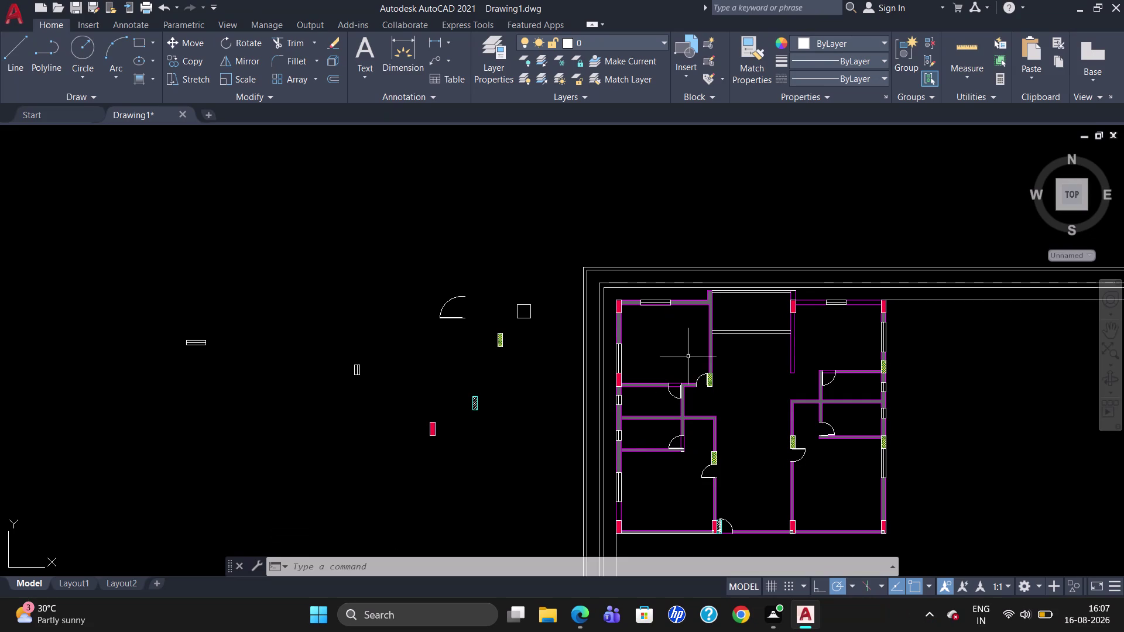
Draw a 56" by 5.5" rectangle to the left of the plan.
scroll(up, 3)
scroll(down, 3)
scroll(up, 3)
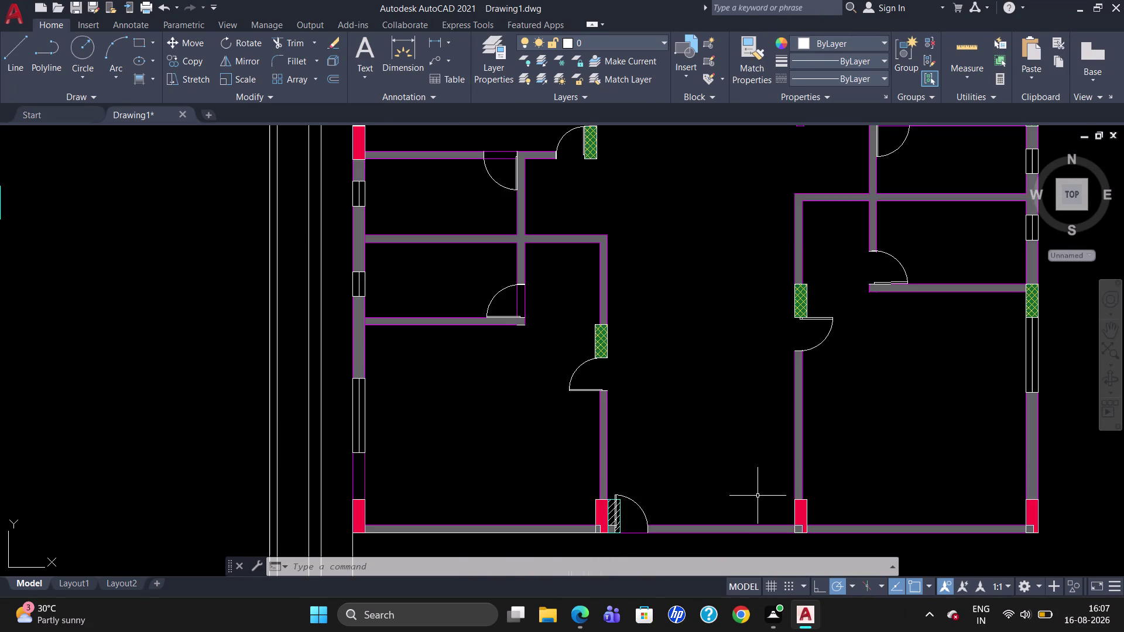
scroll(down, 3)
scroll(up, 3)
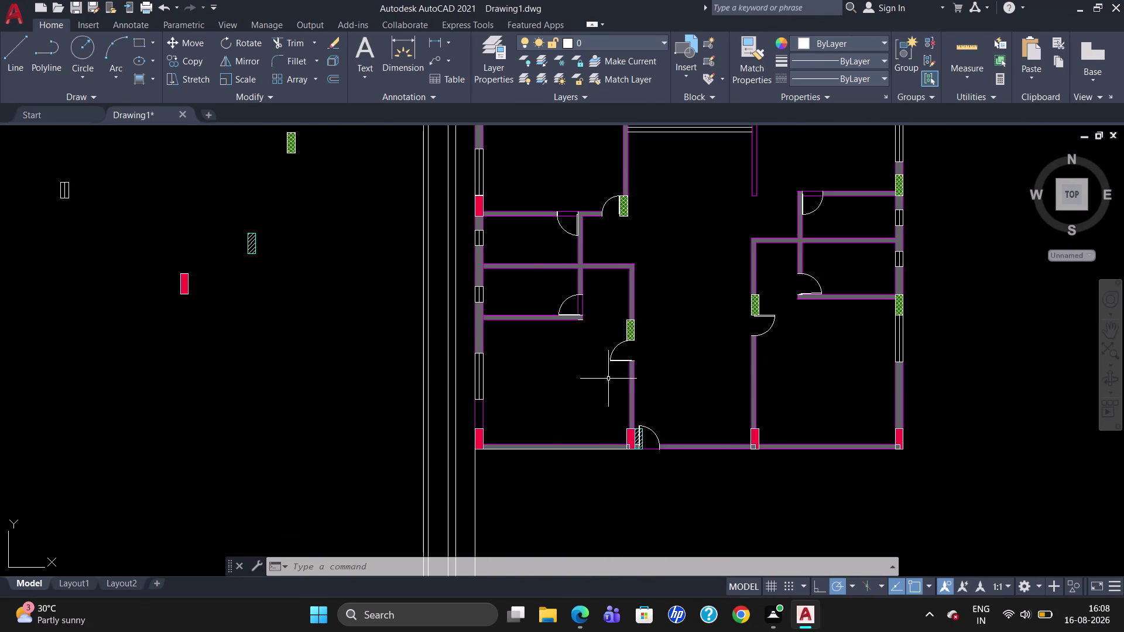
scroll(down, 3)
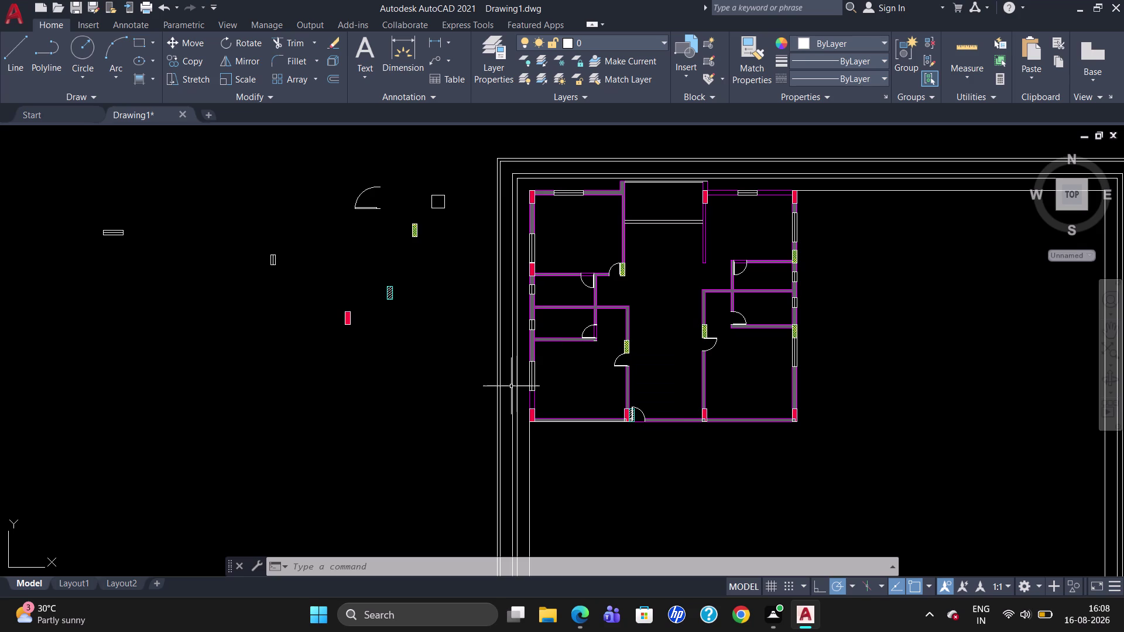
text(RE)
text(C)
key(Return)
click(173, 348)
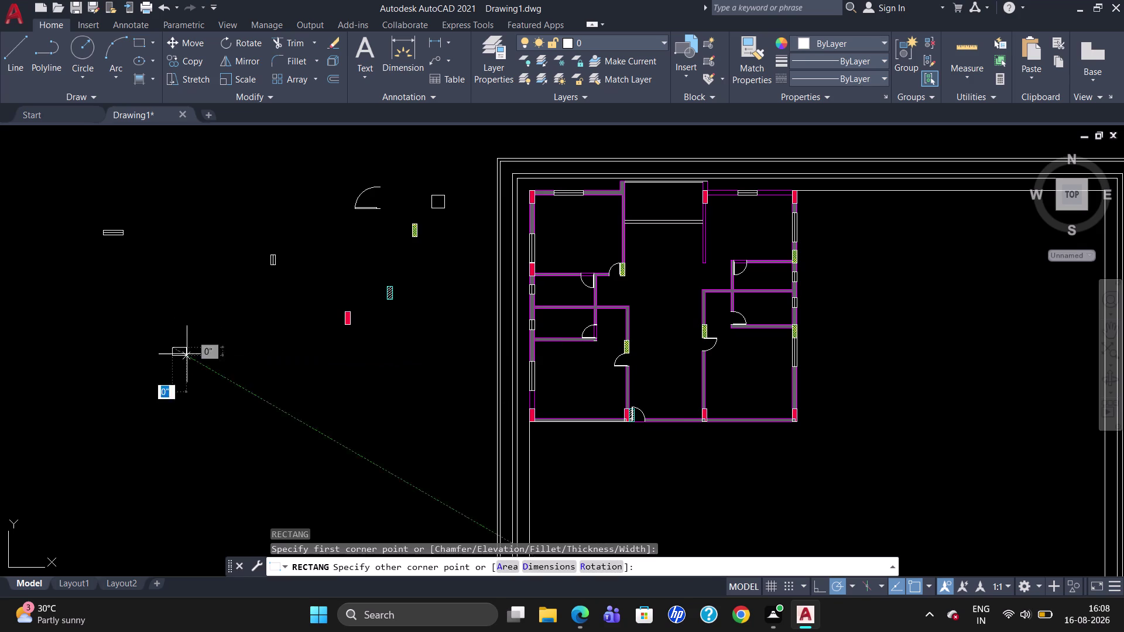
text(5)
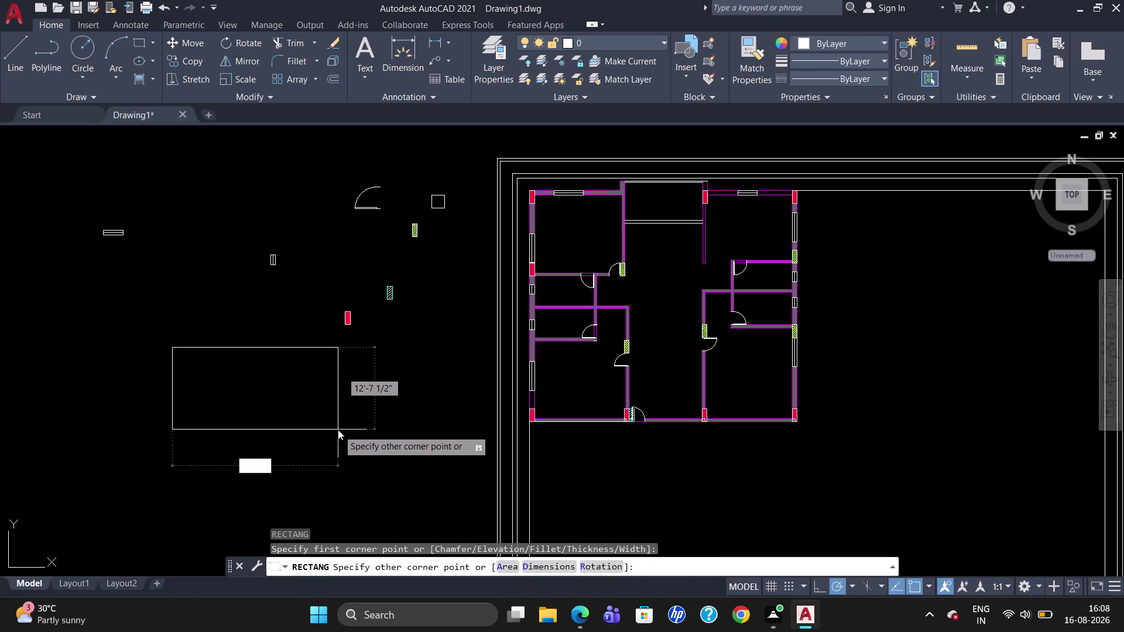
text(6")
key(Tab)
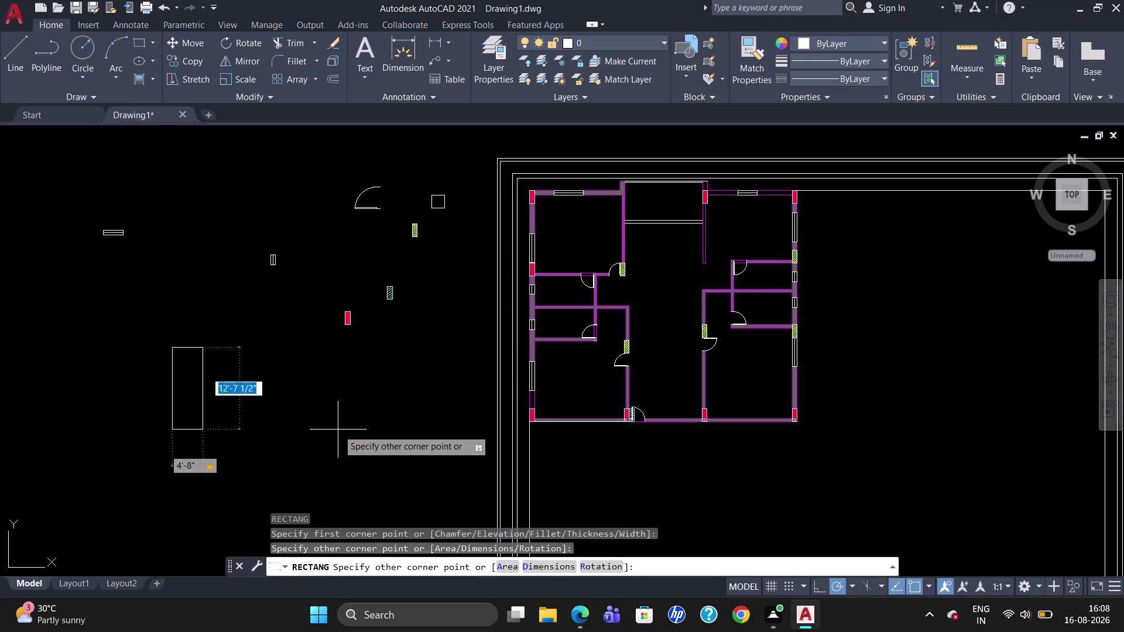
text(5.5)
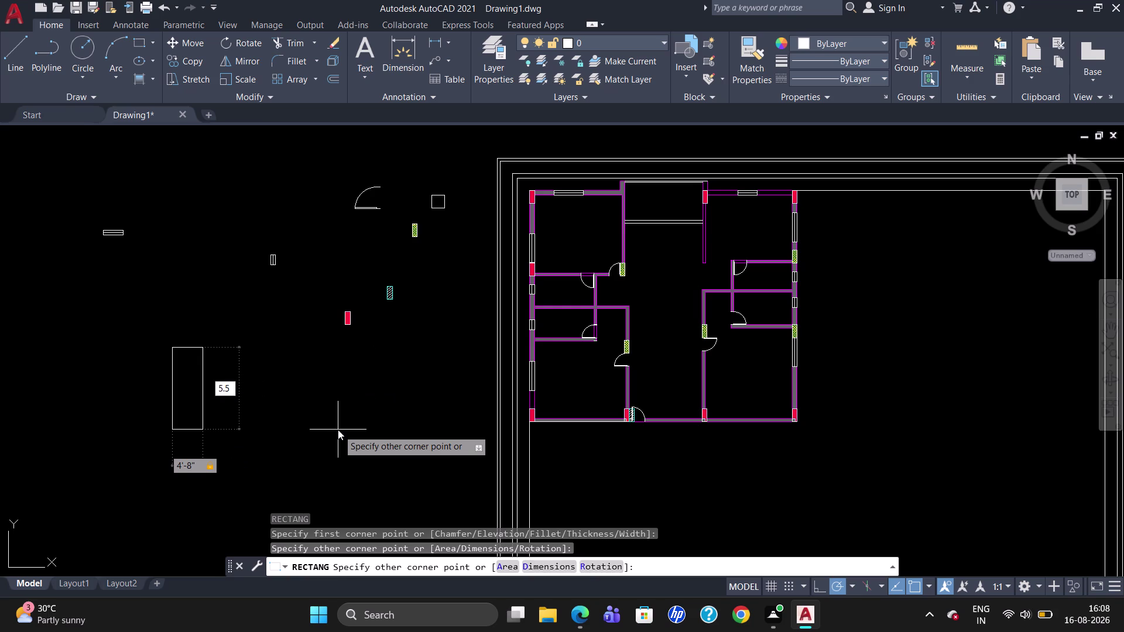
text(")
key(Return)
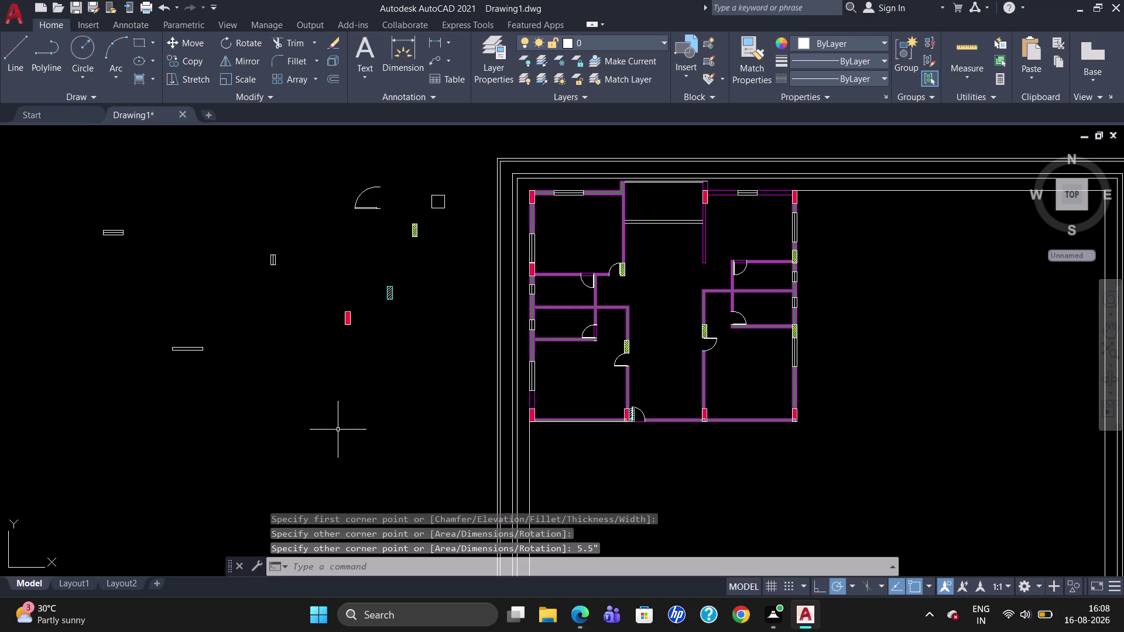
Draw a line along the rectangle's length, starting at the midpoint of one end (M2P).
scroll(up, 3)
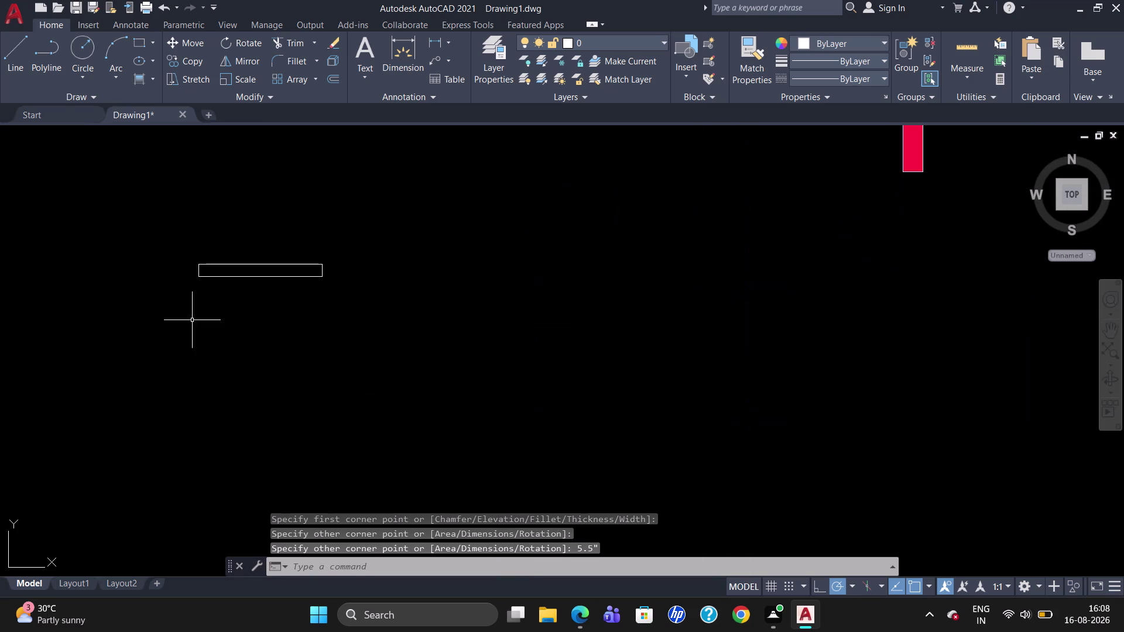
key(l)
key(Return)
key(m)
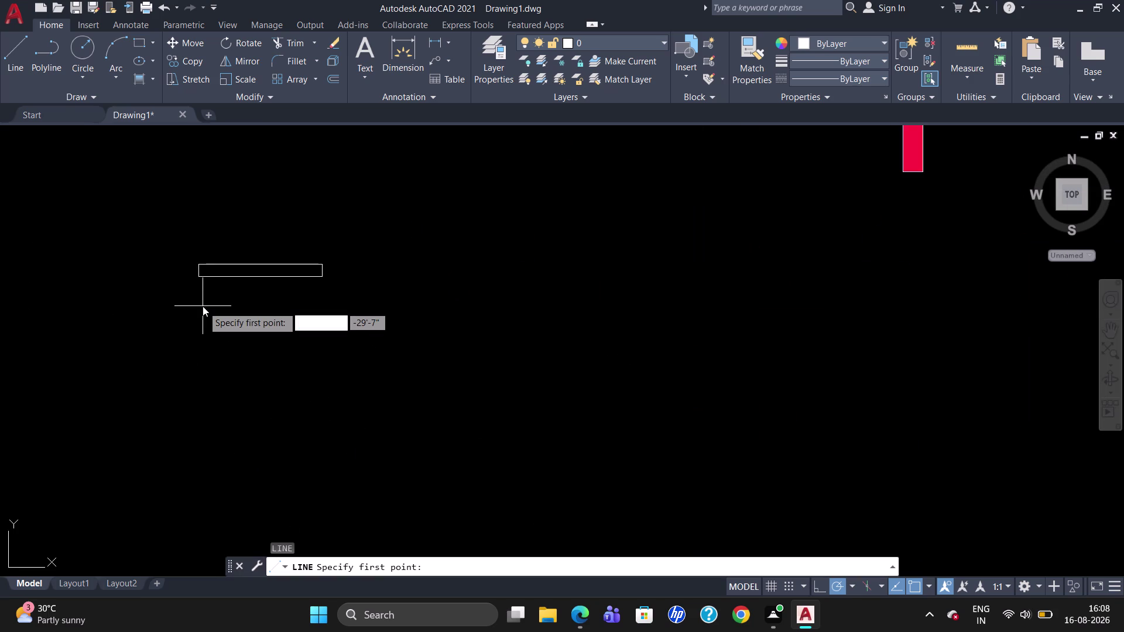
text(2P)
key(Return)
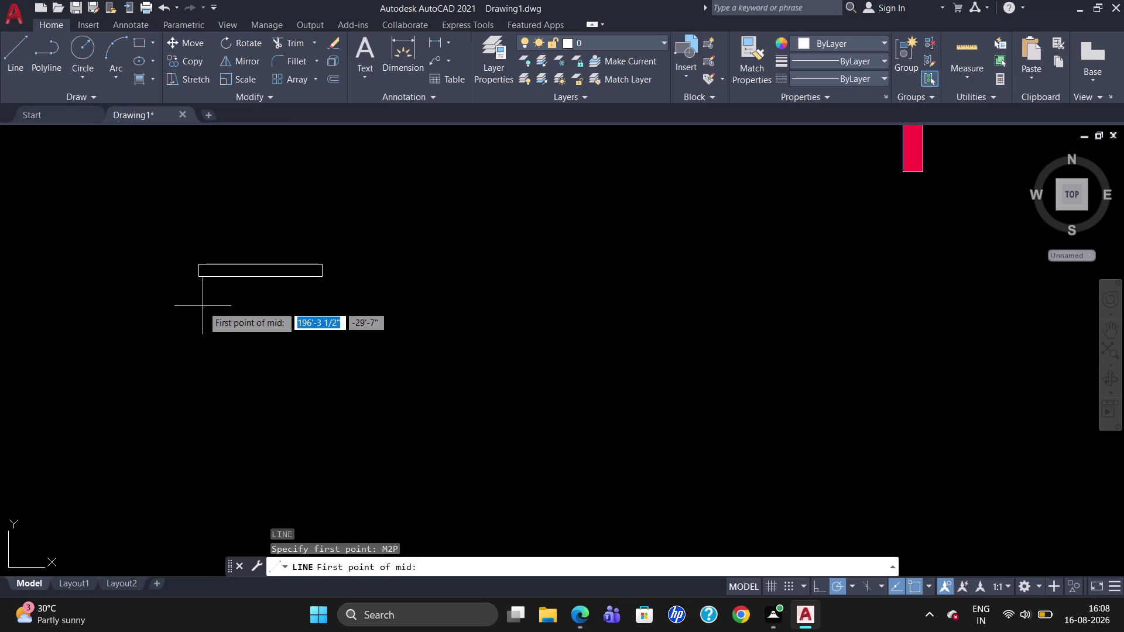
scroll(up, 3)
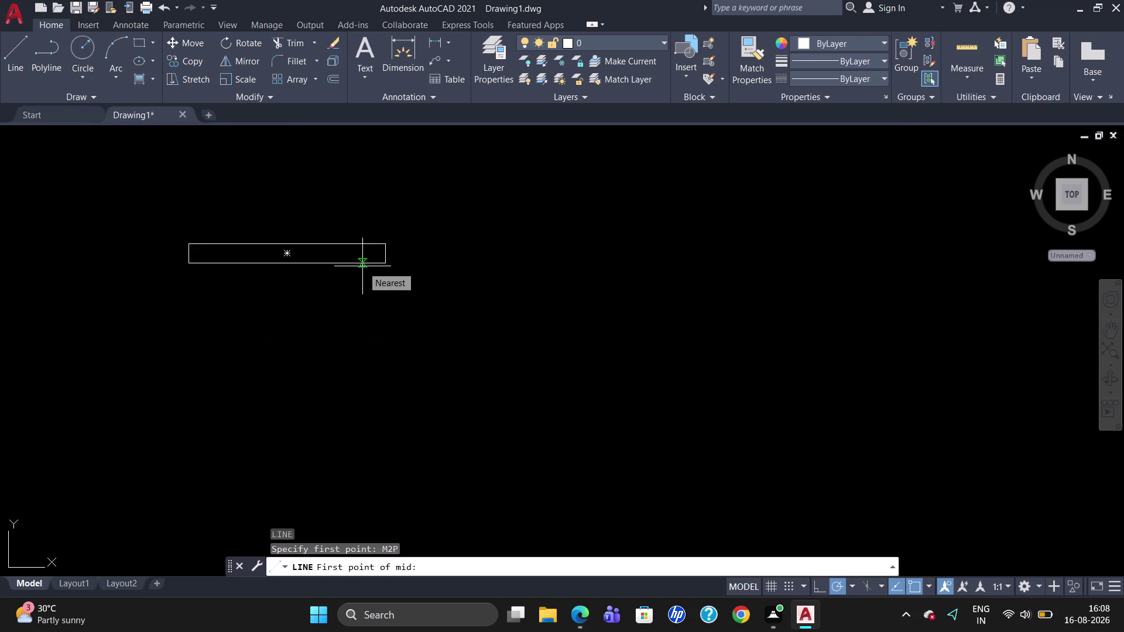
click(387, 246)
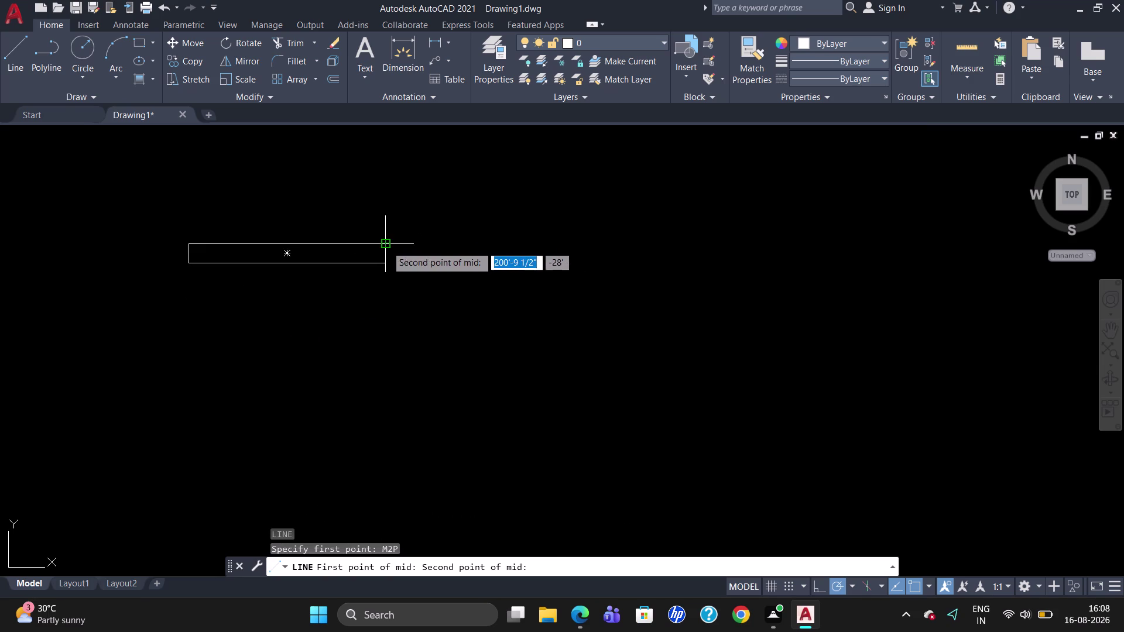
click(387, 265)
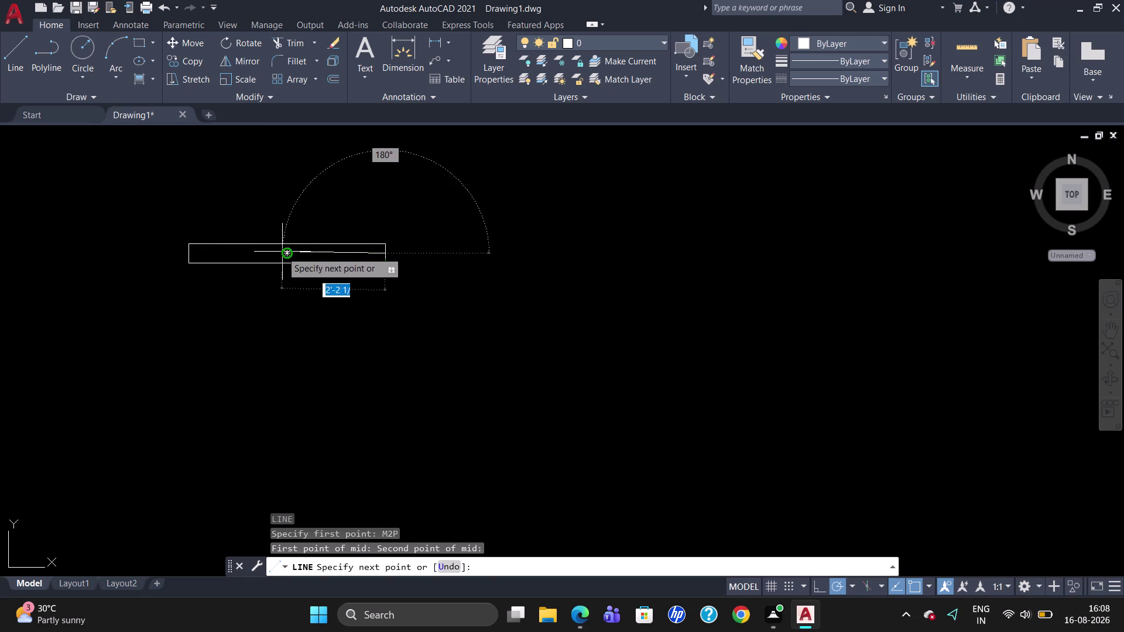
click(190, 251)
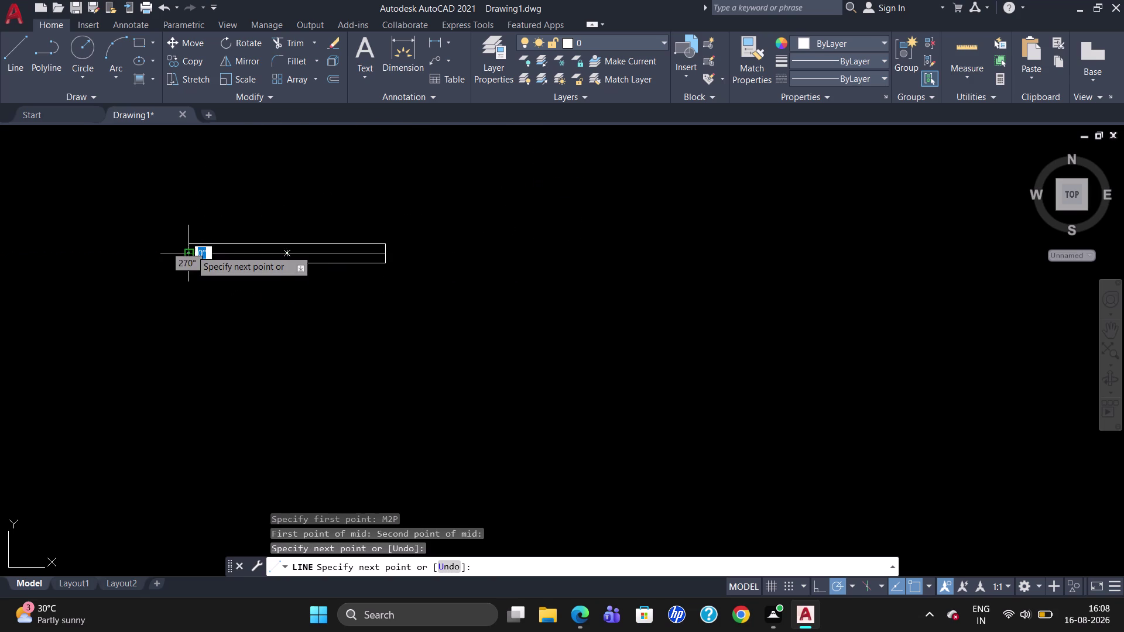
key(Escape)
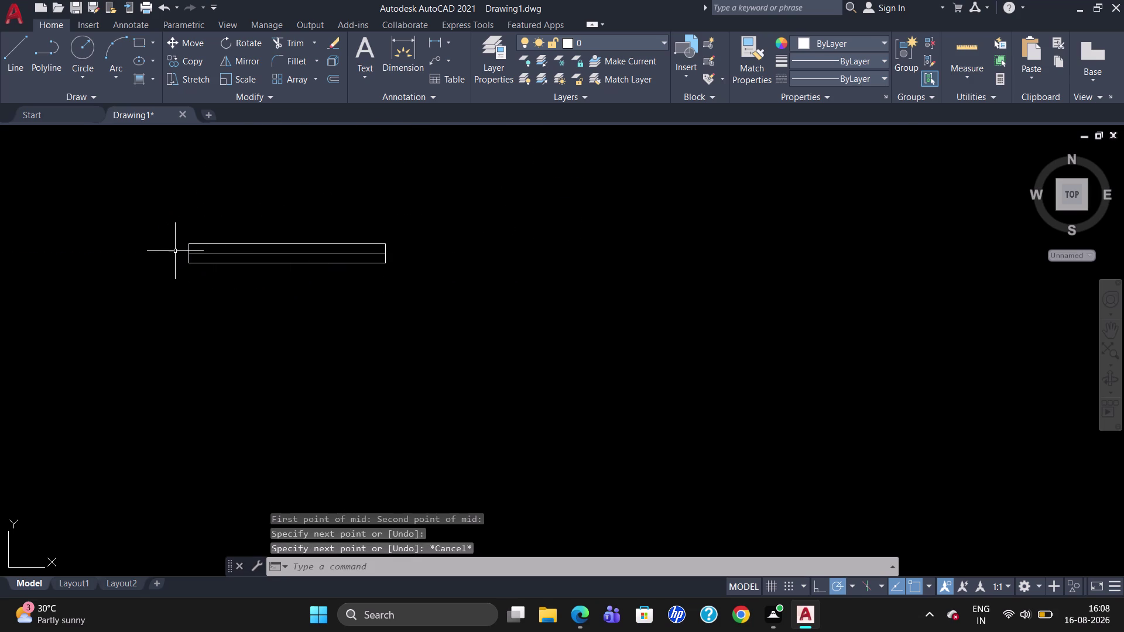
scroll(down, 3)
scroll(down, 3)
scroll(down, 3)
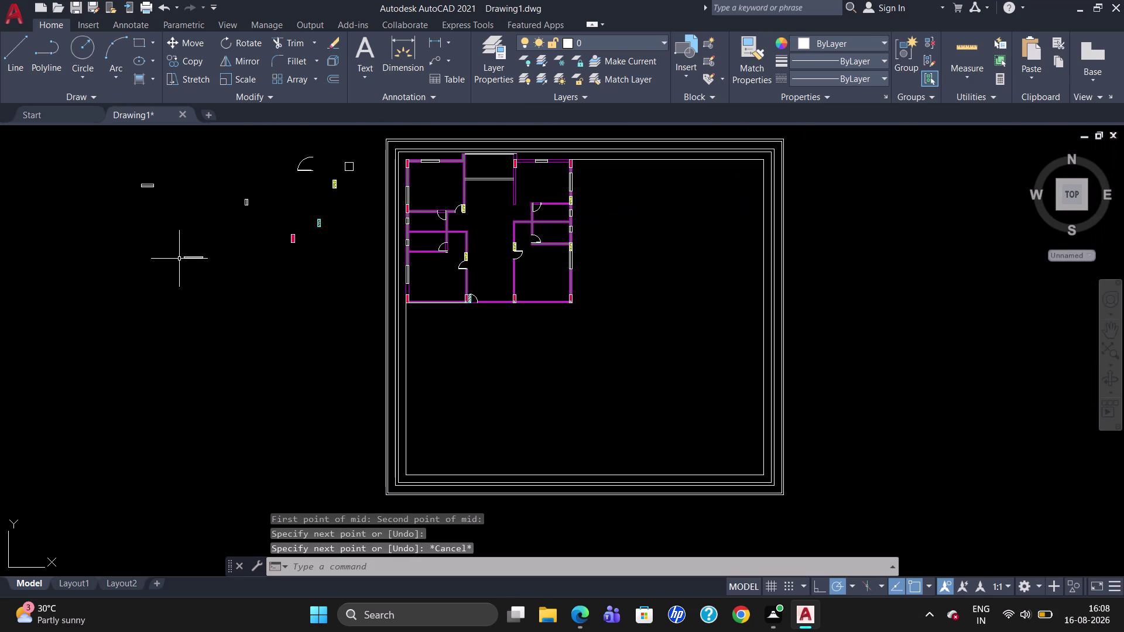
Group the rectangle and its centre line into one window object.
drag(210, 268, 166, 265)
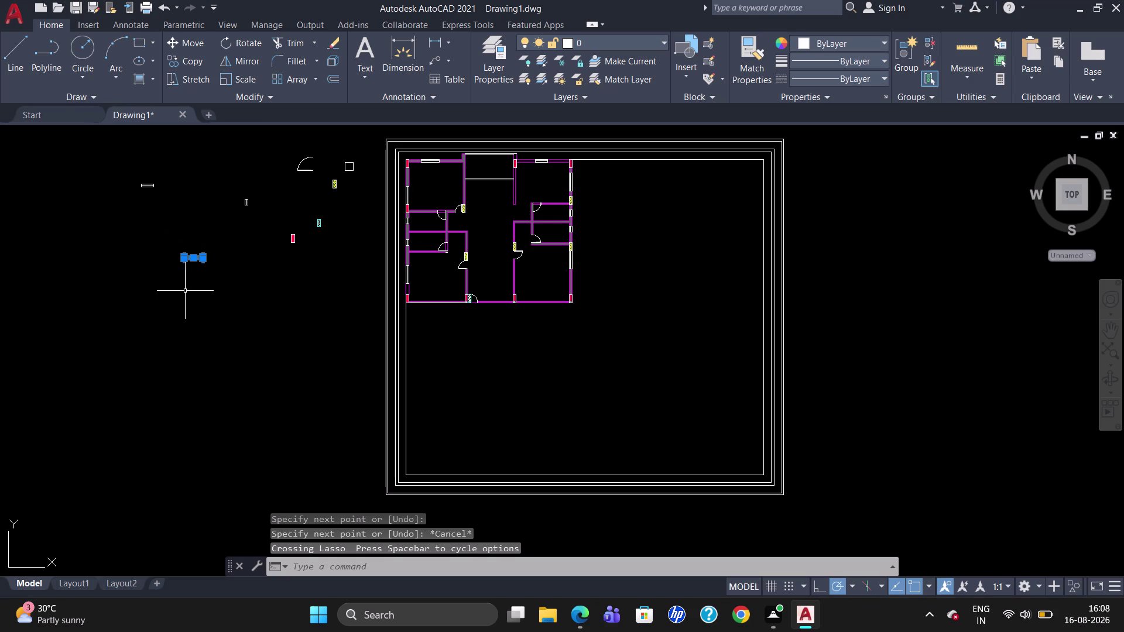
click(913, 60)
scroll(up, 3)
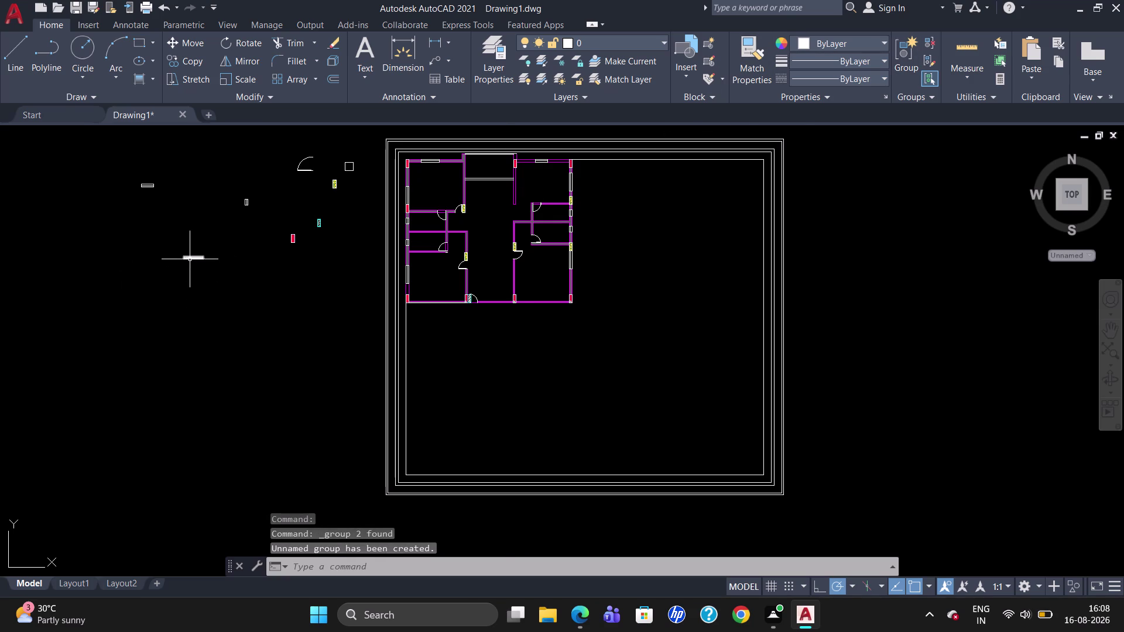
Copy the grouped window to the midpoint of the upper wall opening.
click(190, 258)
text(C)
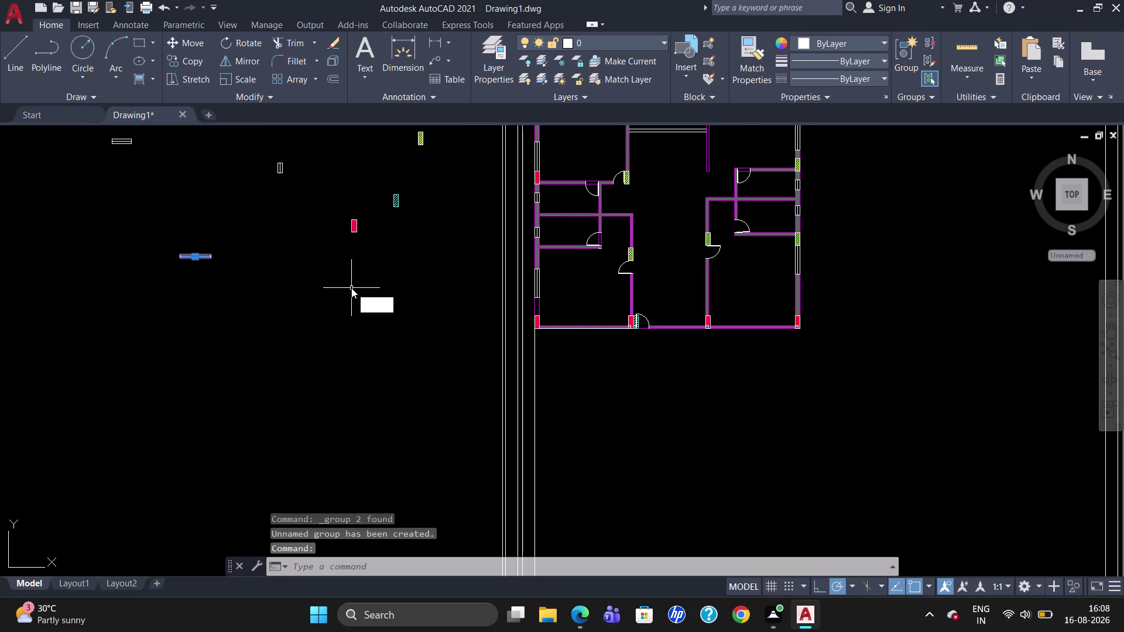
text(O)
key(Return)
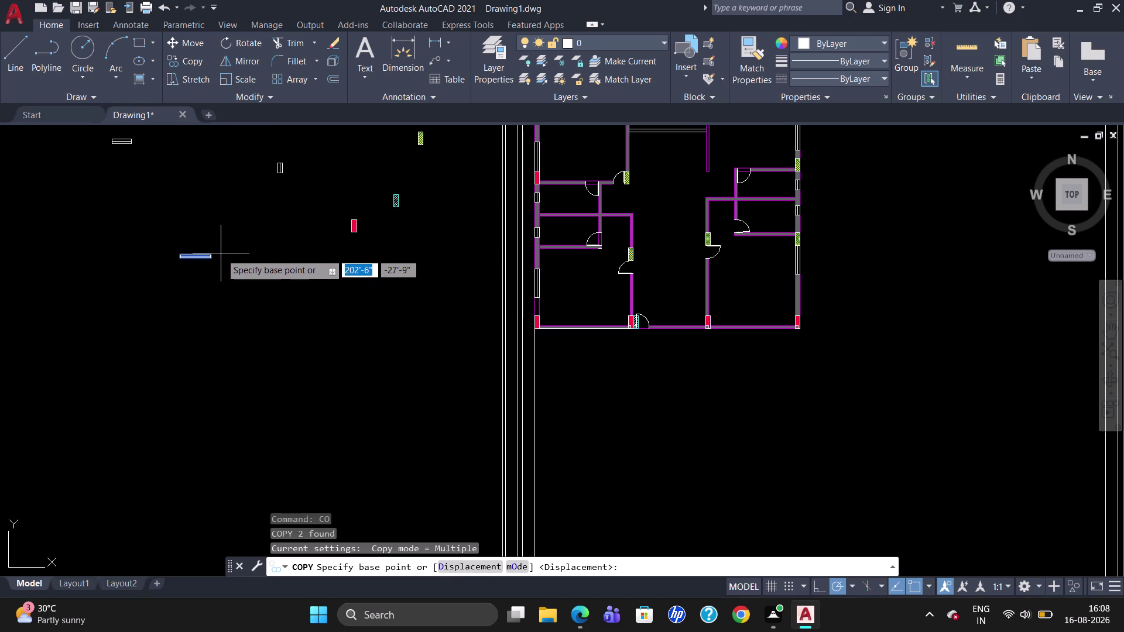
click(202, 252)
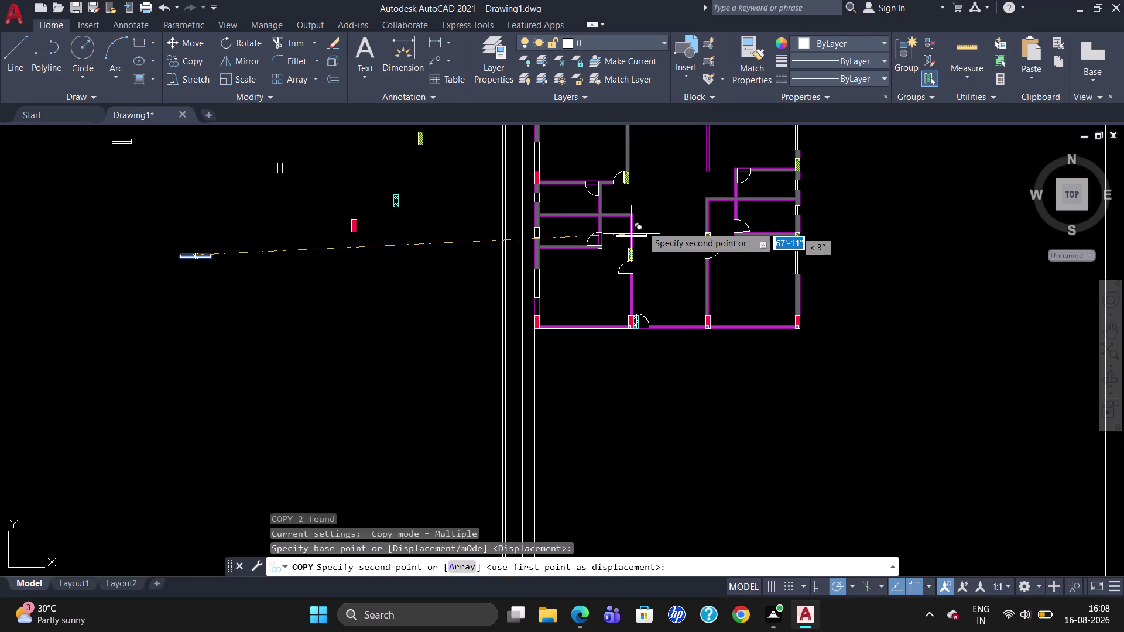
scroll(up, 3)
scroll(down, 3)
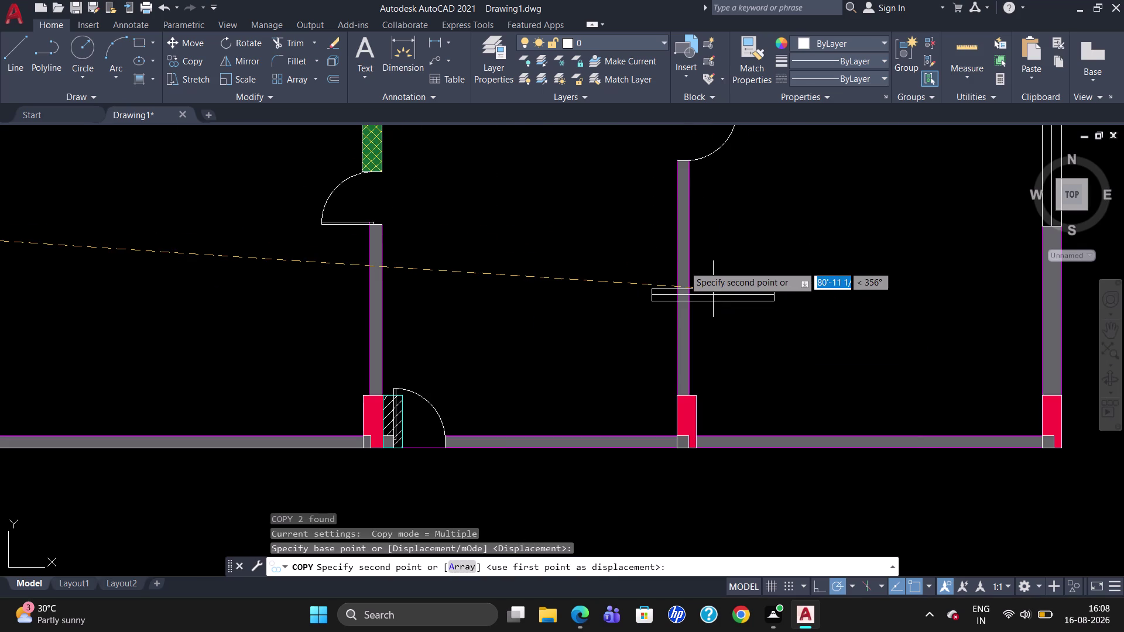
scroll(down, 3)
scroll(down, 3)
scroll(up, 3)
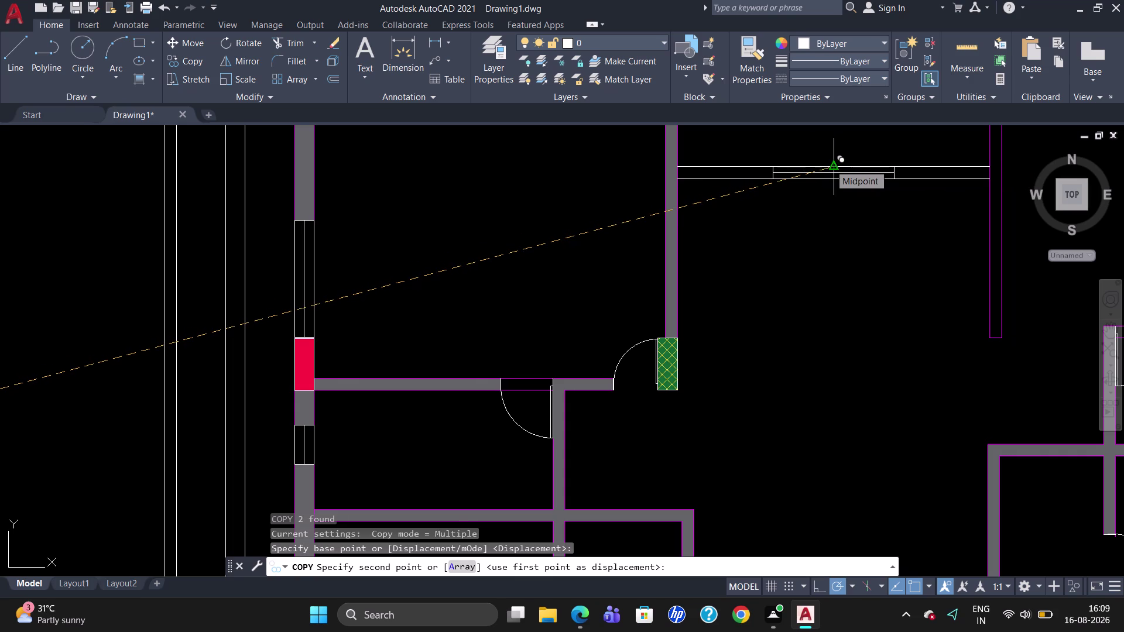
click(830, 165)
key(Escape)
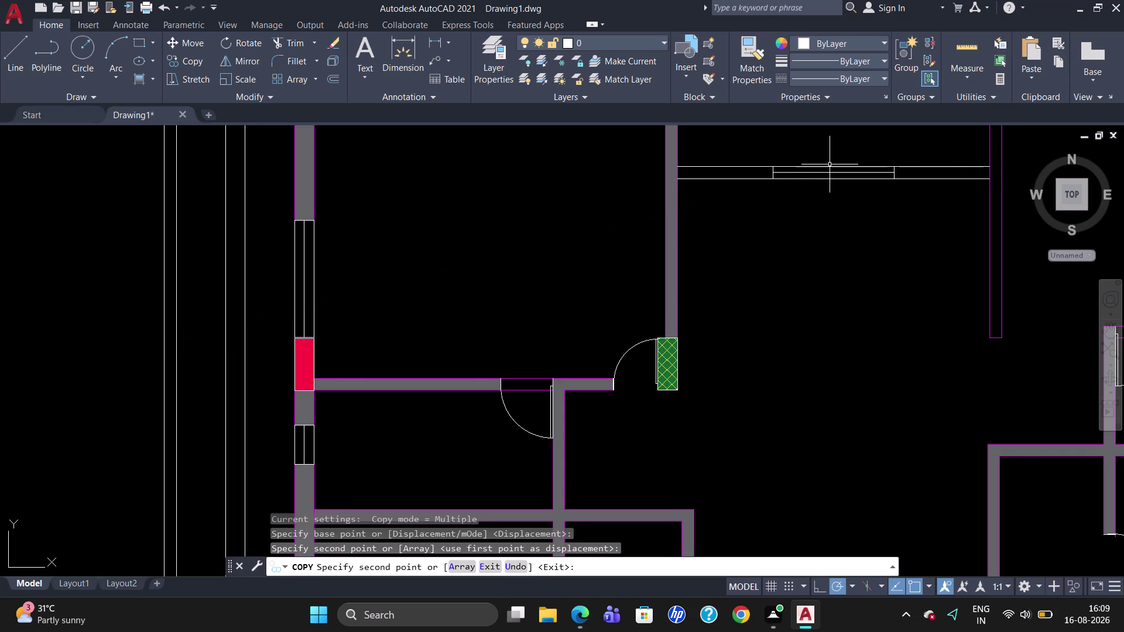
scroll(down, 3)
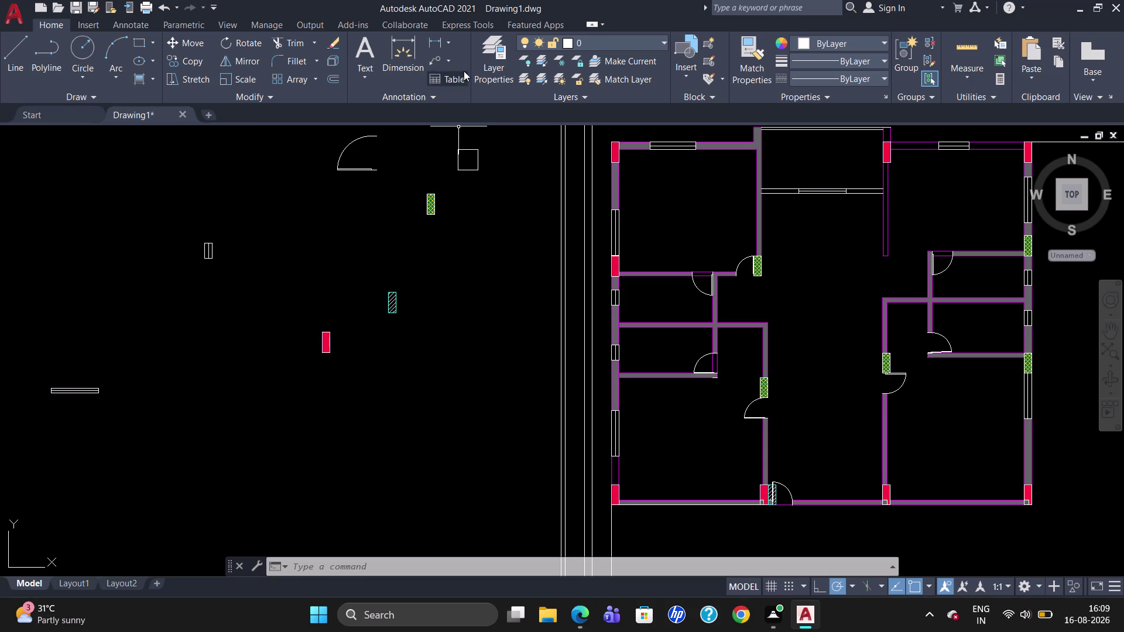
Create new layers Layer1 and a second layer, both coloured red.
click(483, 59)
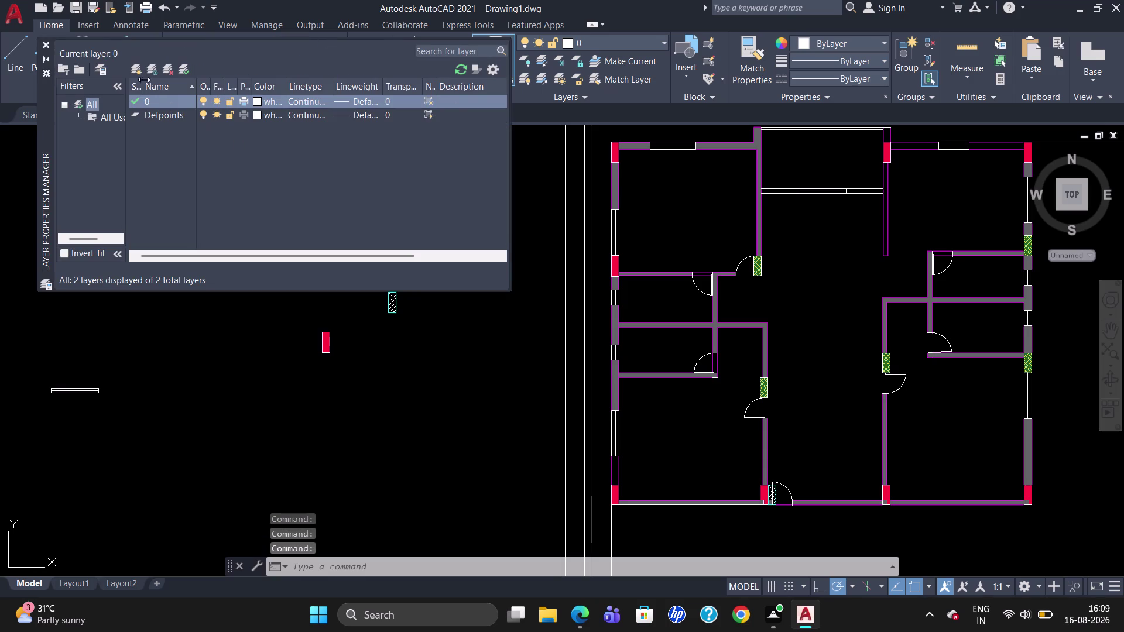
click(140, 68)
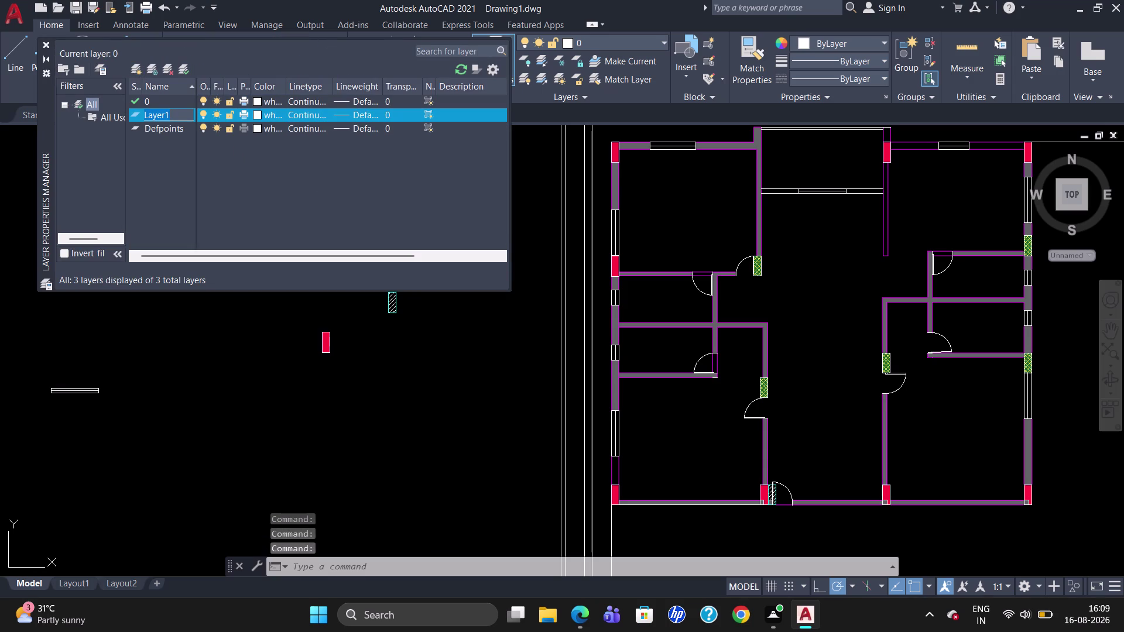
click(257, 113)
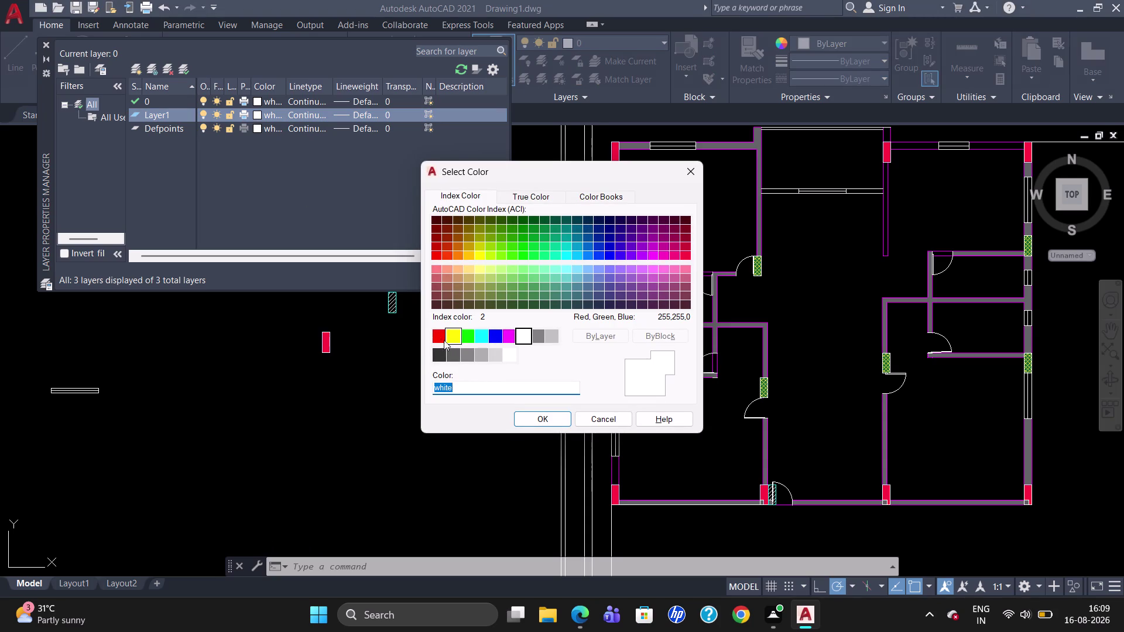
click(435, 335)
click(535, 425)
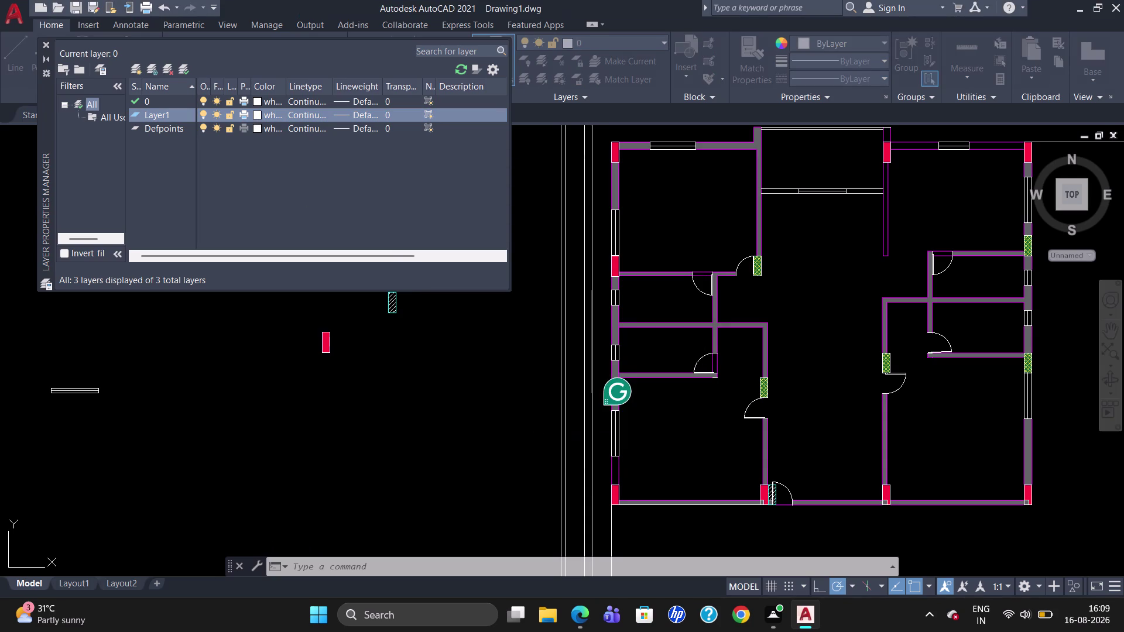
click(134, 64)
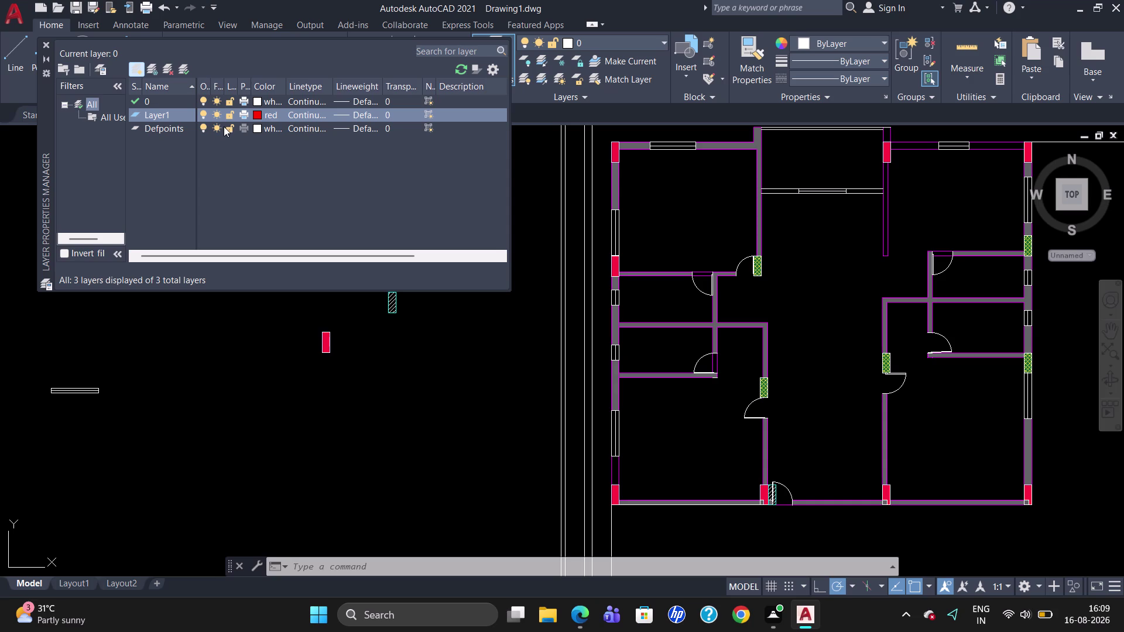
click(258, 115)
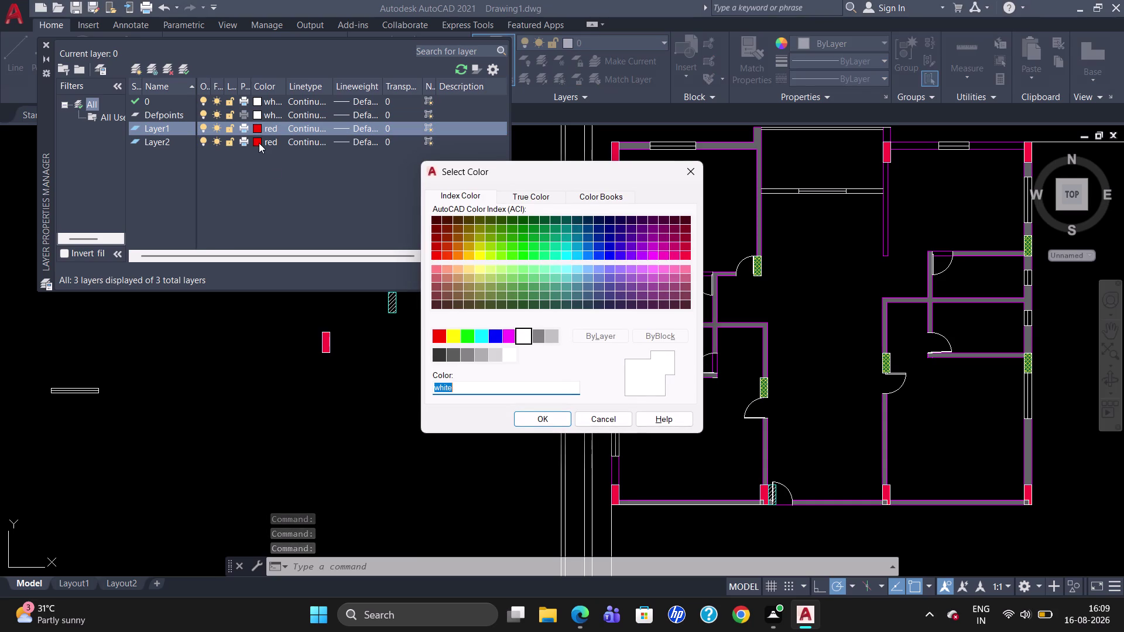
Set the Defpoints layer to index colour 144 and close Layer Properties.
click(259, 143)
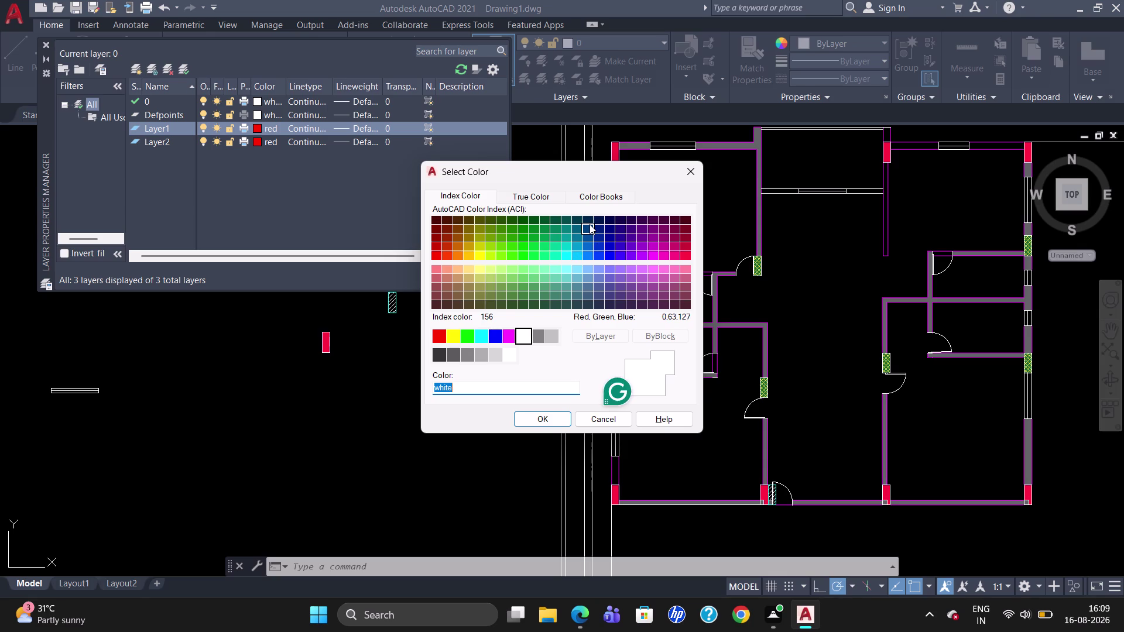
click(577, 239)
click(557, 418)
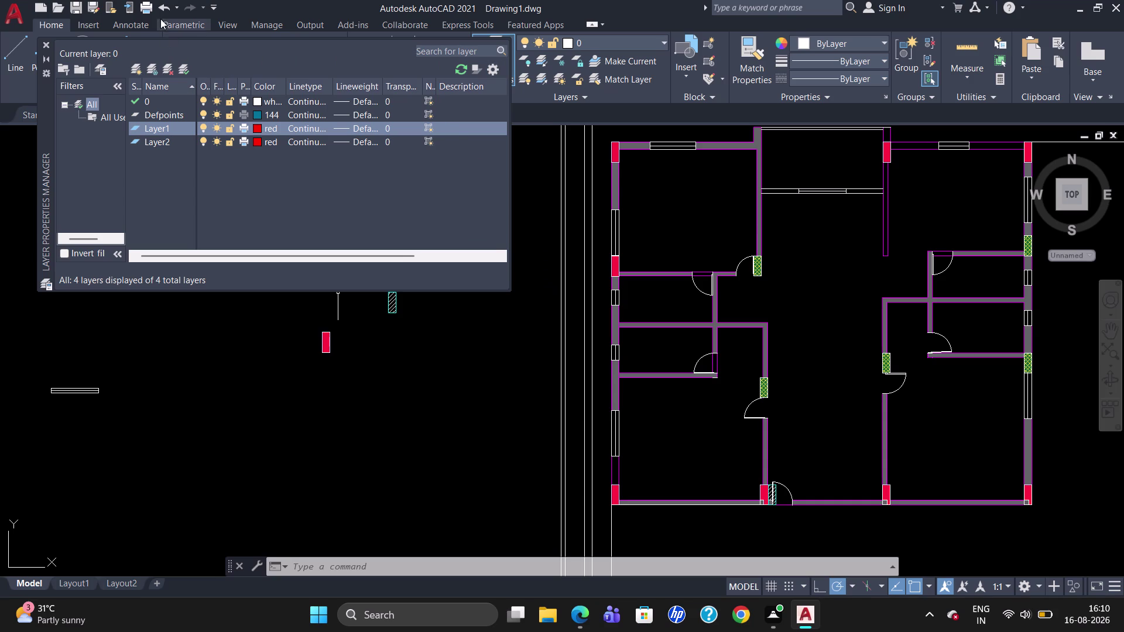
click(45, 41)
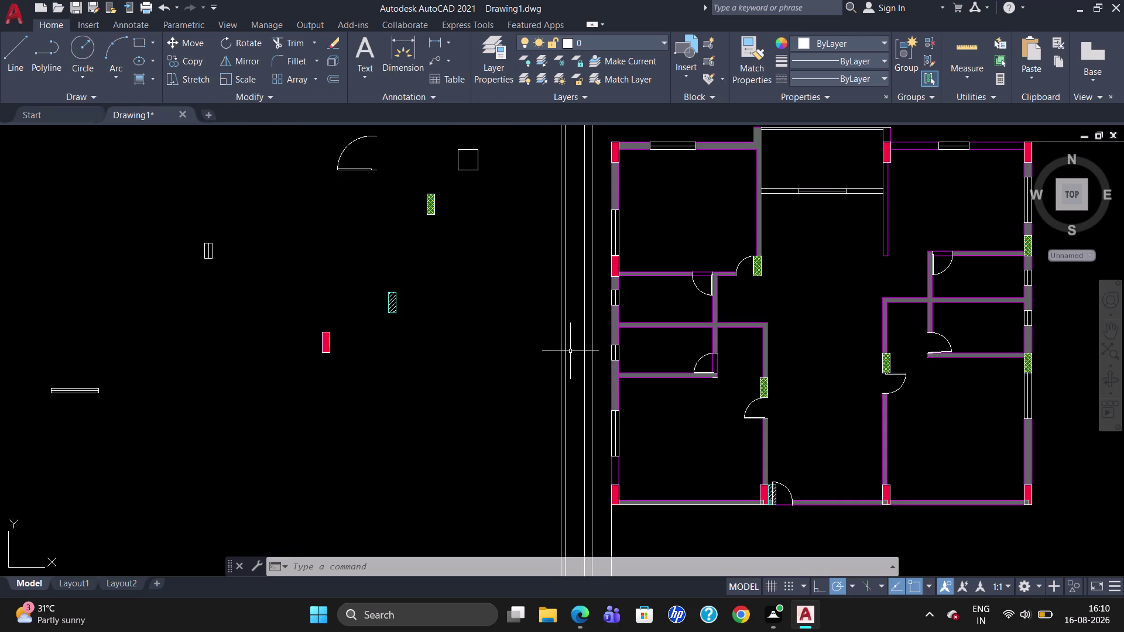
Make Defpoints the current layer and select the left-wall windows.
scroll(up, 3)
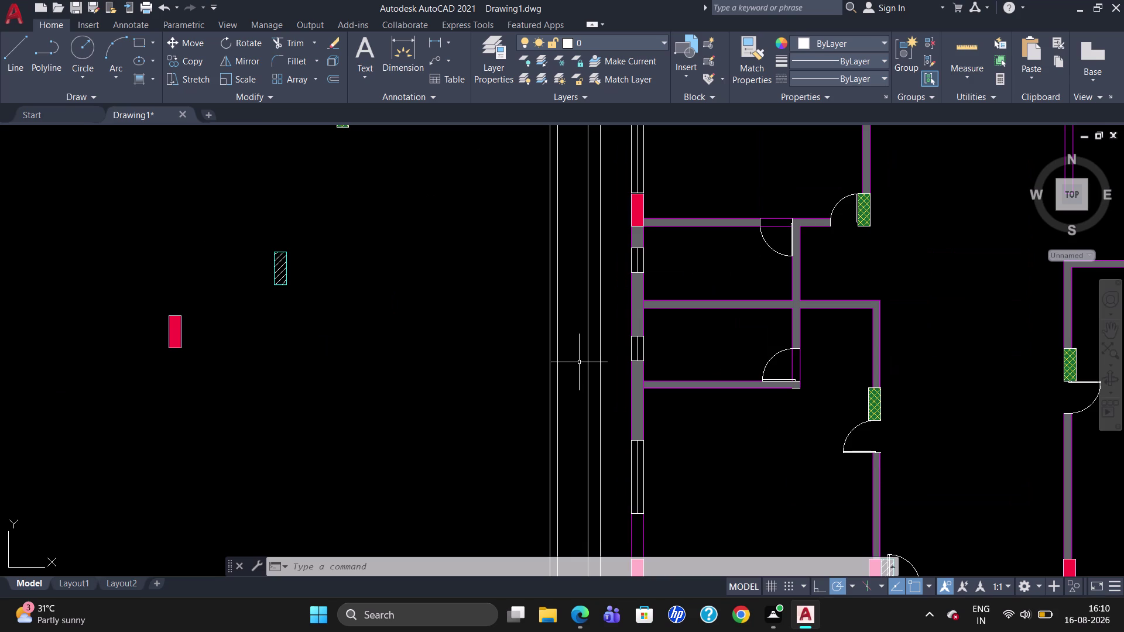
click(594, 43)
click(581, 76)
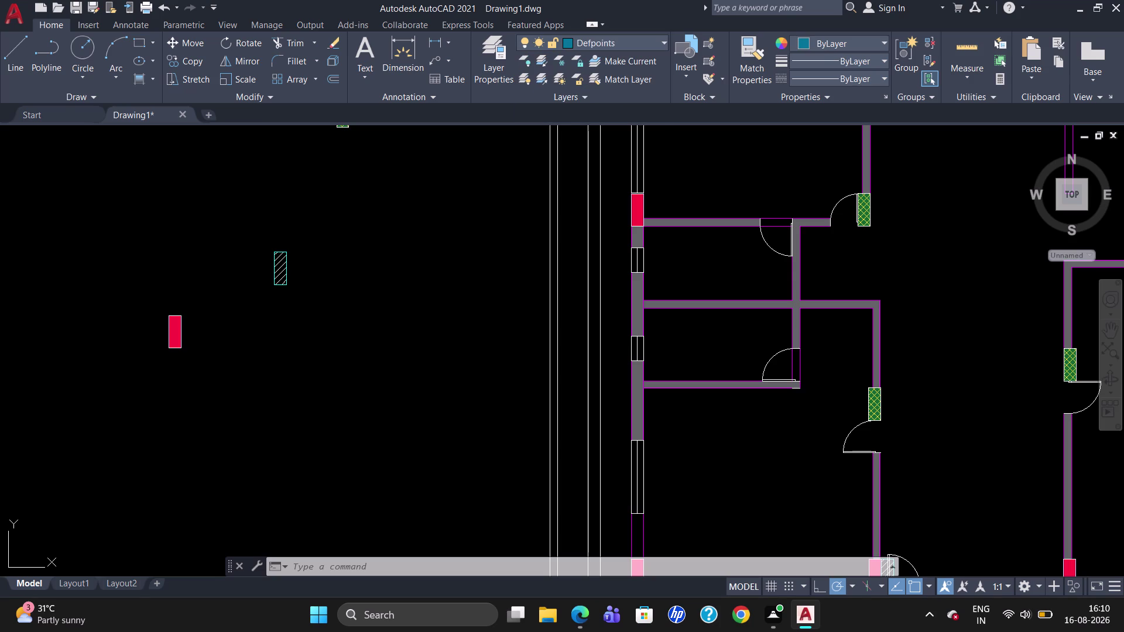
click(633, 260)
click(640, 155)
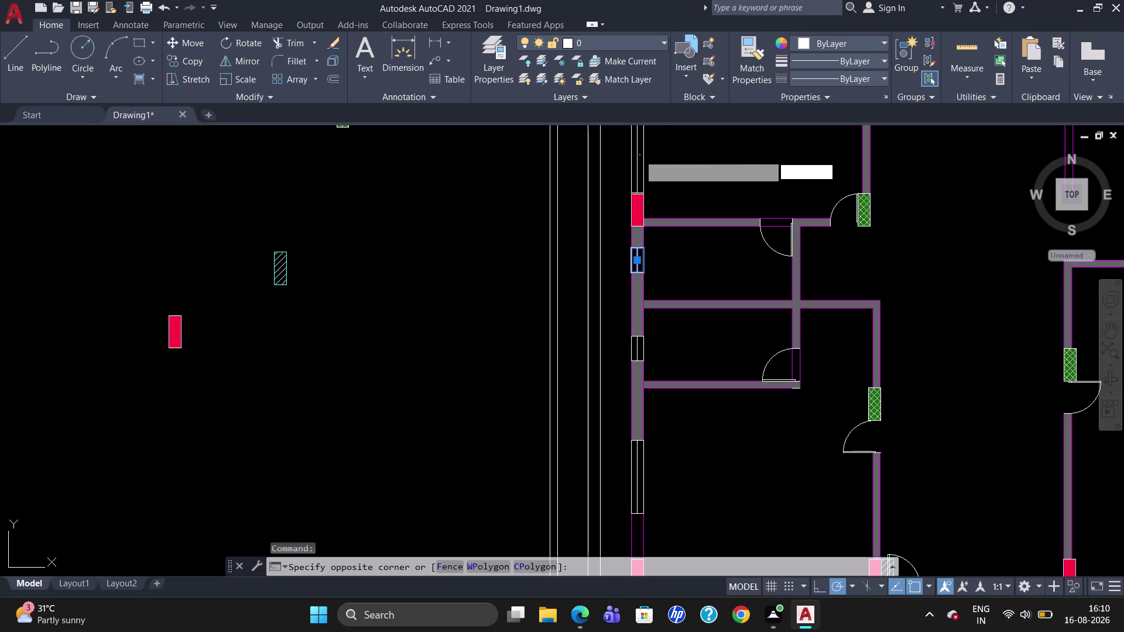
click(632, 160)
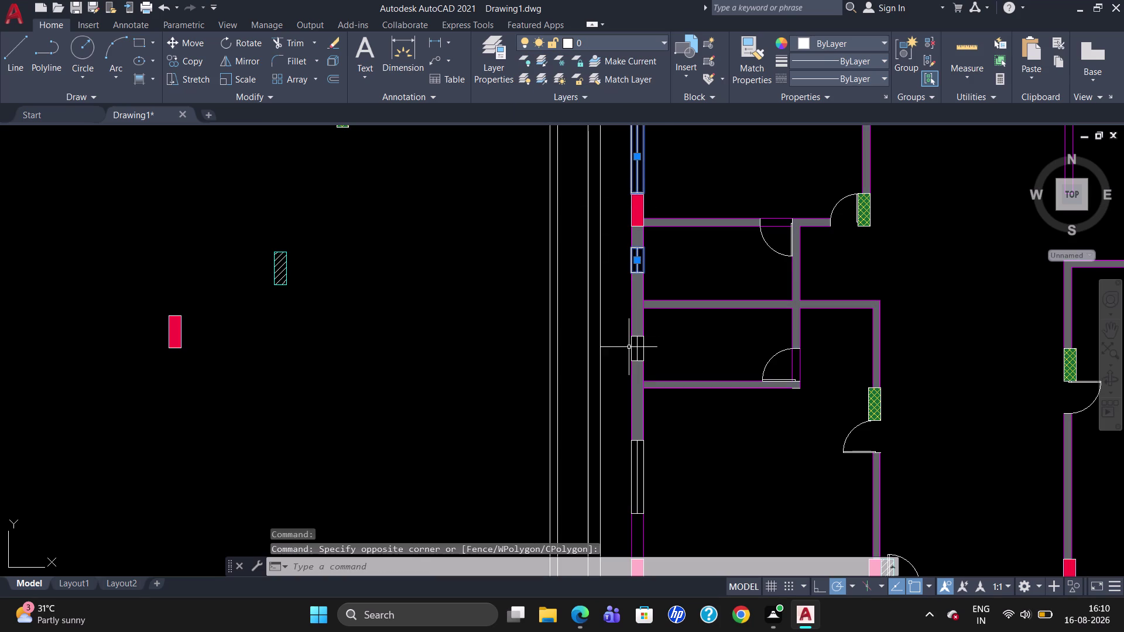
click(638, 347)
click(640, 460)
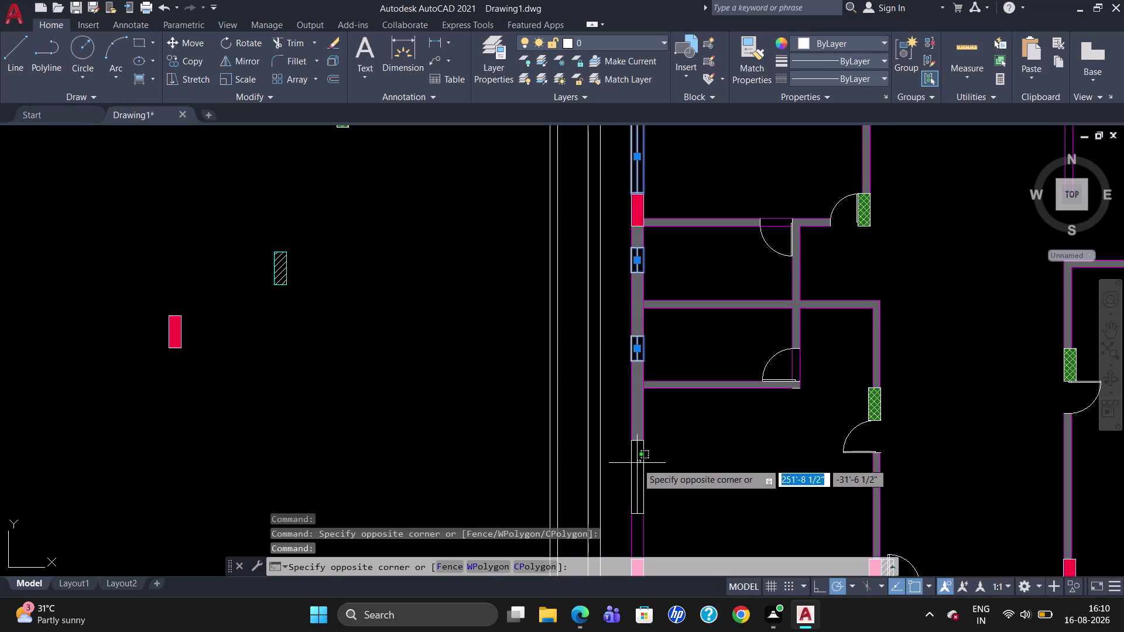
click(635, 464)
scroll(down, 3)
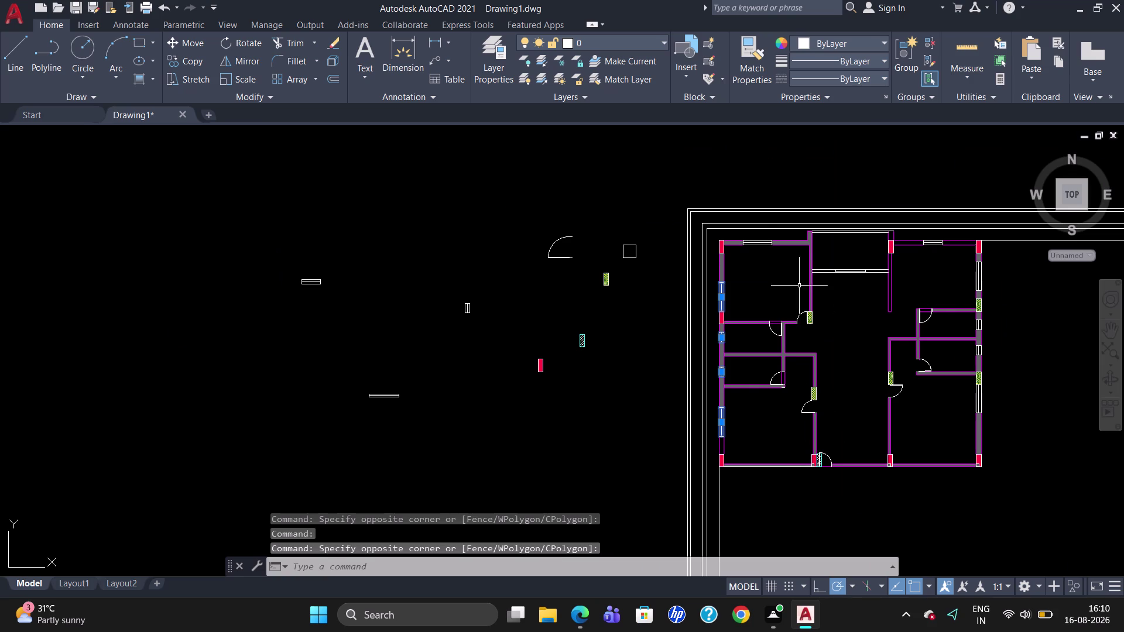
Add the top, central and right-wall windows and assign them all to Defpoints.
click(750, 241)
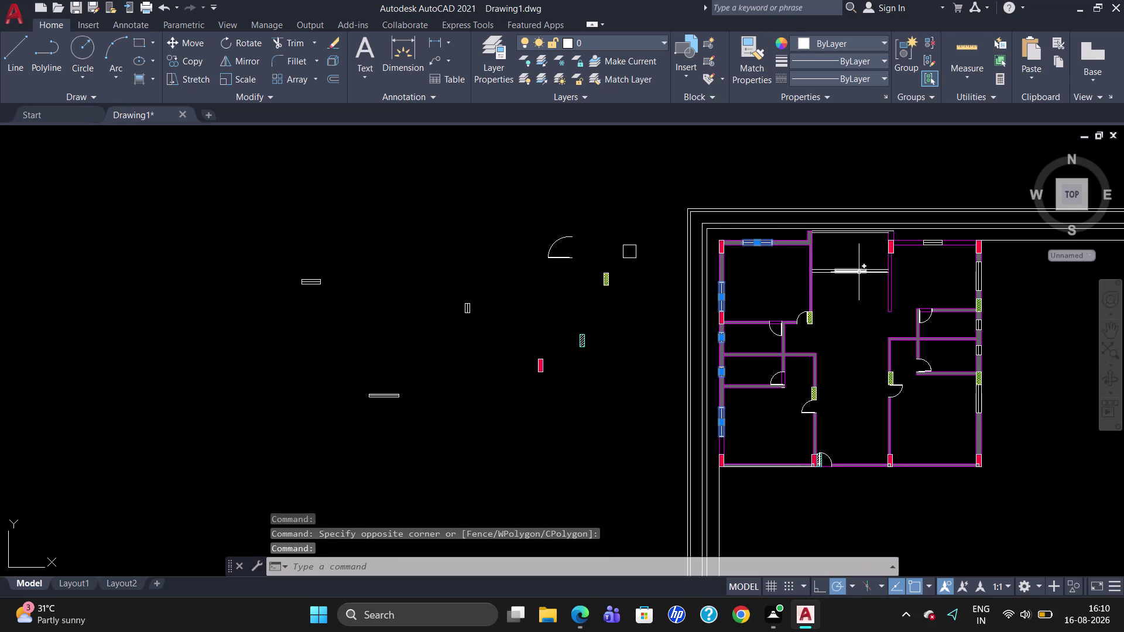
click(859, 273)
click(932, 244)
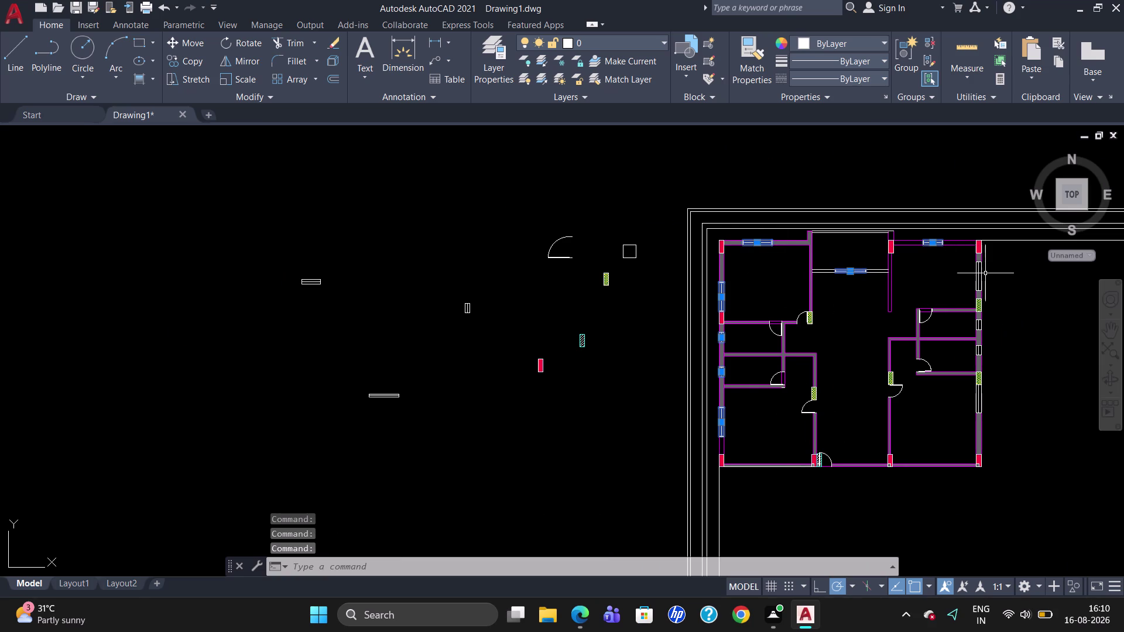
click(980, 272)
scroll(up, 3)
click(973, 337)
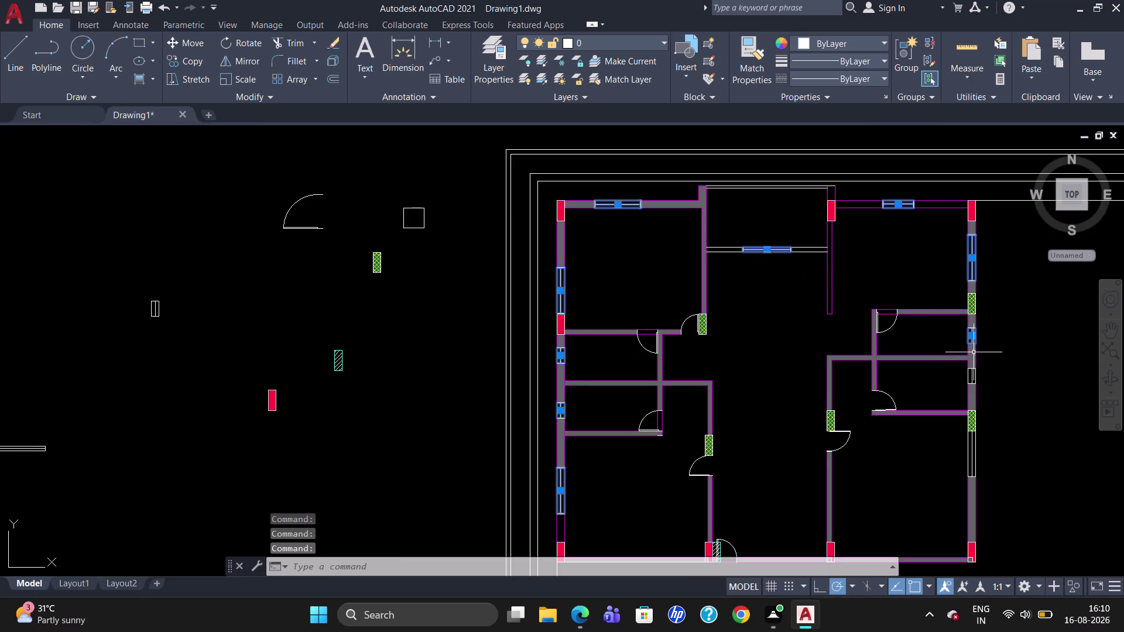
click(973, 373)
click(971, 453)
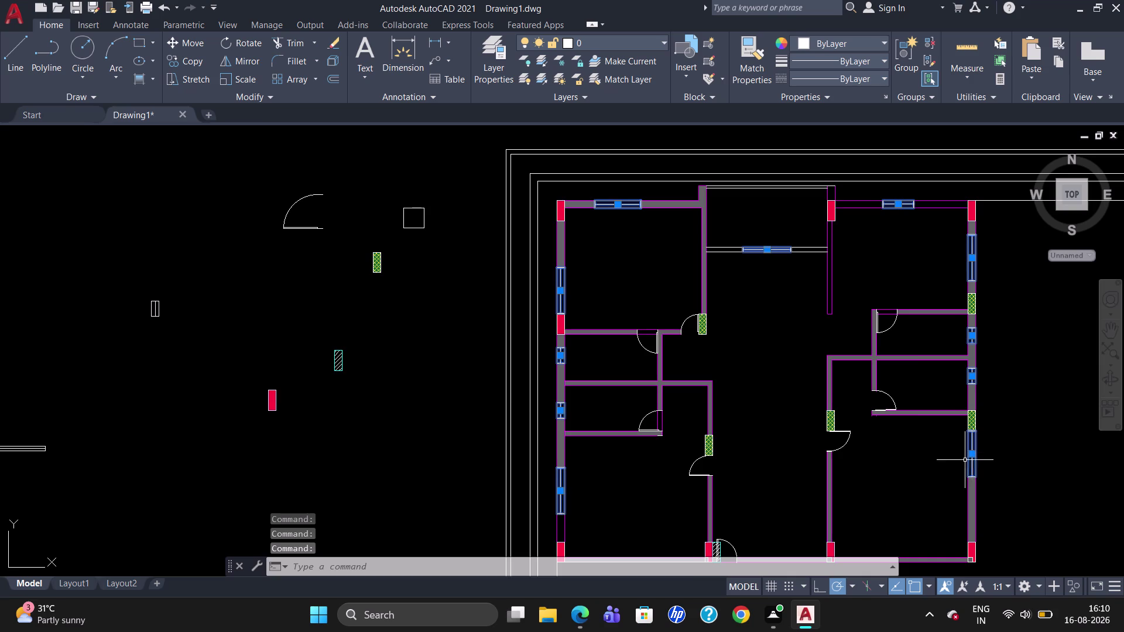
scroll(down, 3)
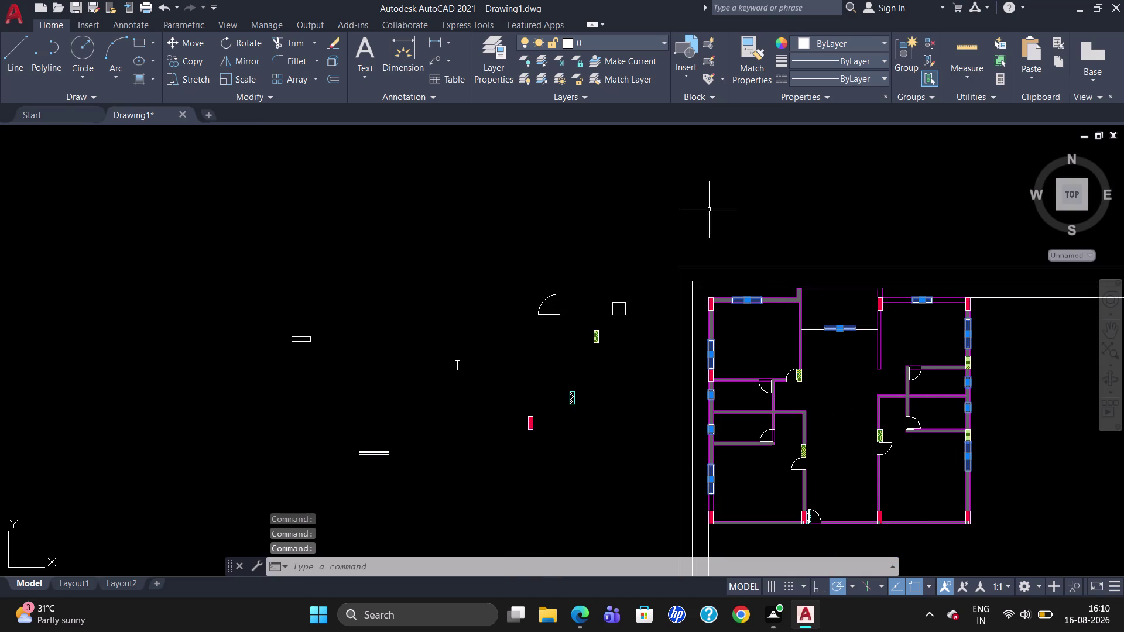
click(626, 42)
click(616, 79)
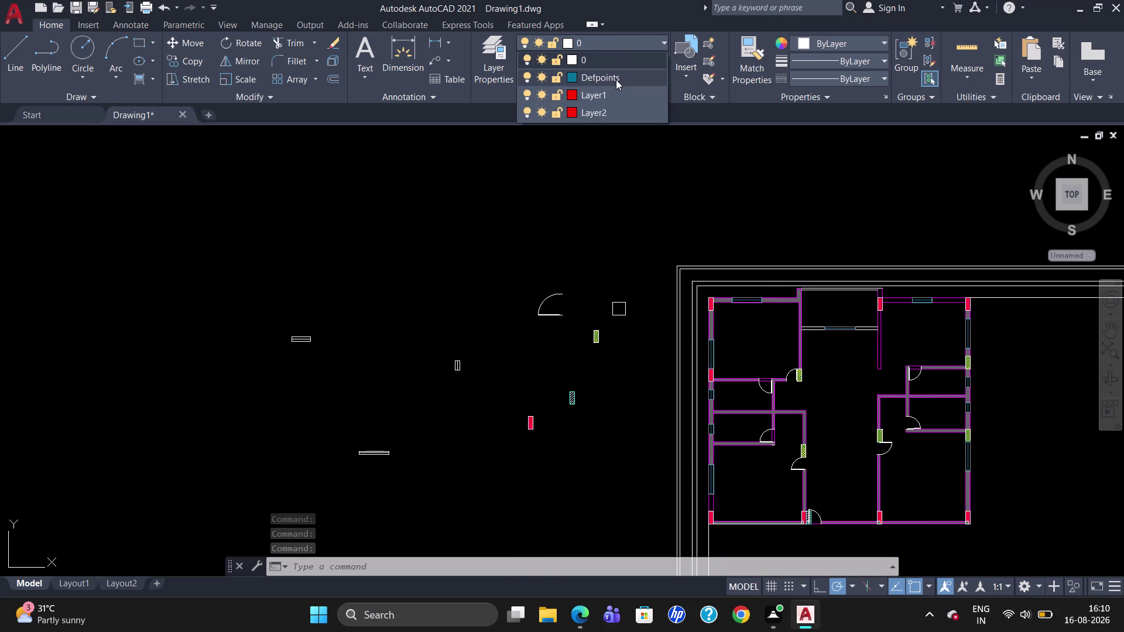
key(Escape)
key(Escape)
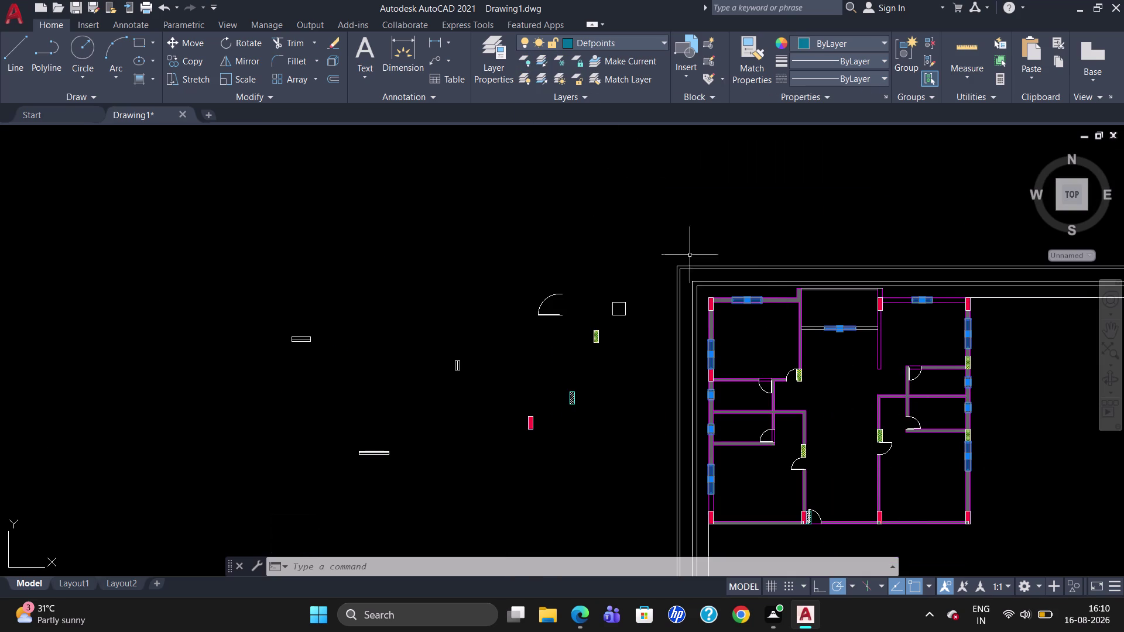
key(Escape)
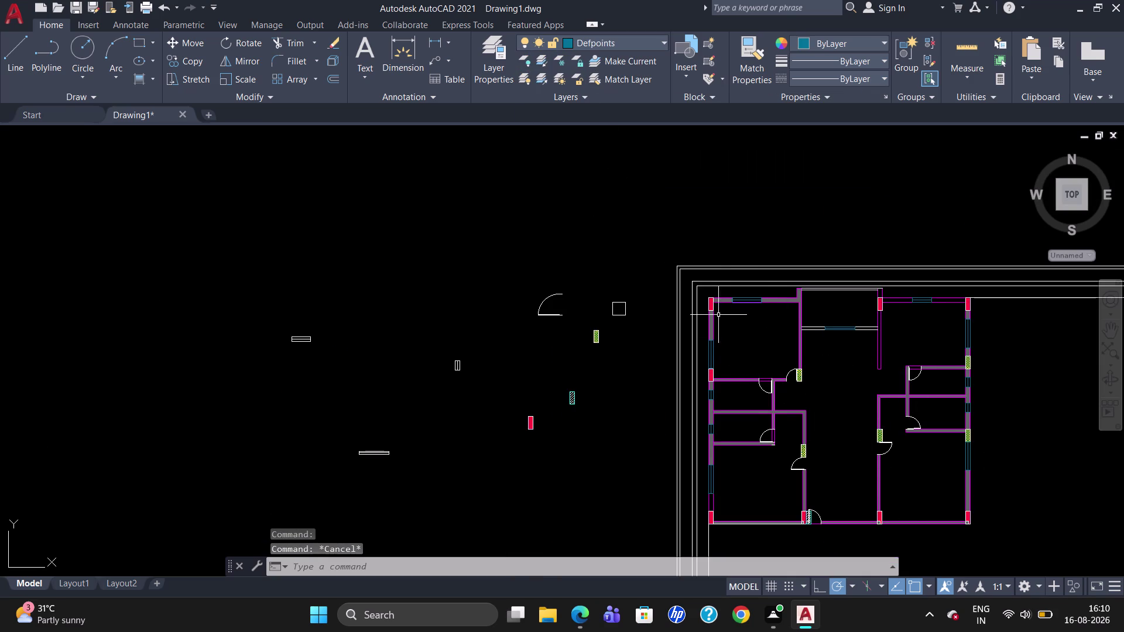
Select the upper-left room doors, the door beside the green column and the lower doors.
click(762, 388)
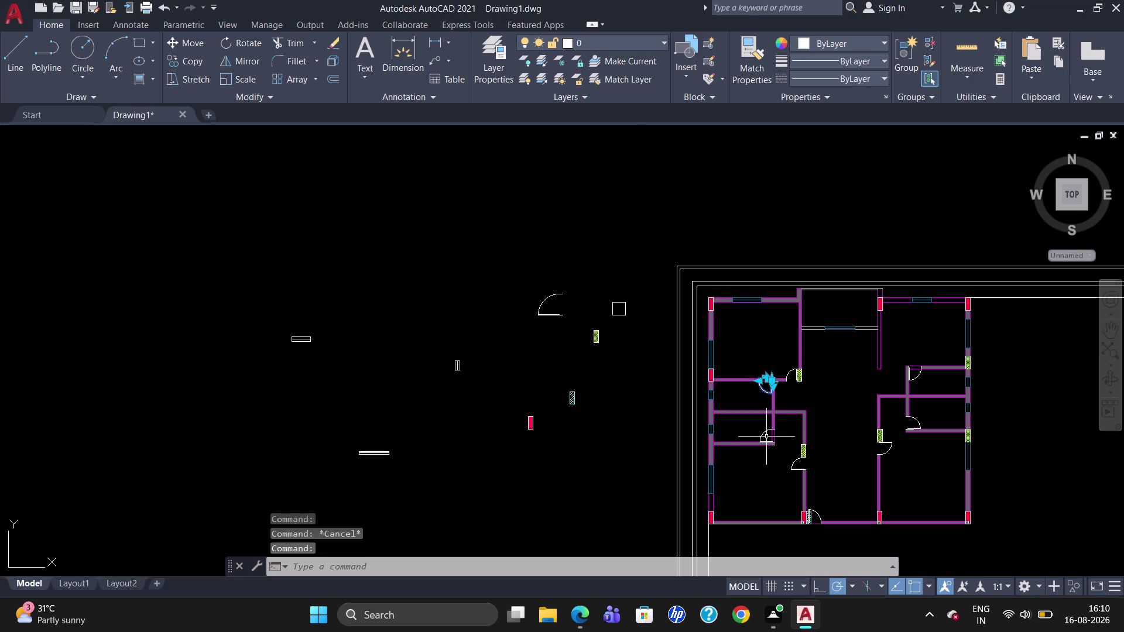
click(761, 434)
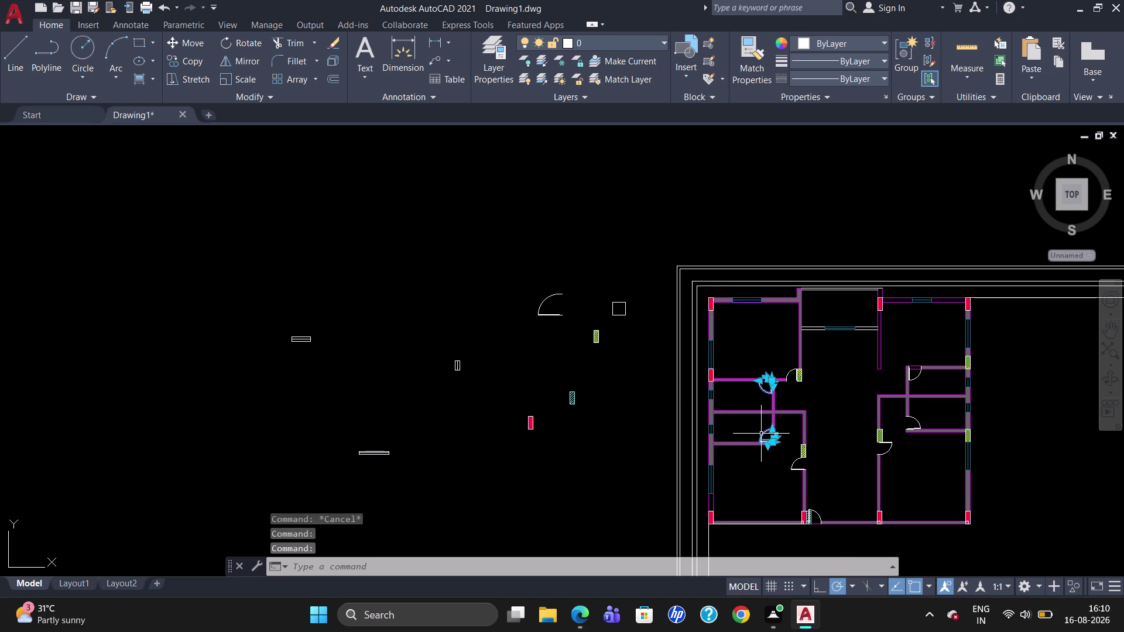
scroll(up, 3)
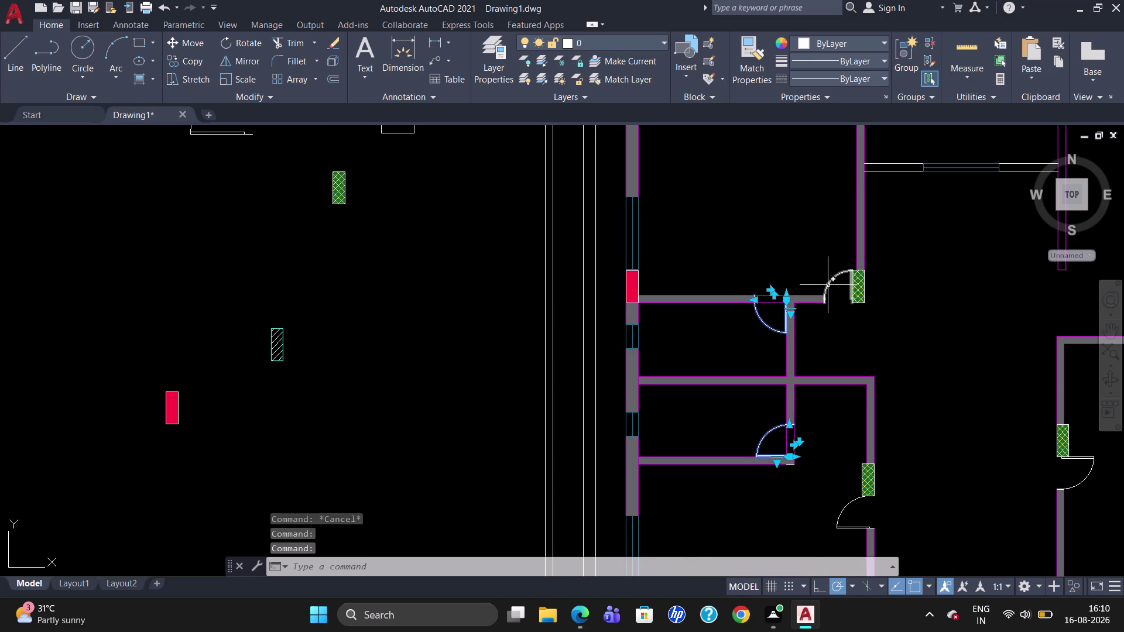
click(827, 286)
click(845, 508)
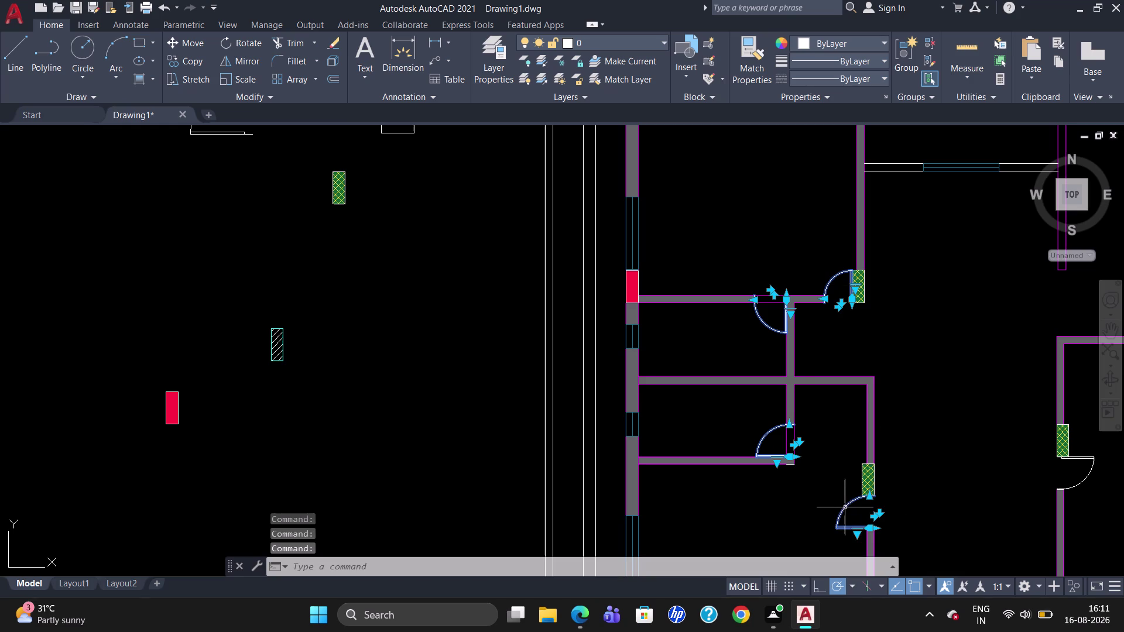
click(1078, 456)
scroll(down, 3)
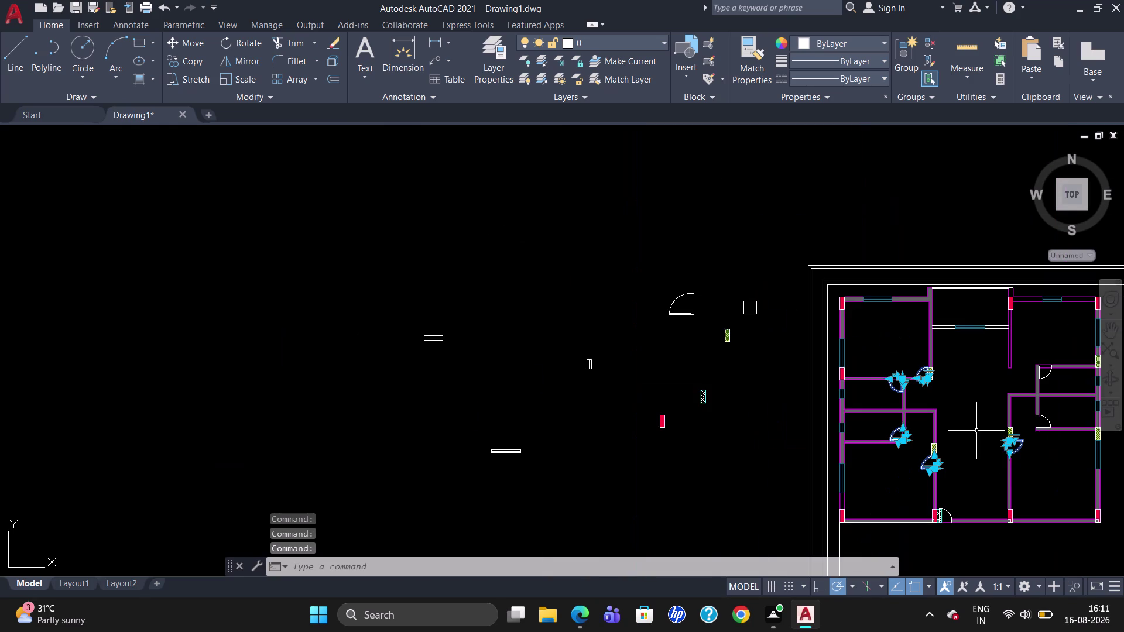
scroll(up, 3)
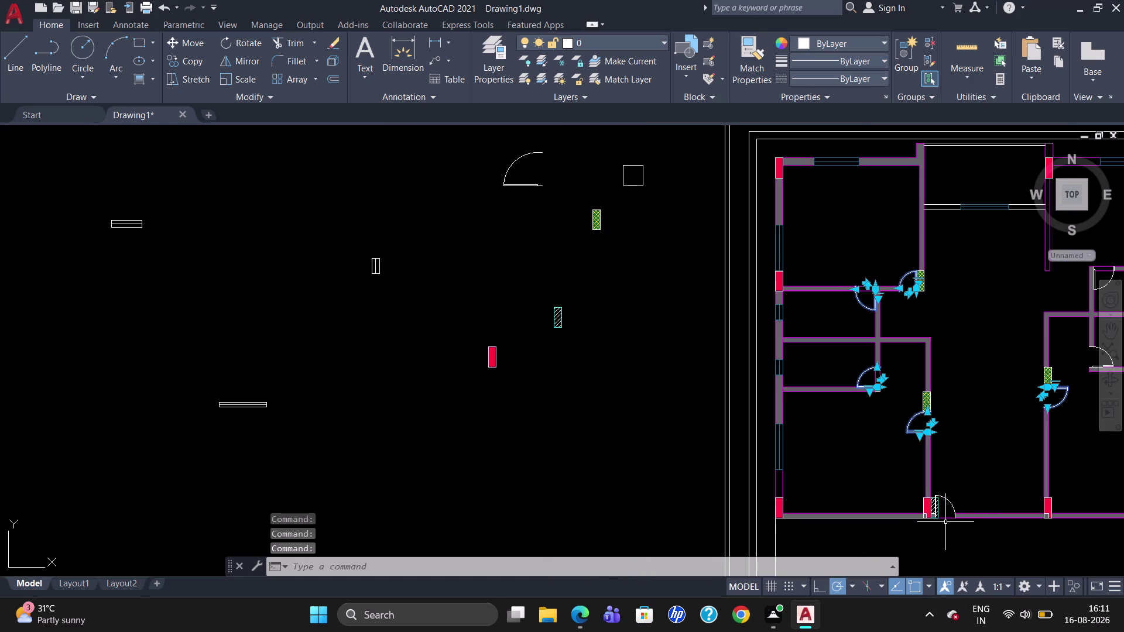
Add the right-side doors and put all selected doors on Layer1.
click(944, 500)
scroll(up, 3)
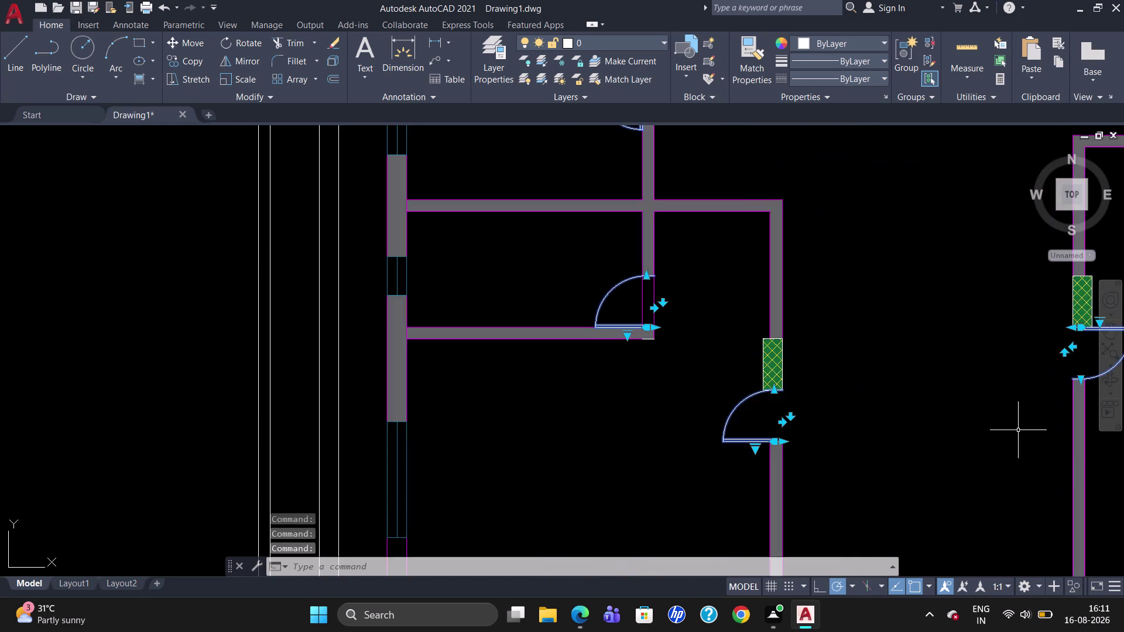
scroll(down, 3)
scroll(up, 3)
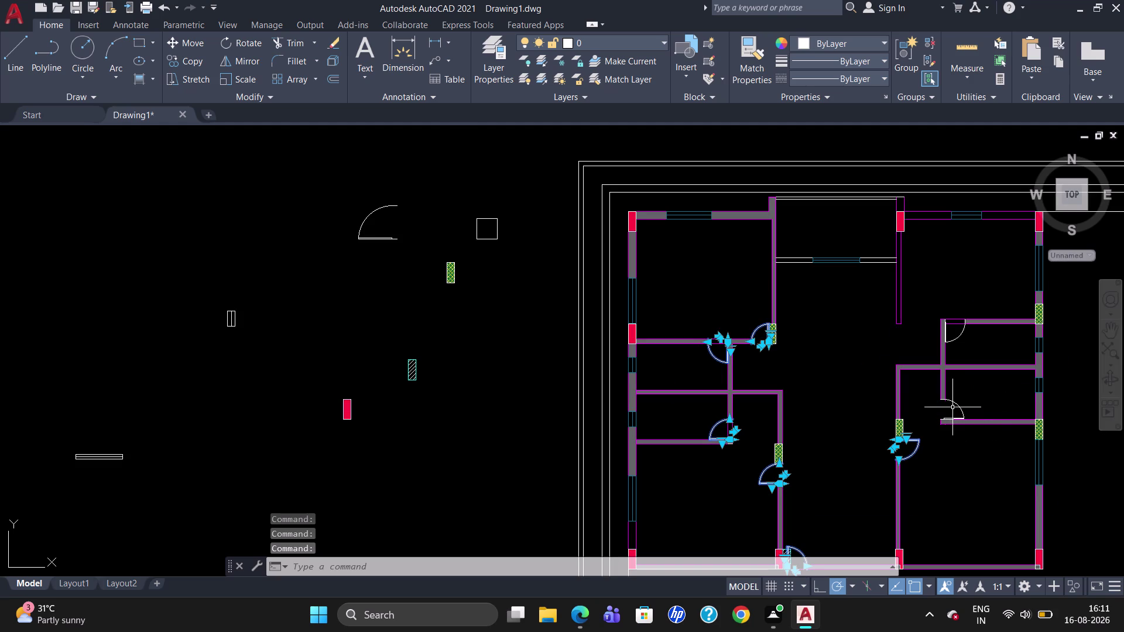
click(954, 401)
click(951, 340)
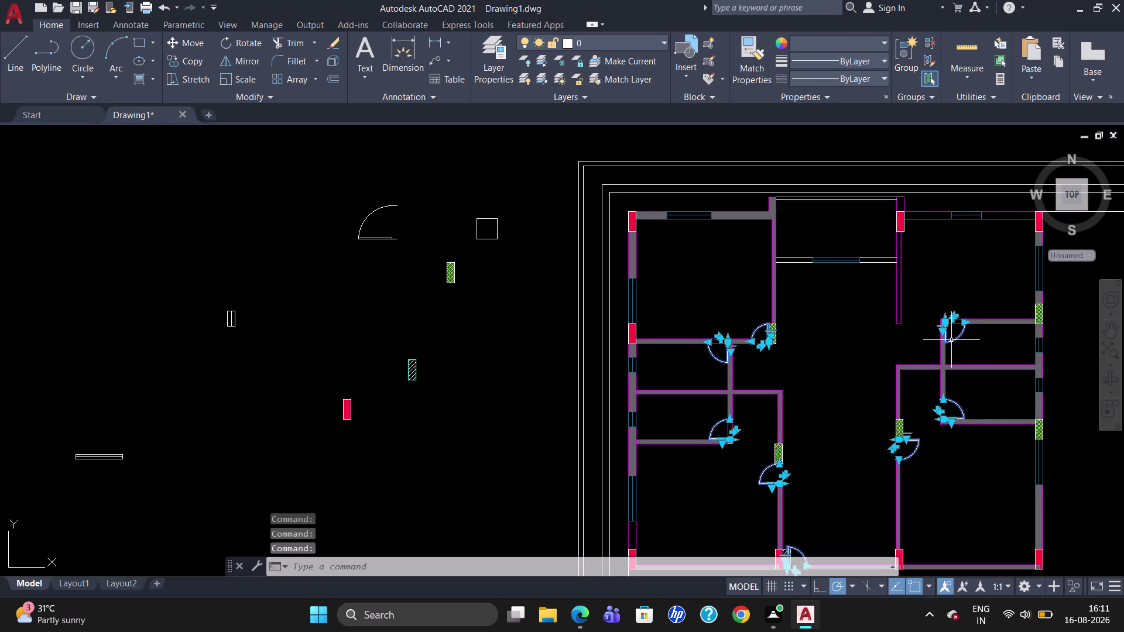
click(652, 46)
click(627, 90)
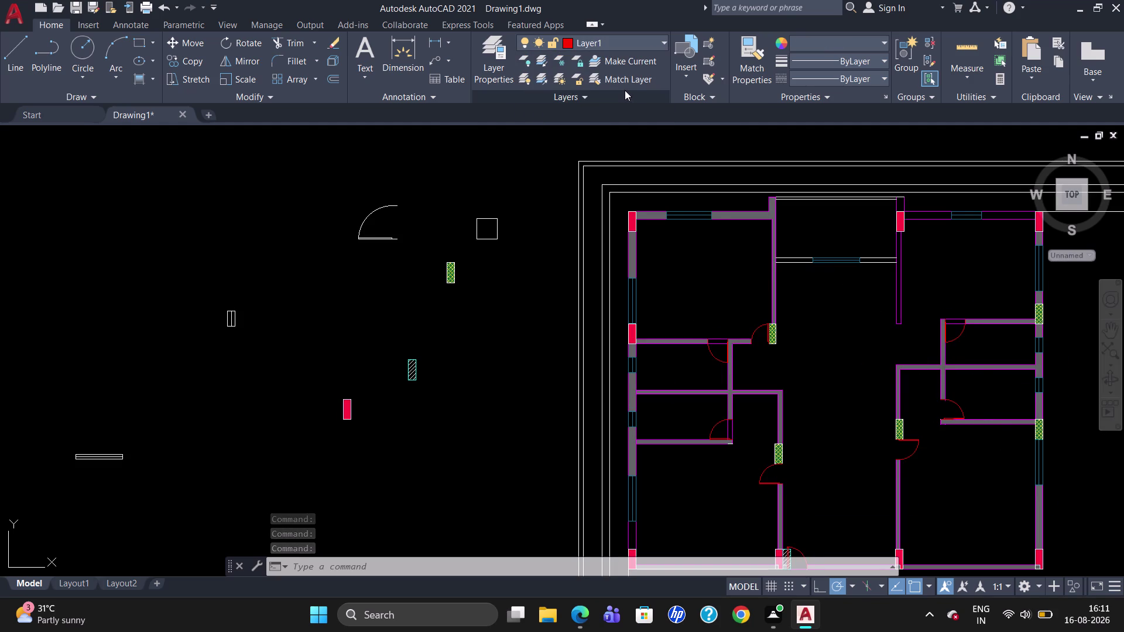
key(Escape)
scroll(down, 3)
scroll(up, 3)
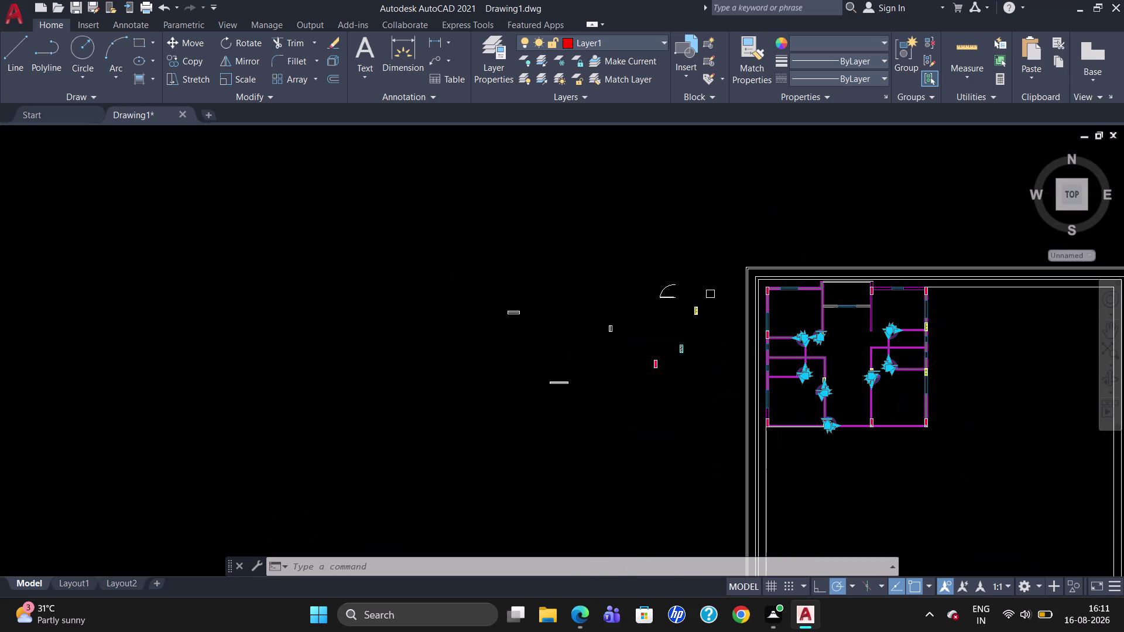
Break the top wall line with BREAKATPOINT at the corner above the right column.
scroll(up, 3)
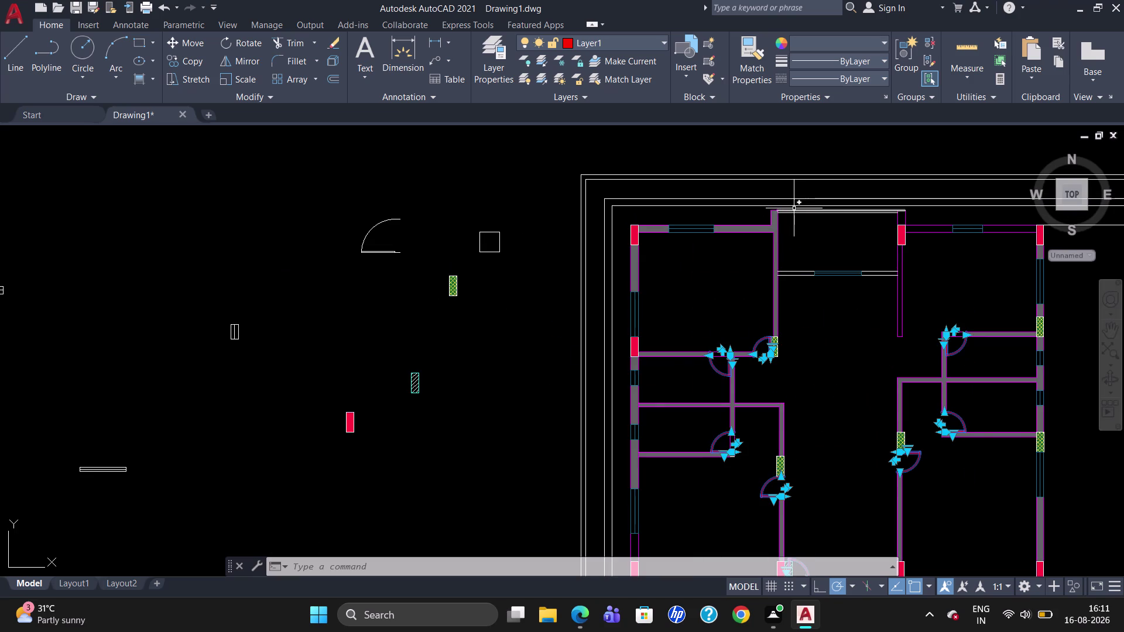
click(795, 210)
scroll(up, 3)
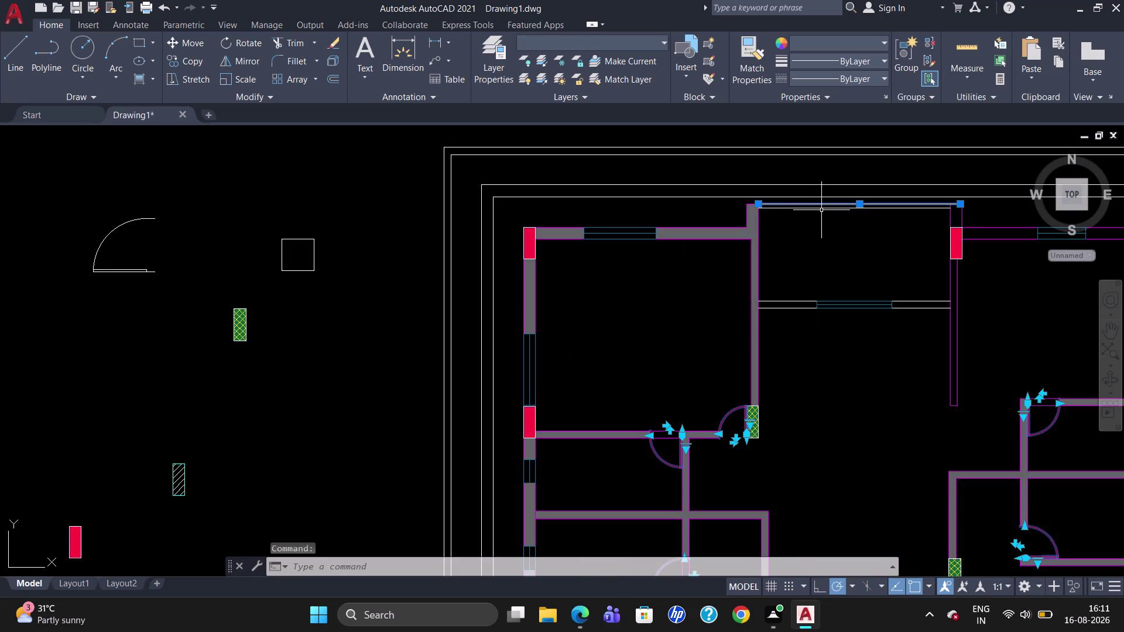
click(822, 209)
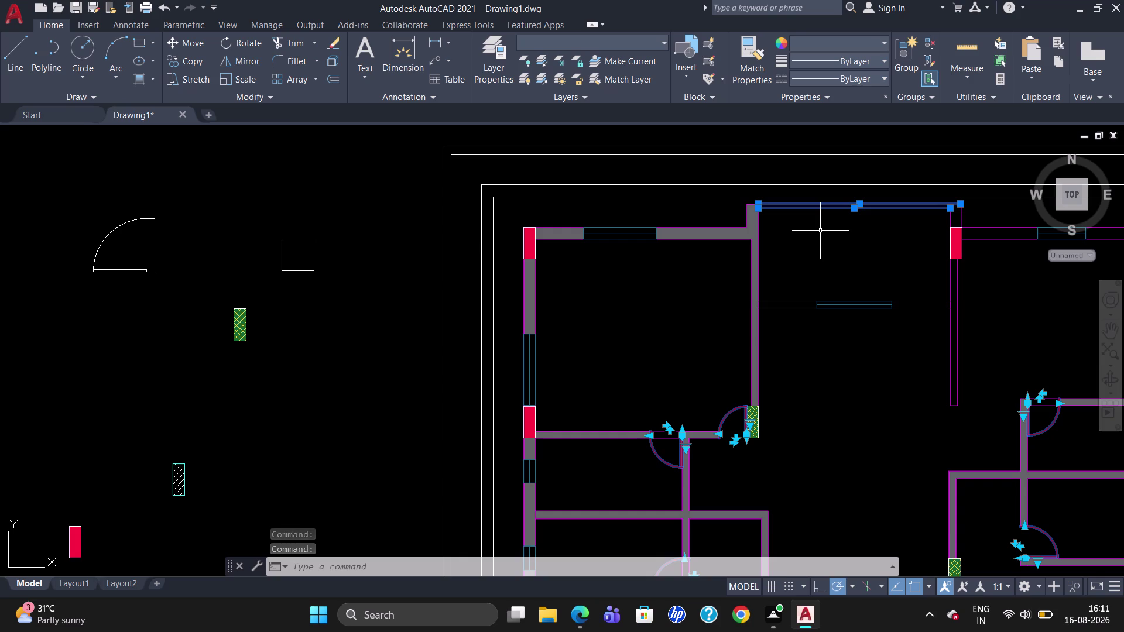
key(Escape)
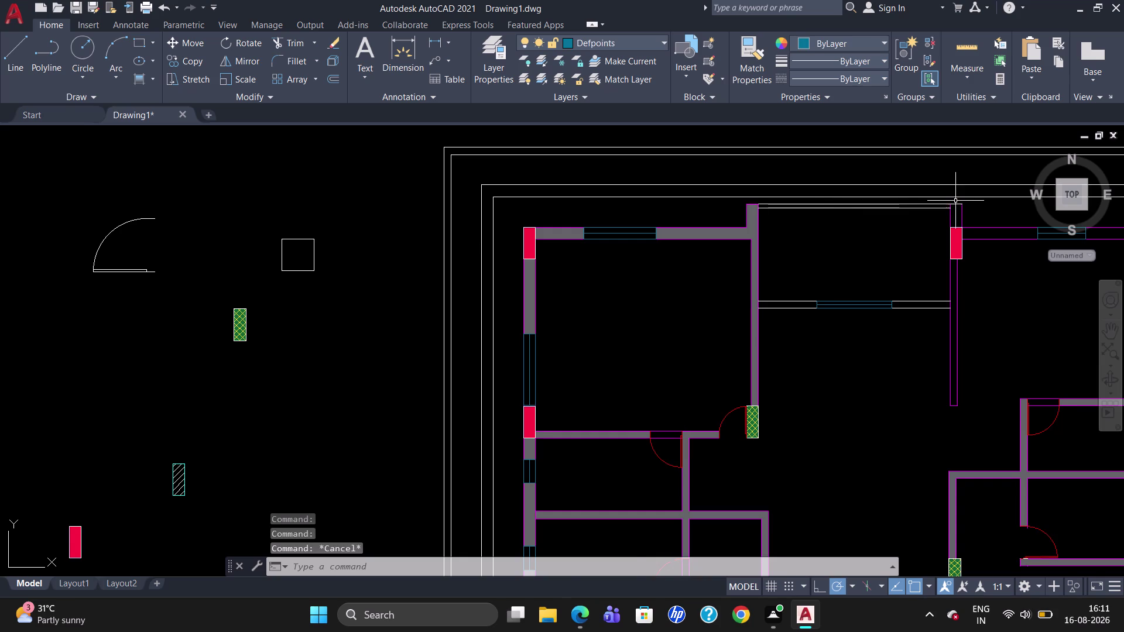
scroll(up, 3)
text(BR)
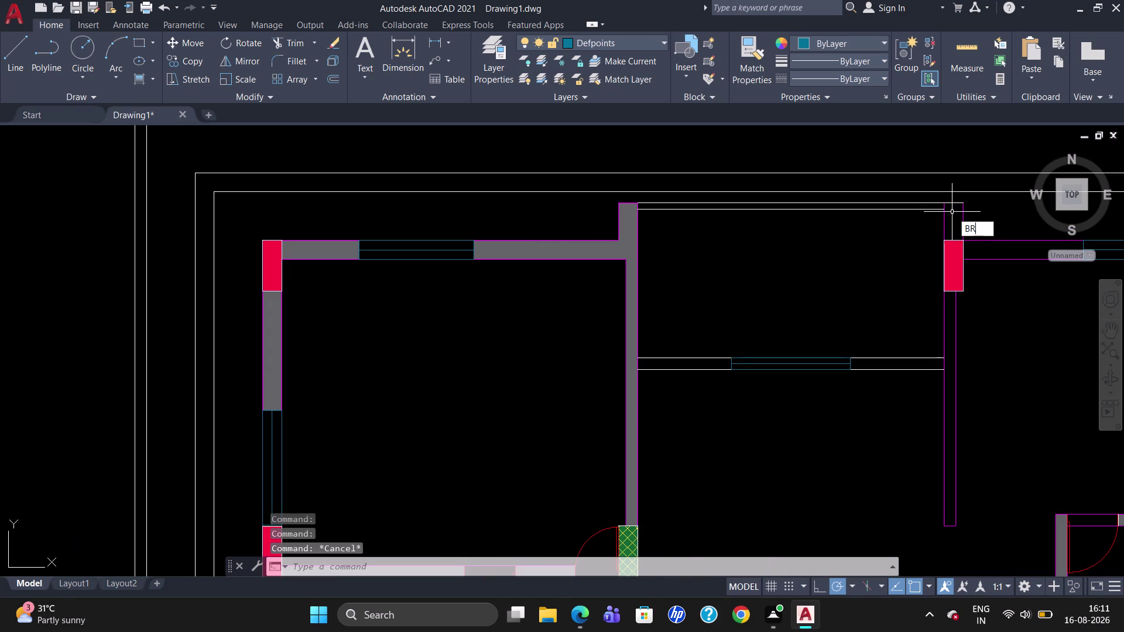
click(978, 254)
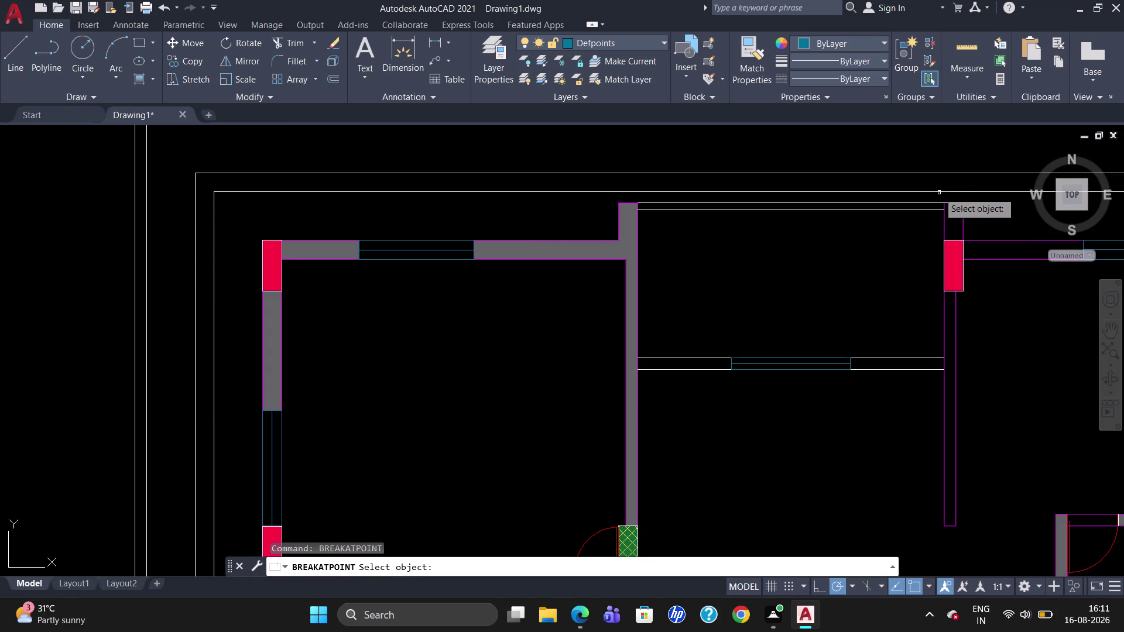
click(938, 205)
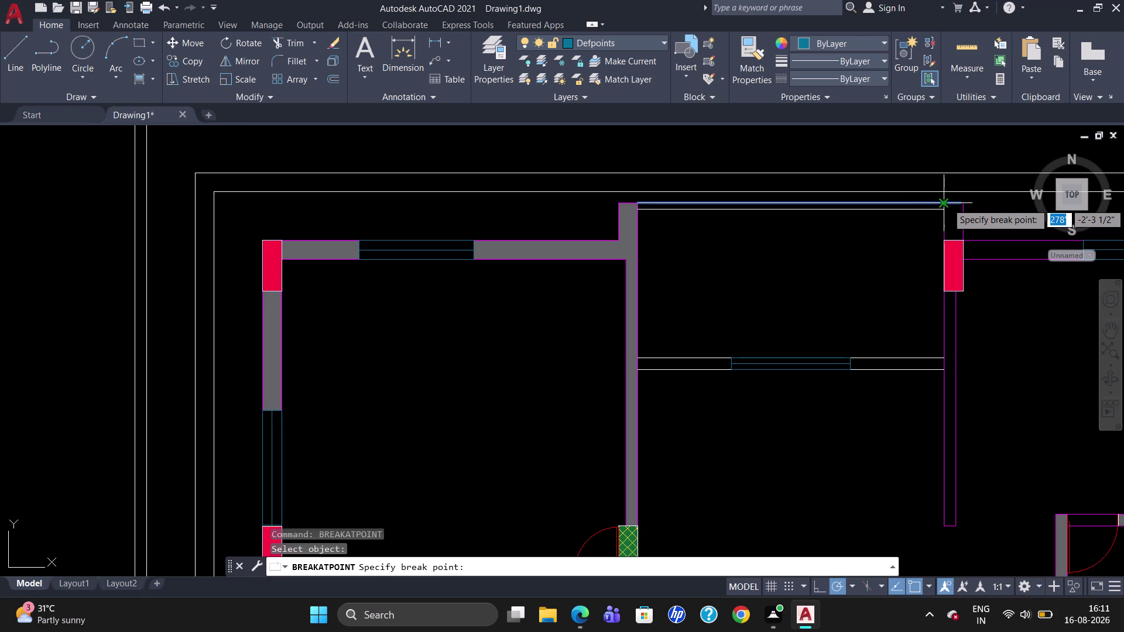
click(946, 205)
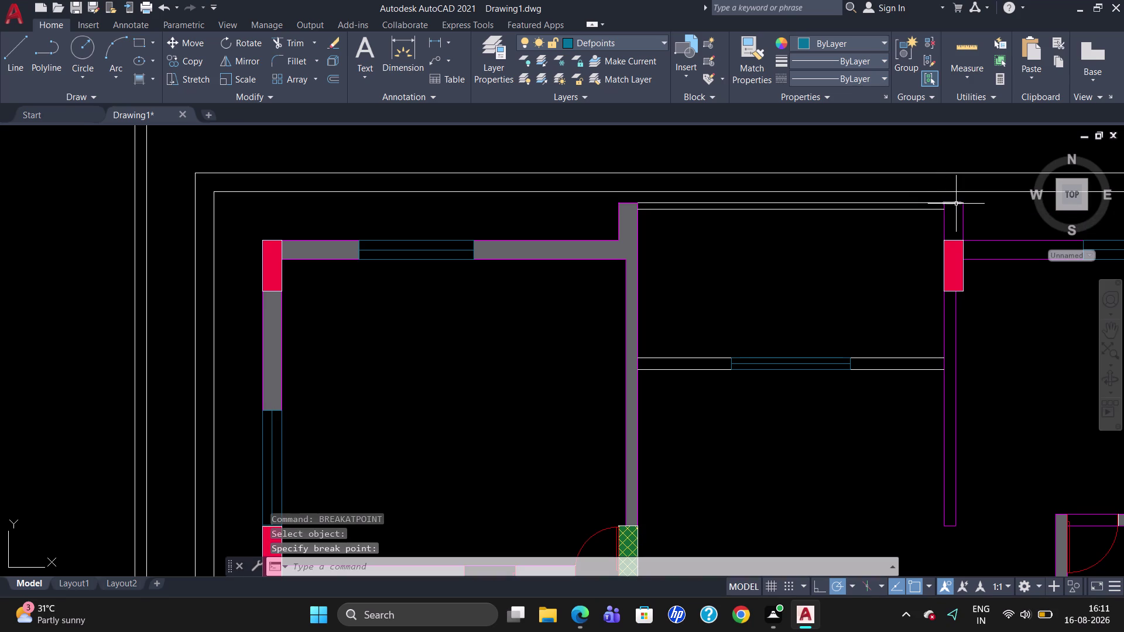
click(956, 202)
Set the first short corner piece's colour to Magenta in Properties.
right_click(951, 215)
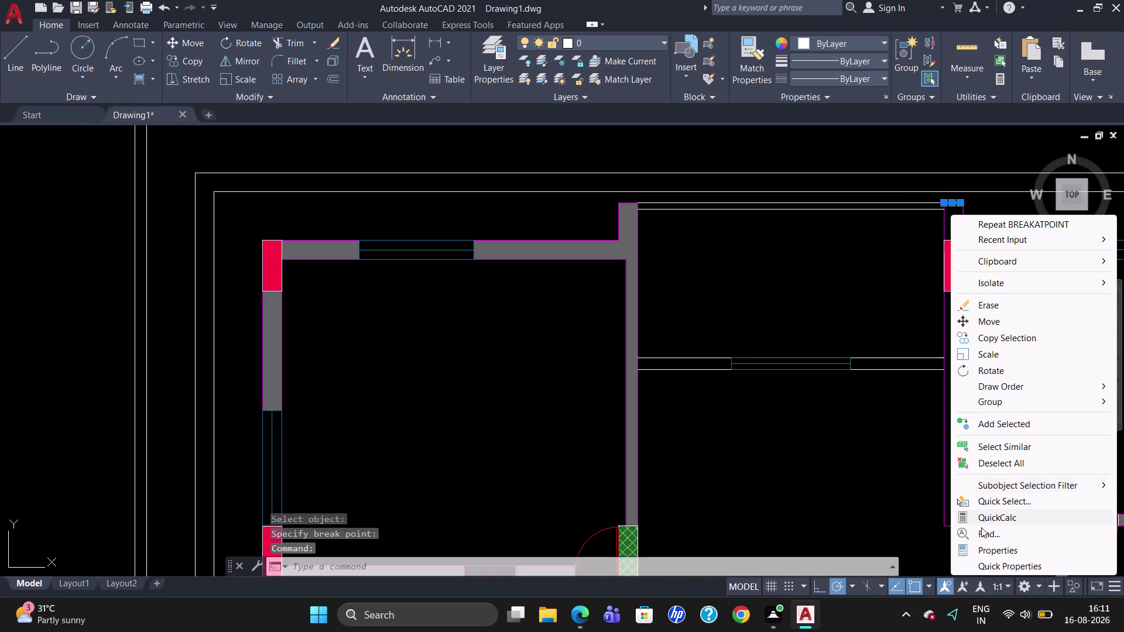
click(977, 544)
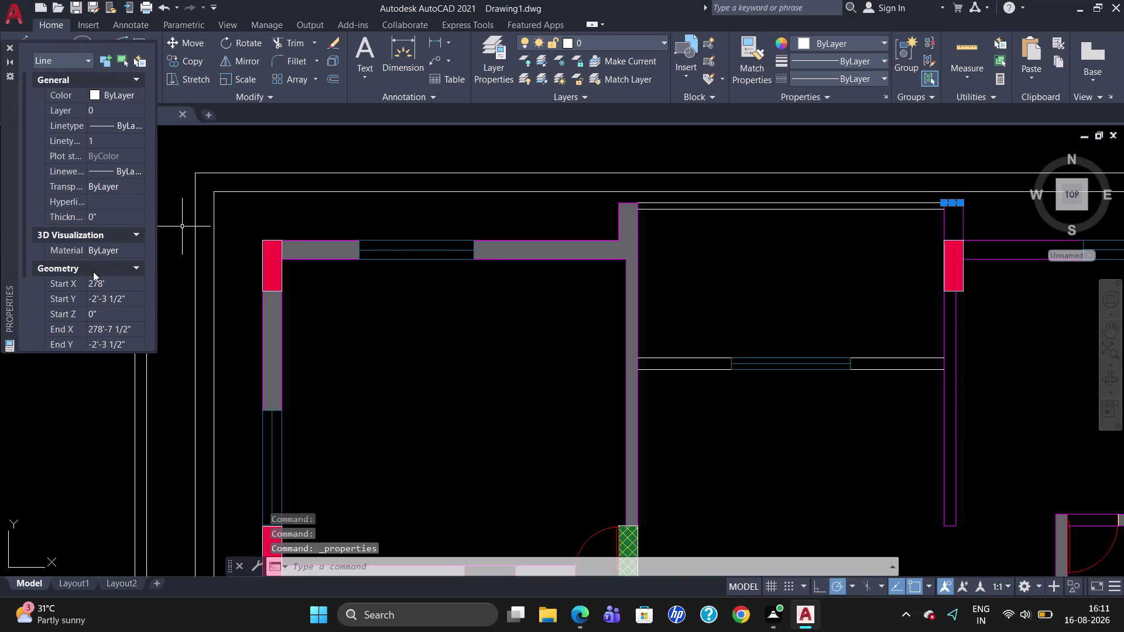
scroll(down, 3)
scroll(up, 3)
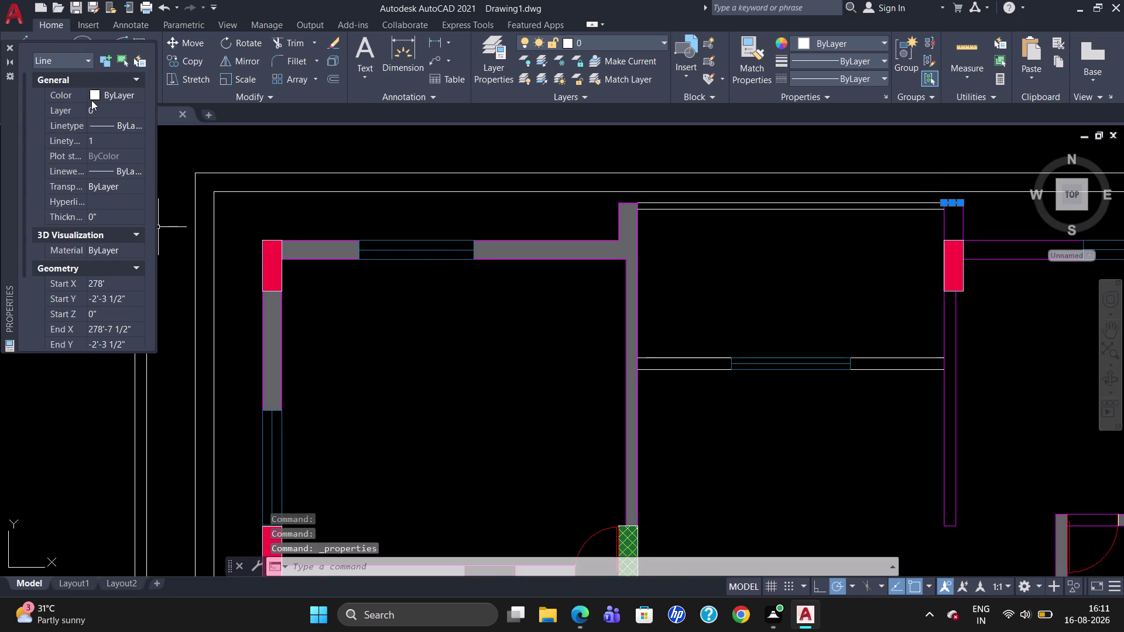
click(93, 95)
click(98, 96)
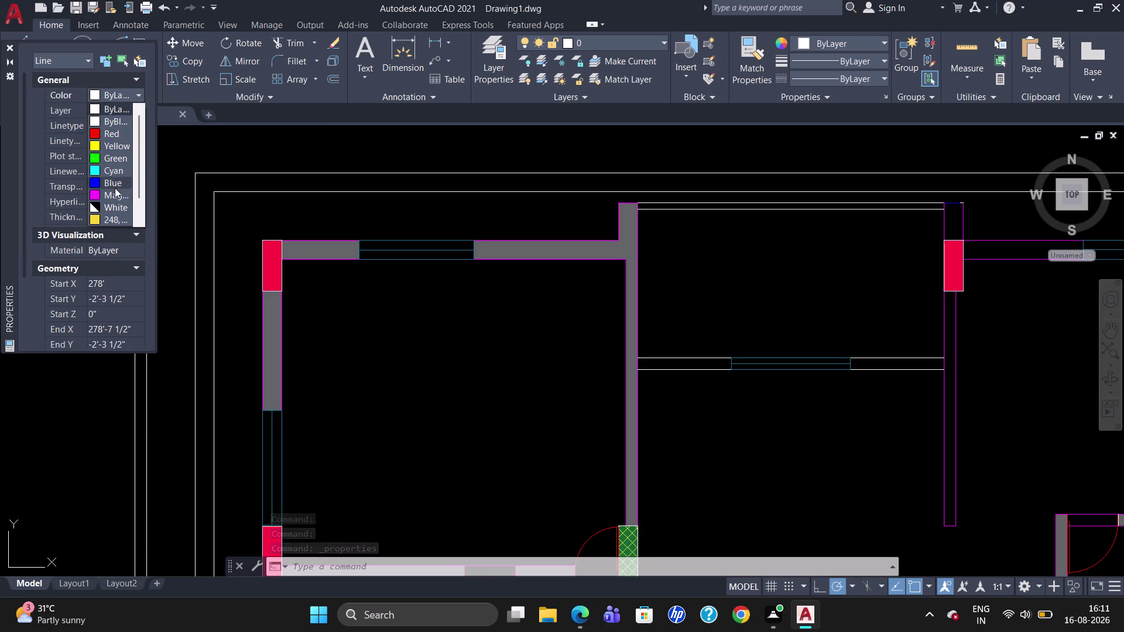
click(115, 199)
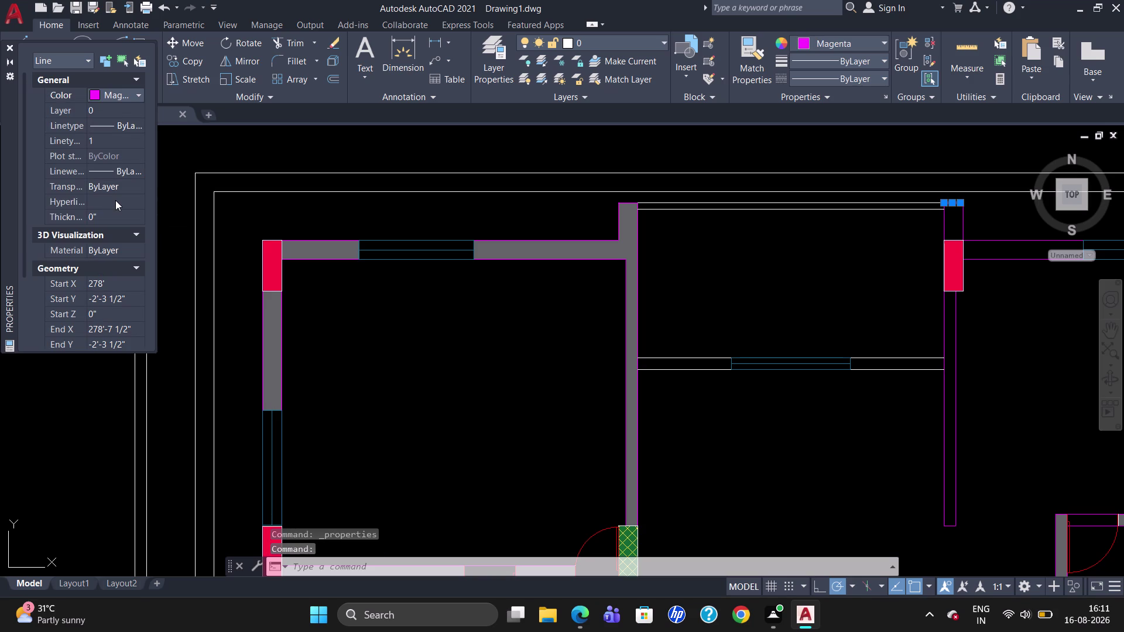
key(Escape)
click(8, 46)
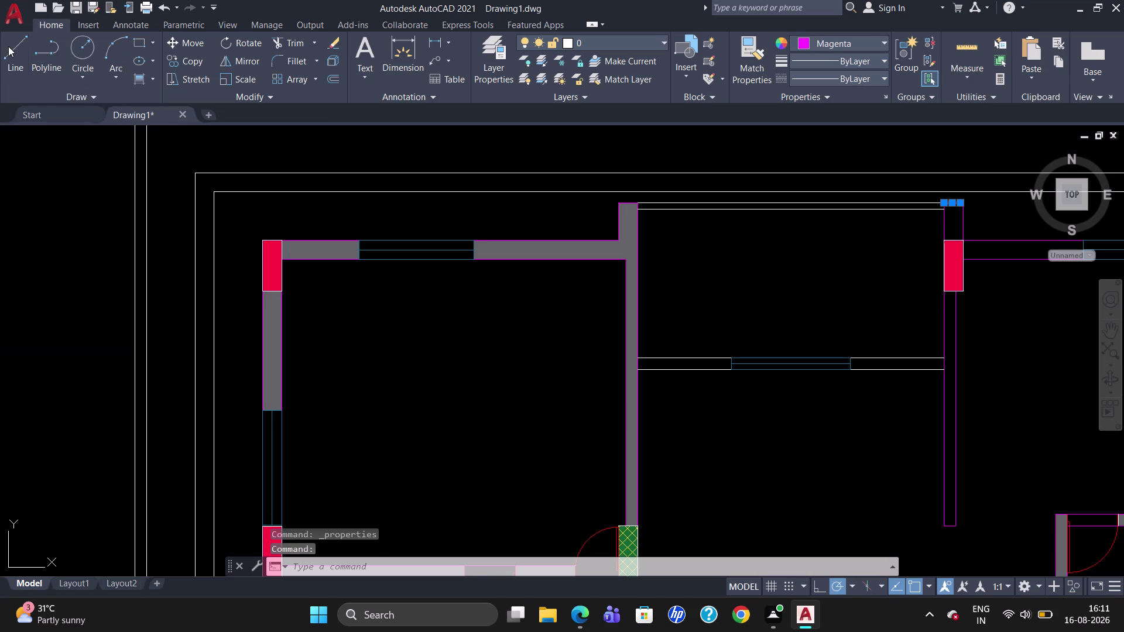
key(Escape)
scroll(up, 3)
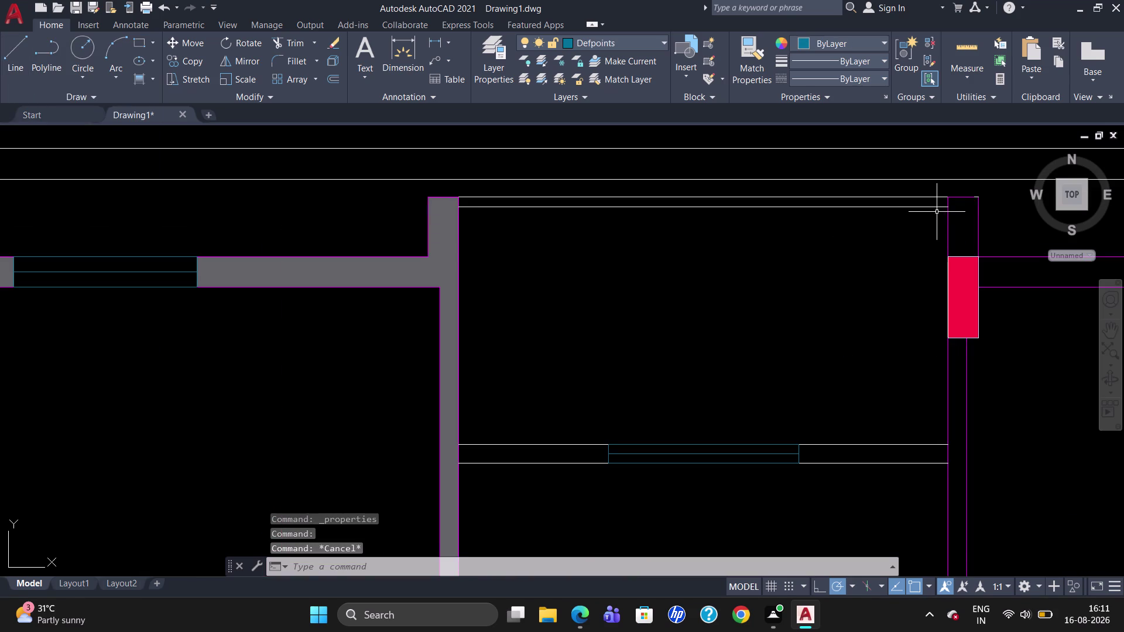
Make the second short corner piece Magenta as well.
click(976, 198)
right_click(975, 198)
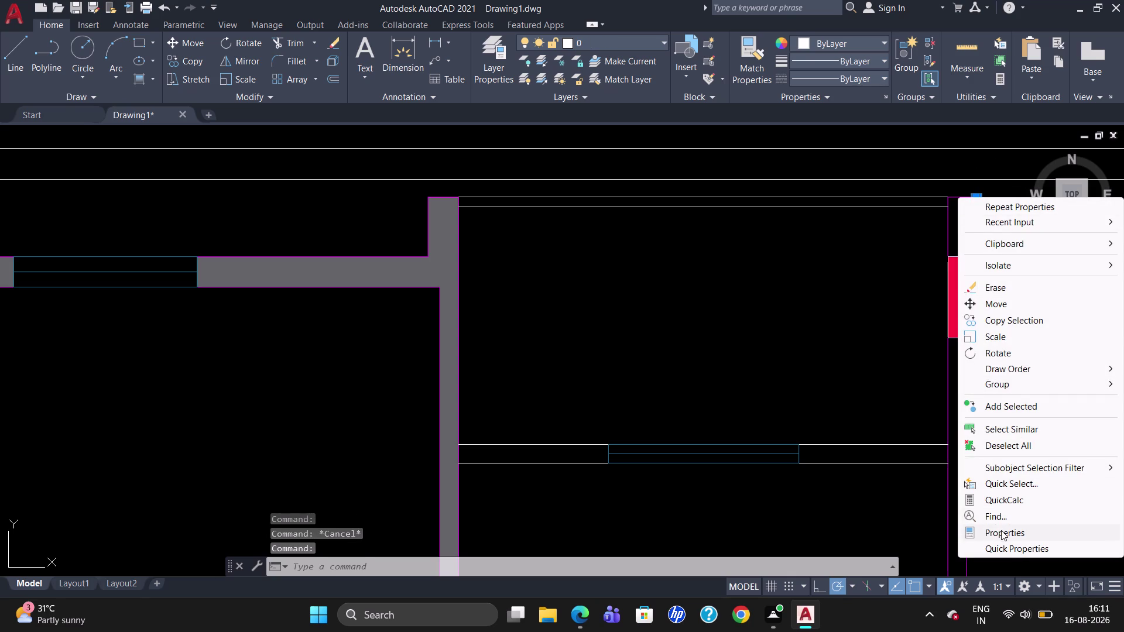
click(1002, 531)
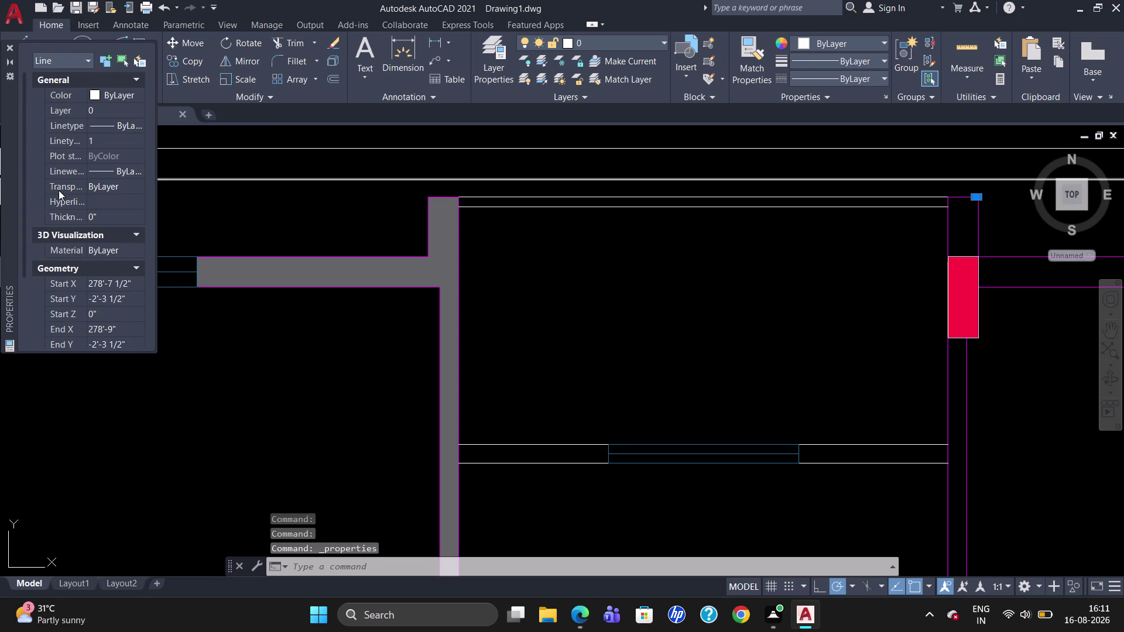
click(94, 95)
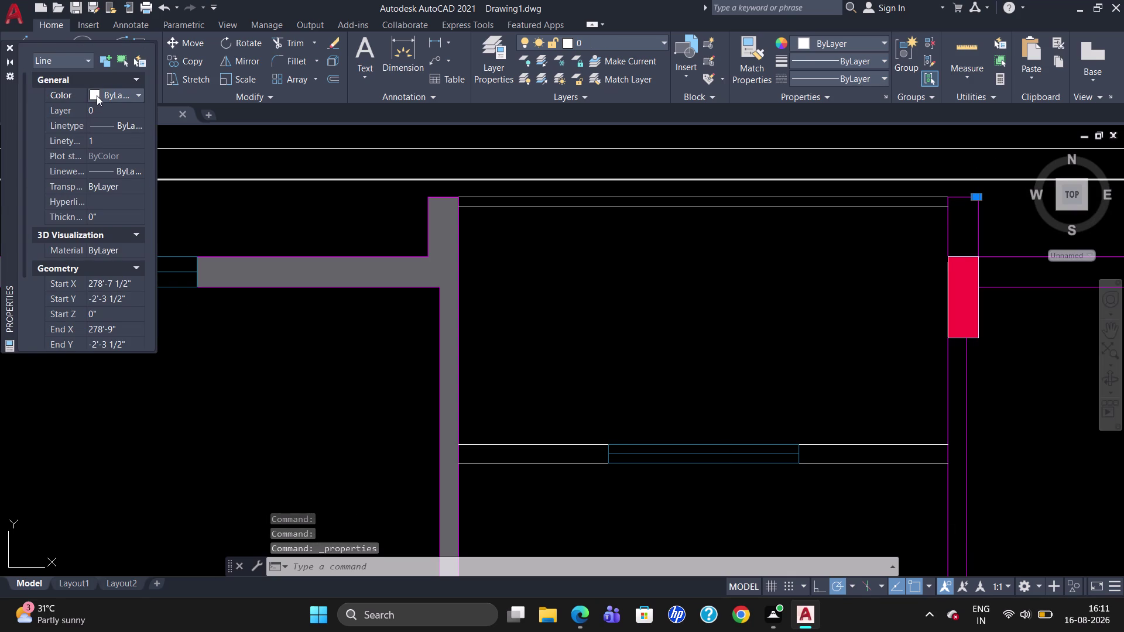
click(96, 93)
click(92, 193)
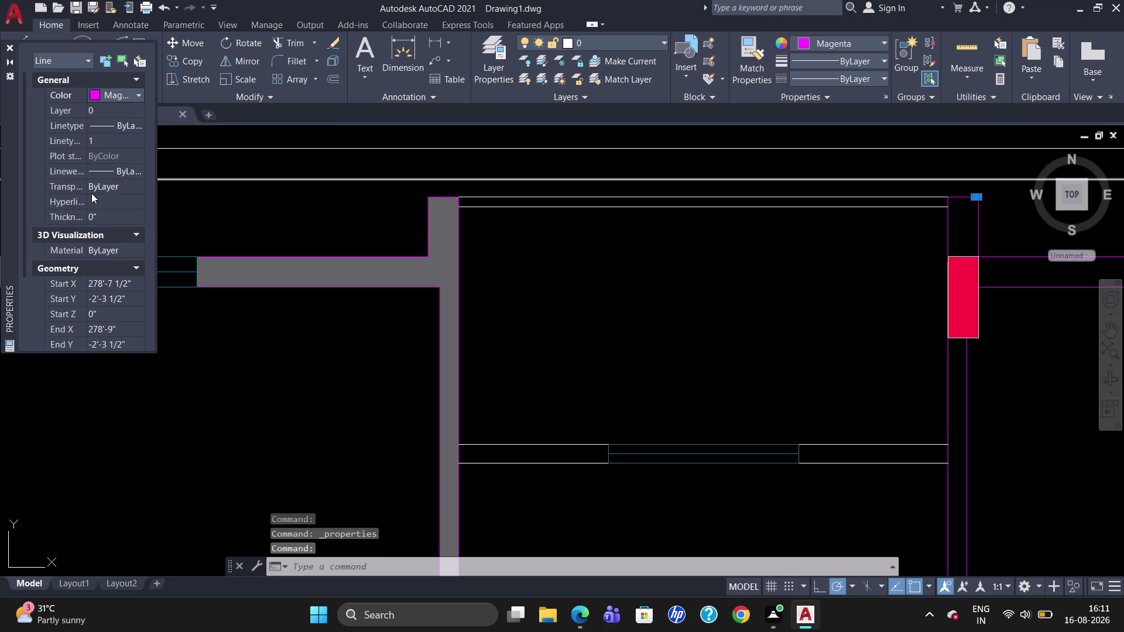
key(Escape)
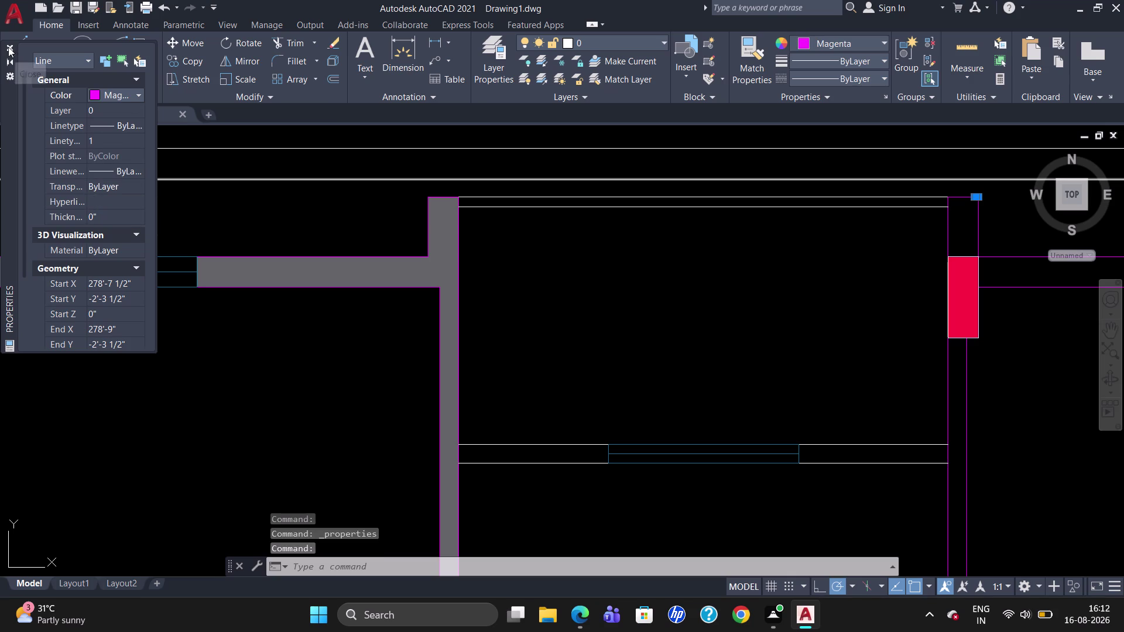
click(9, 47)
key(Escape)
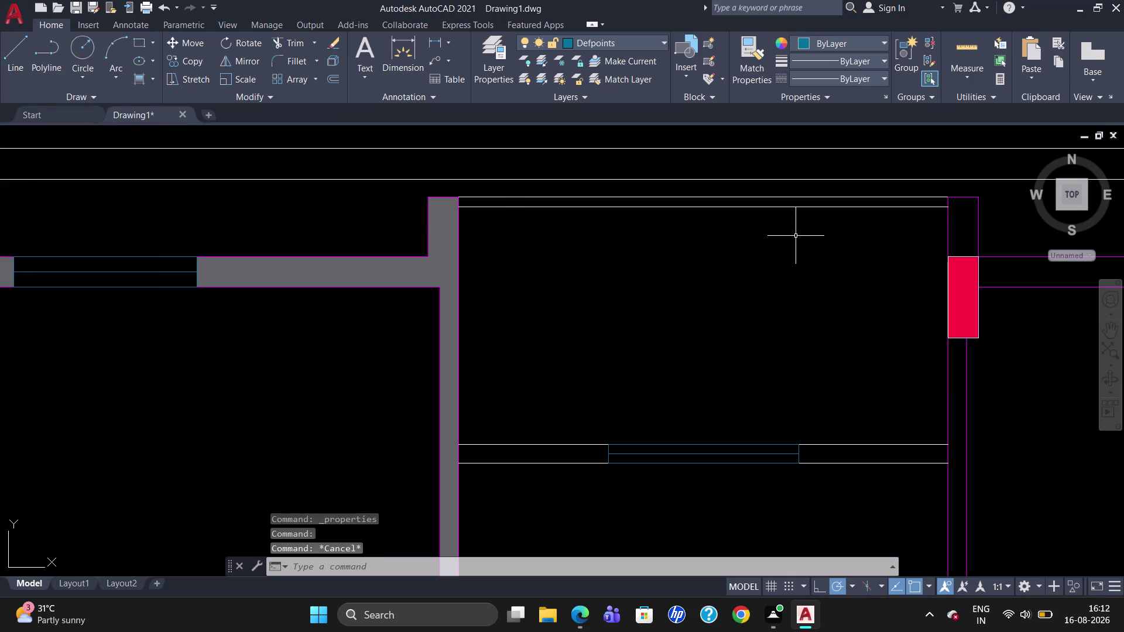
Select the two top wall lines and try a purple in their Properties colour chooser, then cancel.
click(790, 196)
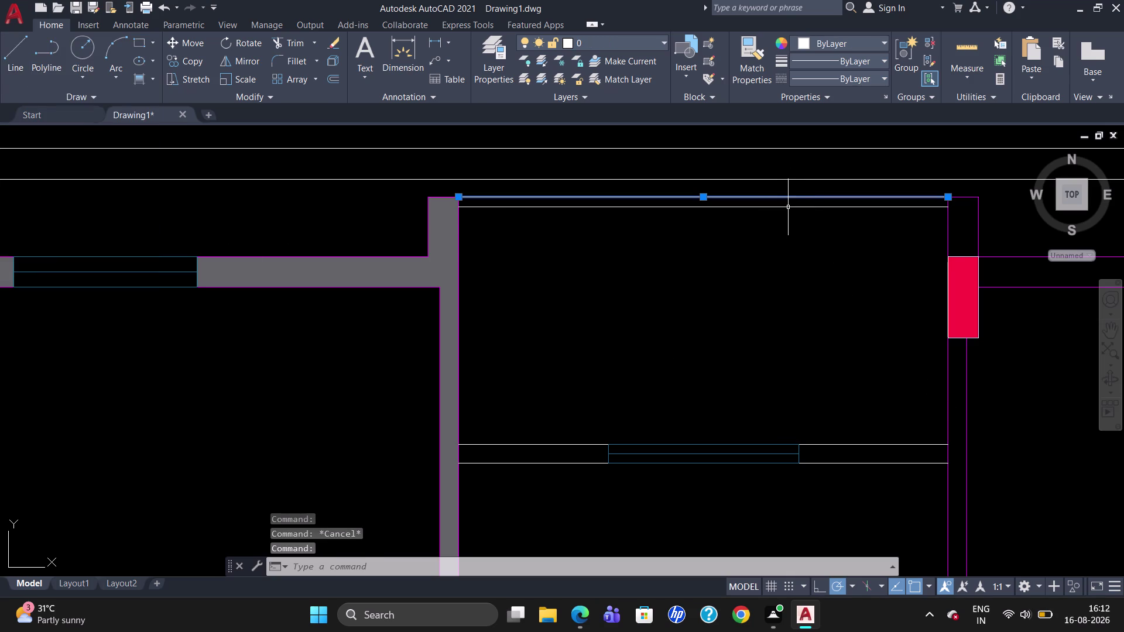
click(788, 207)
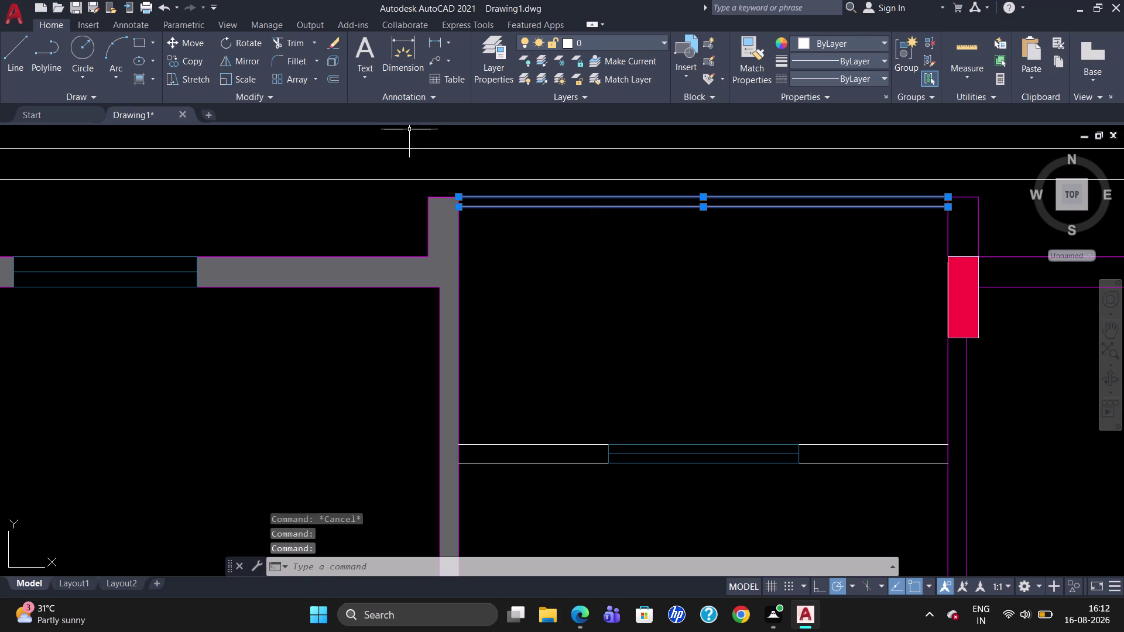
right_click(416, 134)
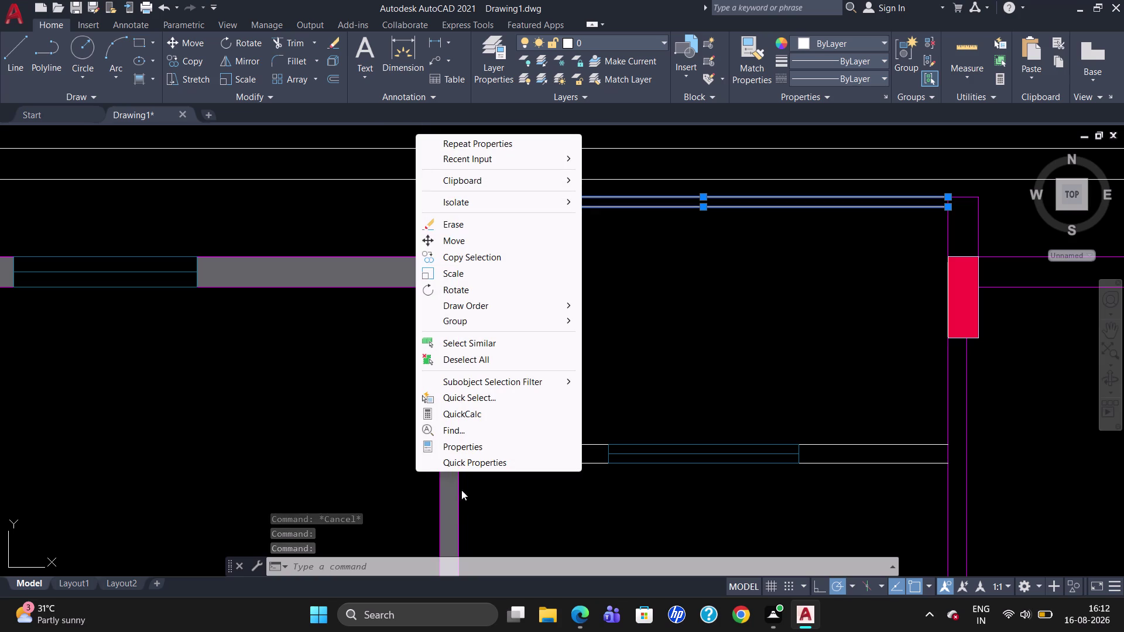
click(465, 452)
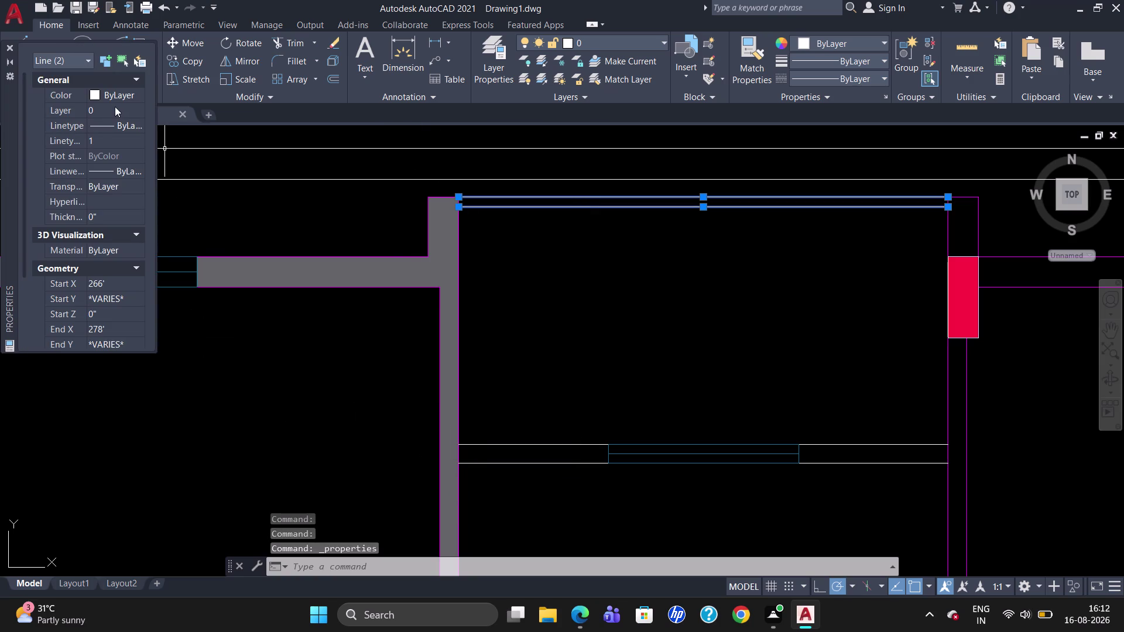
click(92, 96)
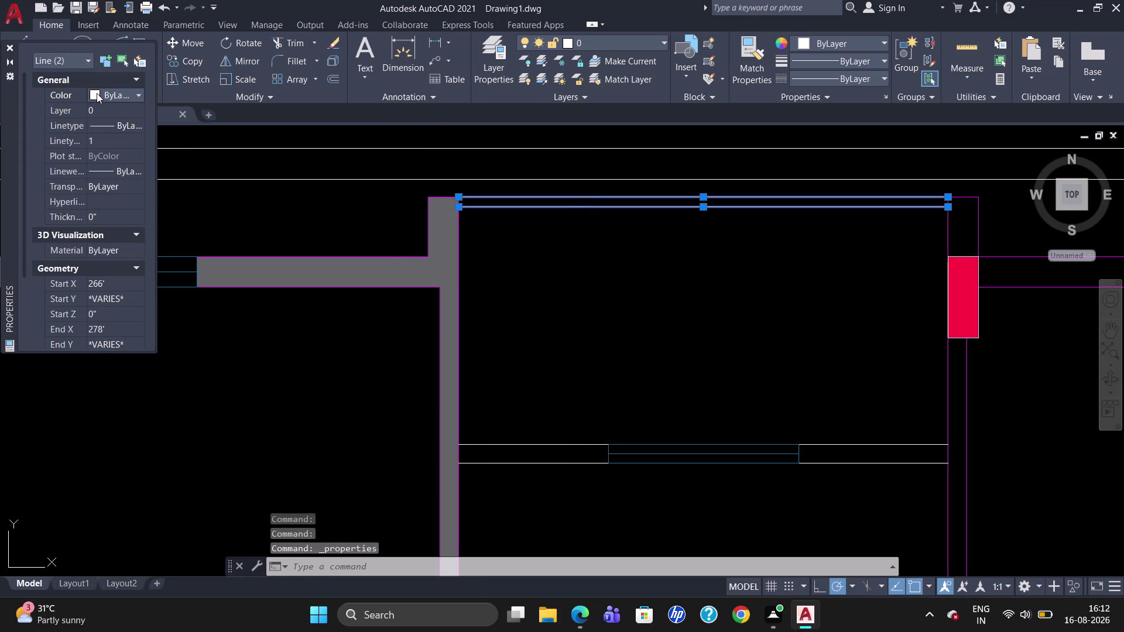
click(97, 93)
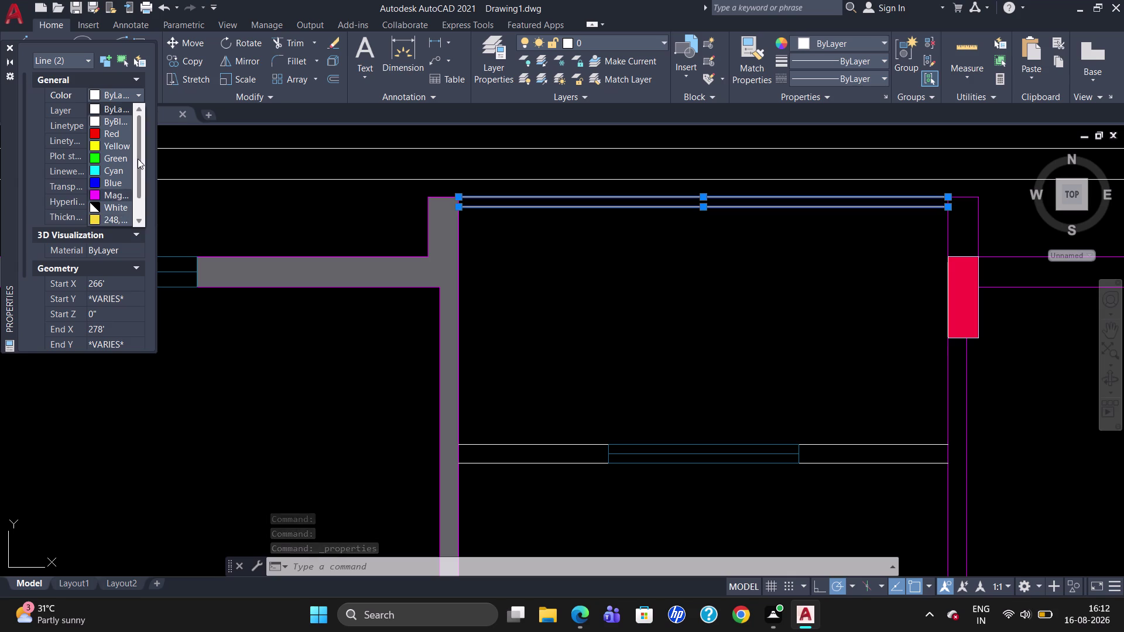
scroll(down, 3)
click(96, 222)
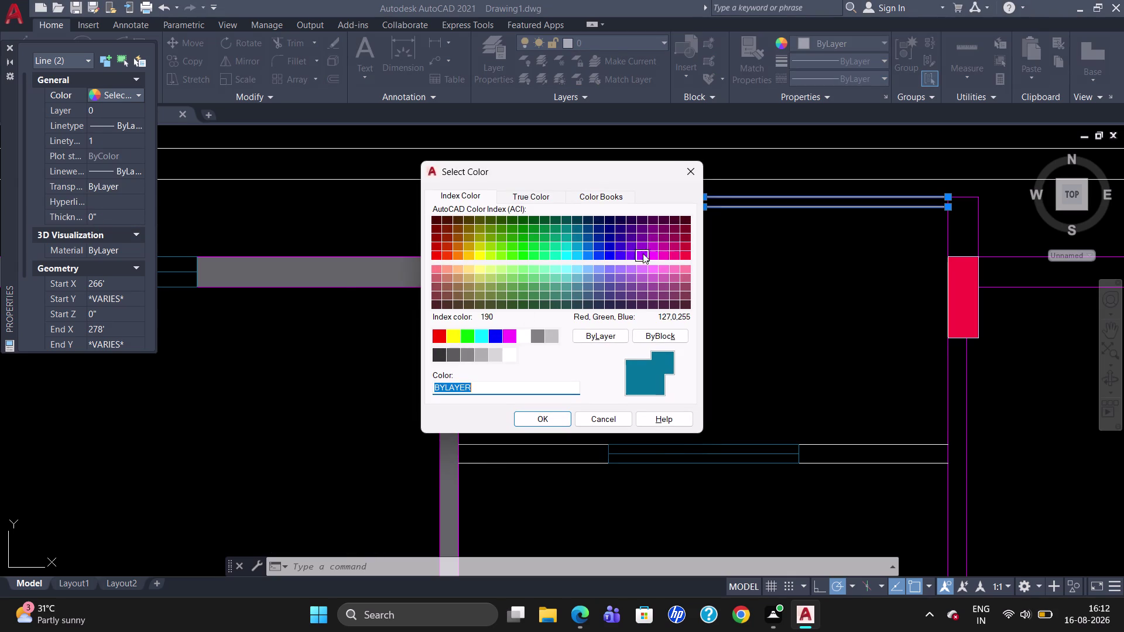
click(655, 227)
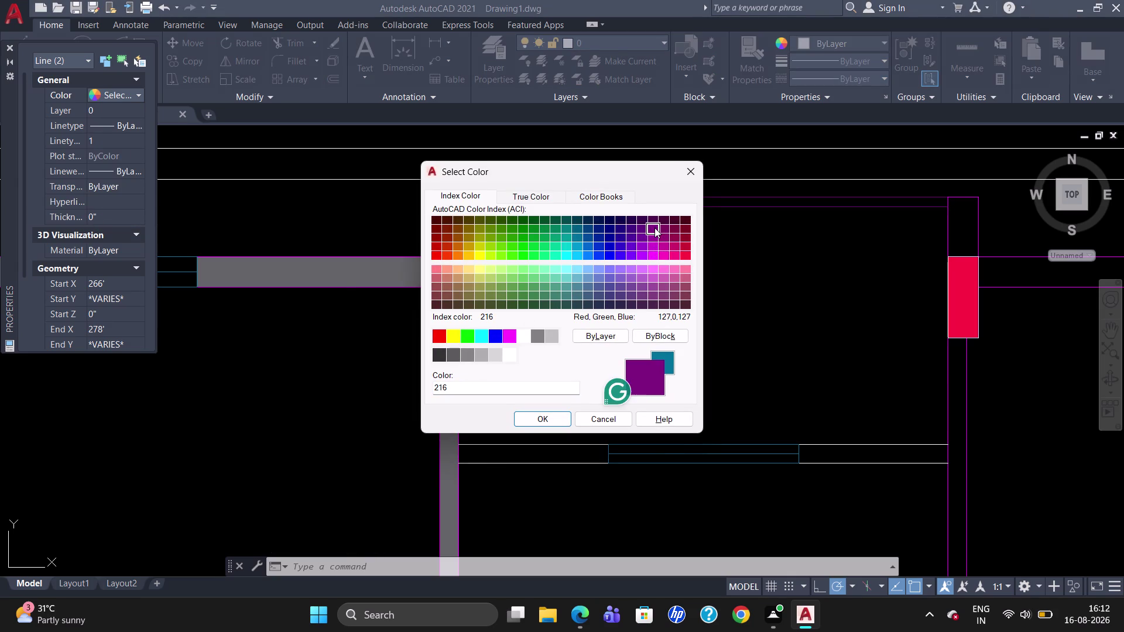
key(Escape)
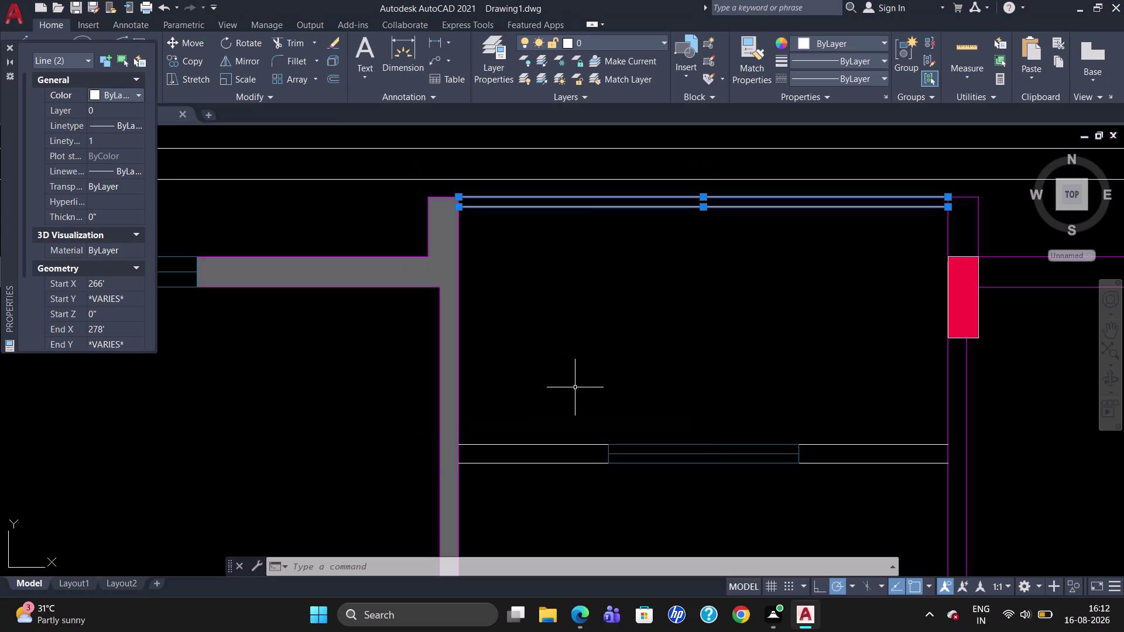
key(Escape)
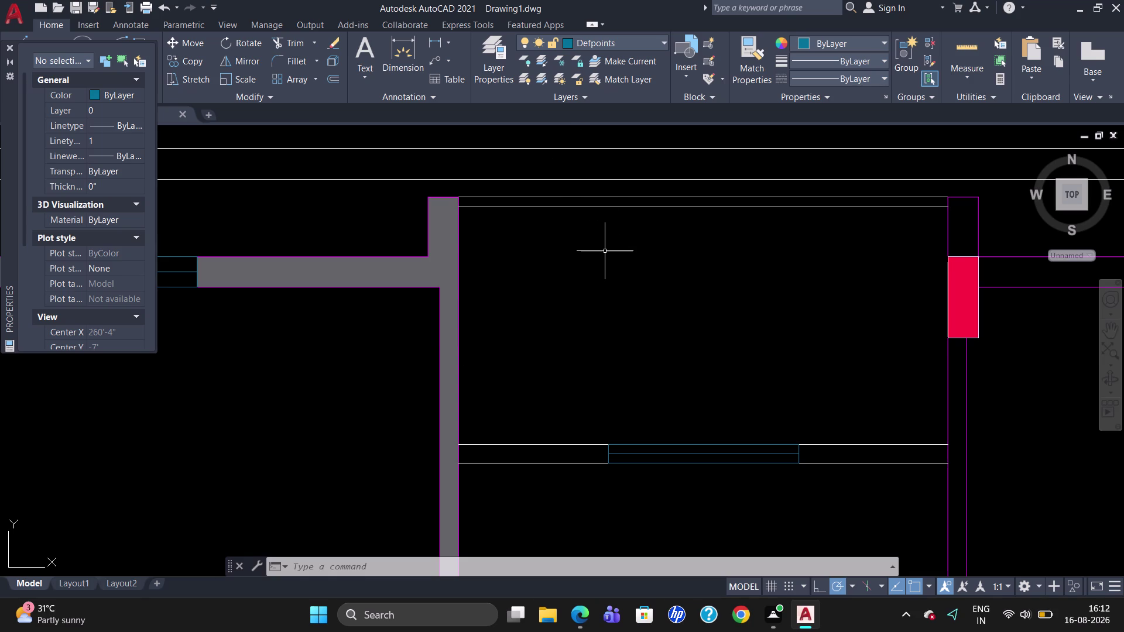
Reselect the two top wall lines and set their colour to index 204 purple.
click(586, 196)
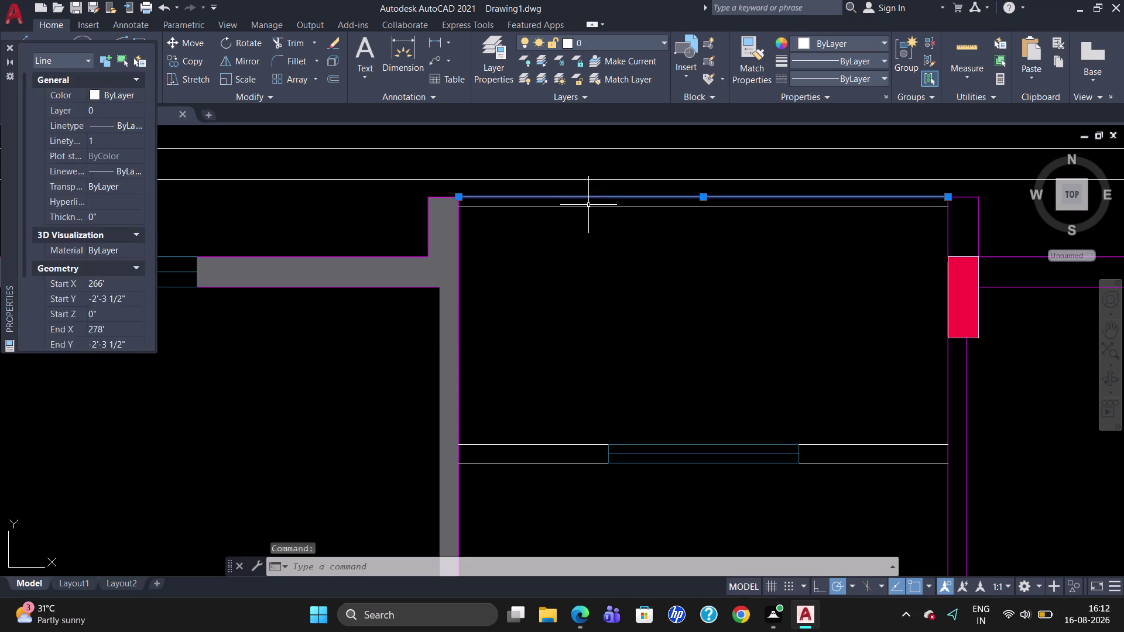
click(591, 205)
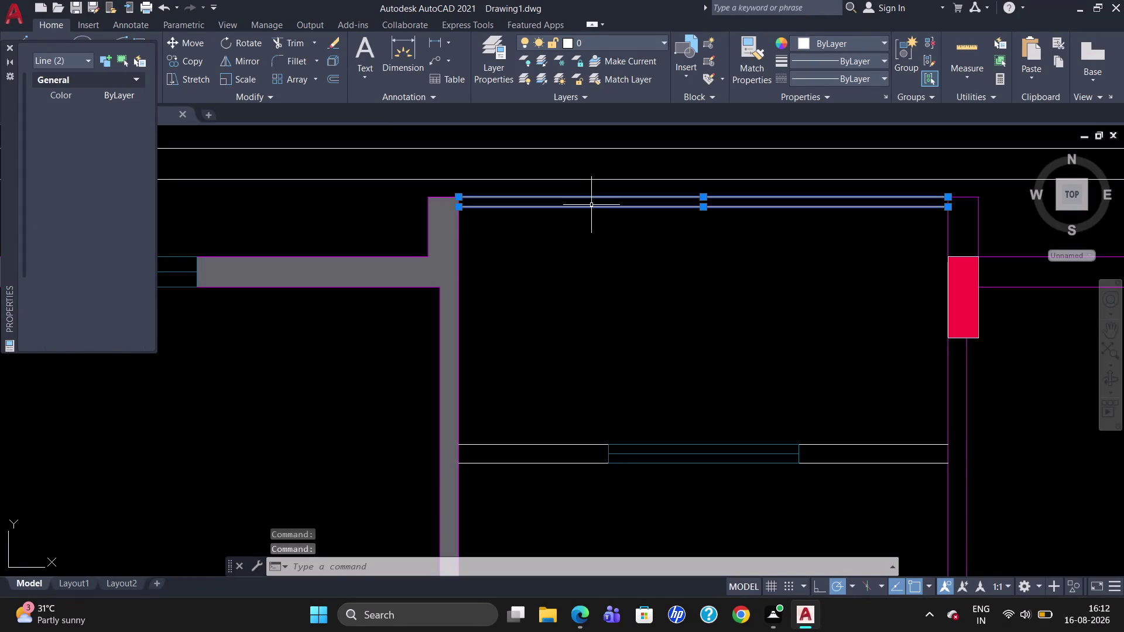
click(95, 92)
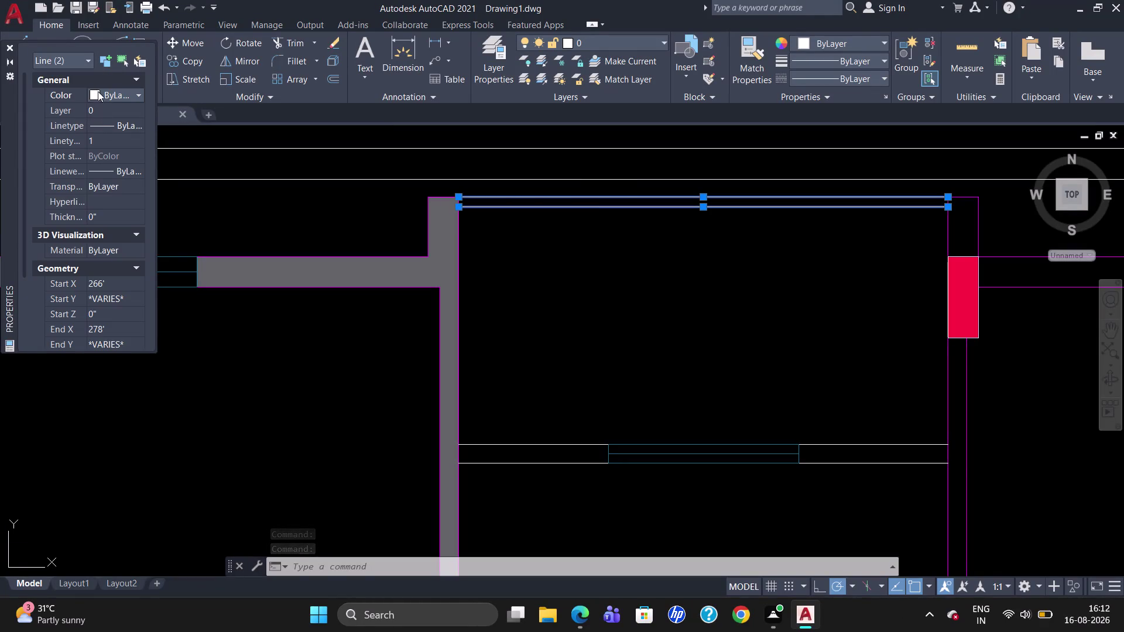
click(97, 94)
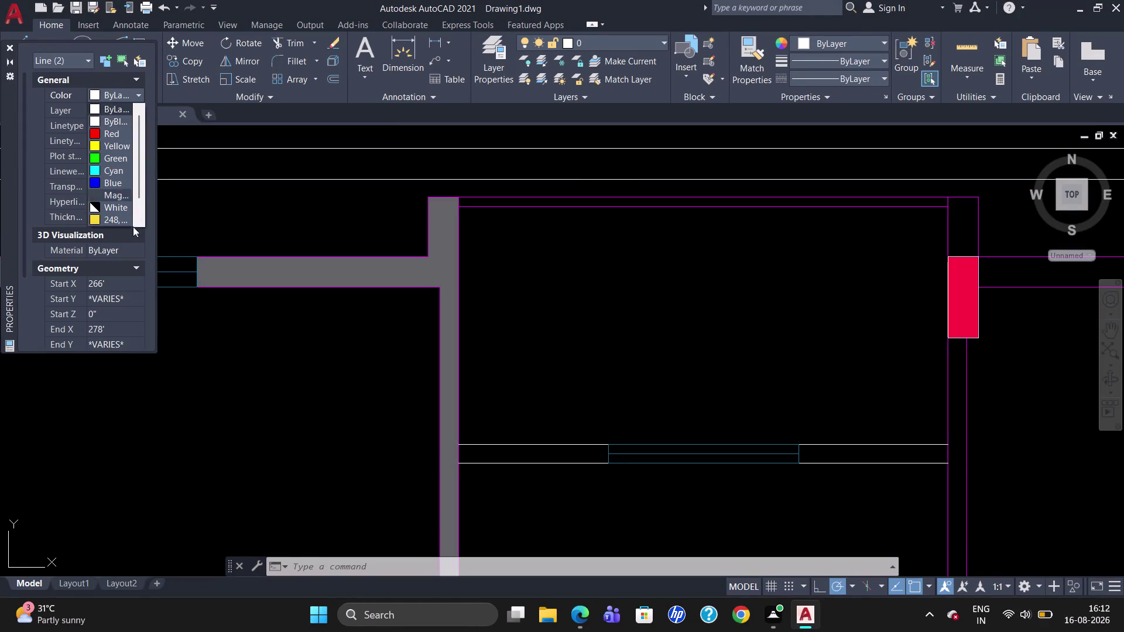
scroll(down, 3)
scroll(down, 3)
click(112, 219)
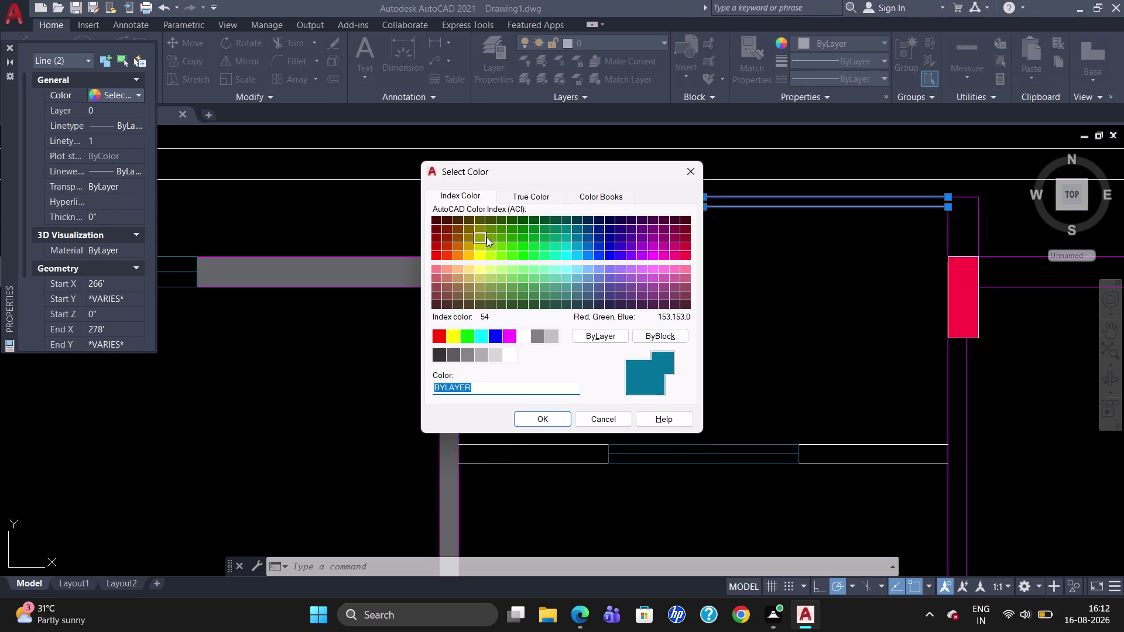
click(643, 236)
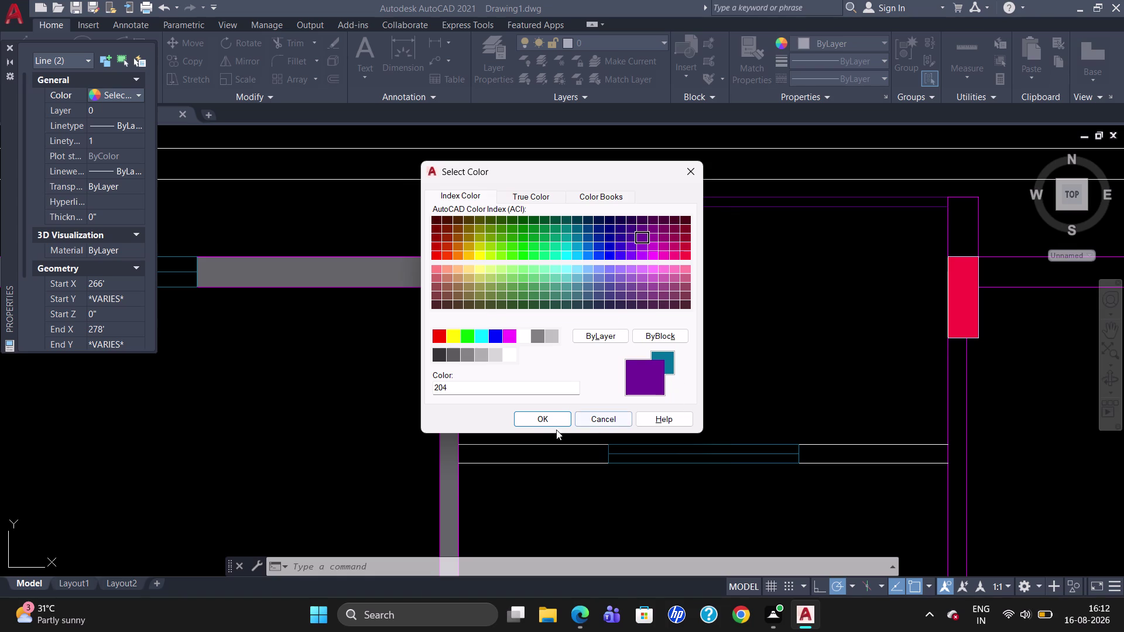
click(536, 418)
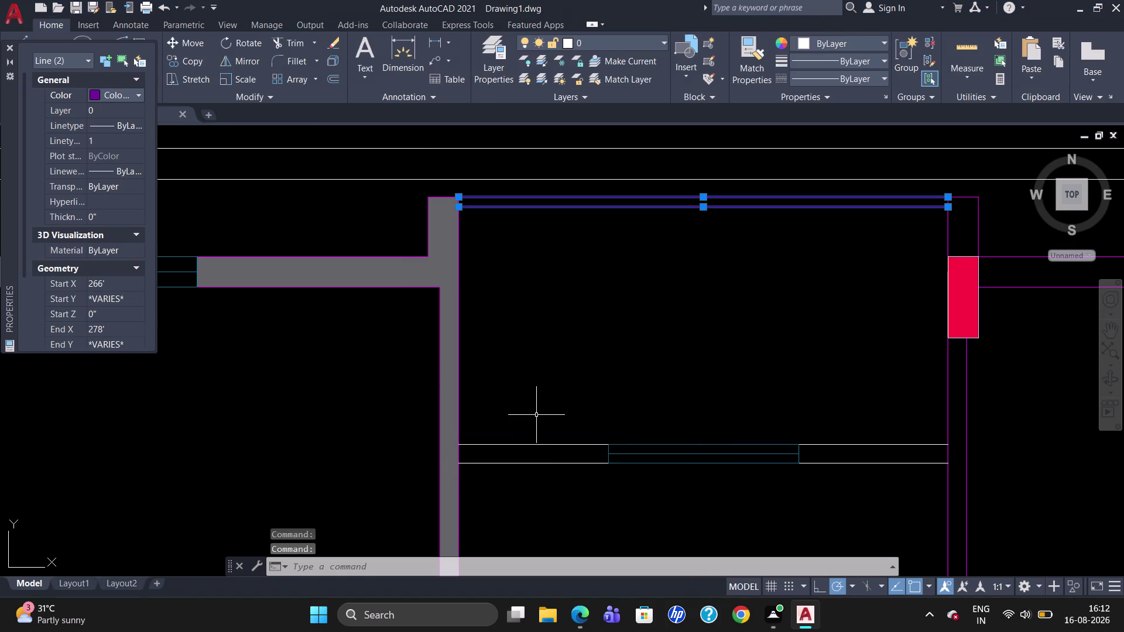
key(Escape)
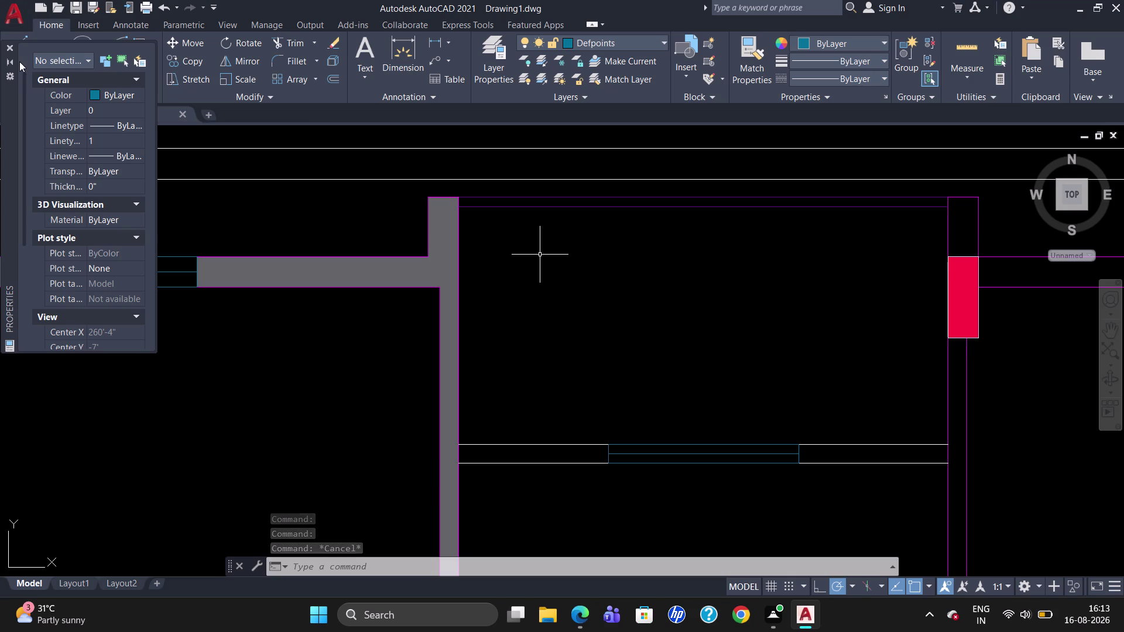
click(8, 45)
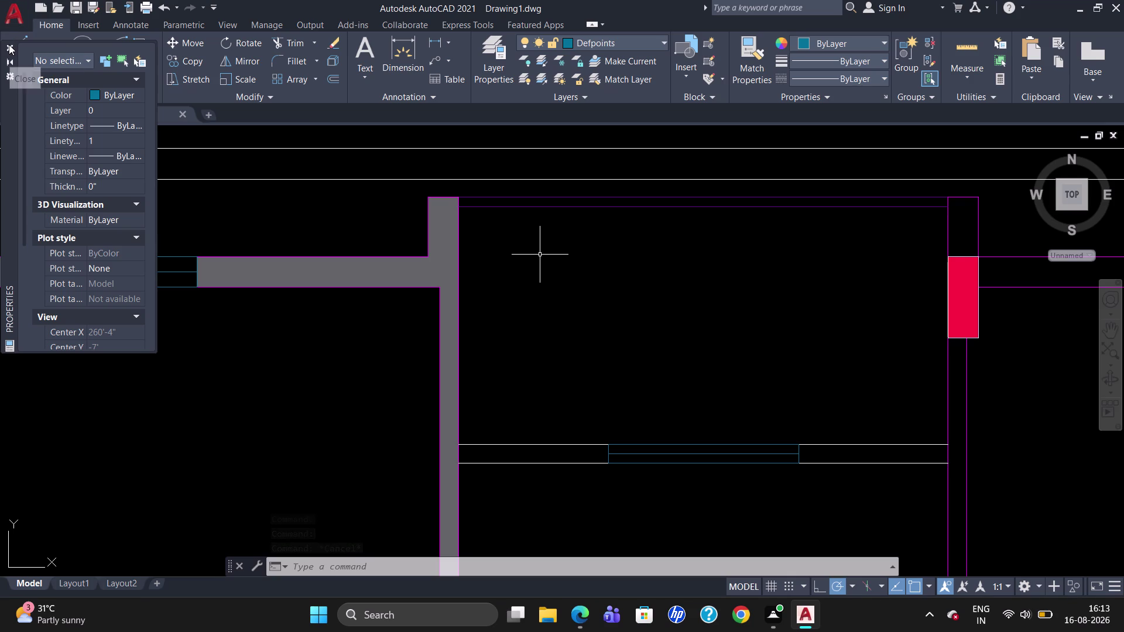
Zoom out to show the whole floor plan and select the outer border rectangle.
scroll(down, 3)
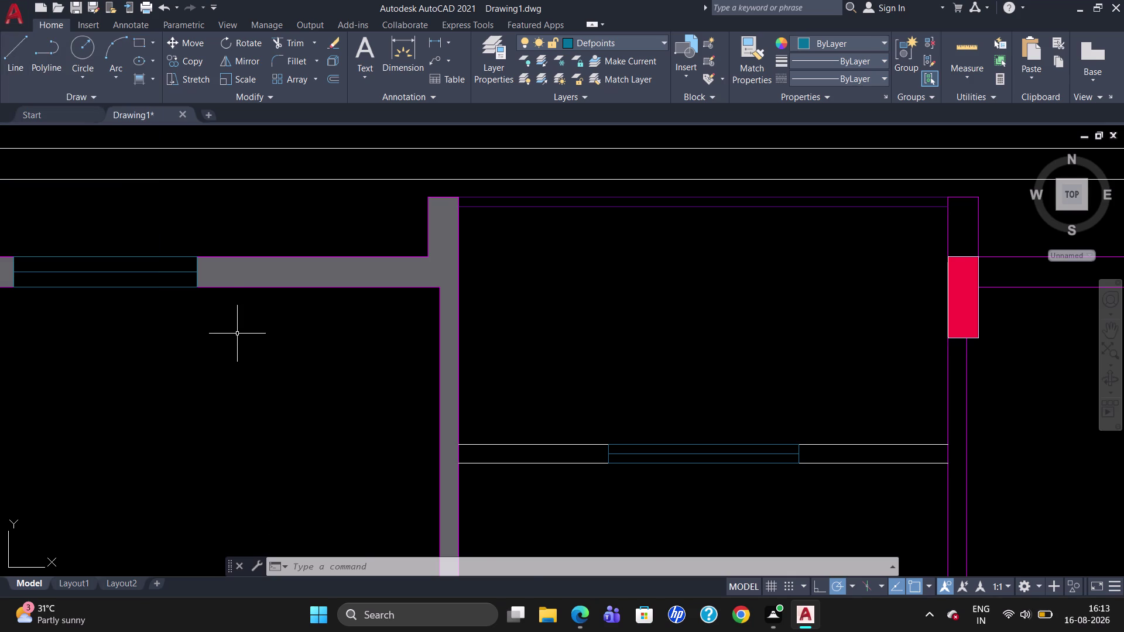
scroll(up, 3)
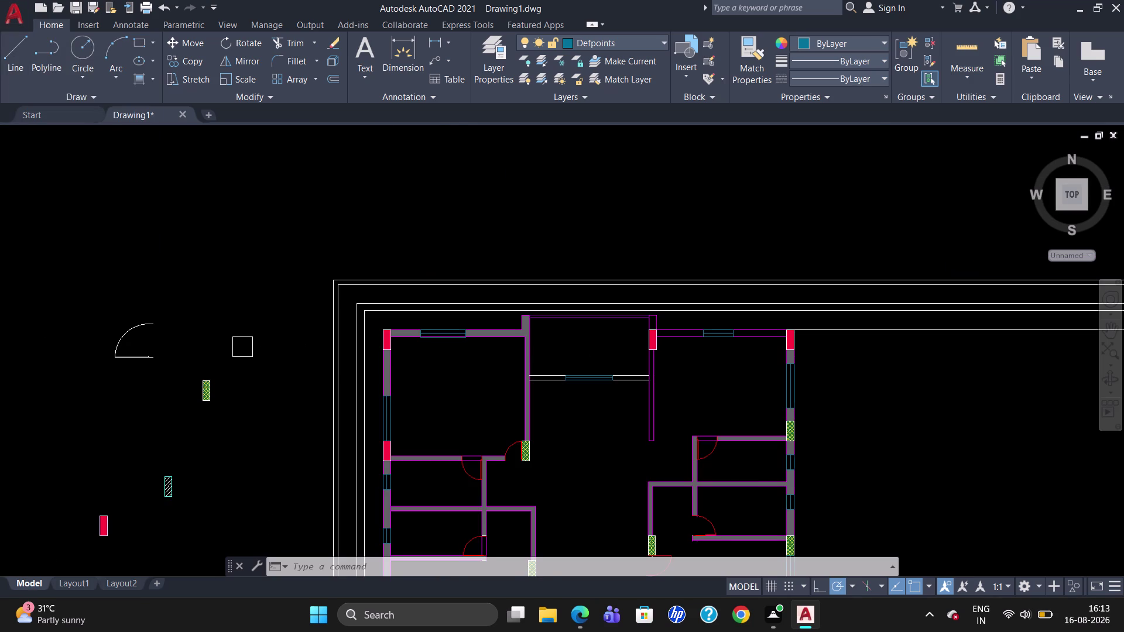
scroll(down, 3)
scroll(down, 3)
scroll(up, 3)
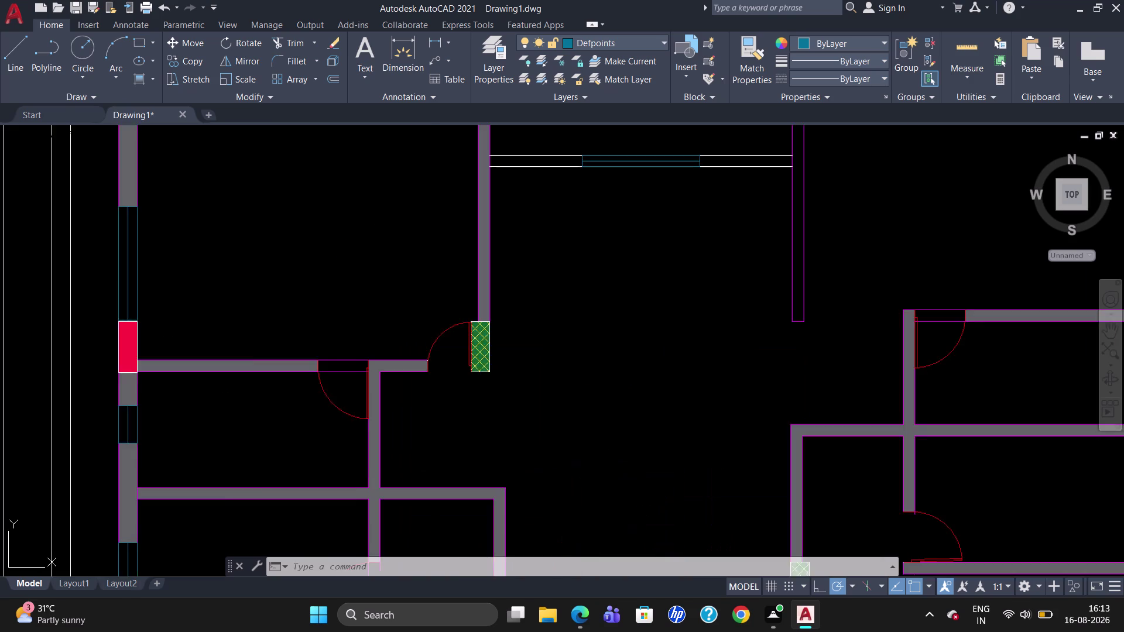
scroll(down, 3)
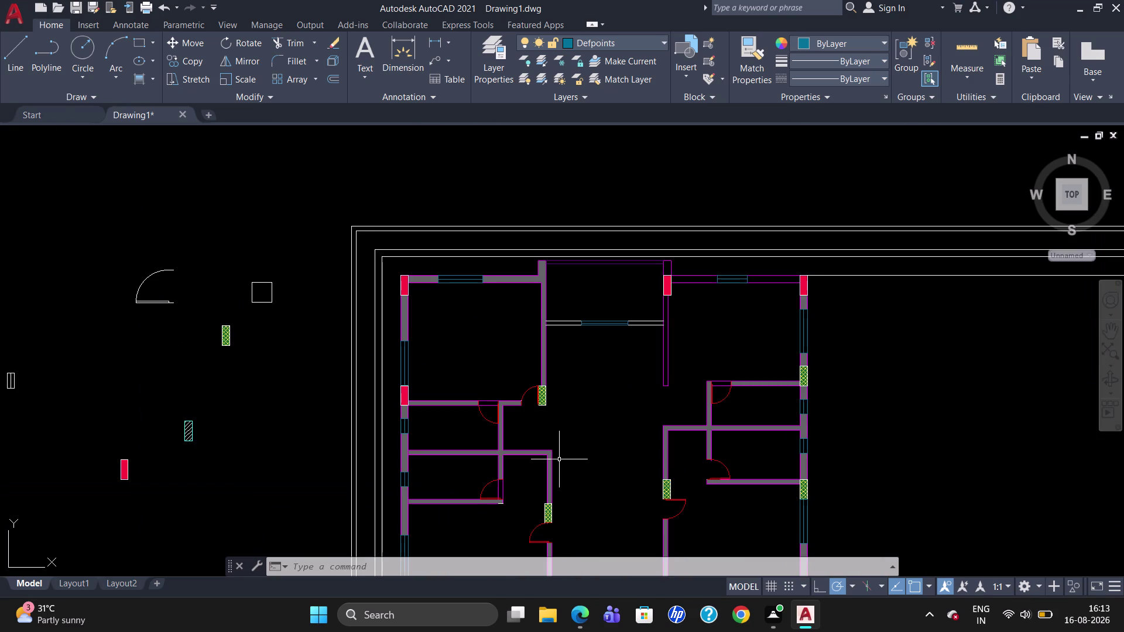
scroll(up, 3)
scroll(down, 3)
scroll(down, 3)
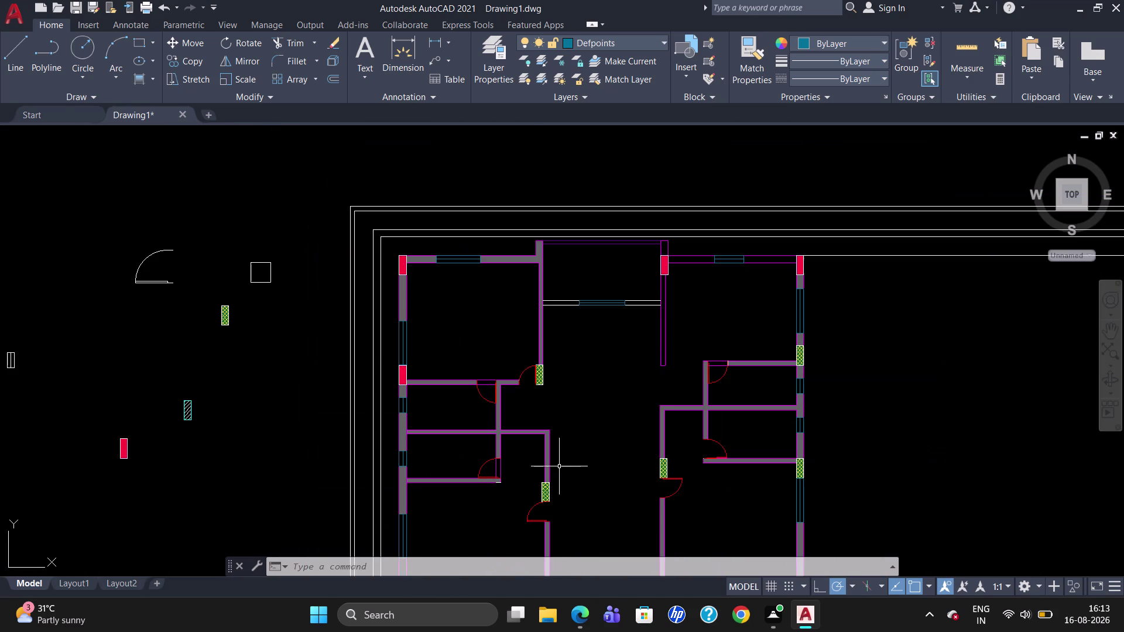
scroll(down, 3)
scroll(up, 3)
scroll(down, 3)
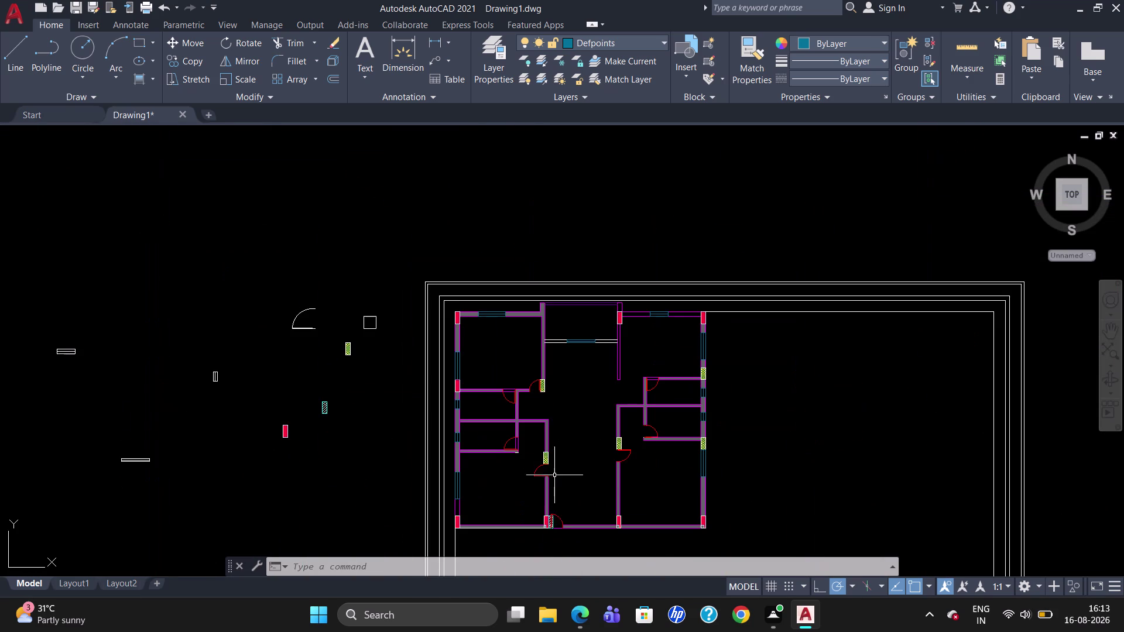
scroll(up, 3)
scroll(up, 3)
scroll(down, 3)
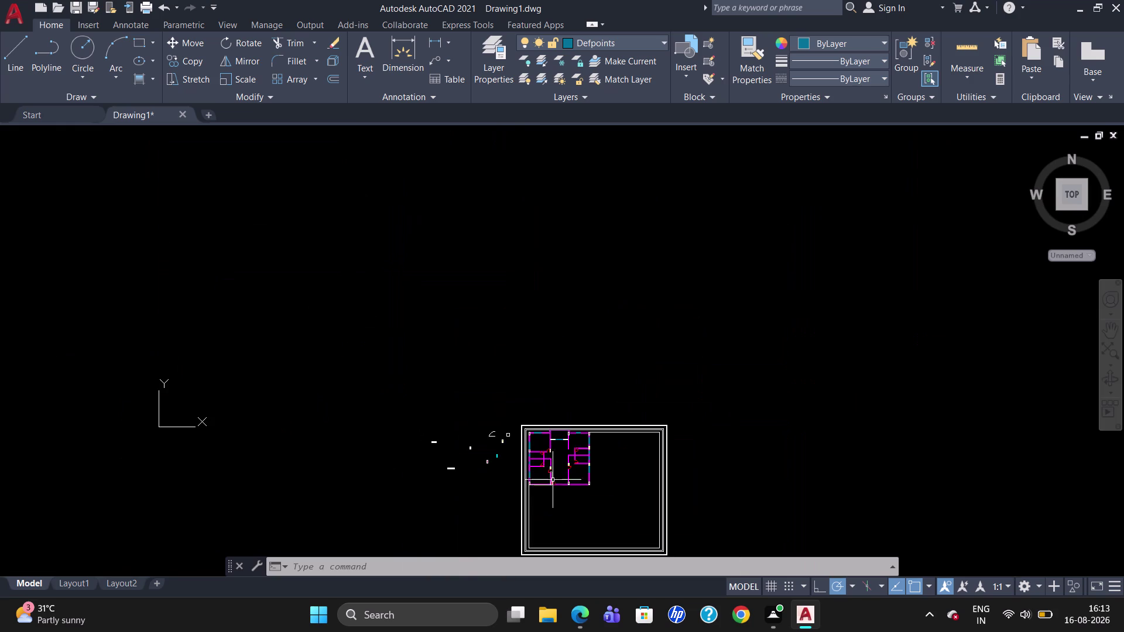
scroll(up, 3)
scroll(up, 3)
scroll(down, 3)
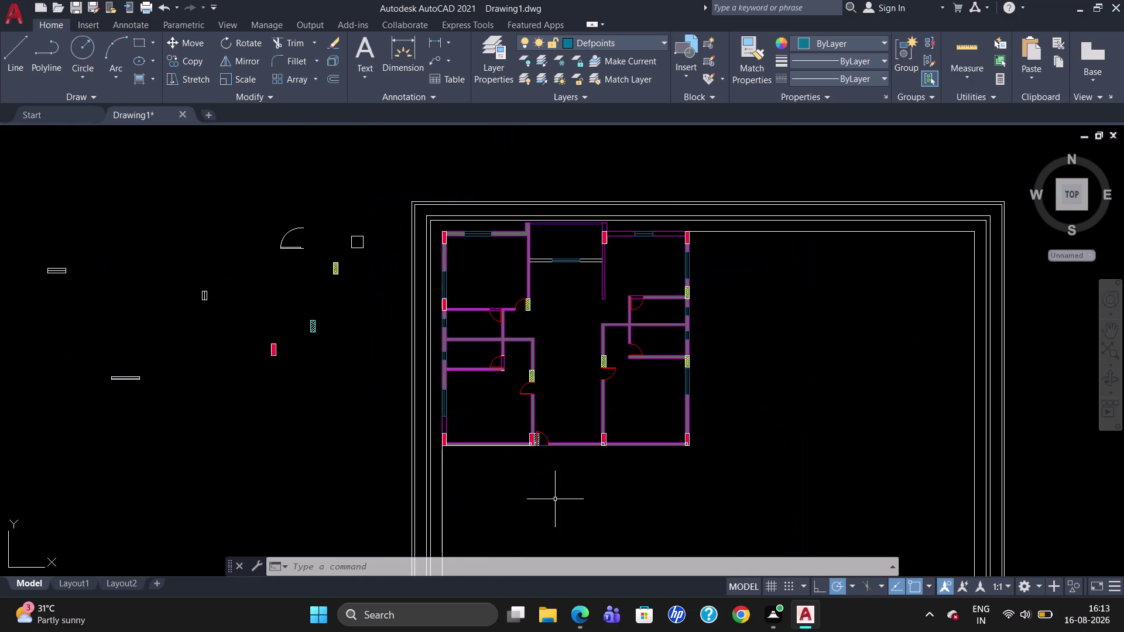
click(423, 201)
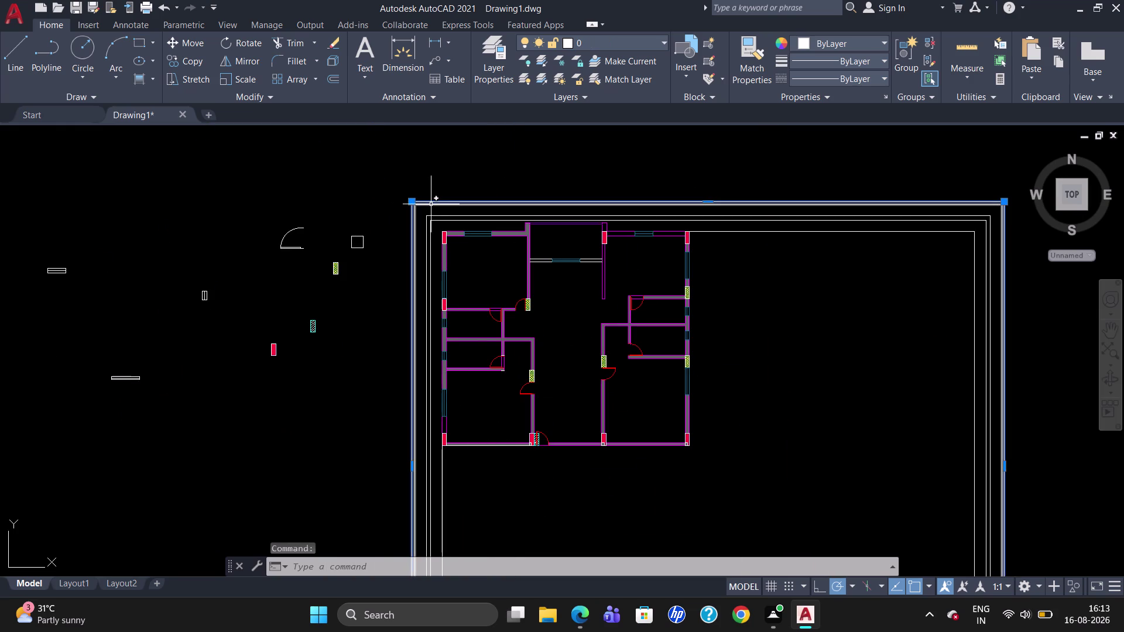
Set both outer border polylines to Magenta and clear the selection.
click(431, 204)
right_click(432, 204)
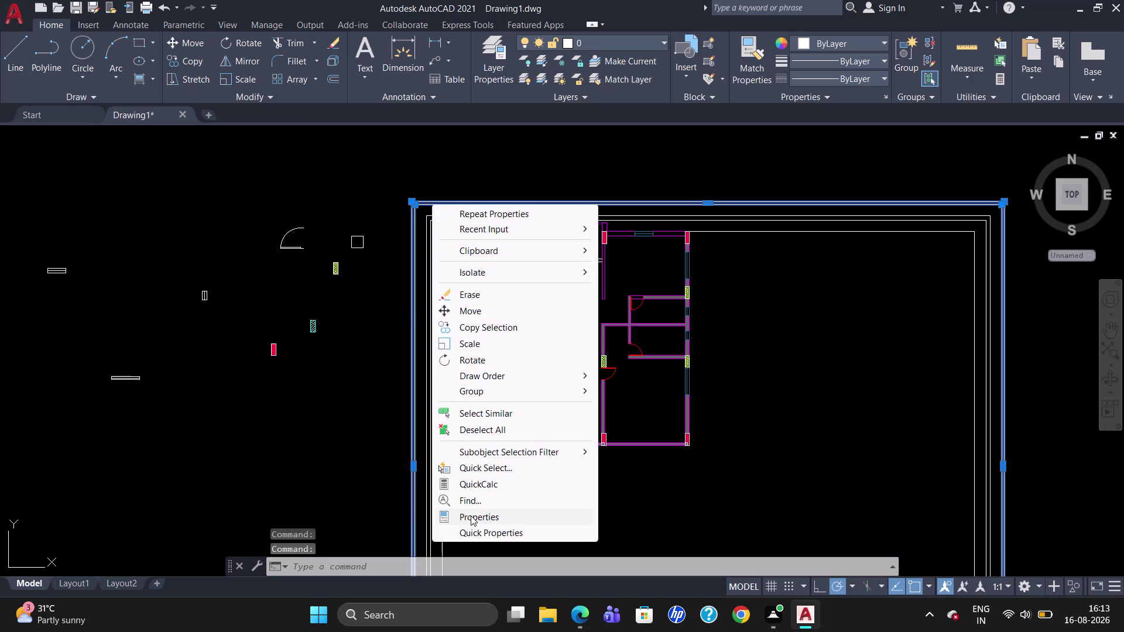
click(471, 515)
click(97, 93)
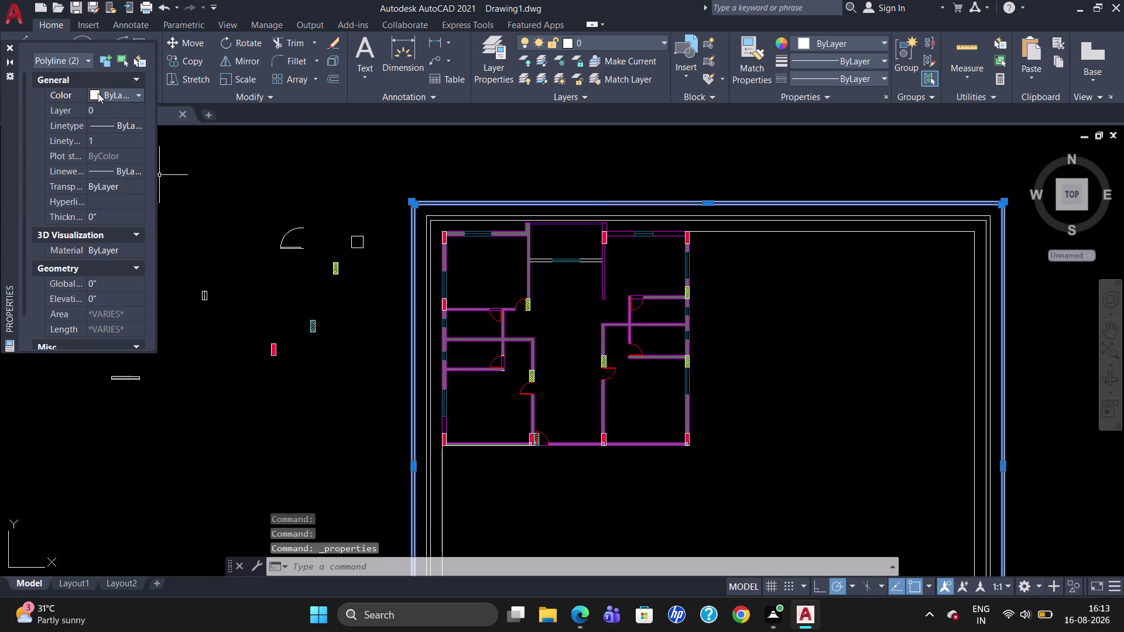
click(98, 94)
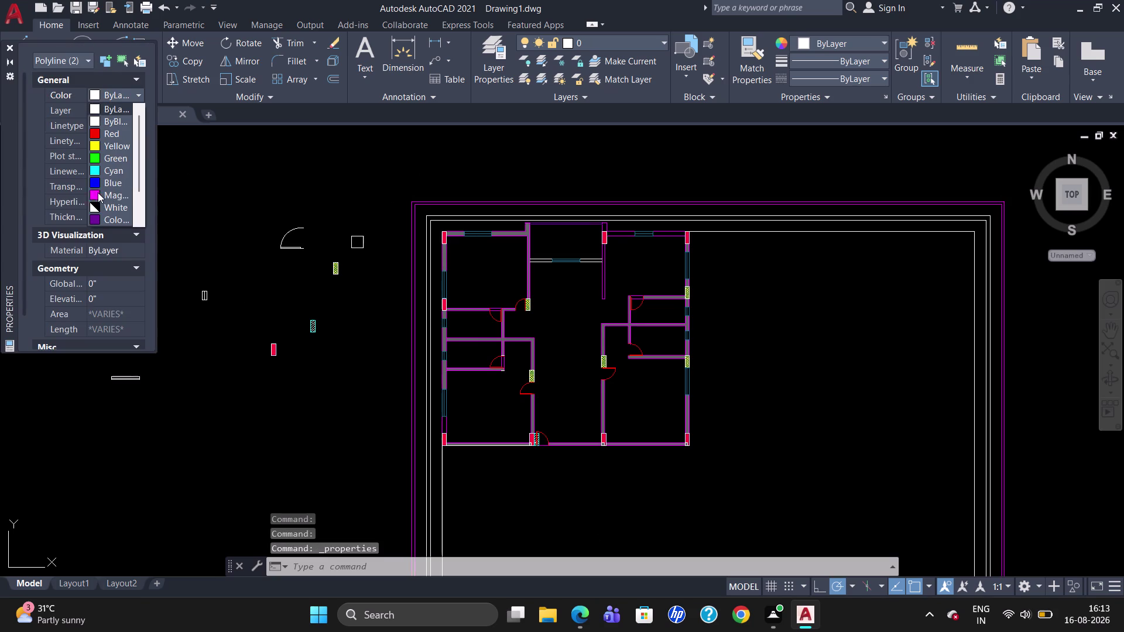
click(96, 195)
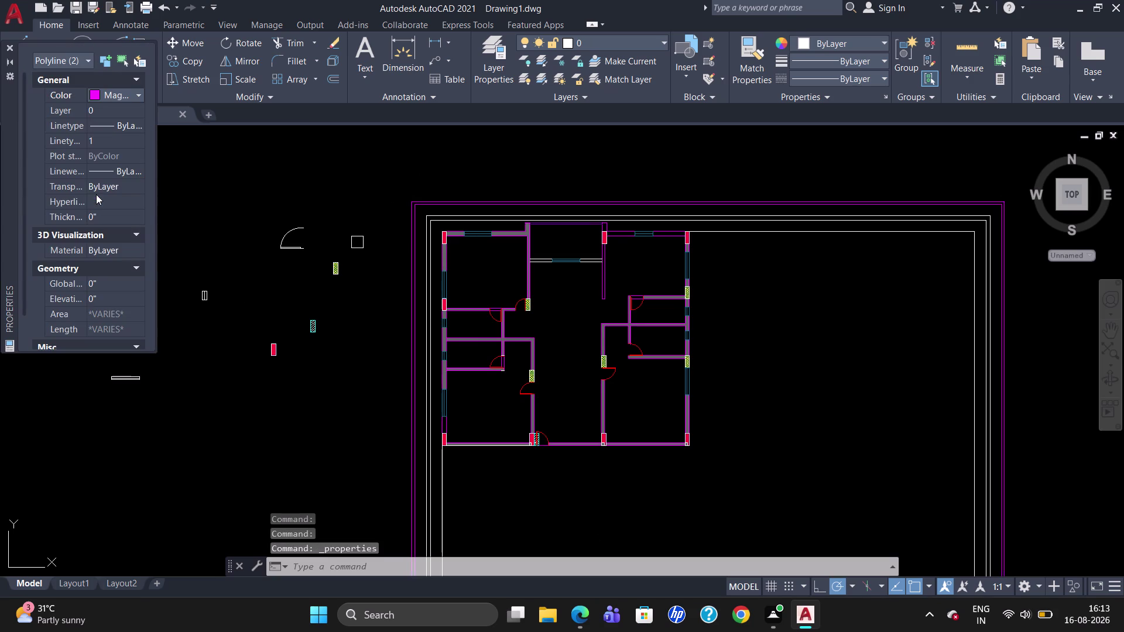
key(Escape)
click(11, 51)
key(Escape)
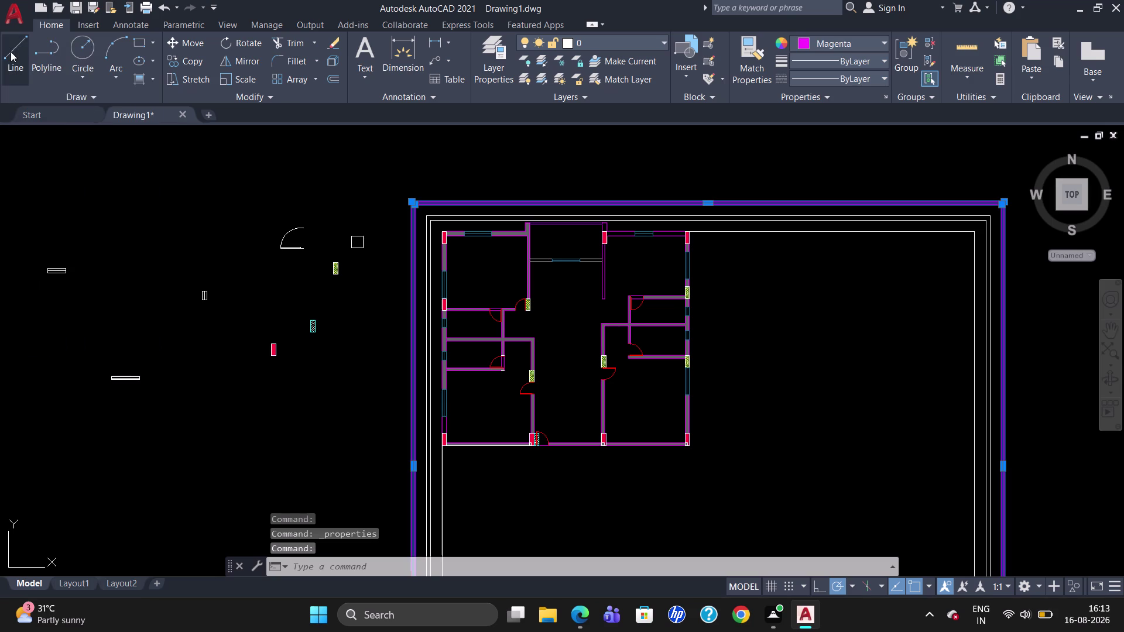
click(149, 80)
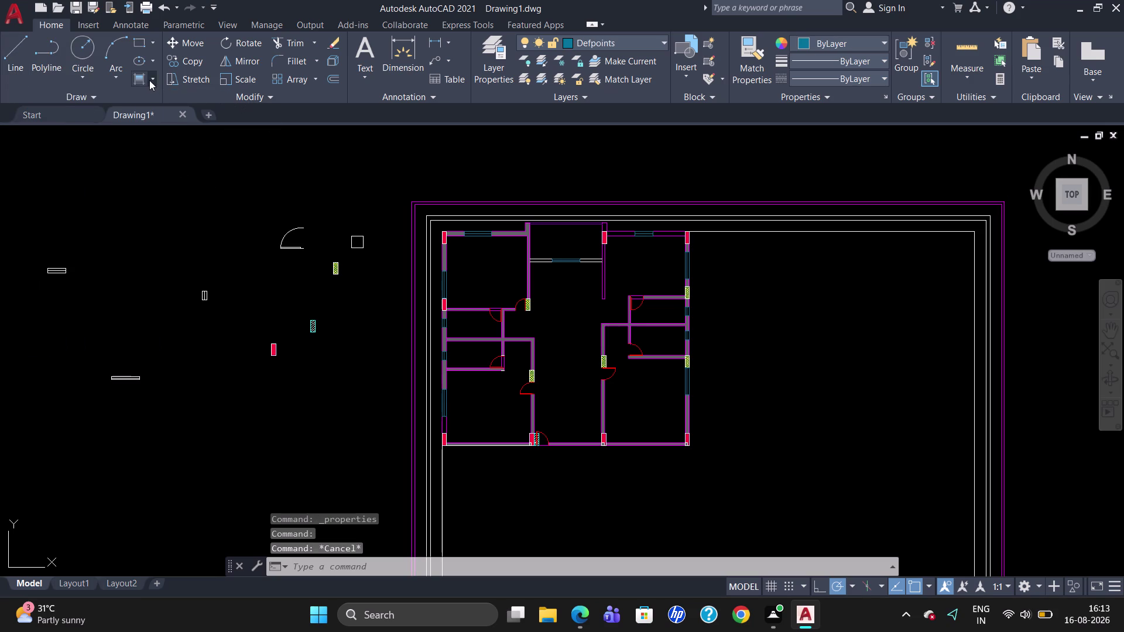
click(163, 130)
scroll(up, 3)
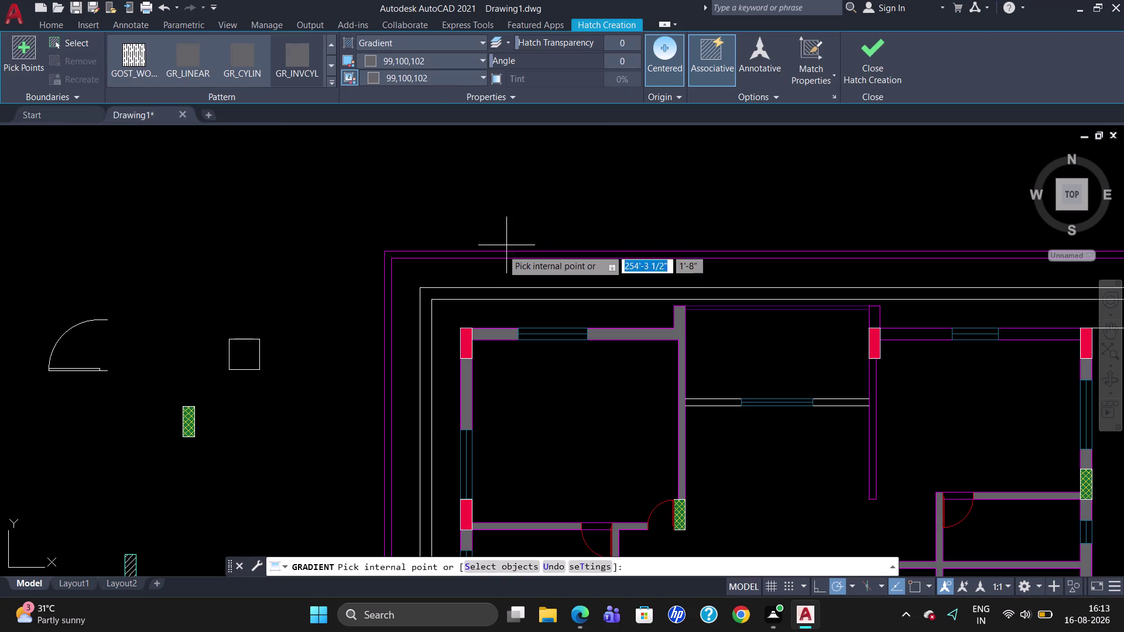
click(496, 252)
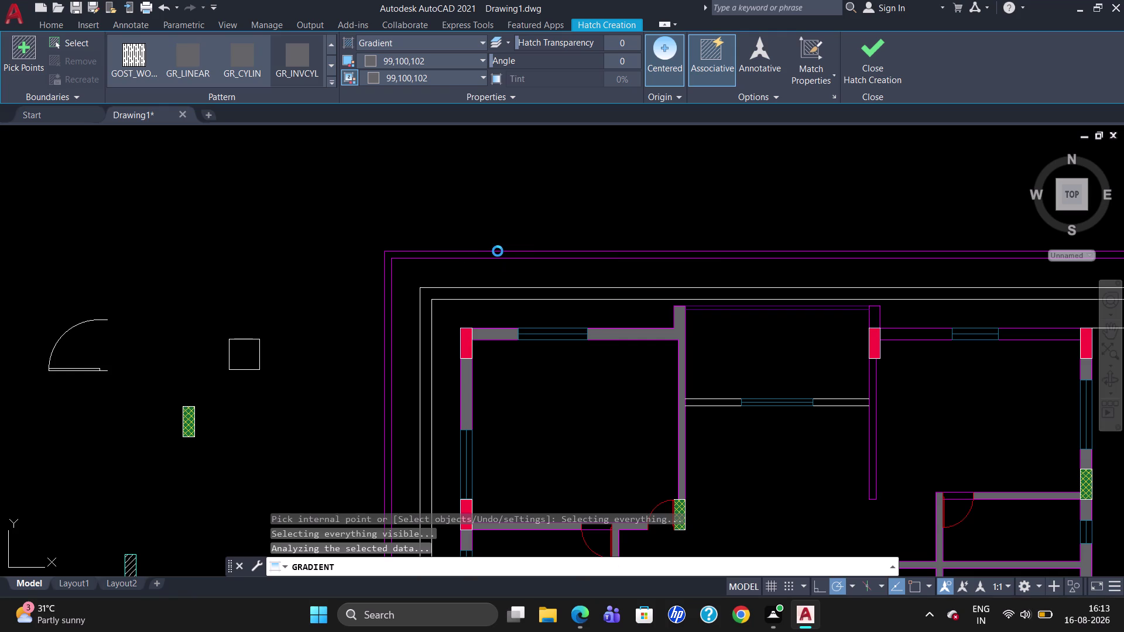
click(691, 321)
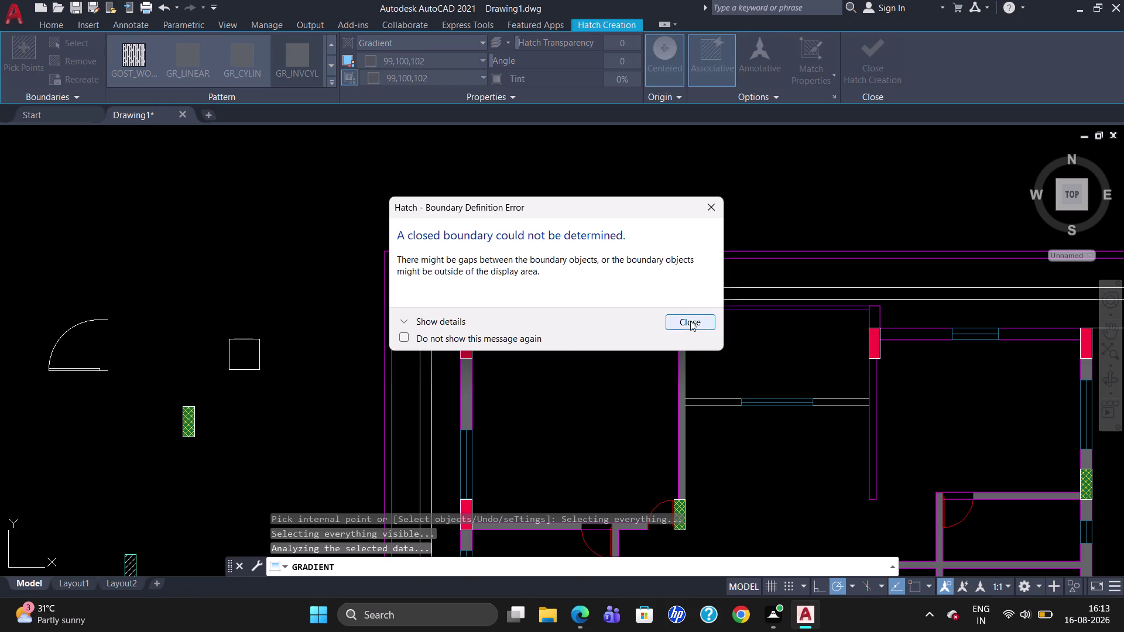
scroll(up, 3)
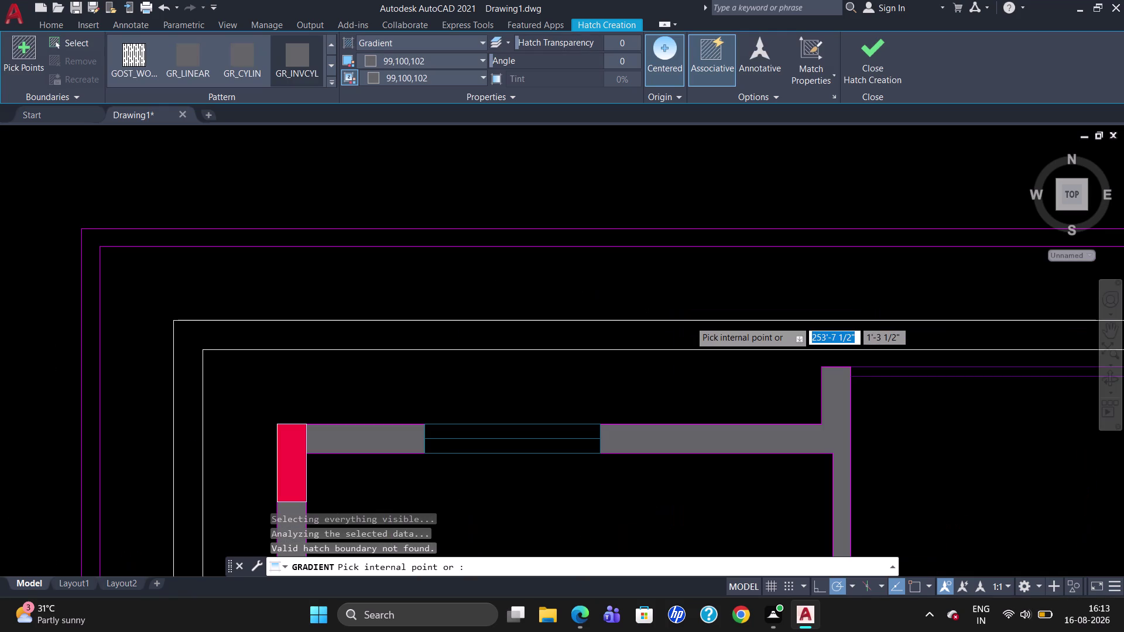
click(549, 239)
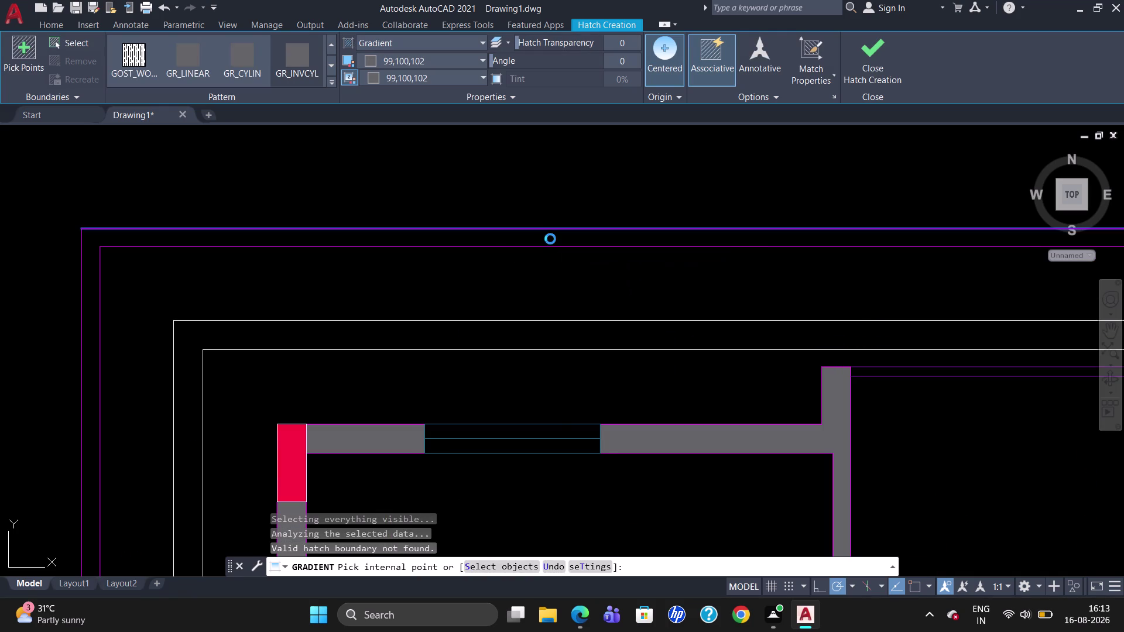
key(Escape)
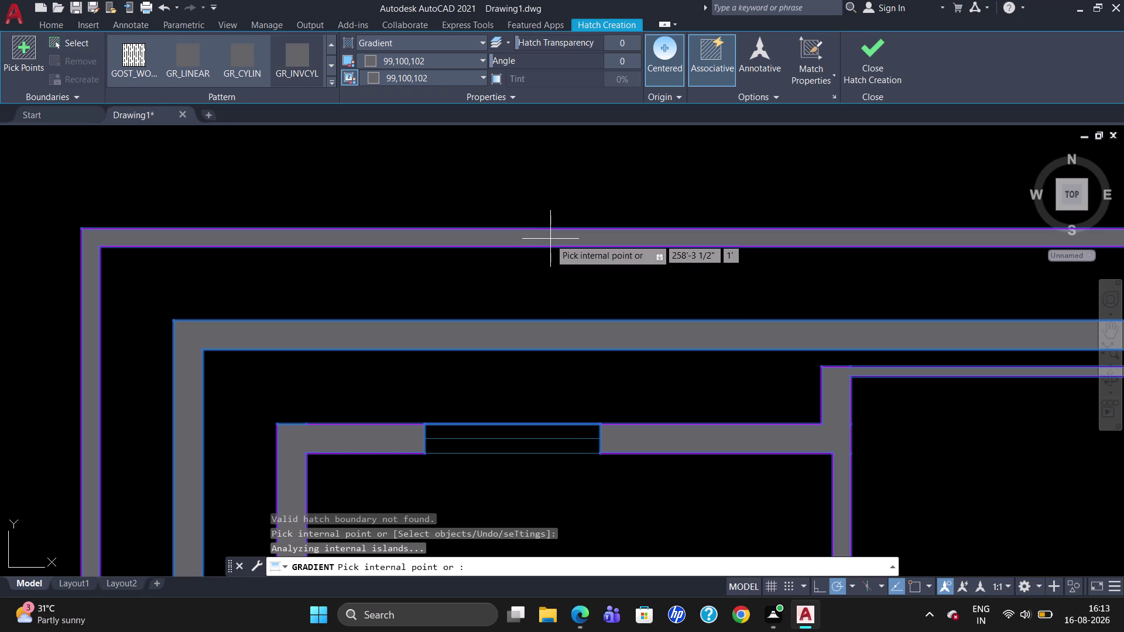
key(Escape)
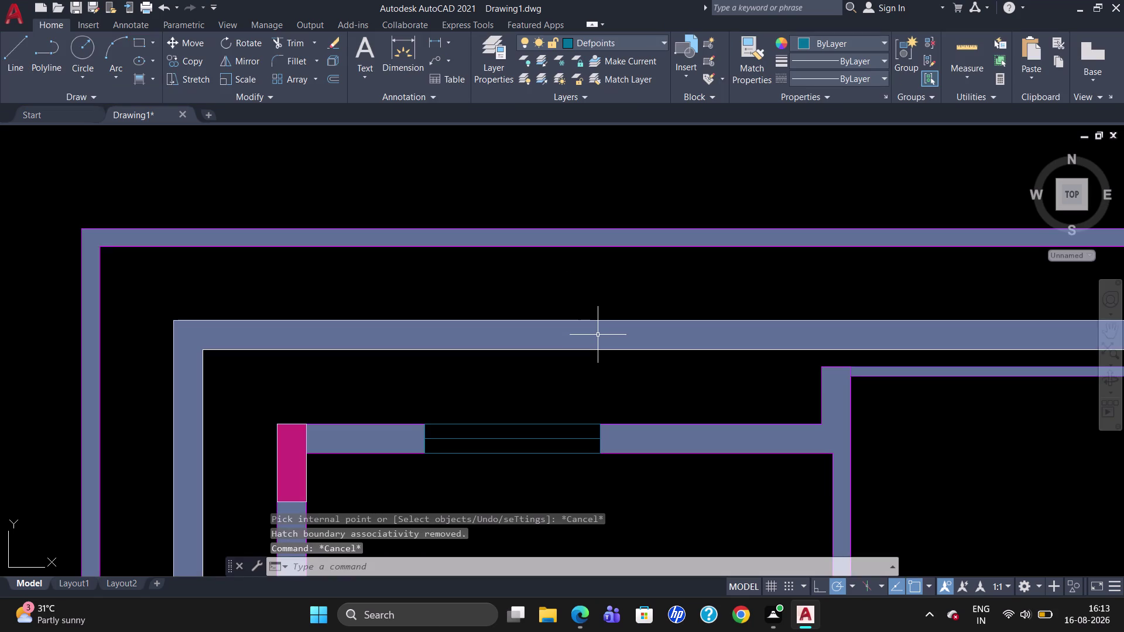
key(Escape)
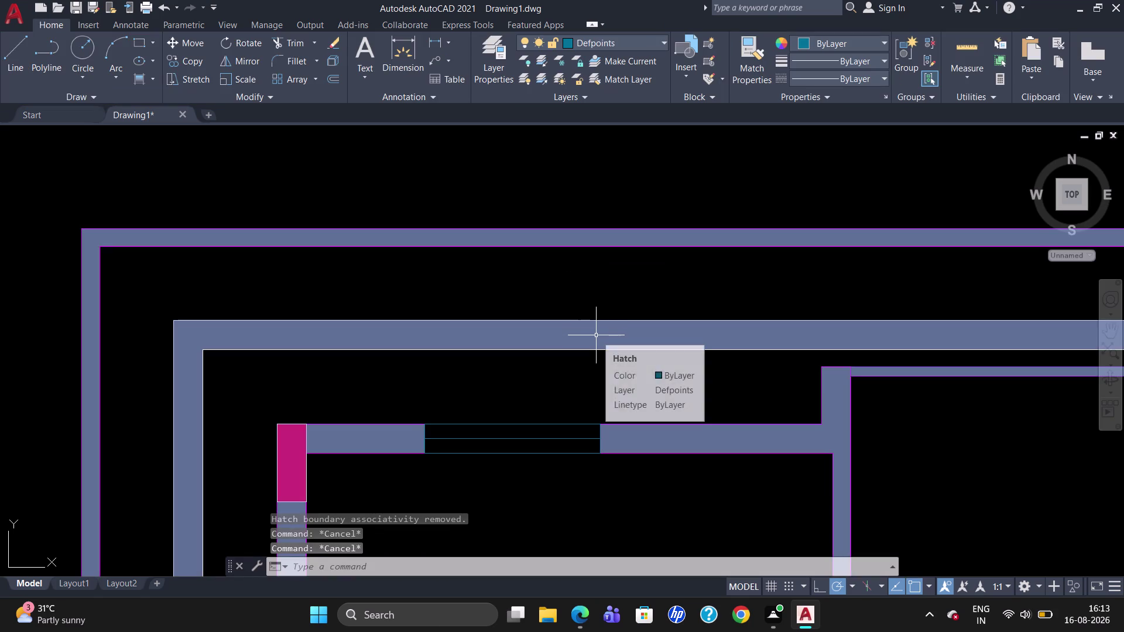
click(595, 242)
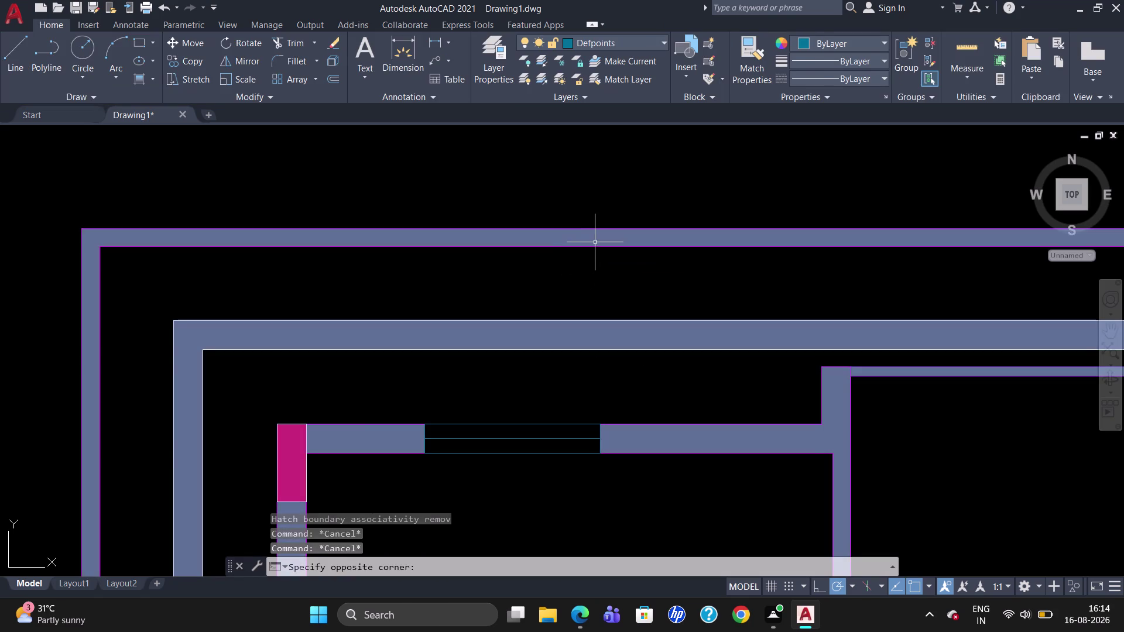
key(Delete)
scroll(down, 3)
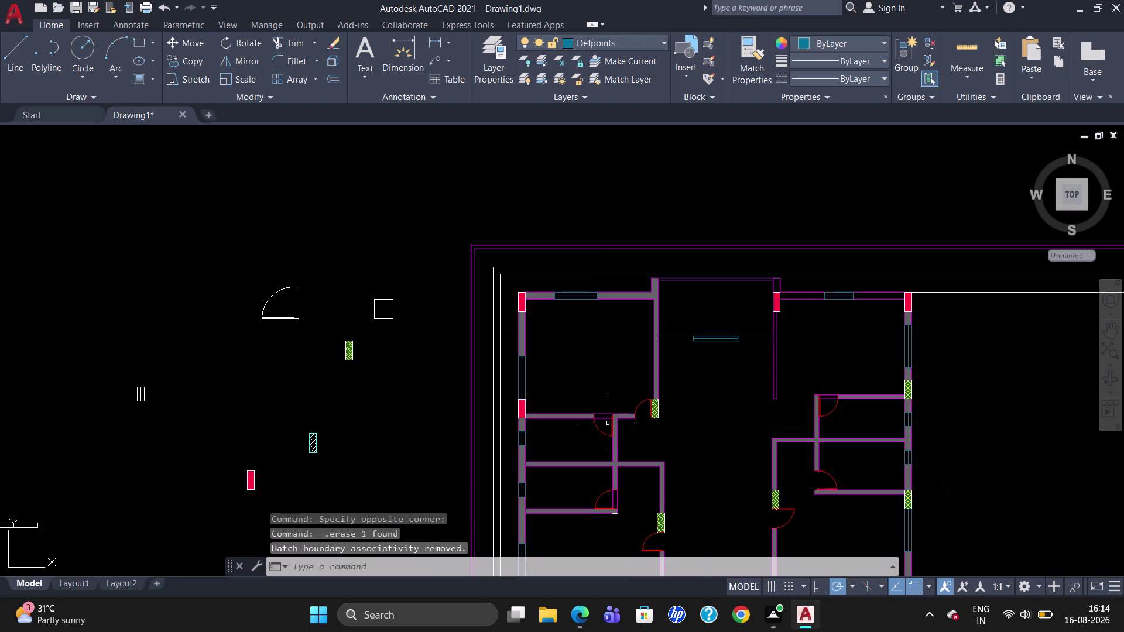
scroll(up, 3)
scroll(down, 3)
scroll(up, 3)
scroll(up, 3)
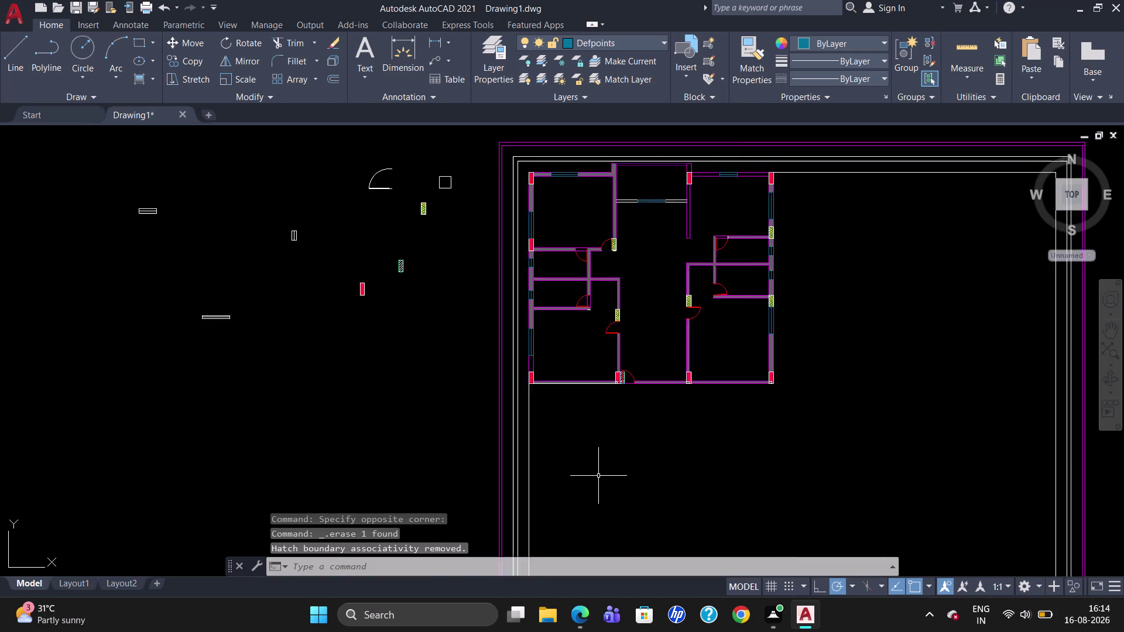
scroll(up, 3)
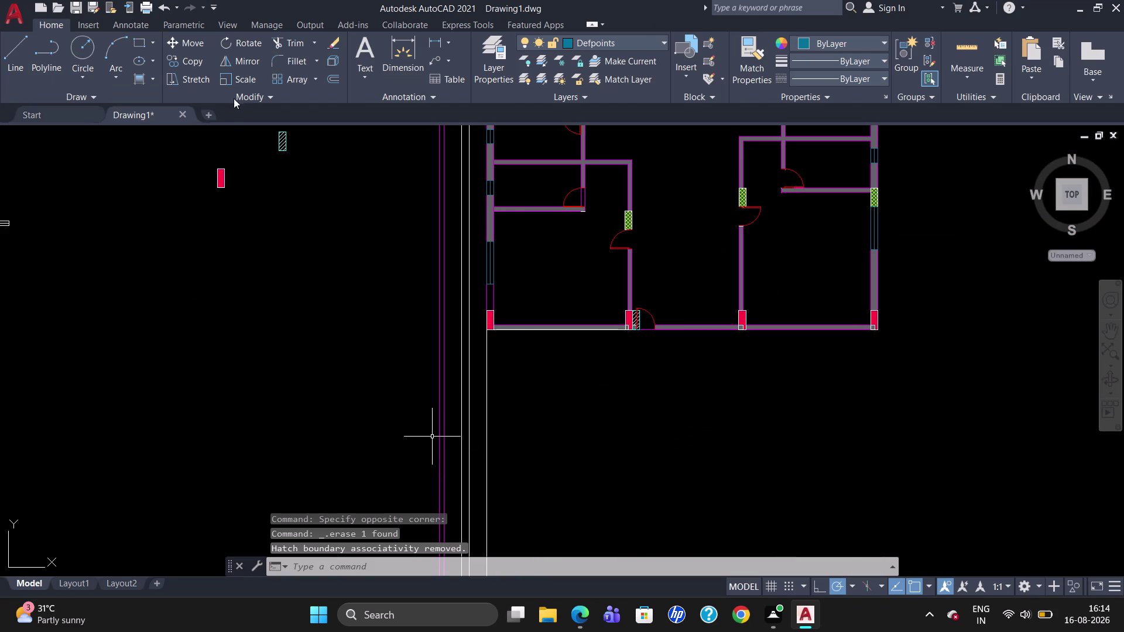
click(156, 79)
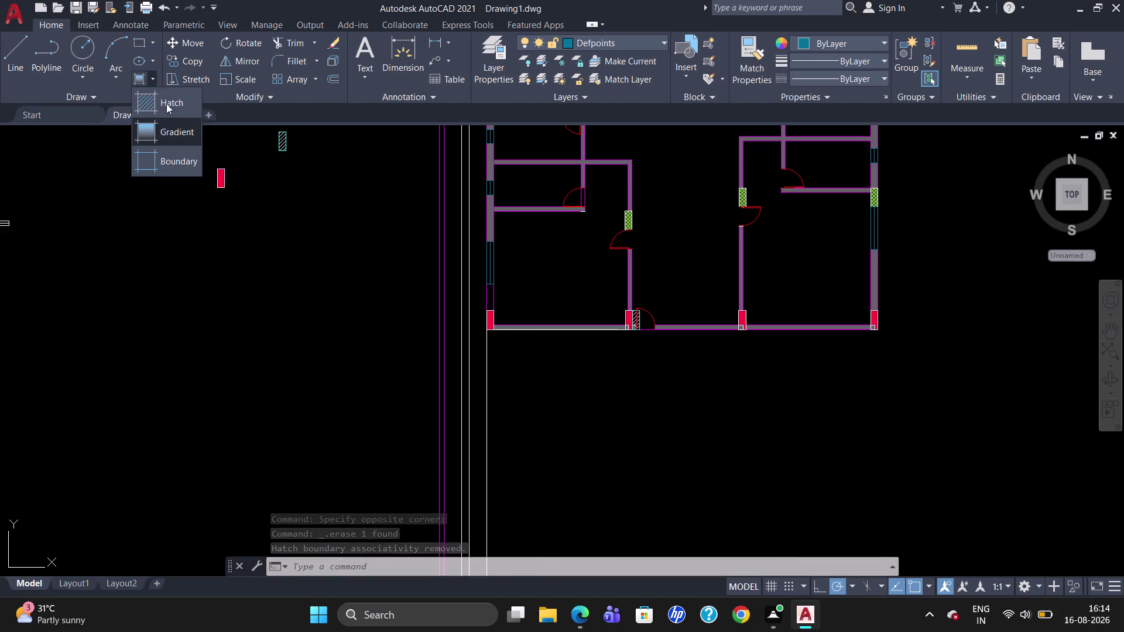
click(178, 124)
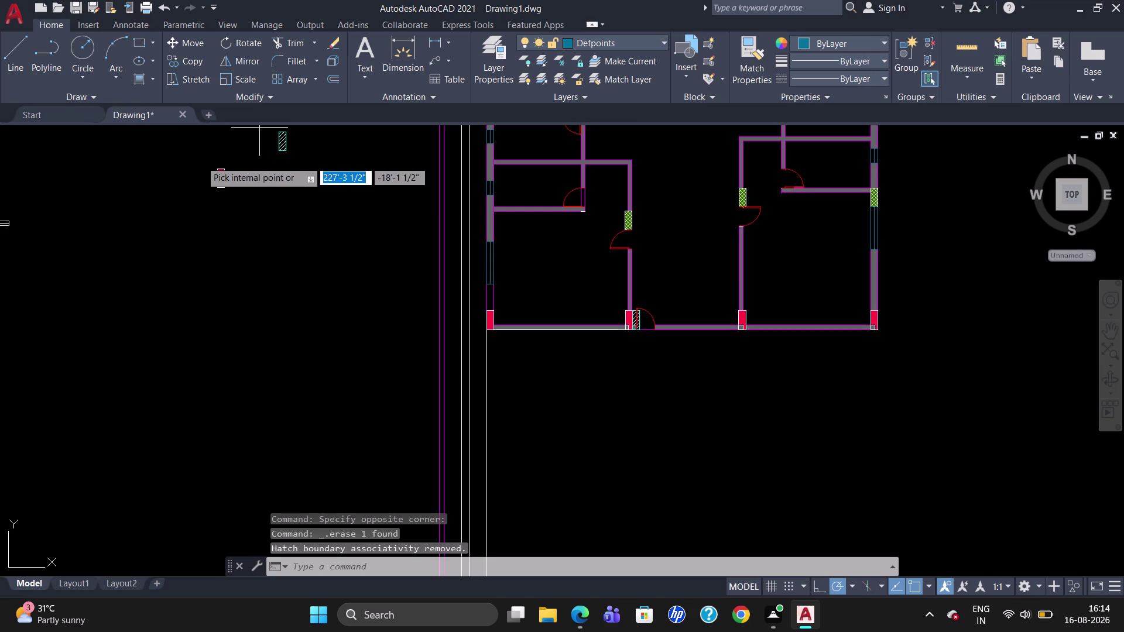
scroll(up, 3)
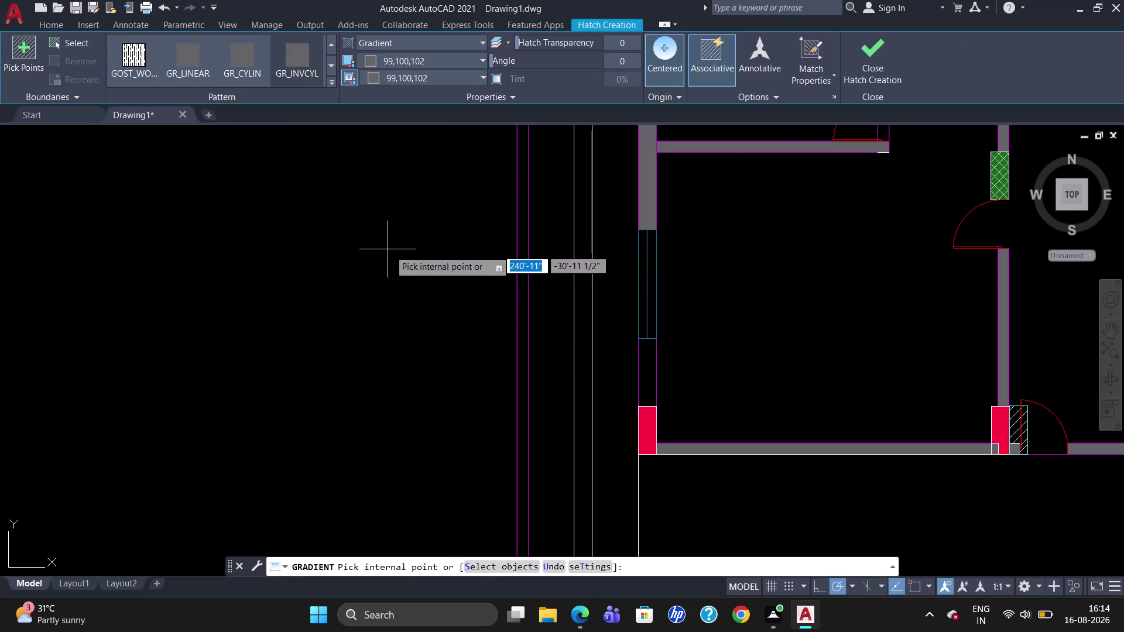
click(522, 297)
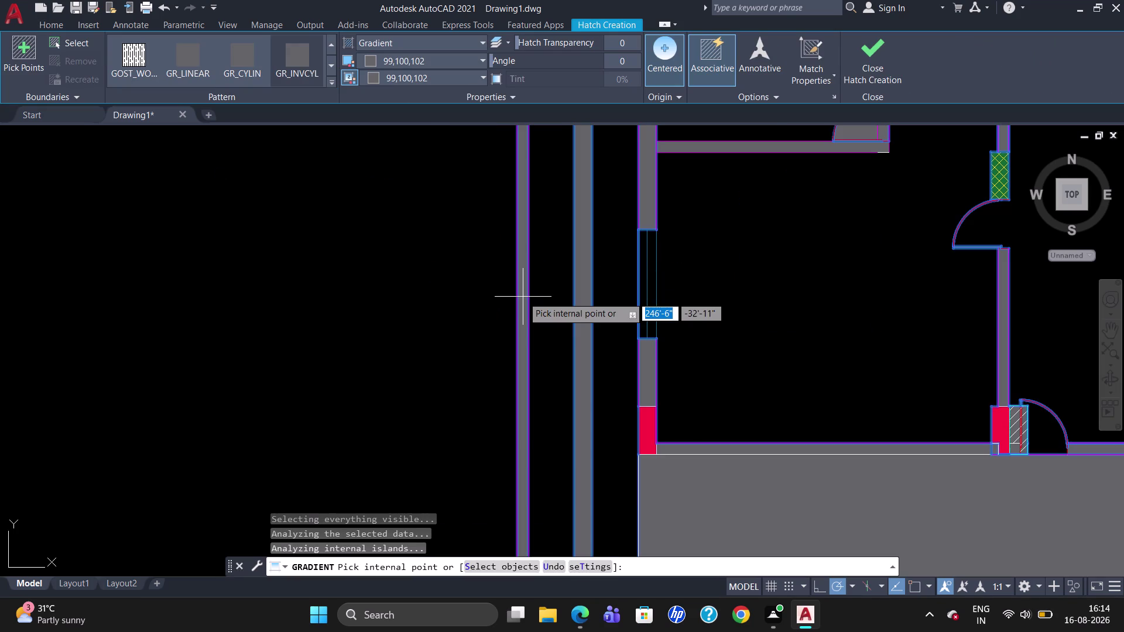
key(Escape)
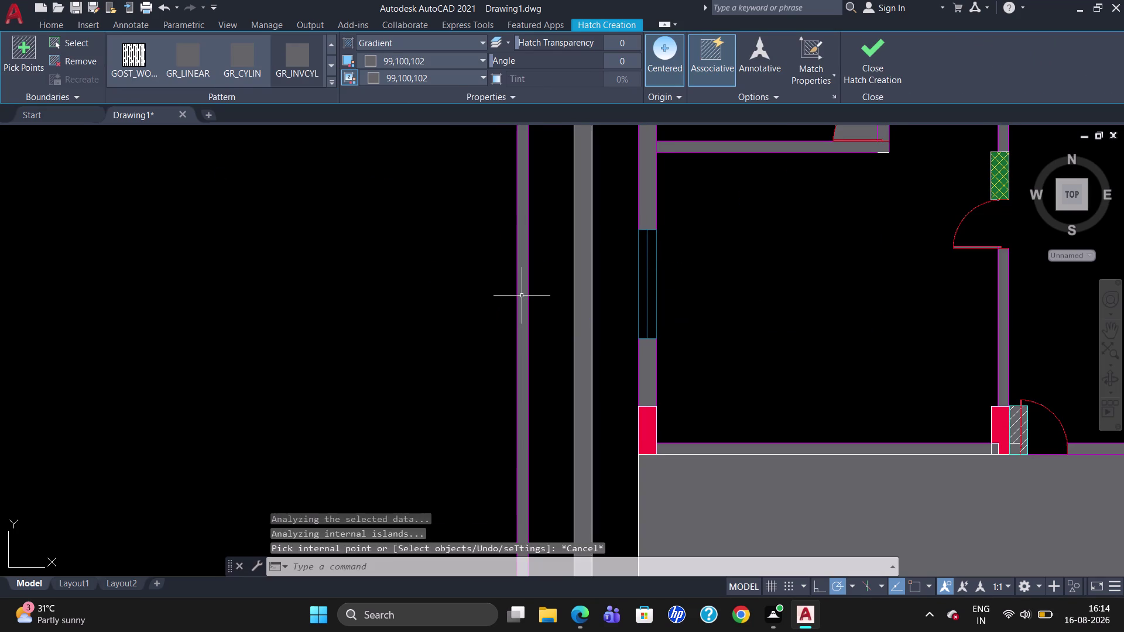
key(Escape)
click(526, 276)
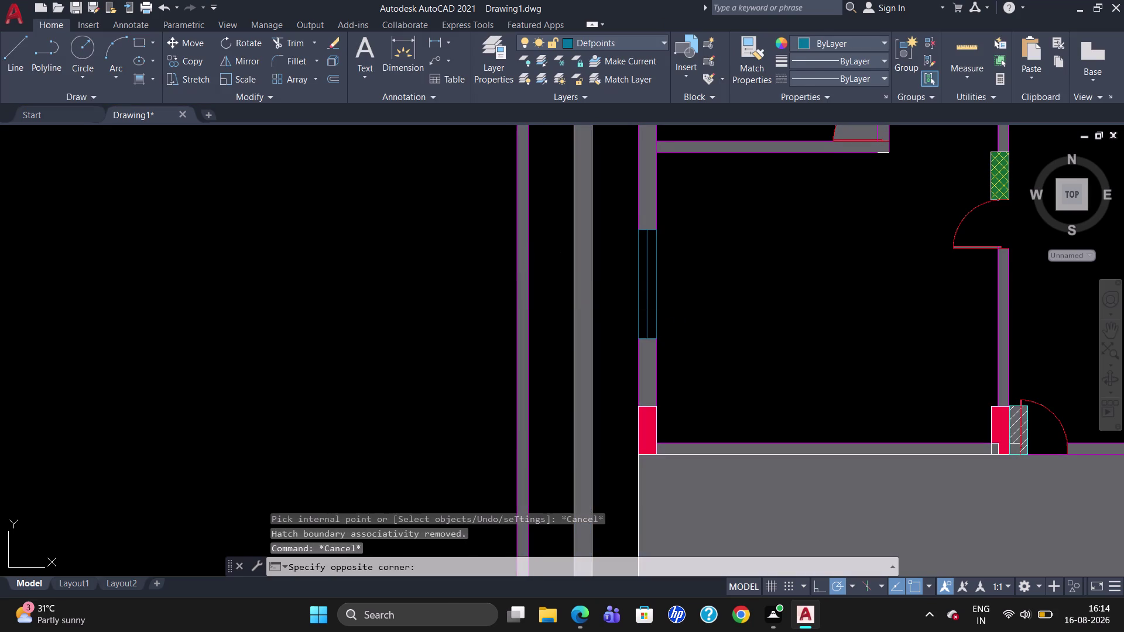
key(Delete)
scroll(down, 3)
scroll(down, 3)
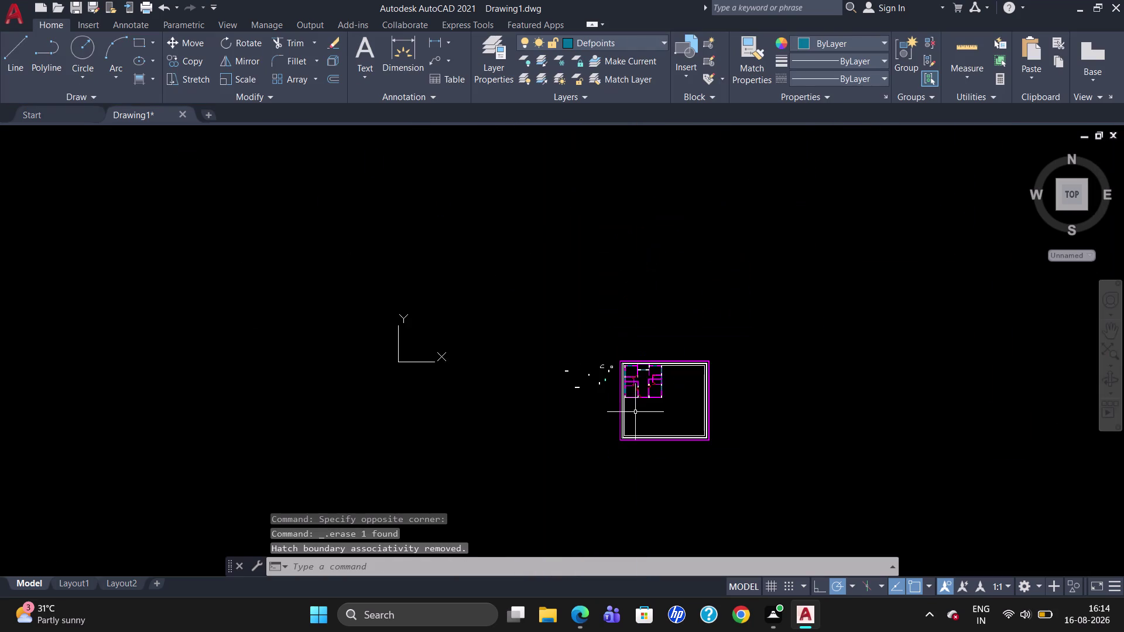
scroll(up, 3)
scroll(up, 3)
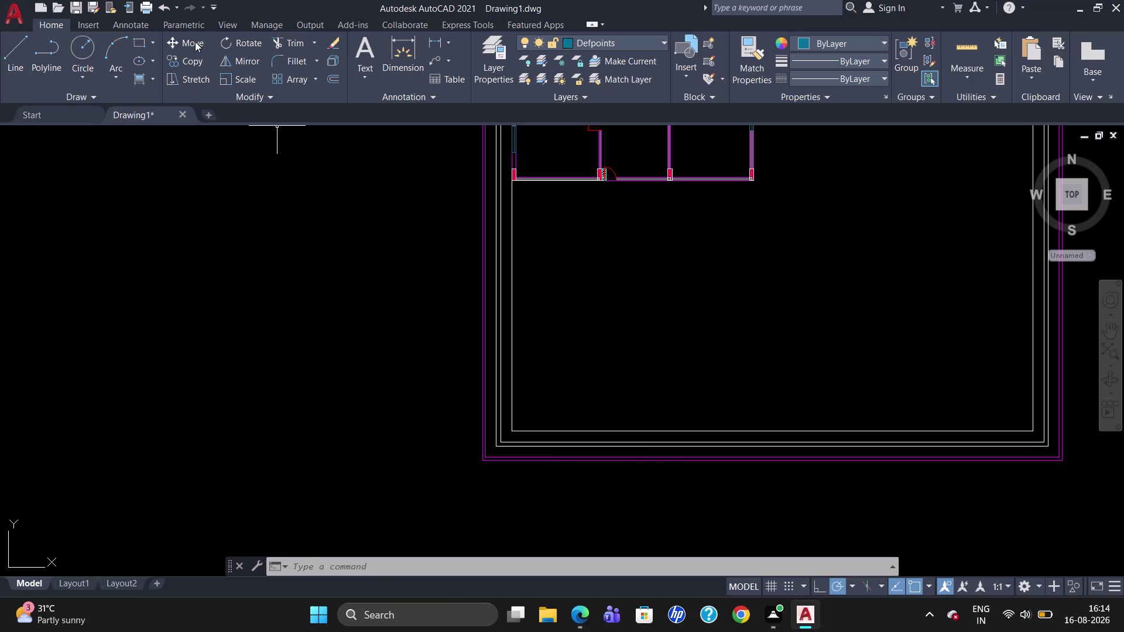
click(145, 81)
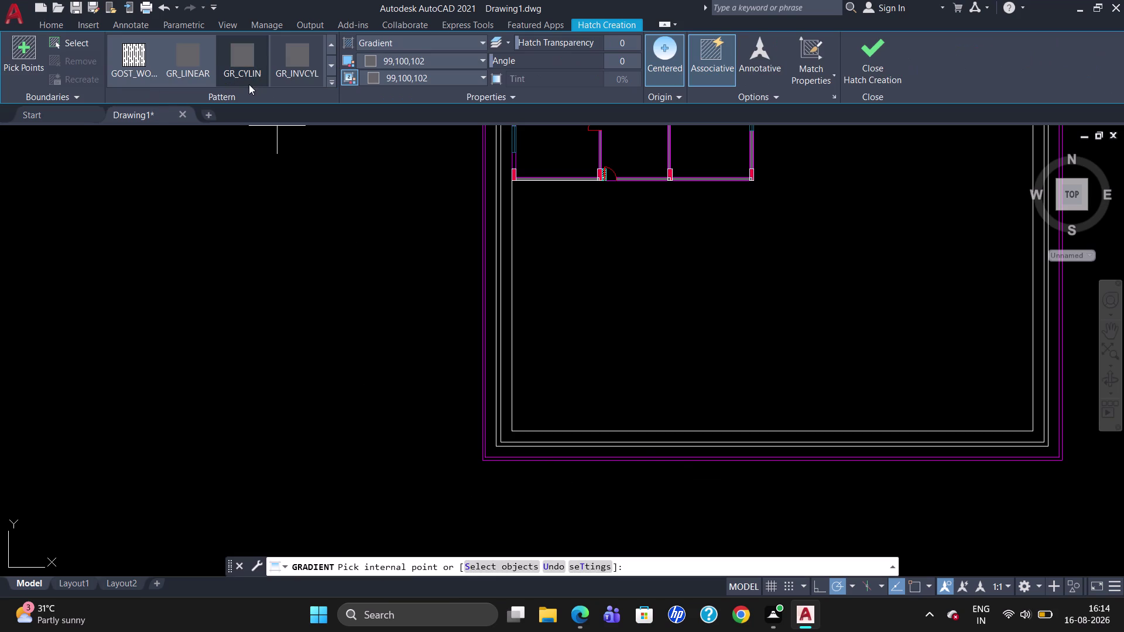
click(257, 78)
click(533, 456)
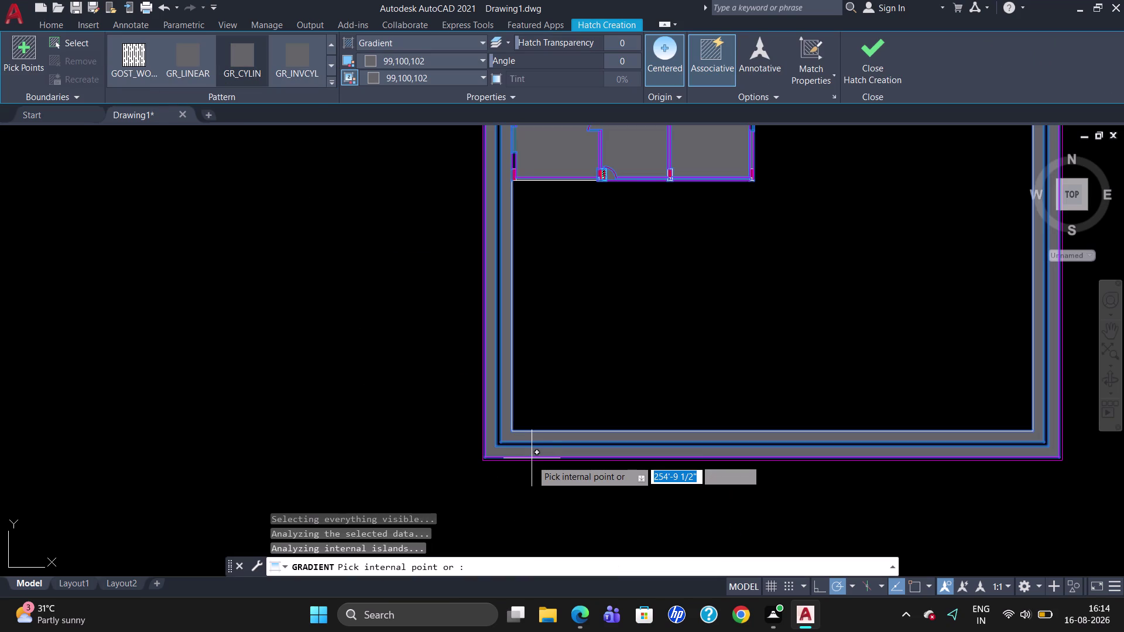
key(Escape)
key(Escape)
key(Escape)
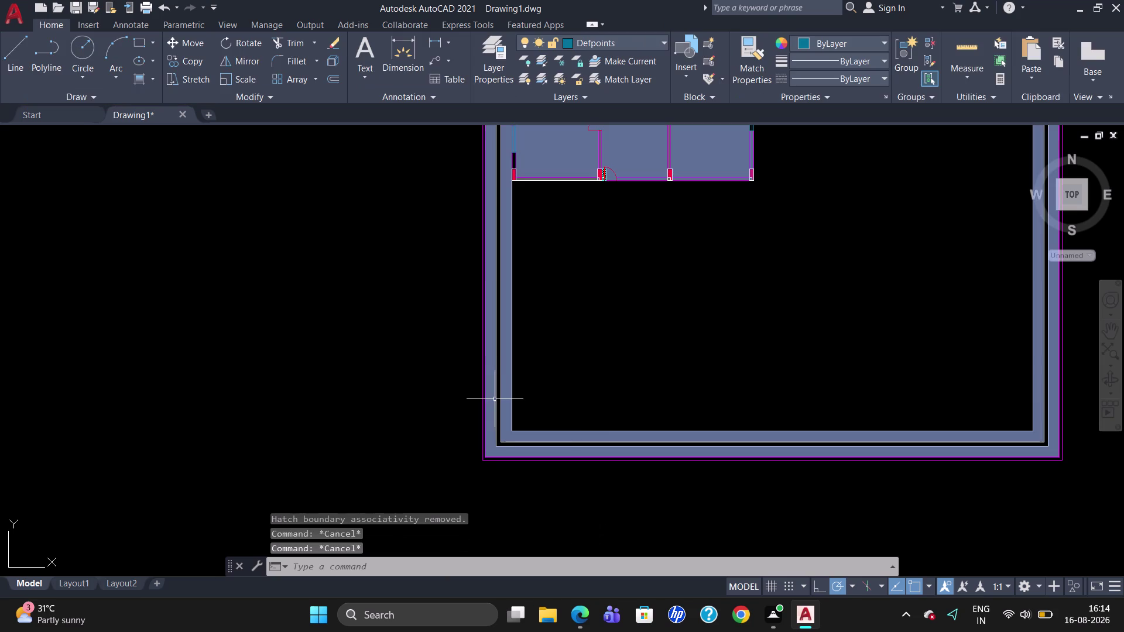
click(483, 394)
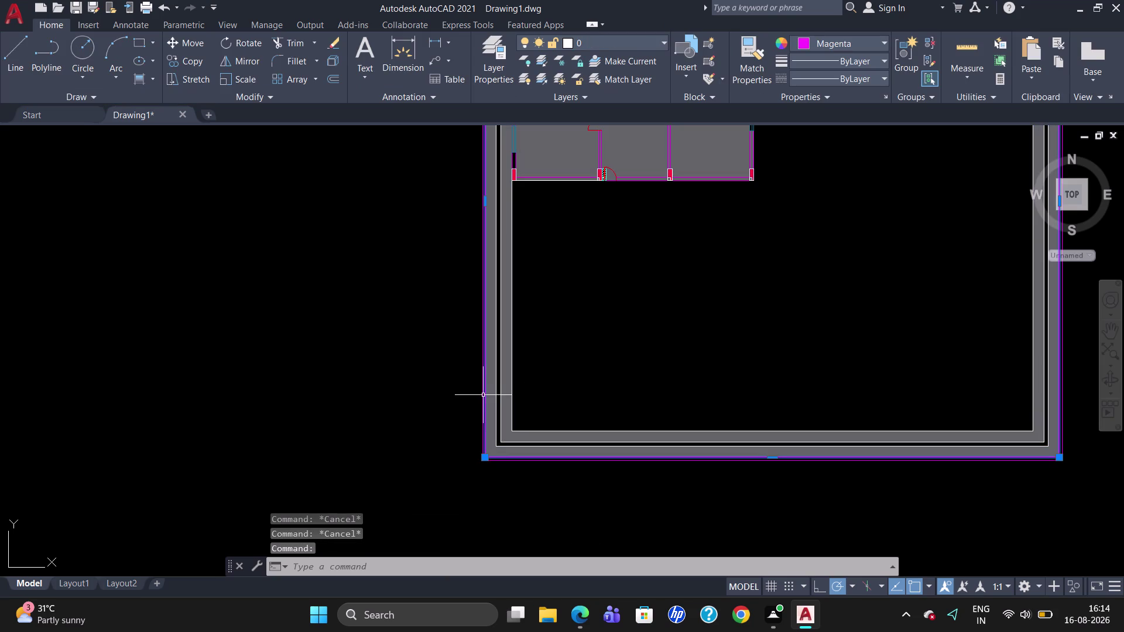
click(490, 395)
key(Delete)
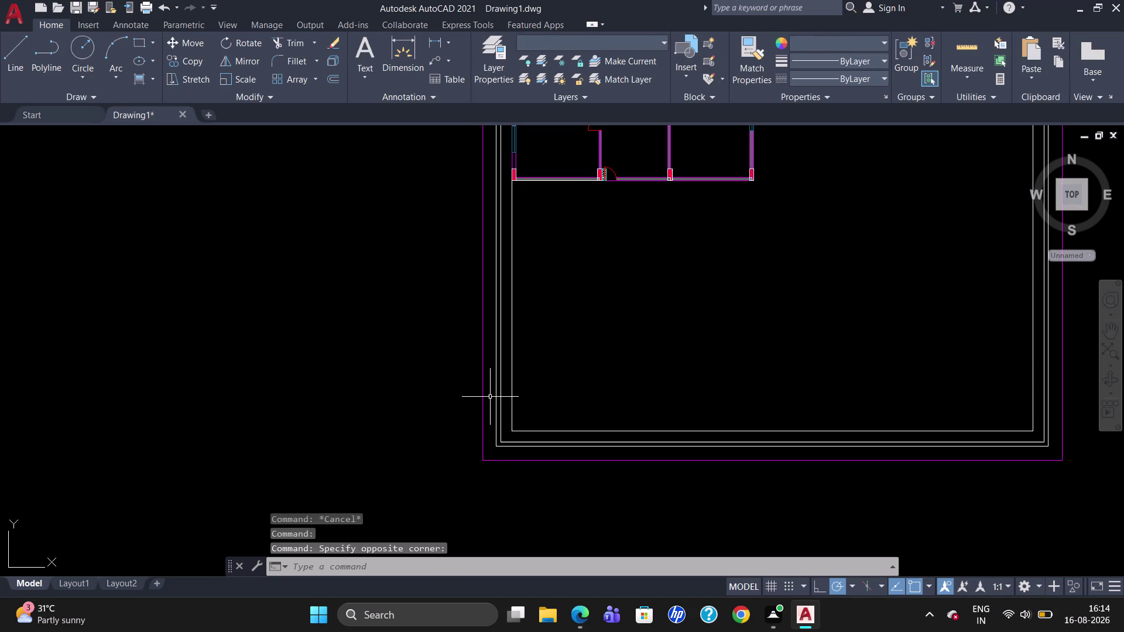
scroll(up, 3)
Undo the erase and then the gradient fill, leaving the band unfilled.
scroll(down, 3)
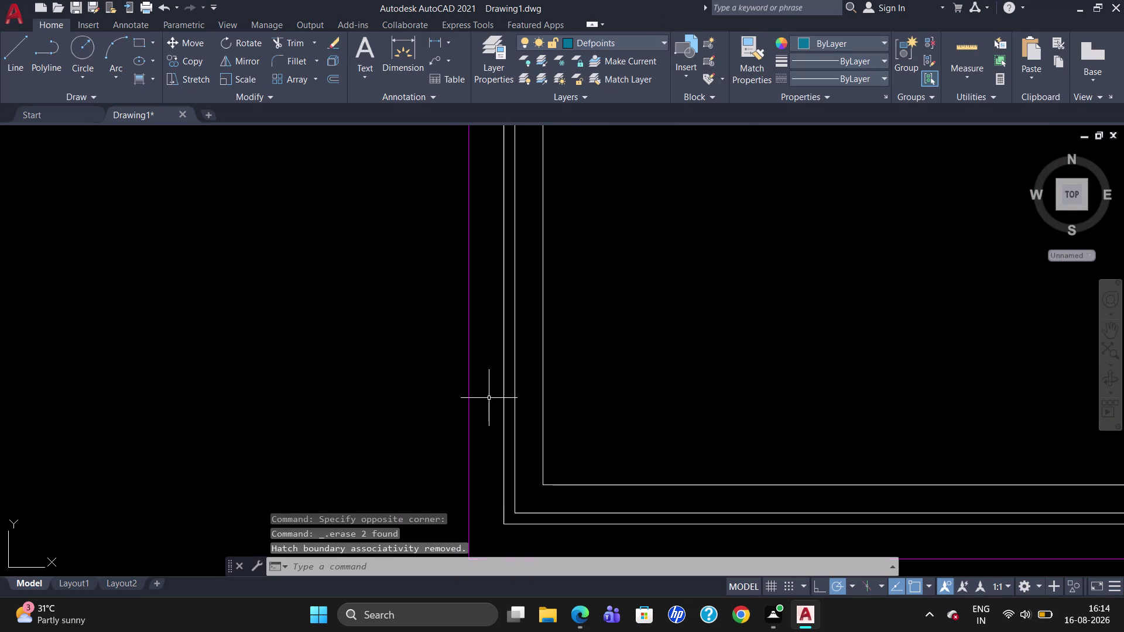
scroll(down, 3)
scroll(down, 3)
scroll(up, 3)
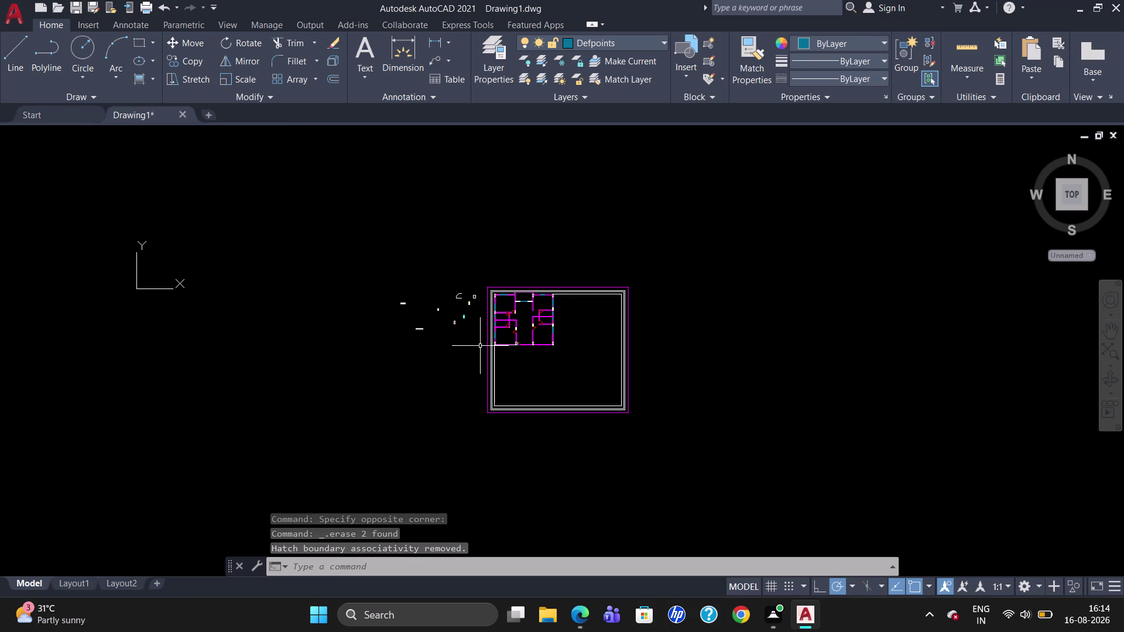
scroll(up, 3)
scroll(up, 3)
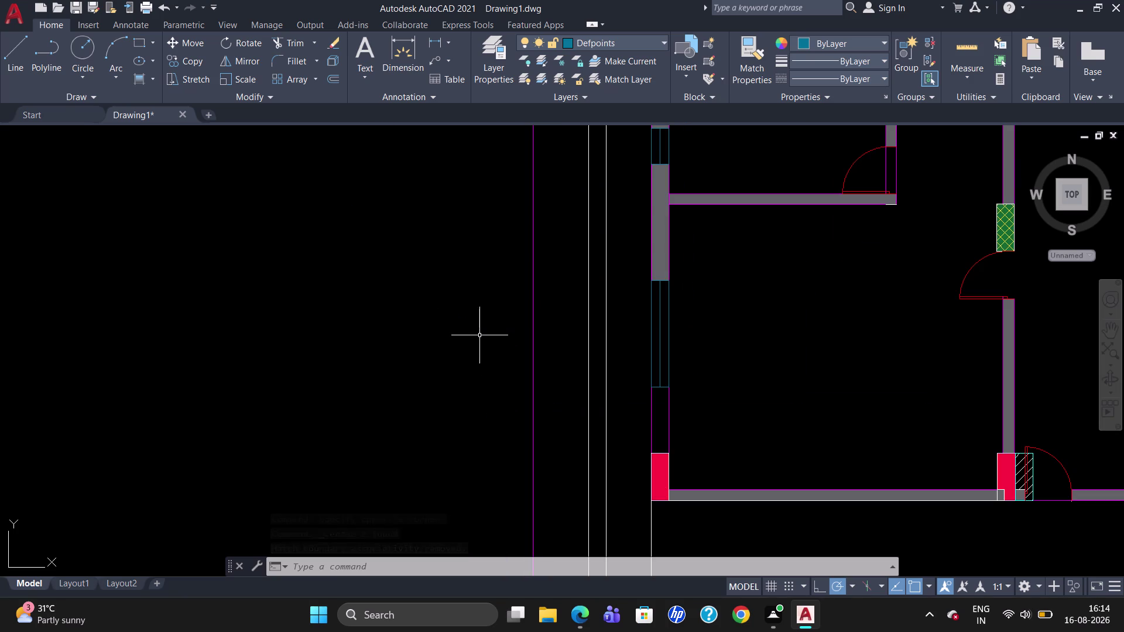
key(u)
key(Return)
key(u)
key(Return)
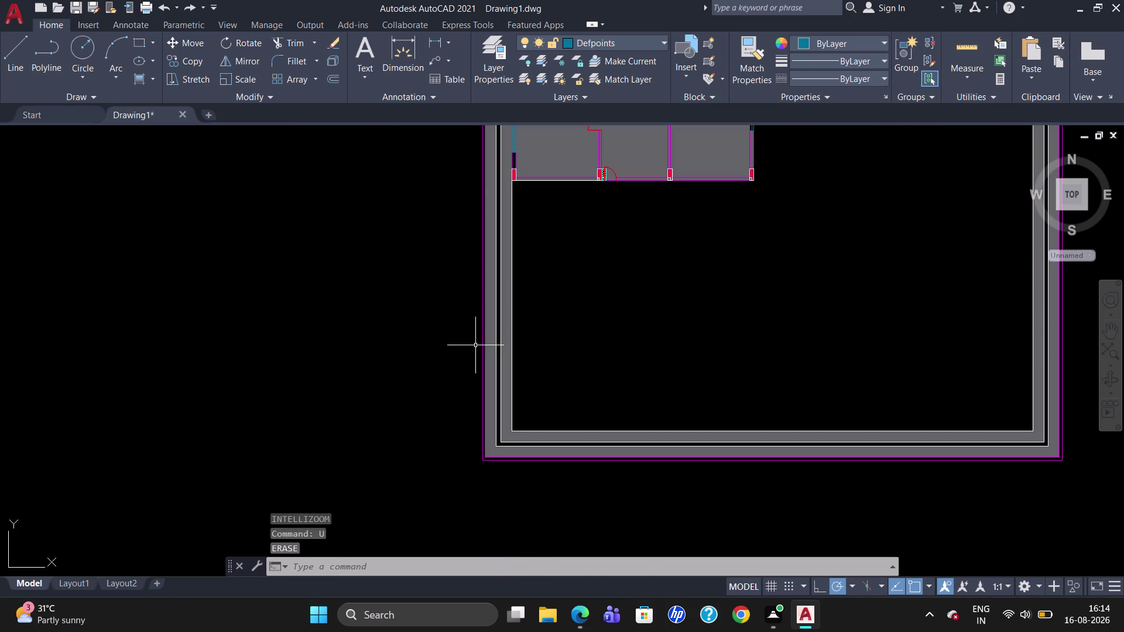
key(u)
key(Return)
Zoom in on the band and open the Hatch fill-type list.
scroll(up, 3)
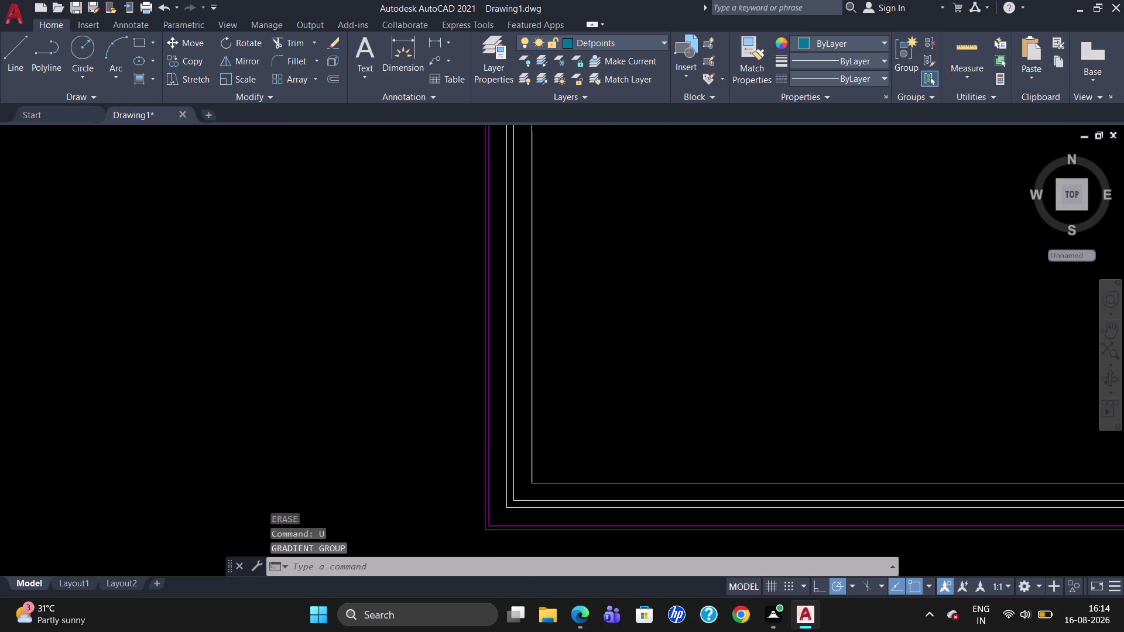
scroll(up, 3)
scroll(up, 3)
scroll(down, 3)
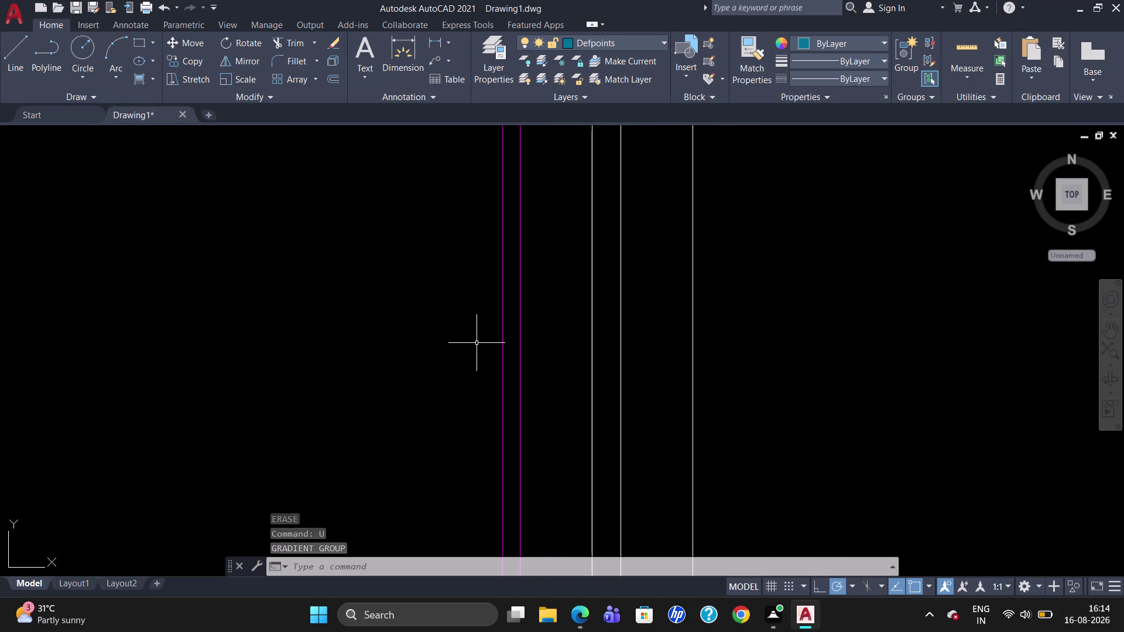
click(154, 83)
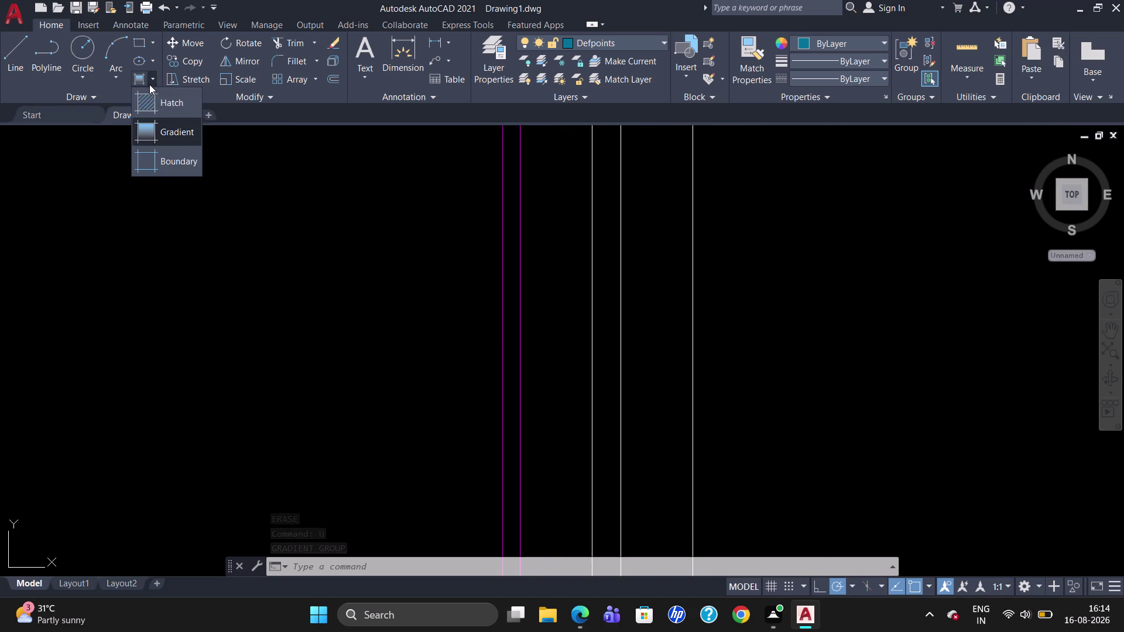
click(170, 130)
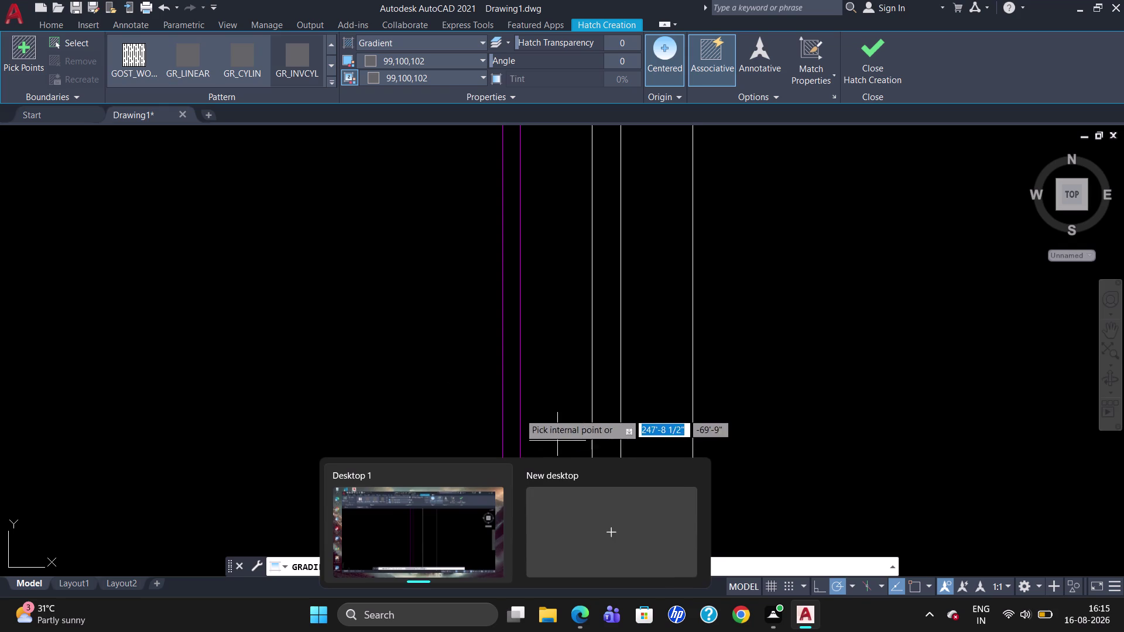
click(513, 410)
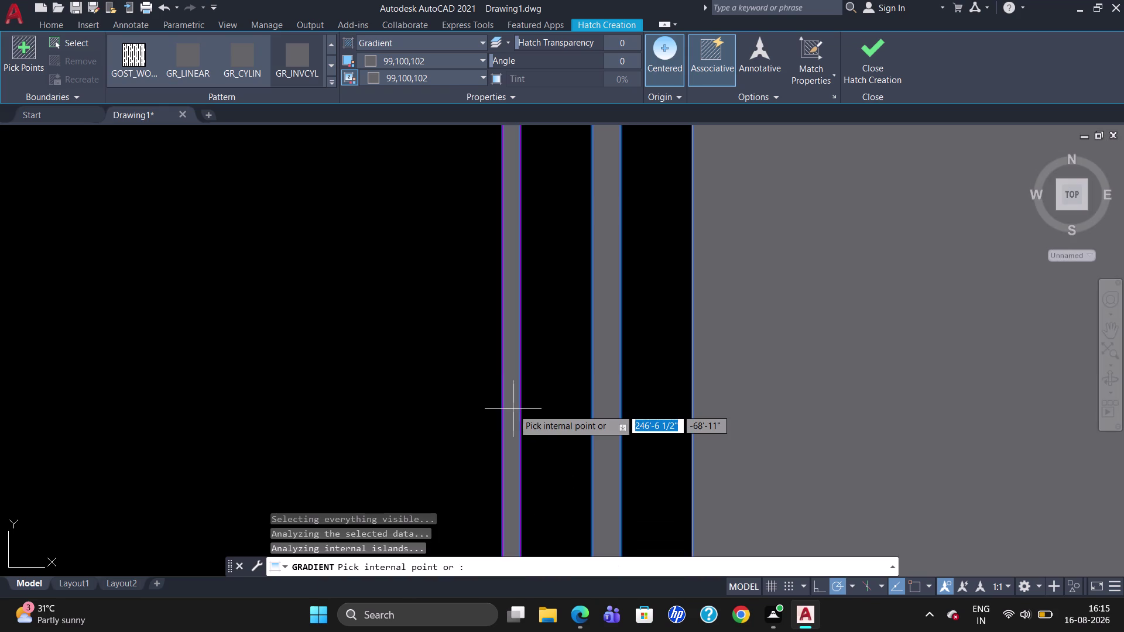
key(Escape)
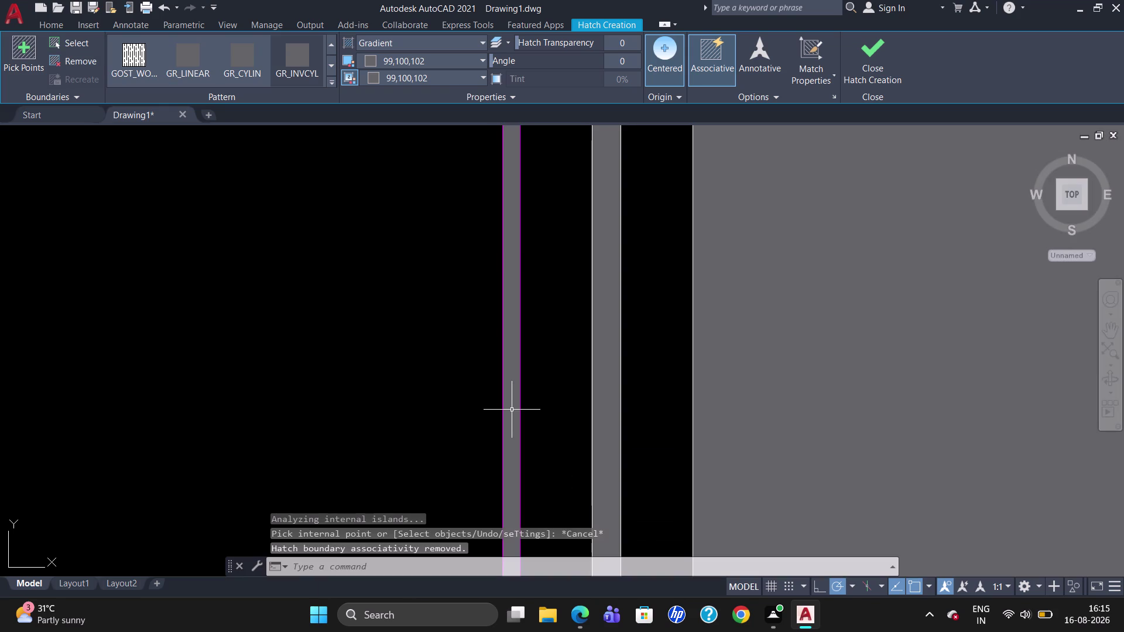
click(758, 434)
key(Delete)
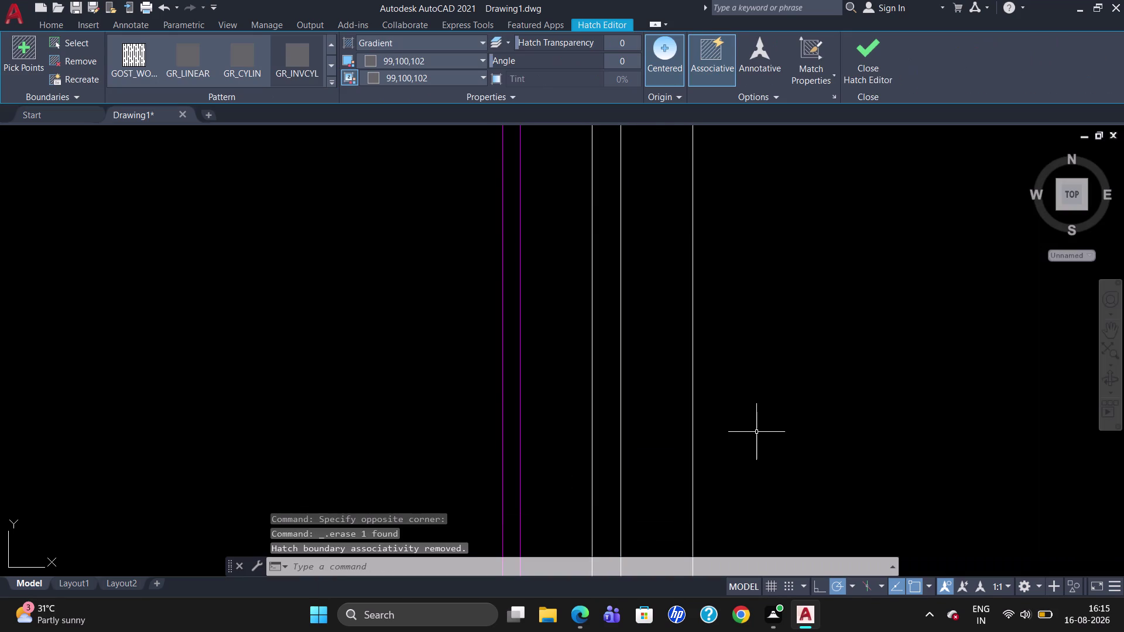
scroll(down, 3)
scroll(down, 3)
scroll(up, 3)
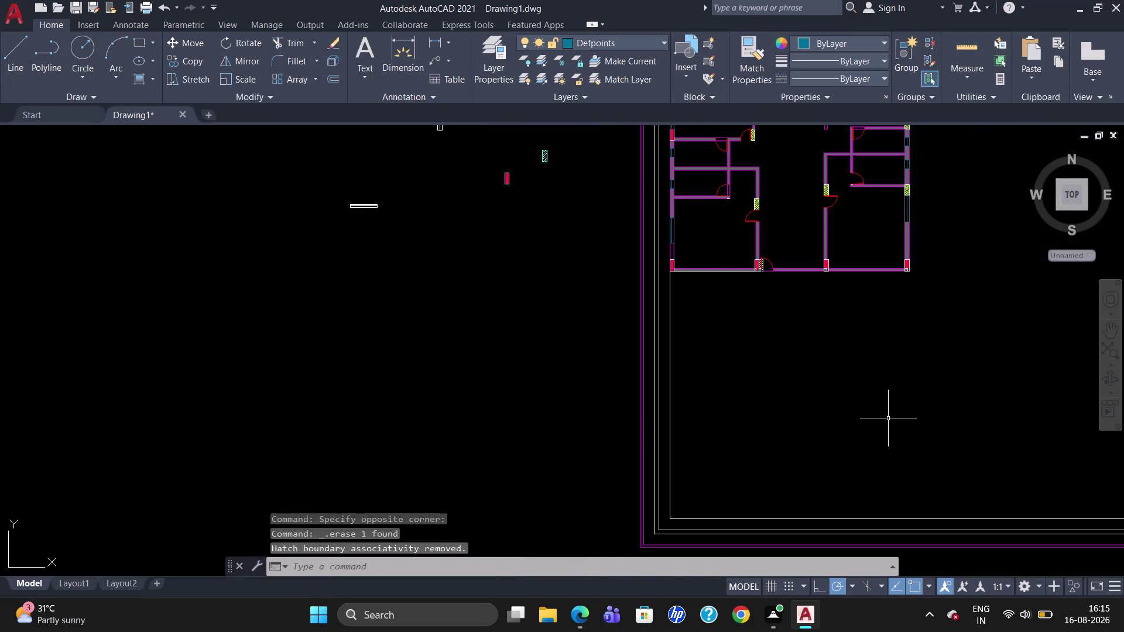
scroll(down, 3)
scroll(down, 3)
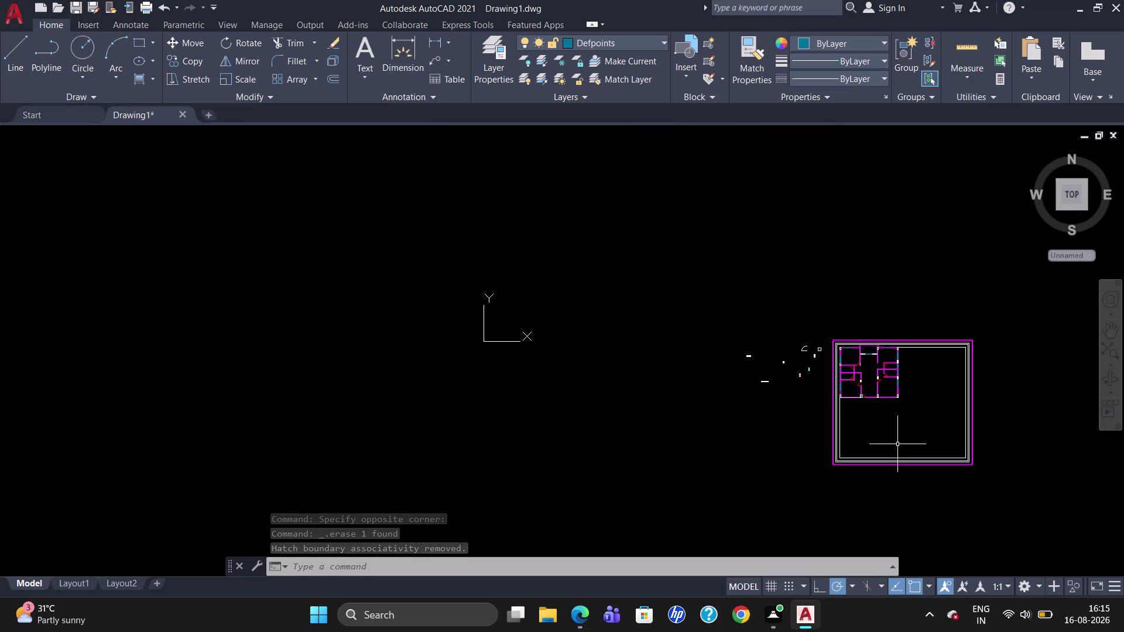
scroll(up, 3)
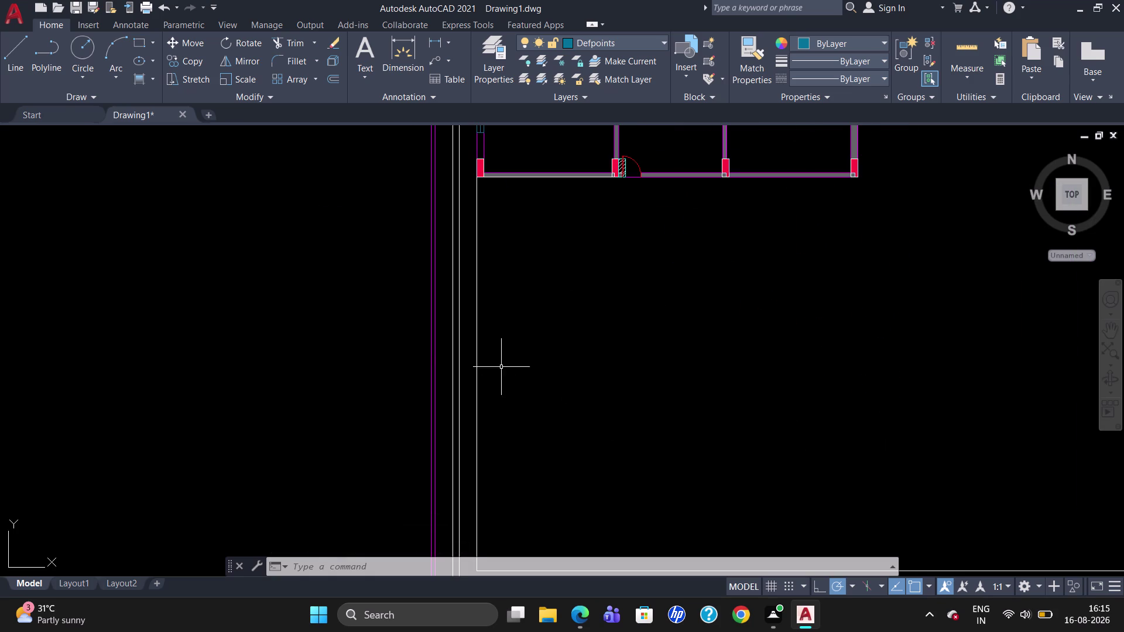
click(458, 349)
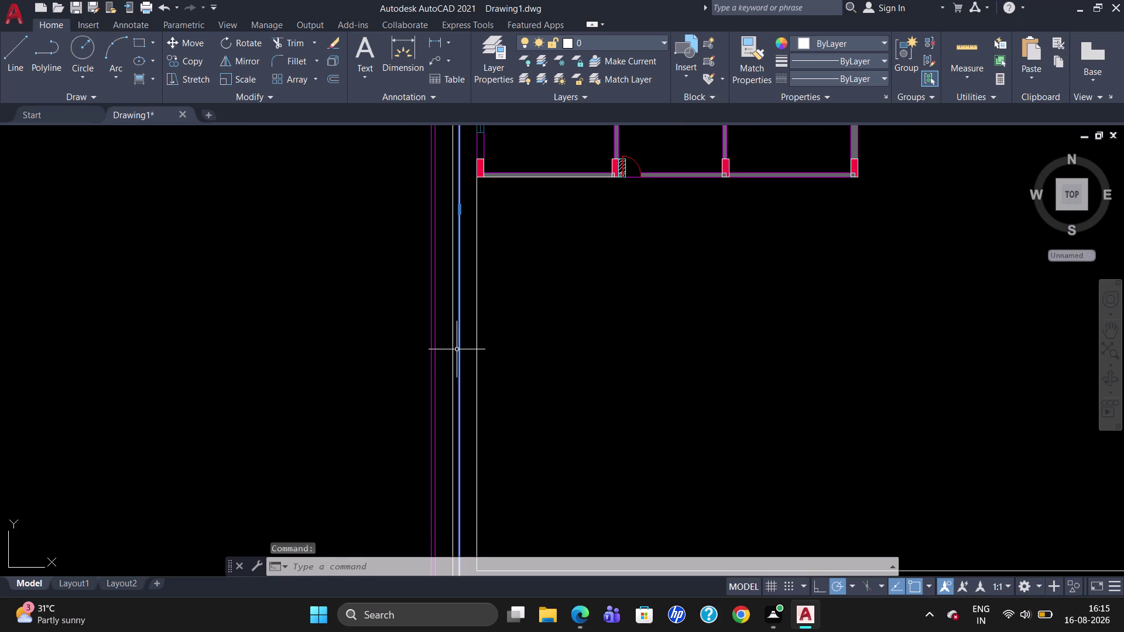
Select both purple boundary polylines and bring up their colour list in Properties.
click(454, 350)
right_click(453, 350)
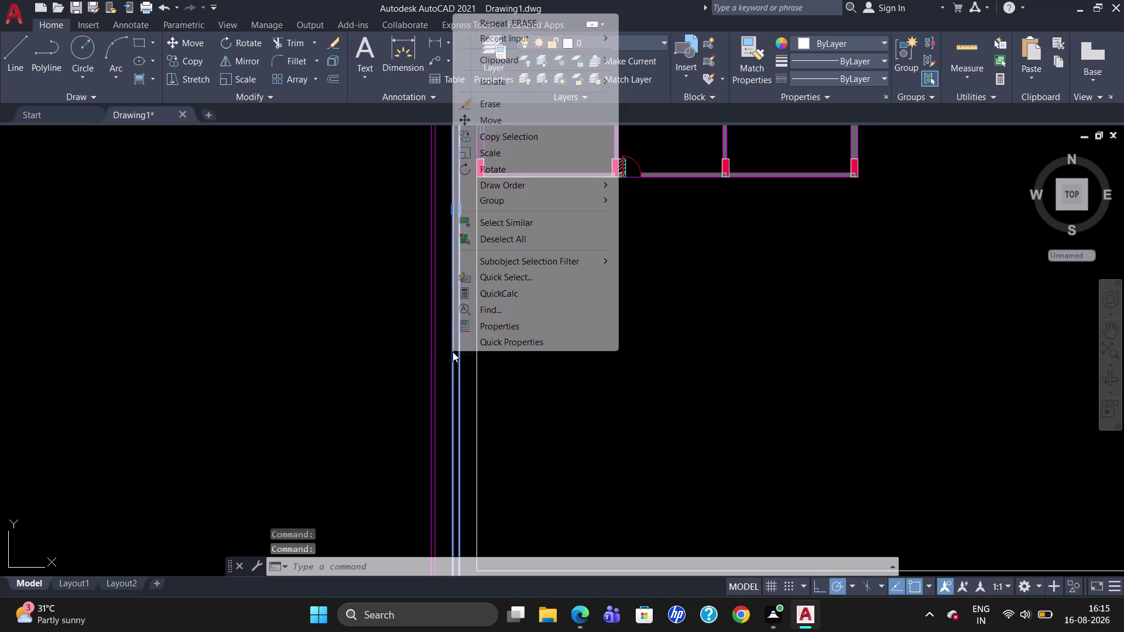
click(482, 332)
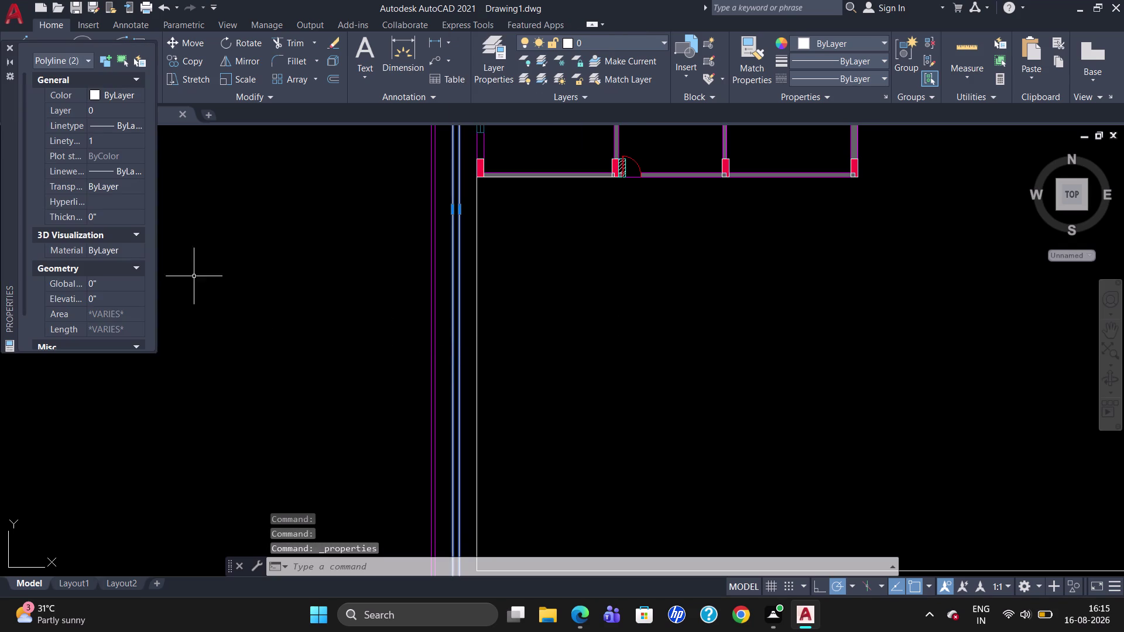
click(95, 96)
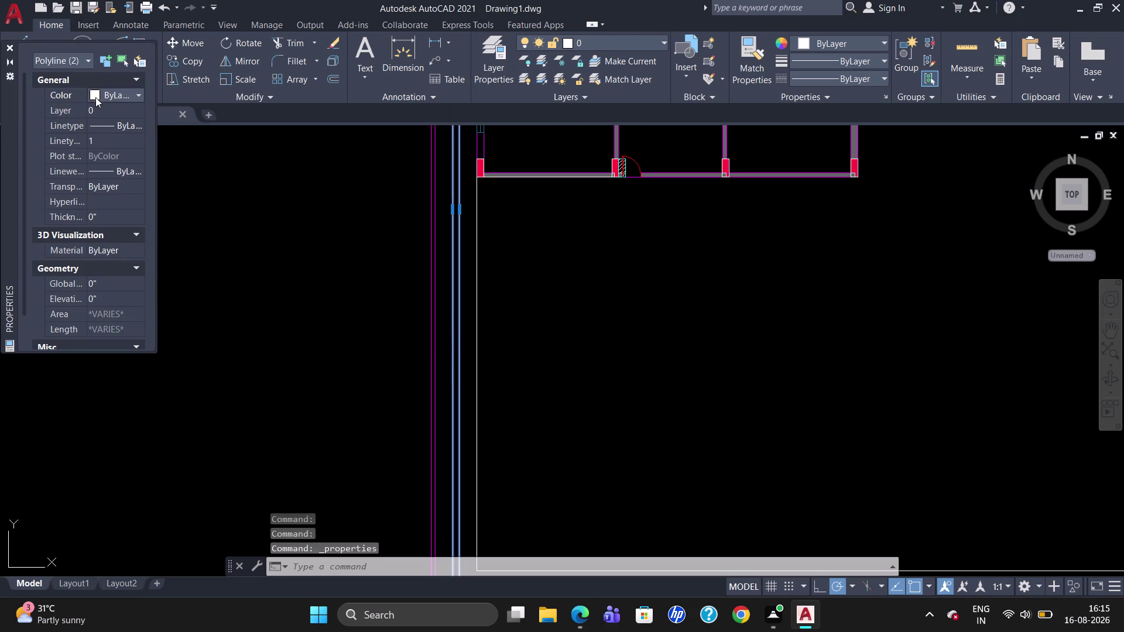
click(95, 96)
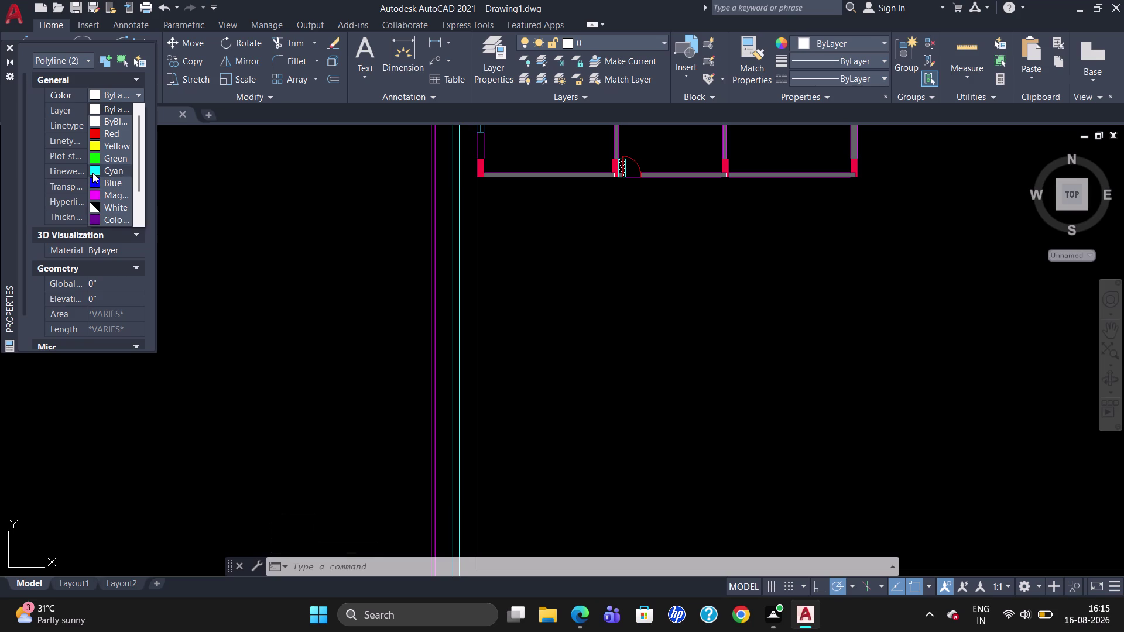
click(108, 219)
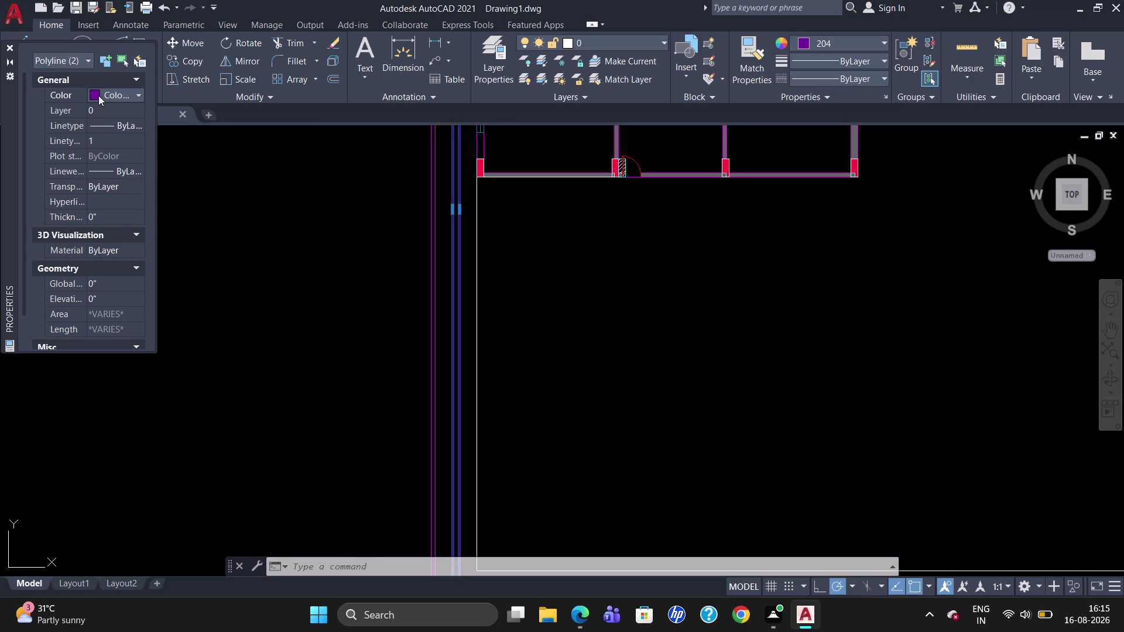
Recolour the two boundary polylines teal green from the index palette.
click(98, 96)
click(107, 220)
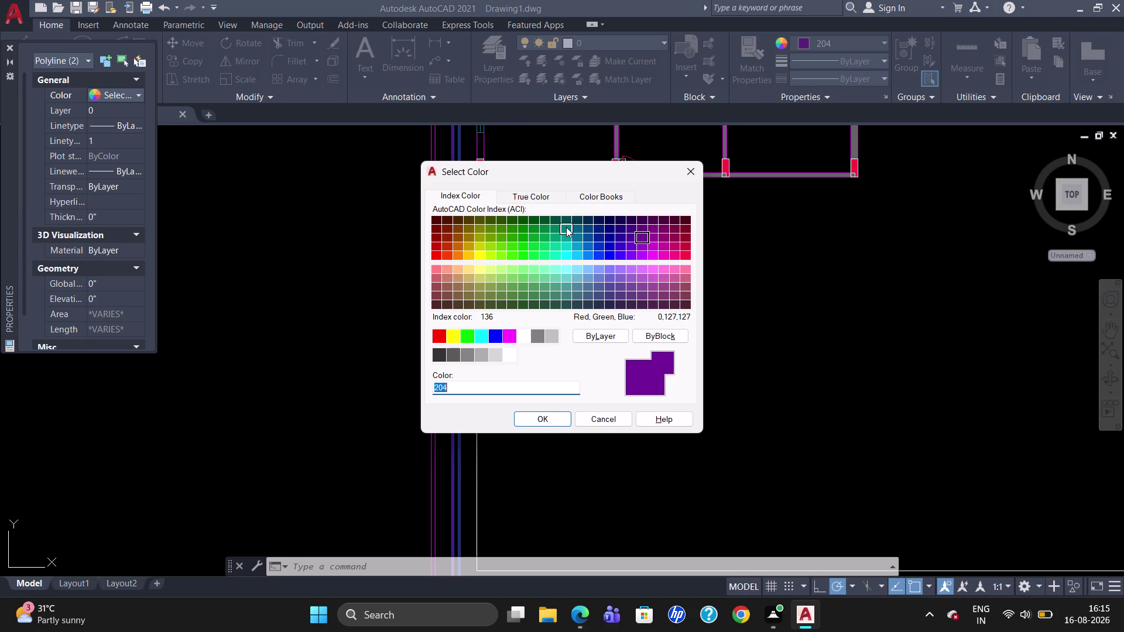
click(566, 250)
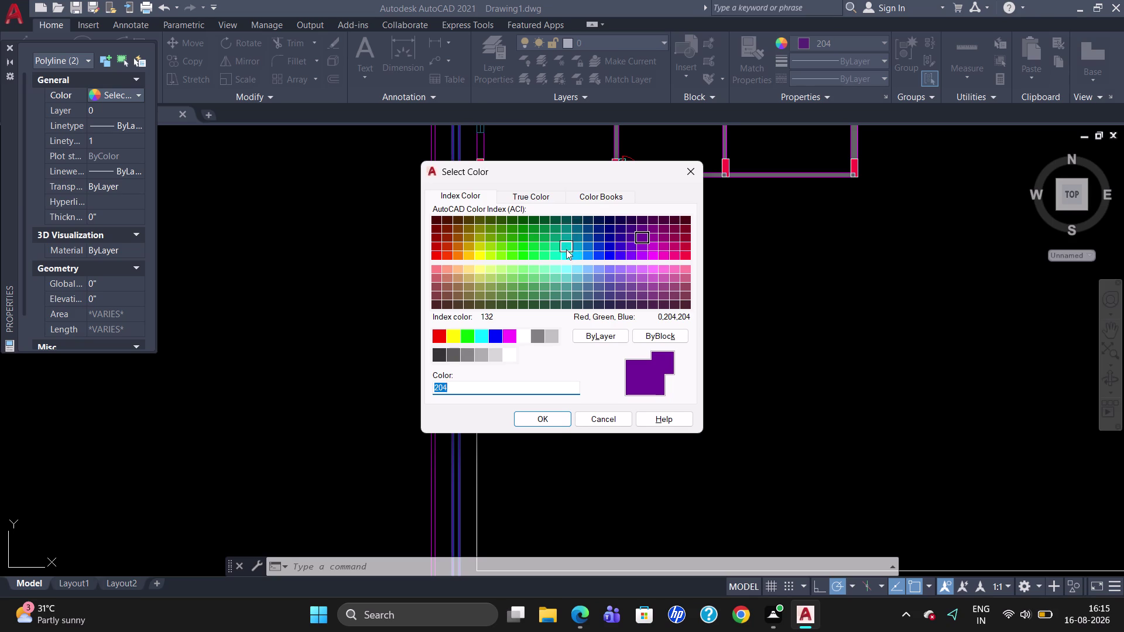
click(544, 414)
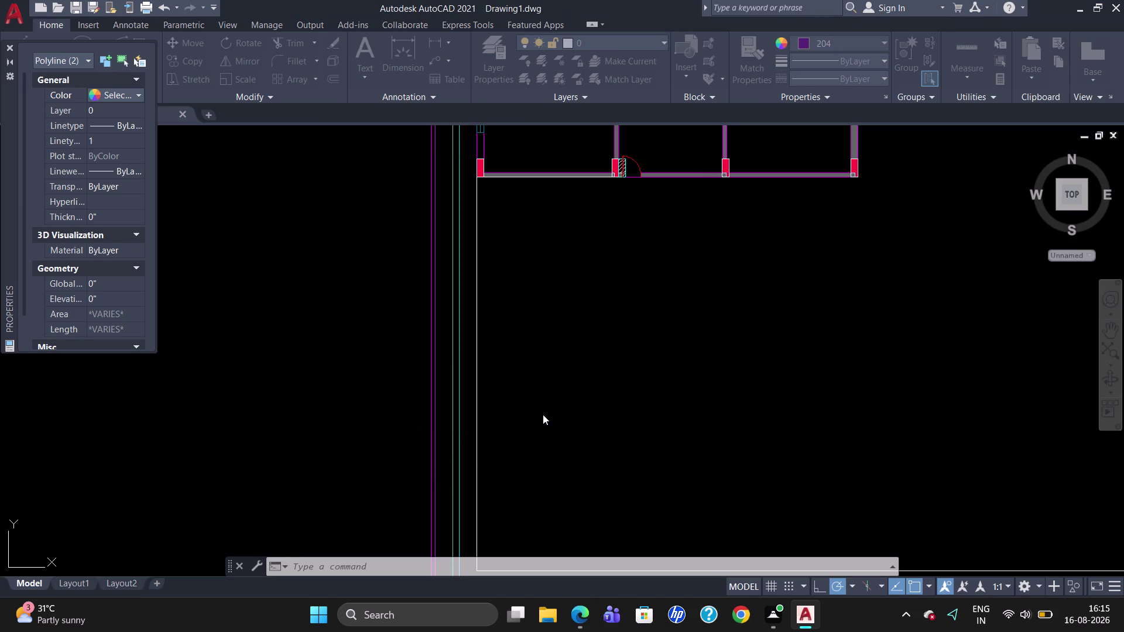
key(Escape)
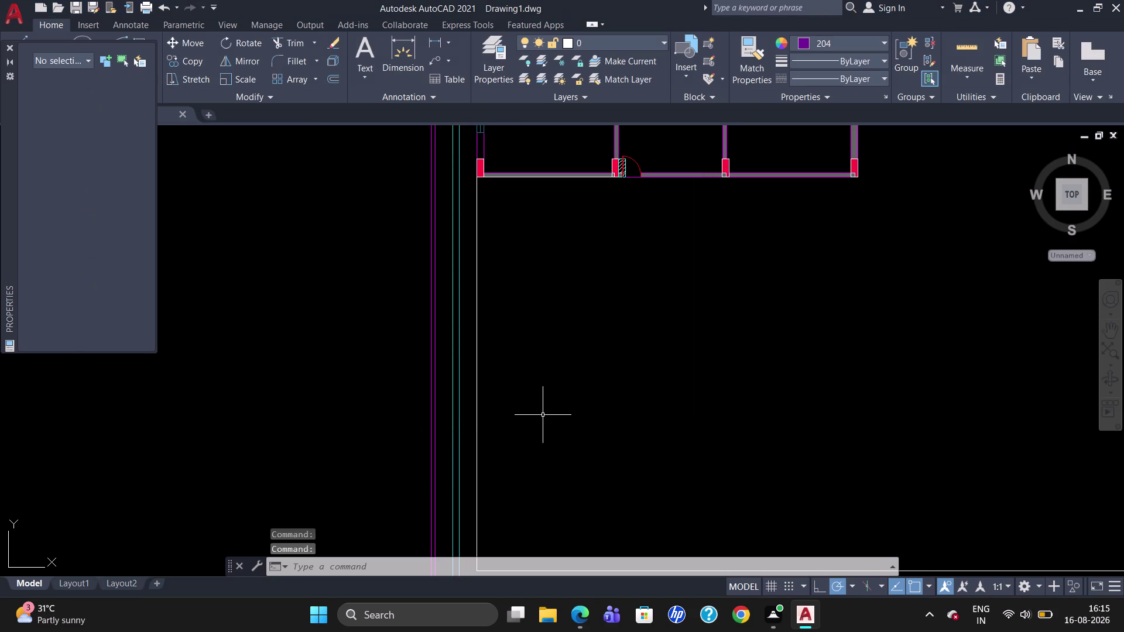
click(12, 47)
scroll(down, 3)
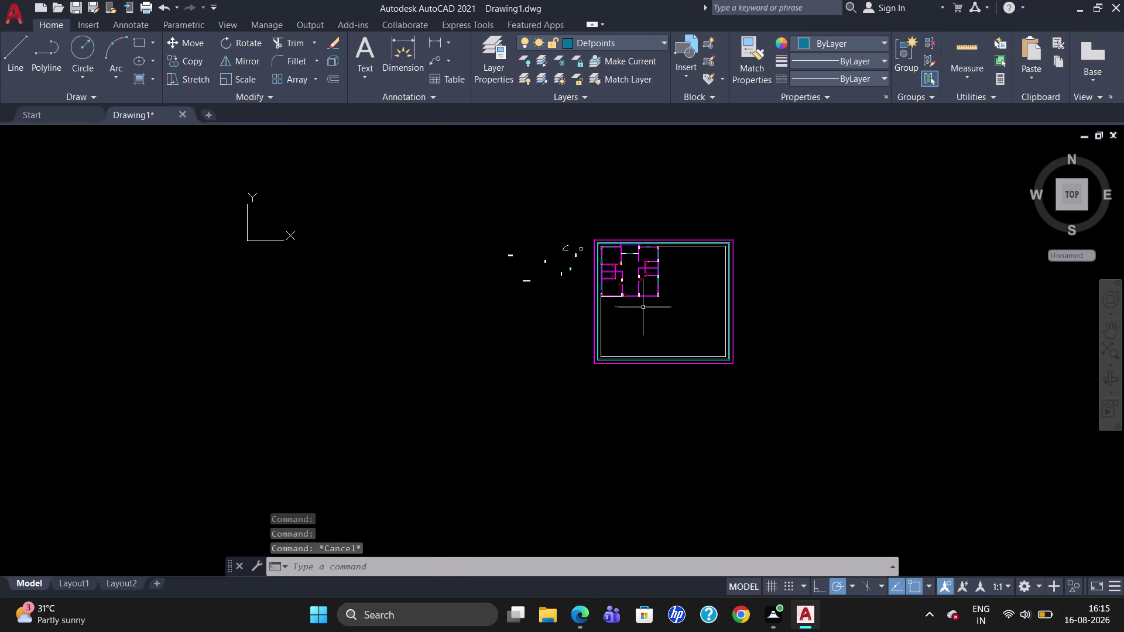
Zoom in on the floor plan and start INSERT to show recent furniture blocks.
scroll(up, 3)
scroll(up, 3)
scroll(down, 3)
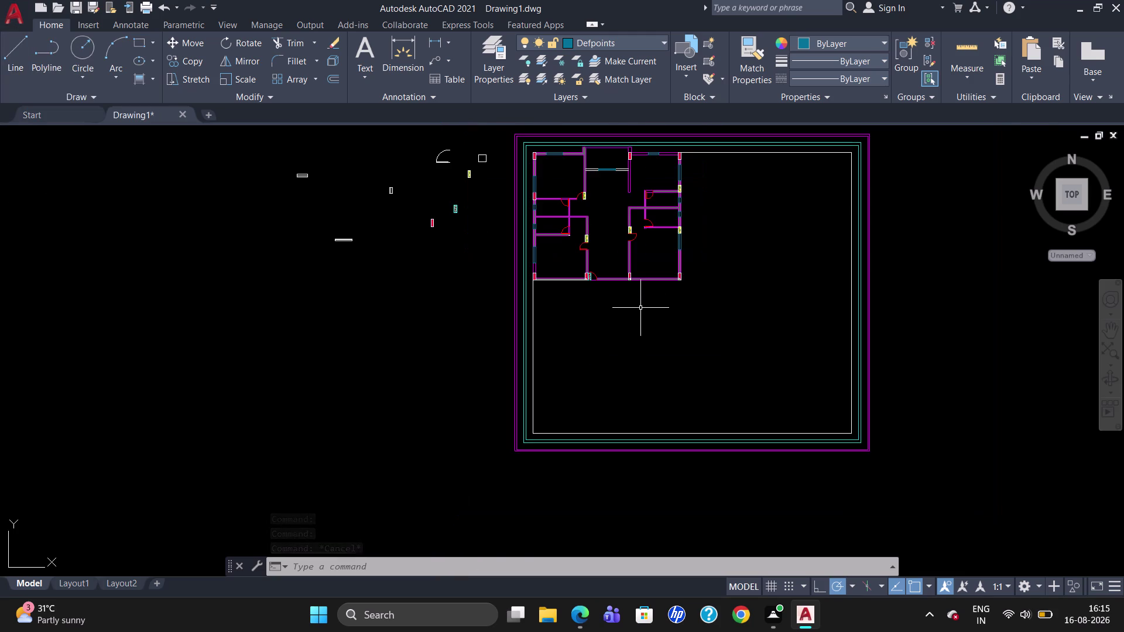
scroll(up, 3)
scroll(down, 3)
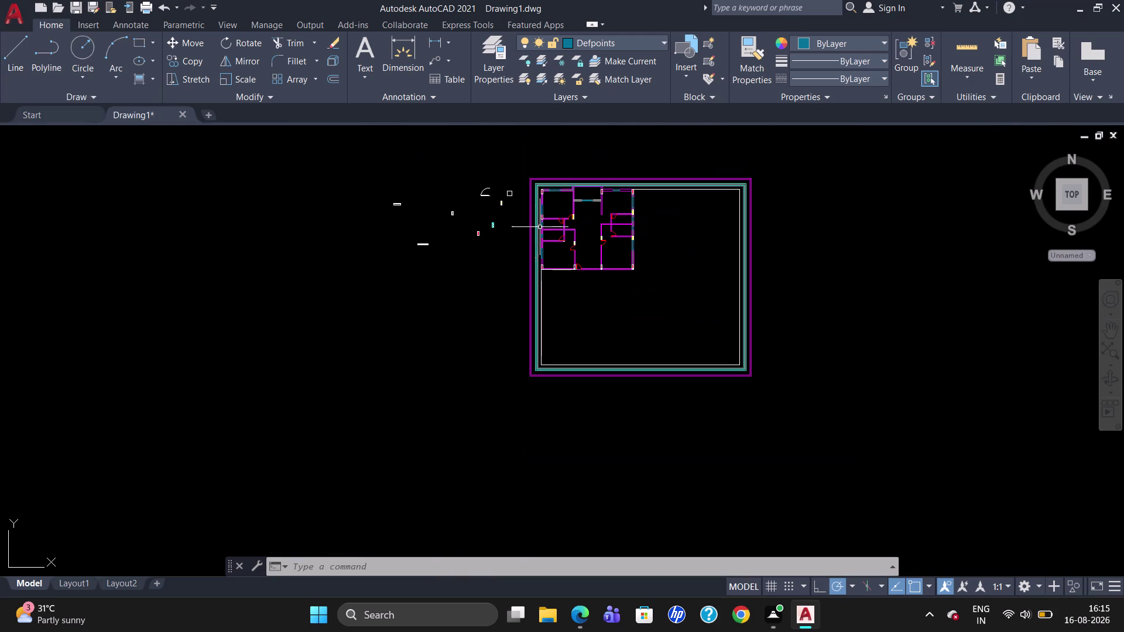
scroll(up, 3)
scroll(up, 3)
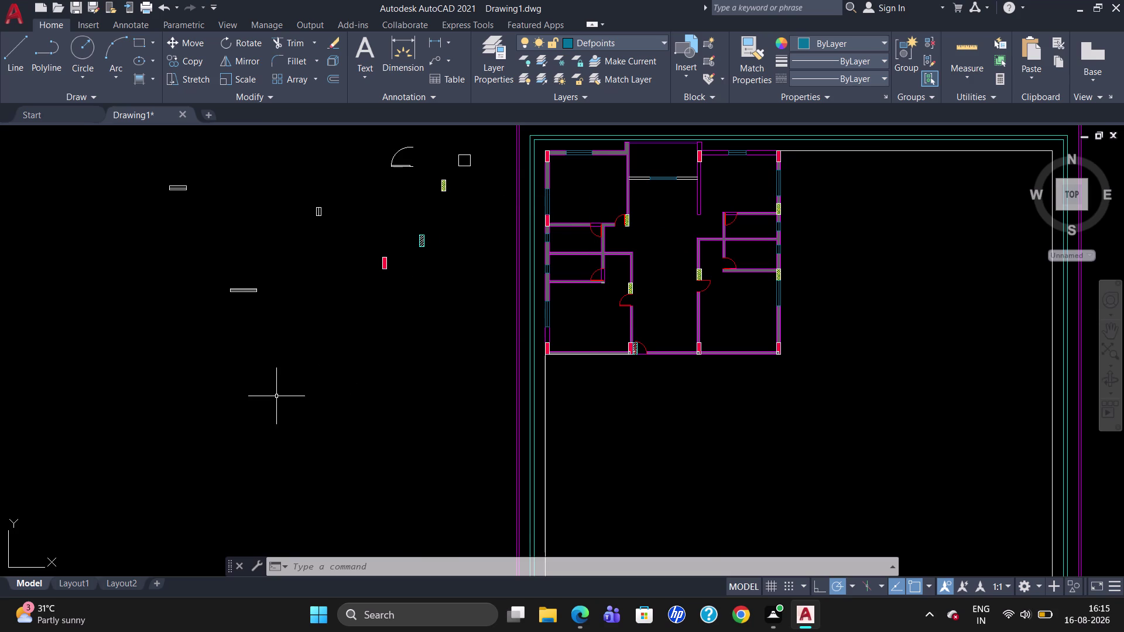
key(i)
key(Return)
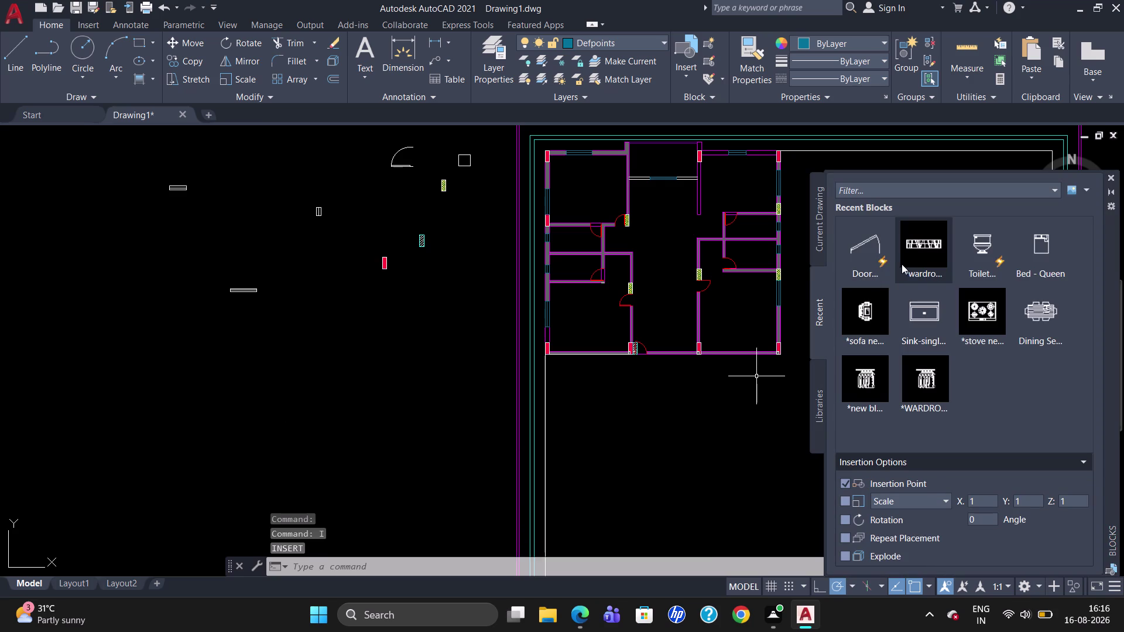
Place the wardrobe and Dining Set blocks left of the plan.
drag(911, 263, 334, 417)
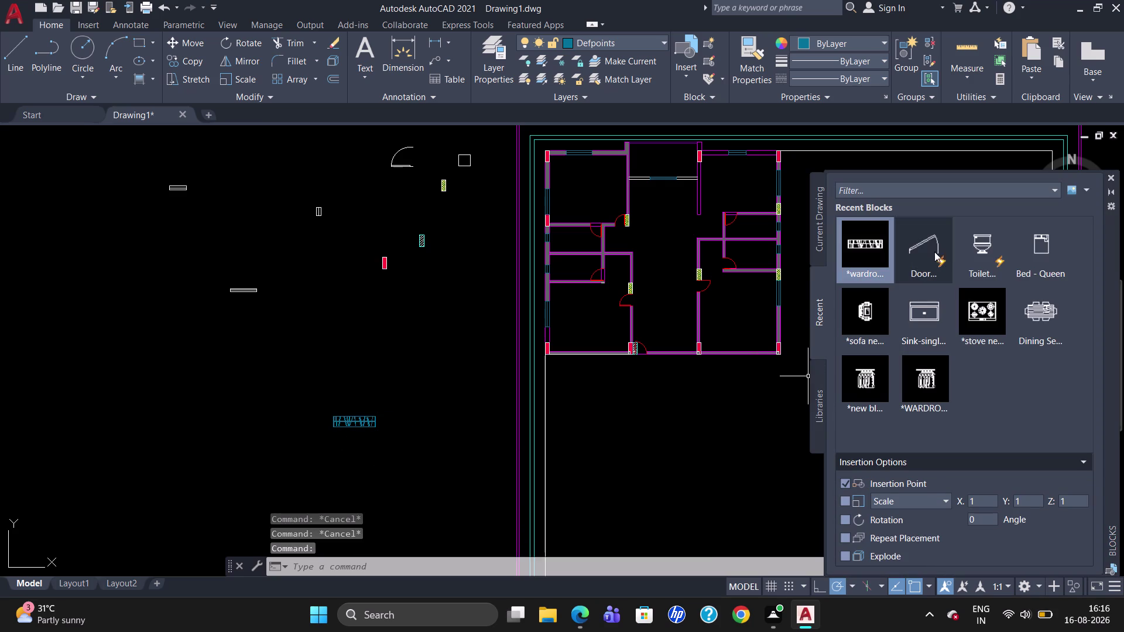
drag(1038, 314, 1036, 315)
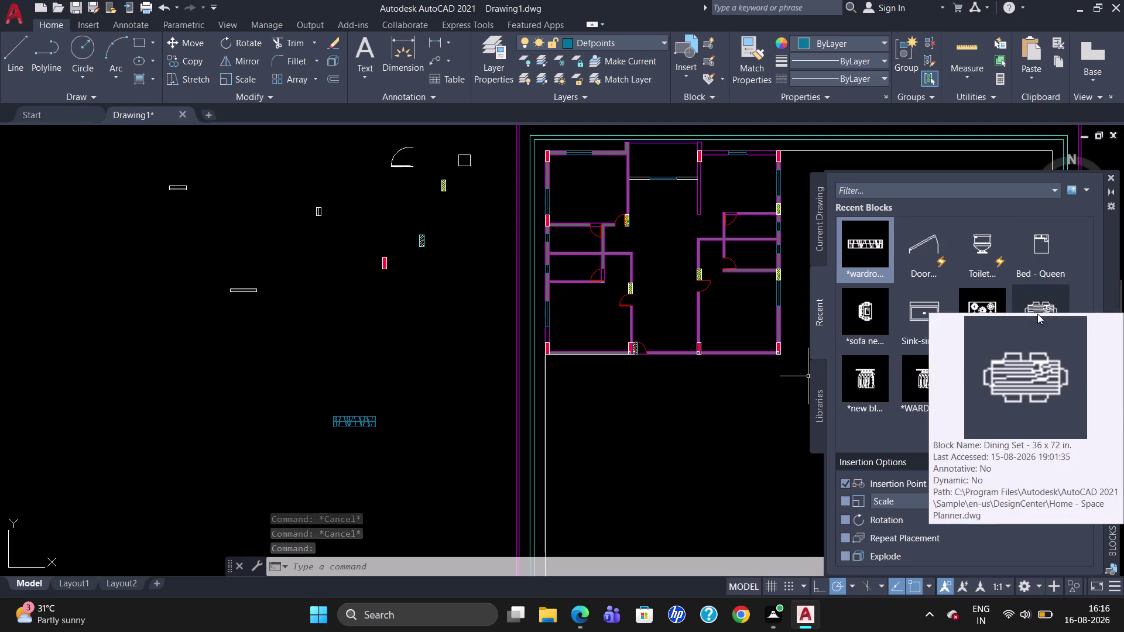
drag(1036, 315, 241, 371)
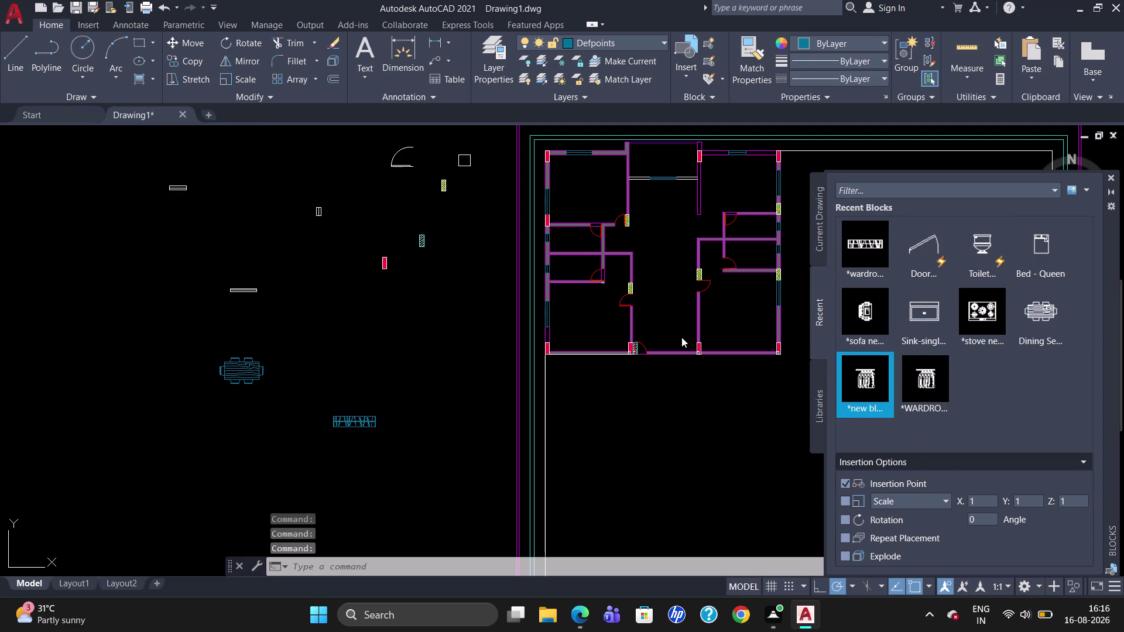
drag(865, 320, 856, 328)
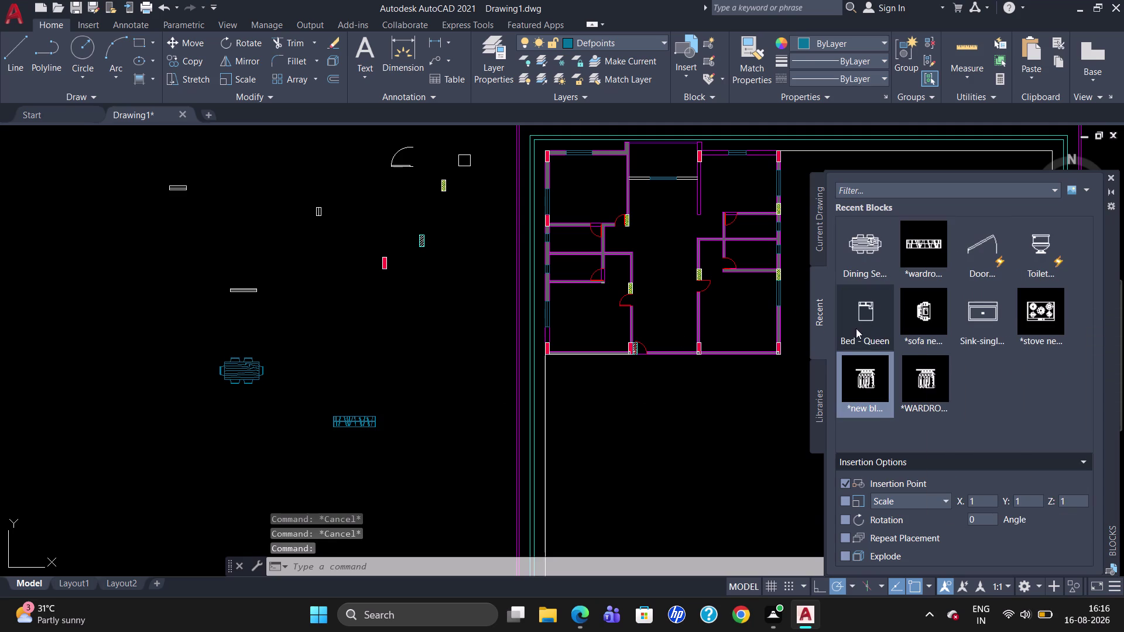
drag(856, 328, 817, 354)
drag(821, 356, 880, 344)
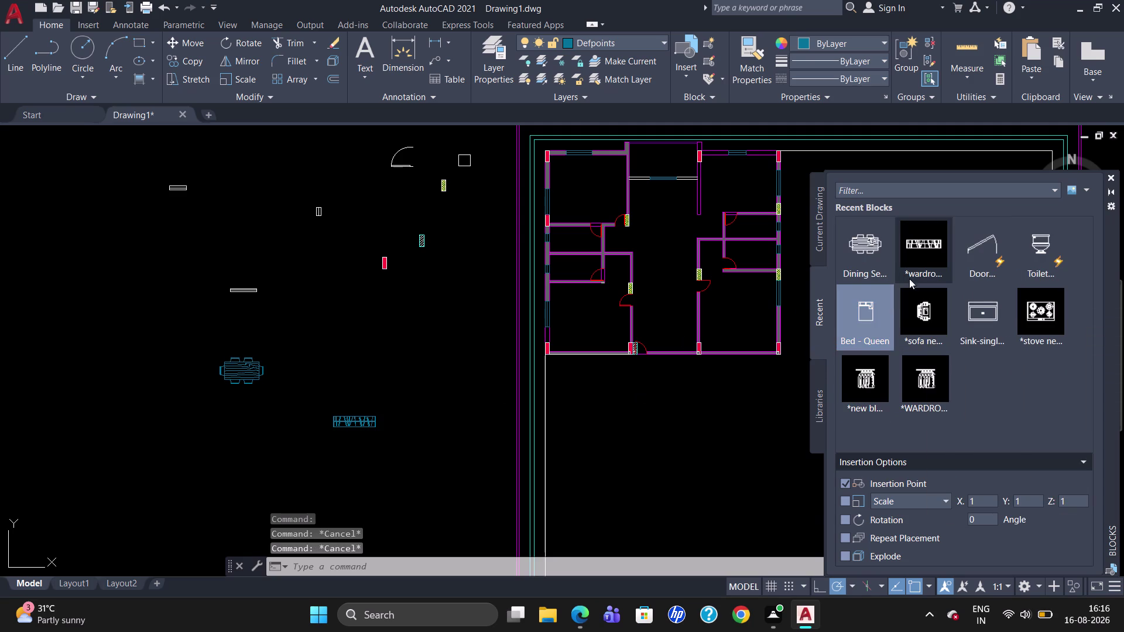
Place two sofas above the dining set and close the blocks library.
drag(924, 317, 343, 315)
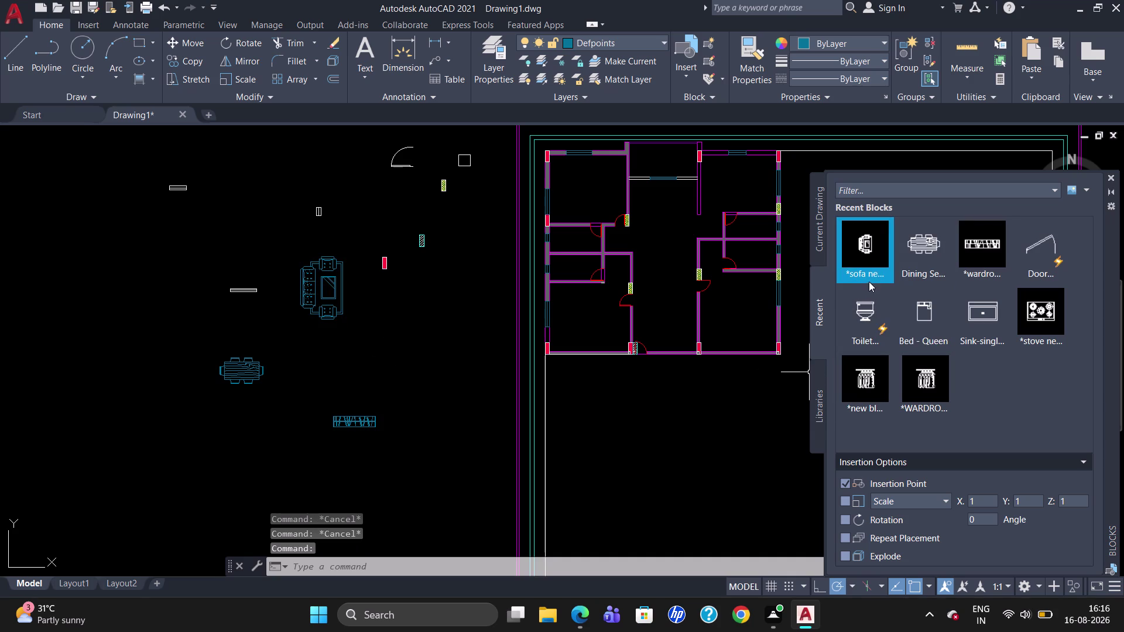
scroll(up, 3)
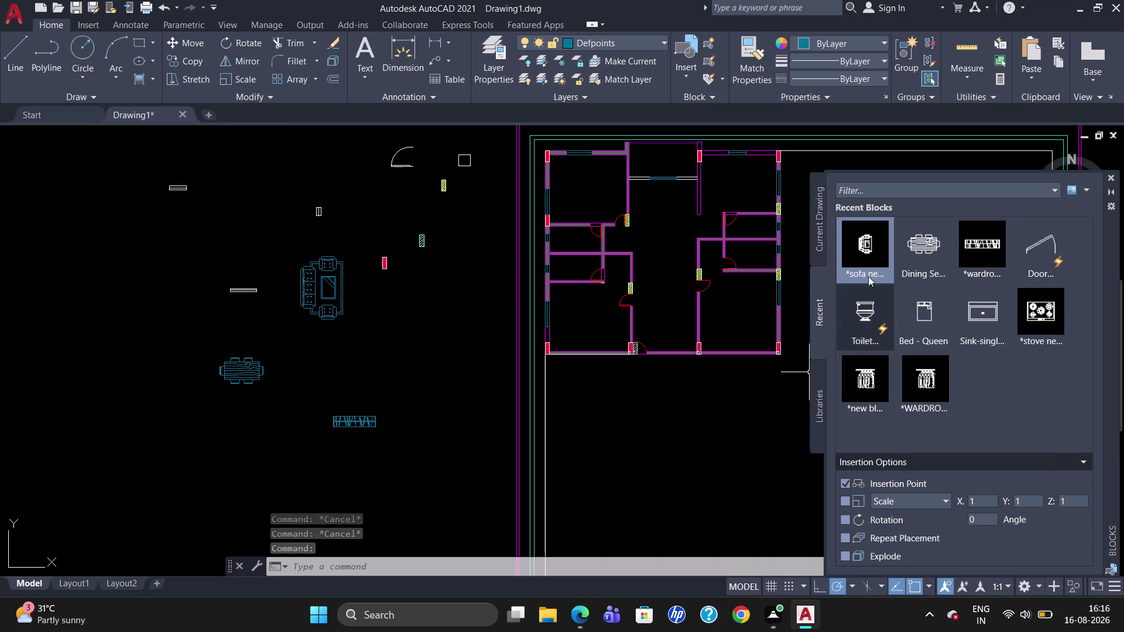
drag(866, 264, 347, 364)
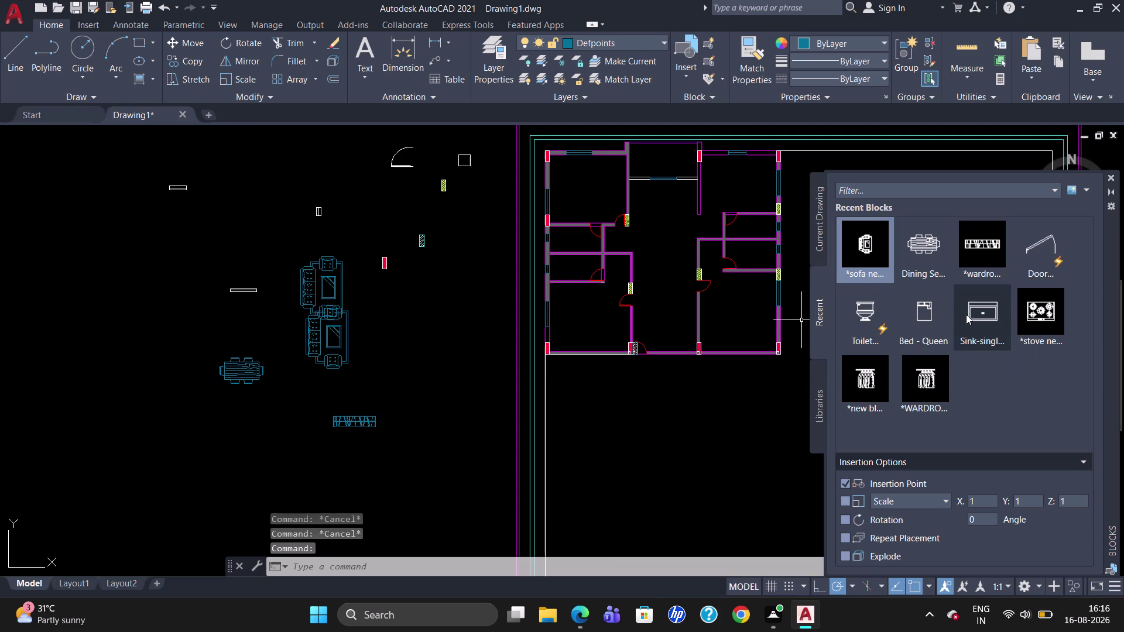
scroll(down, 3)
click(818, 303)
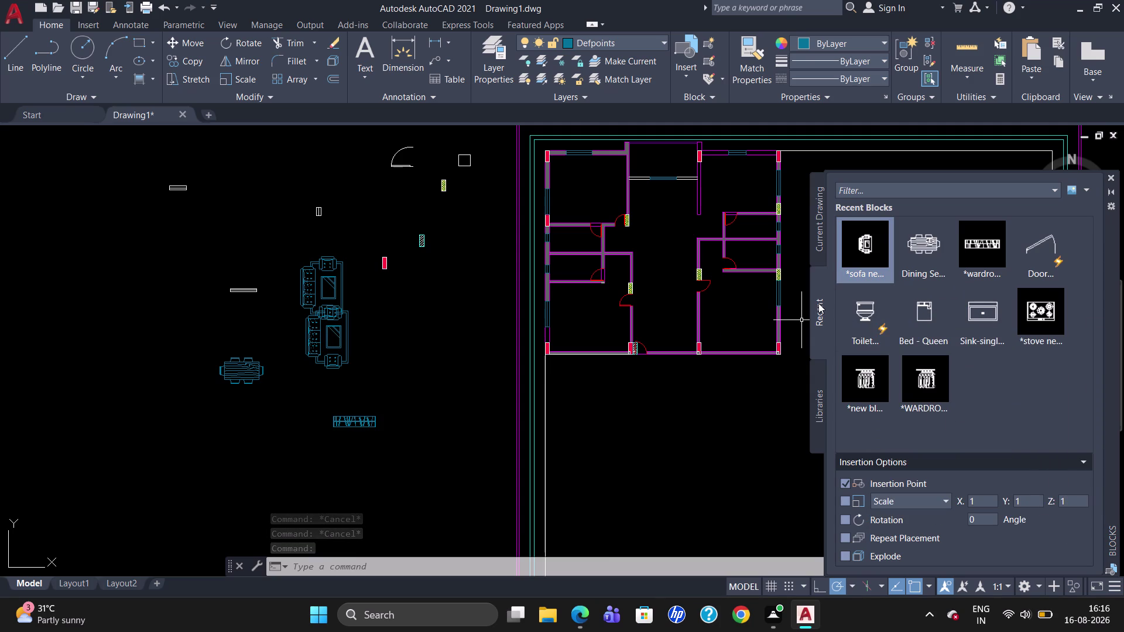
click(819, 260)
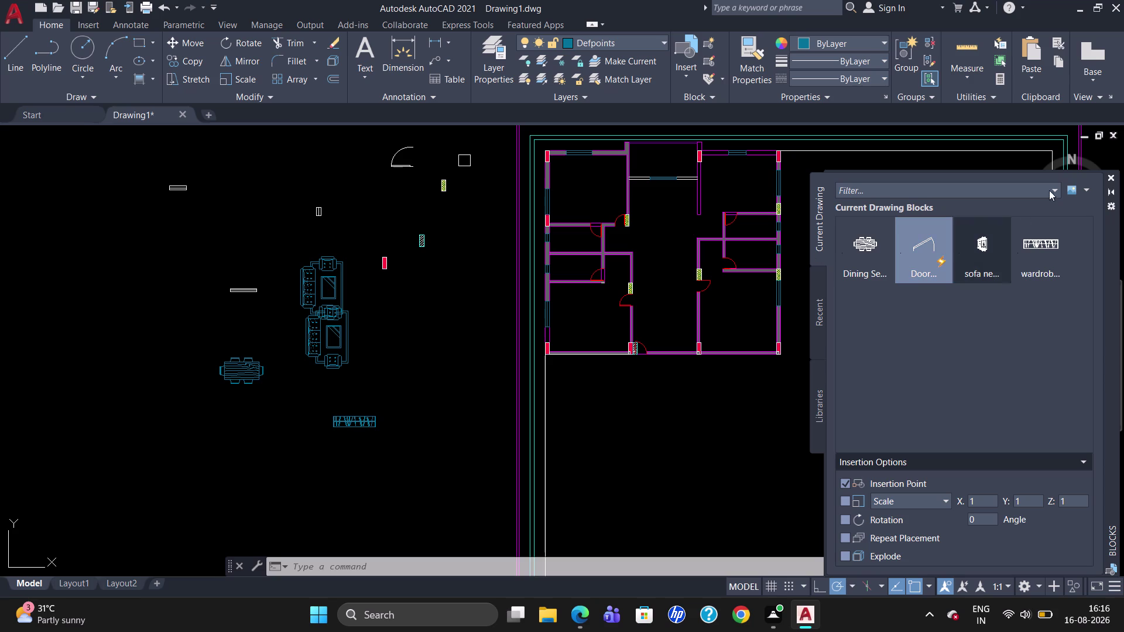
click(1111, 178)
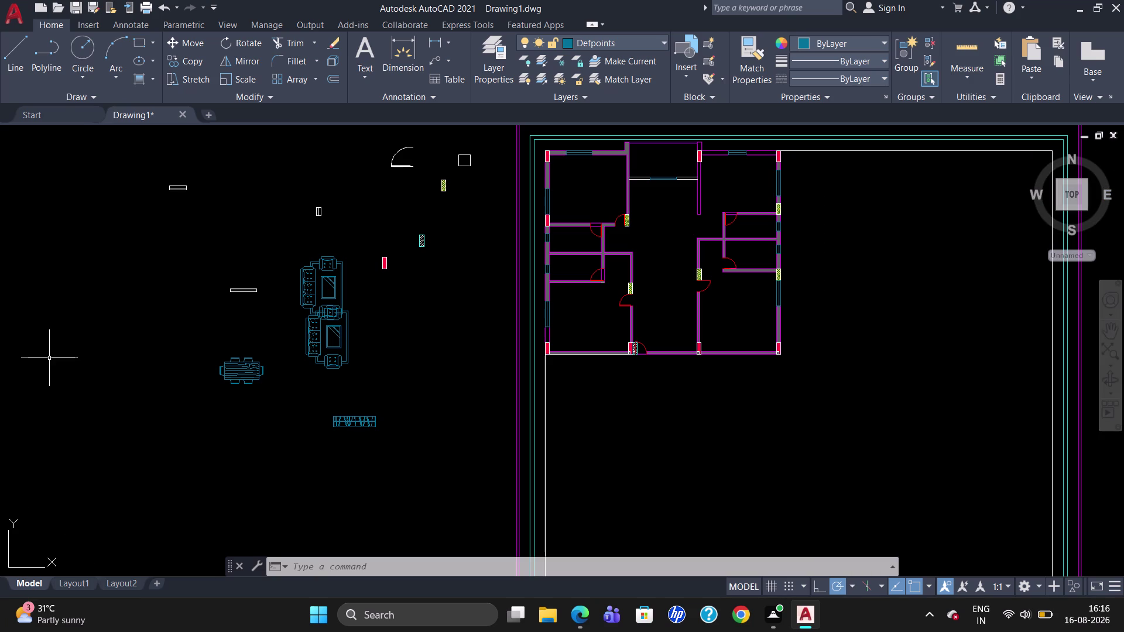
Close the reopened Blocks palette and open DesignCenter at House Designer.dwg blocks.
key(i)
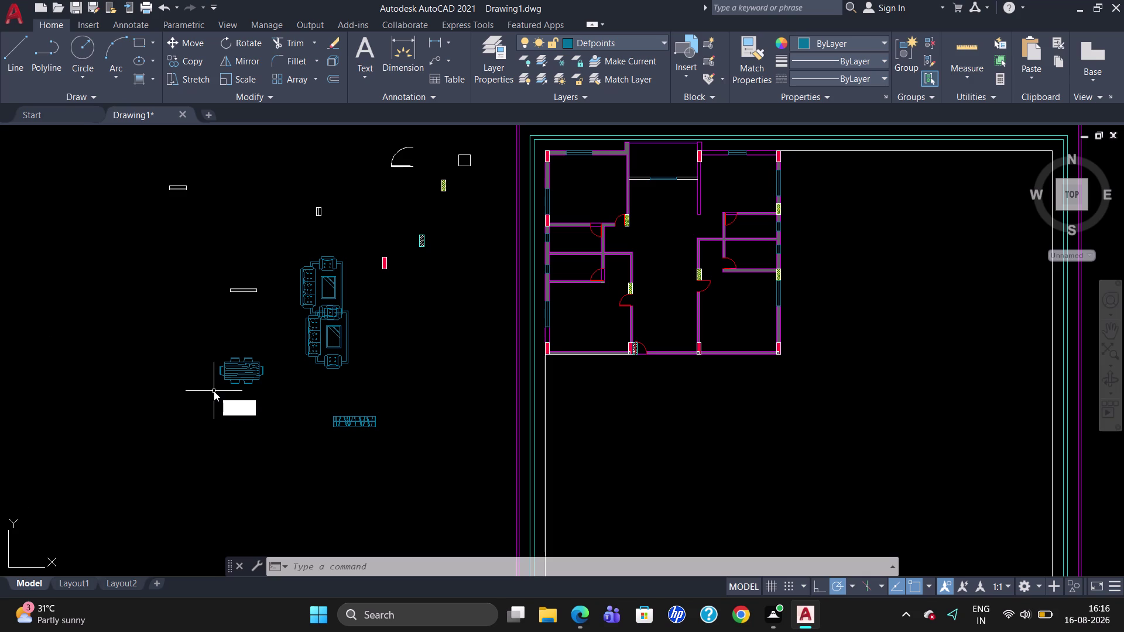
key(Return)
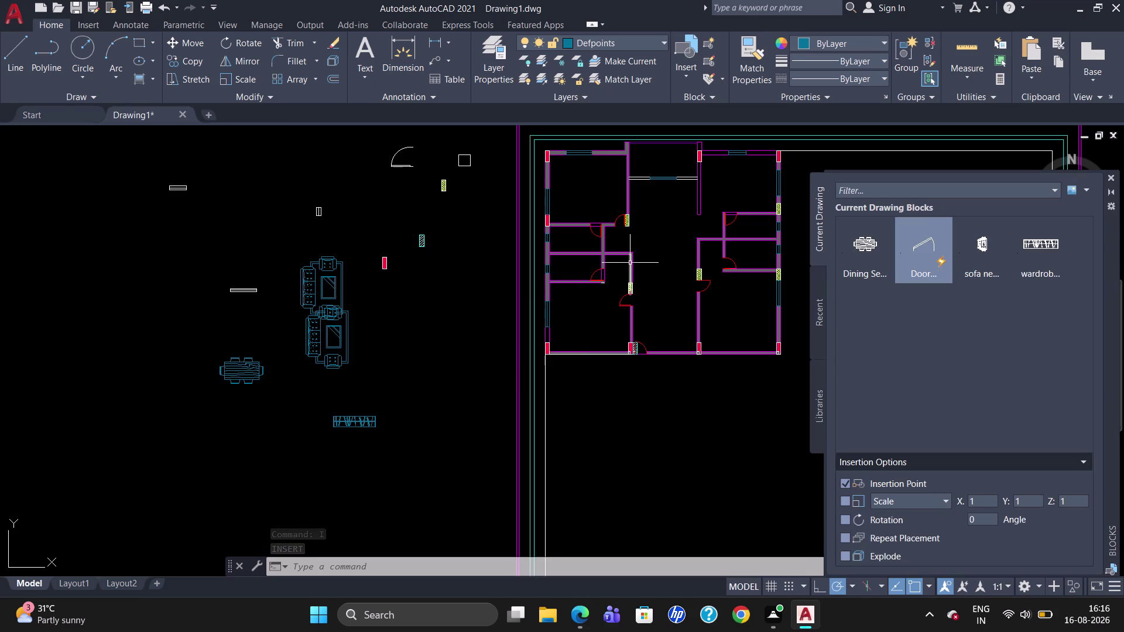
click(1109, 176)
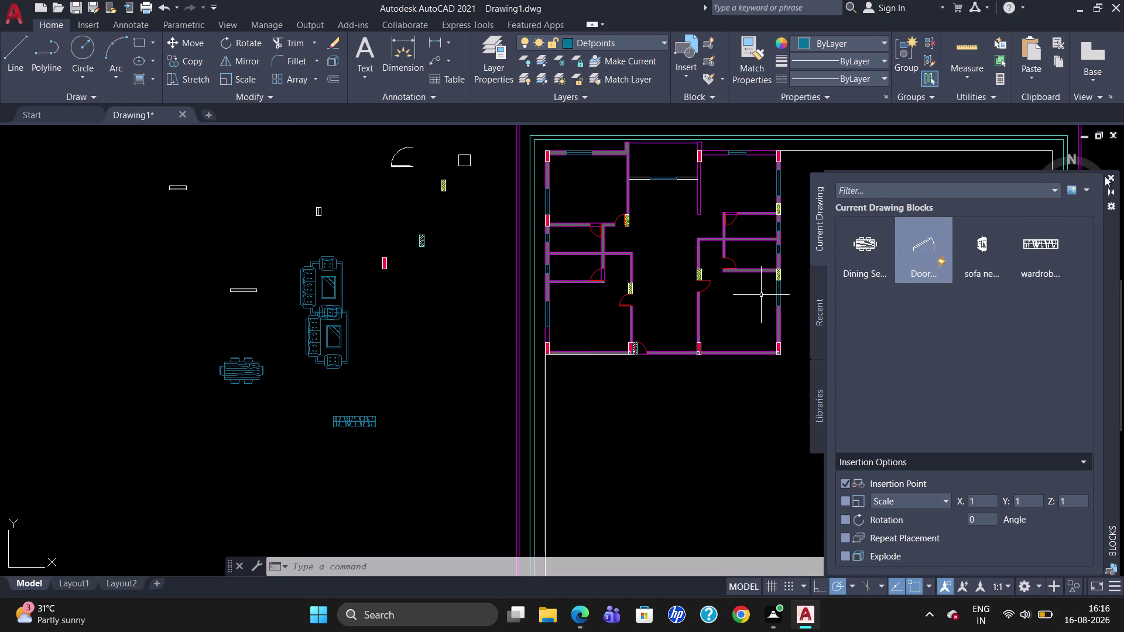
click(1111, 175)
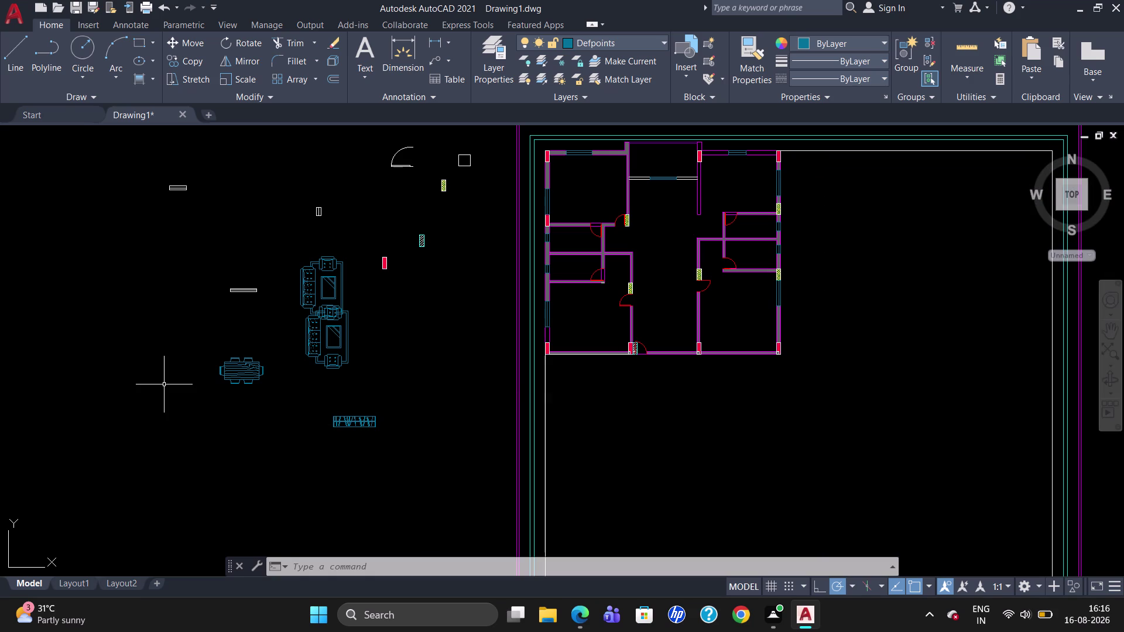
key(ctrl+2)
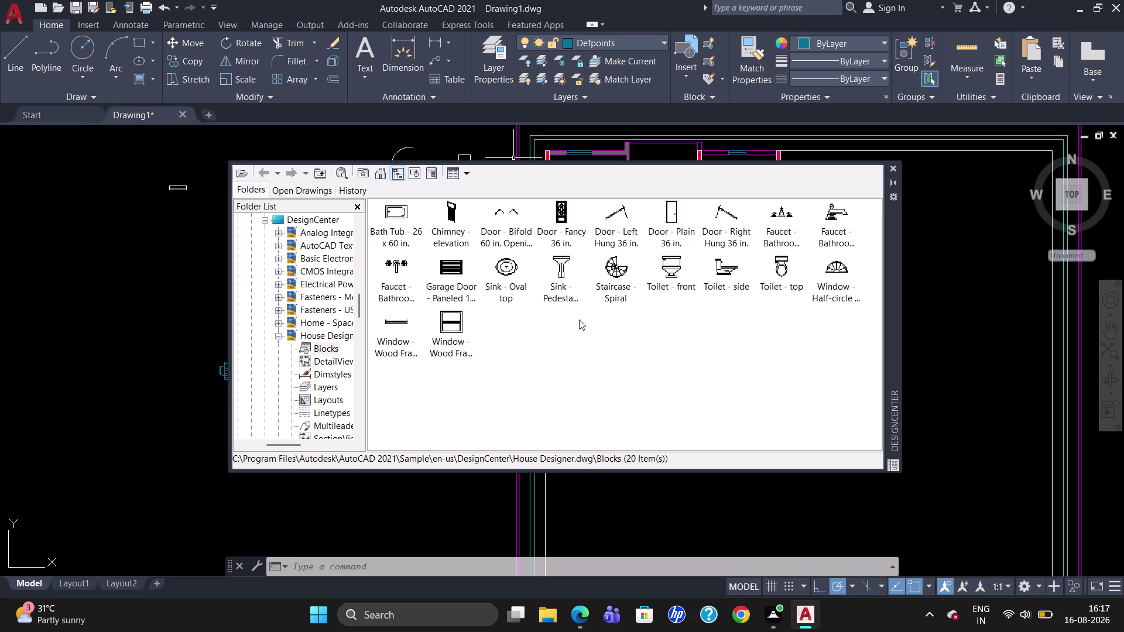
Place the Bed - Queen and Chair - Rocking blocks from Home - Space Planner.
double_click(312, 324)
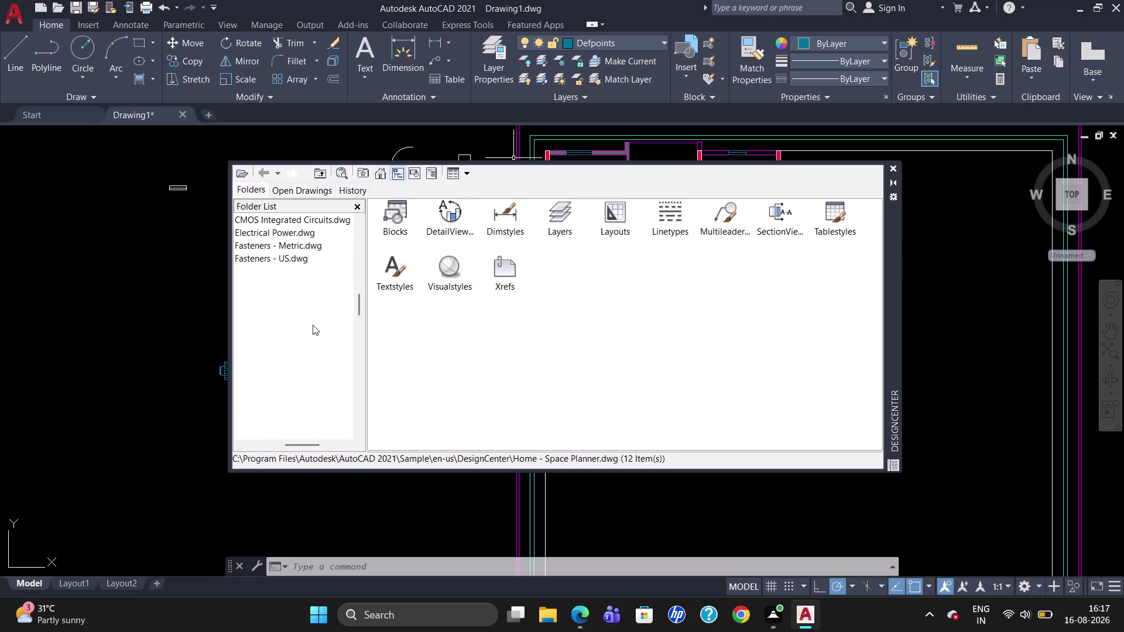
double_click(402, 227)
drag(390, 209, 390, 216)
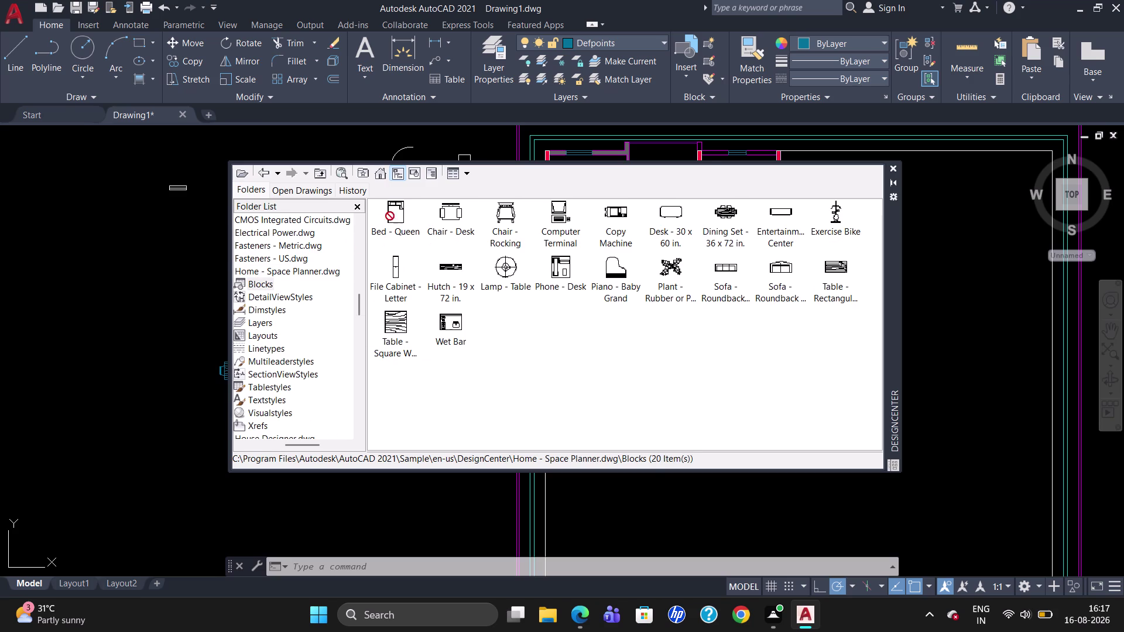
drag(390, 216, 69, 269)
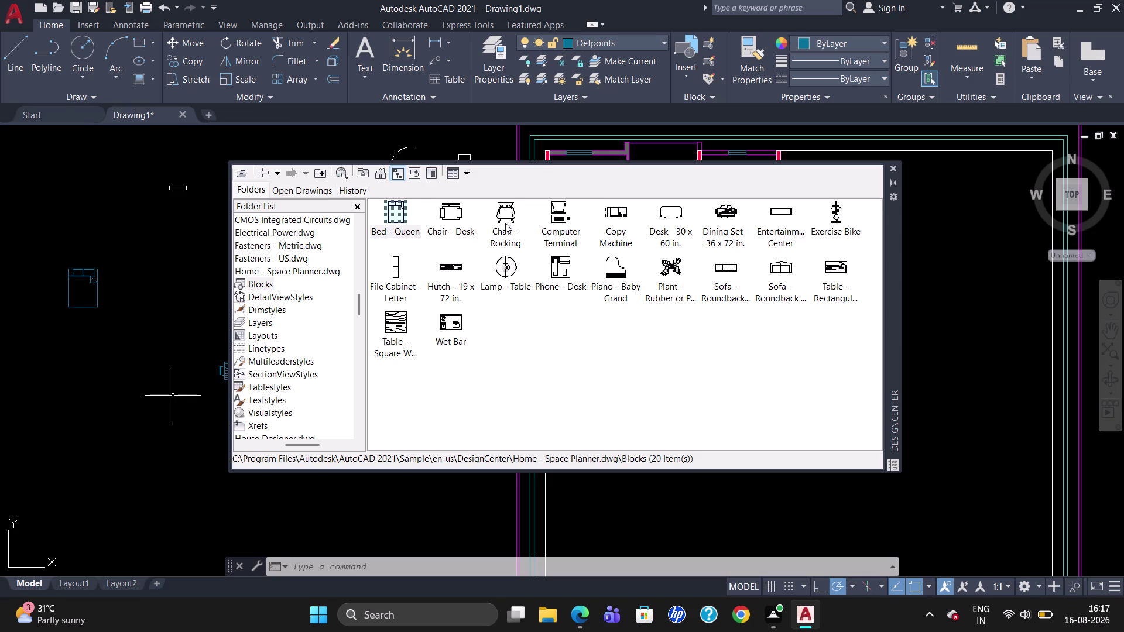
drag(506, 223, 254, 251)
drag(204, 252, 196, 253)
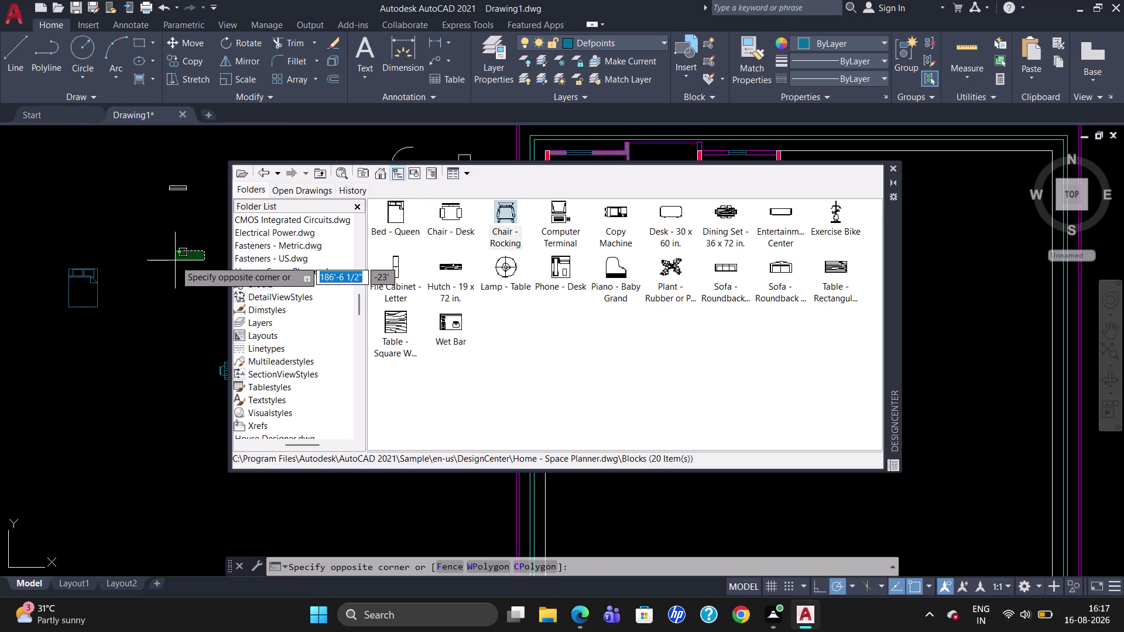
click(175, 260)
drag(505, 220, 281, 254)
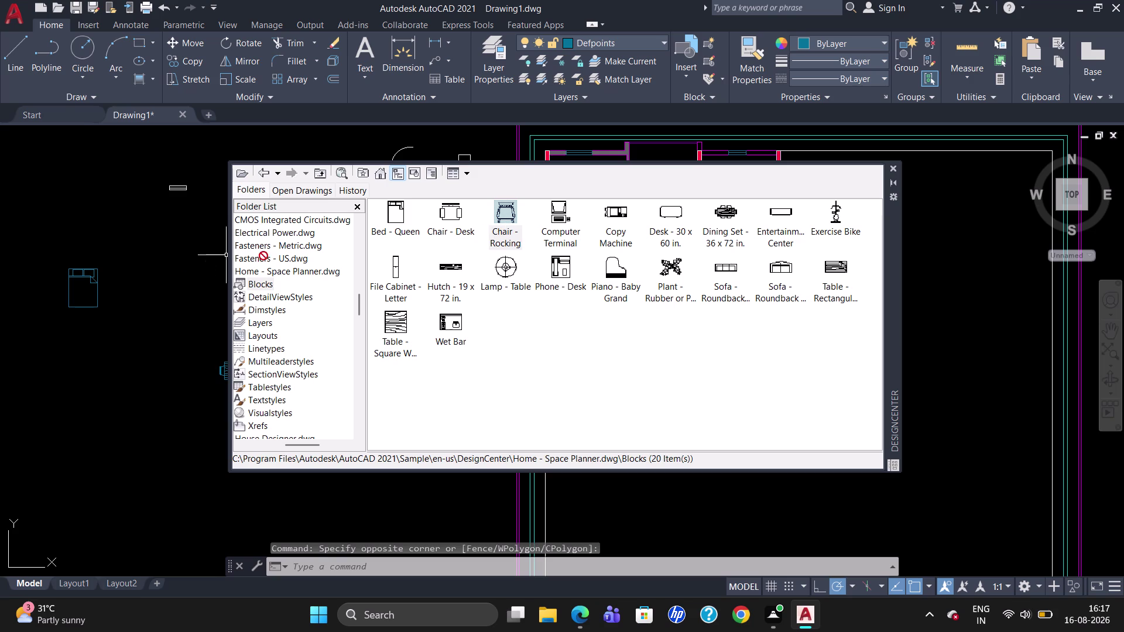
drag(281, 254, 140, 256)
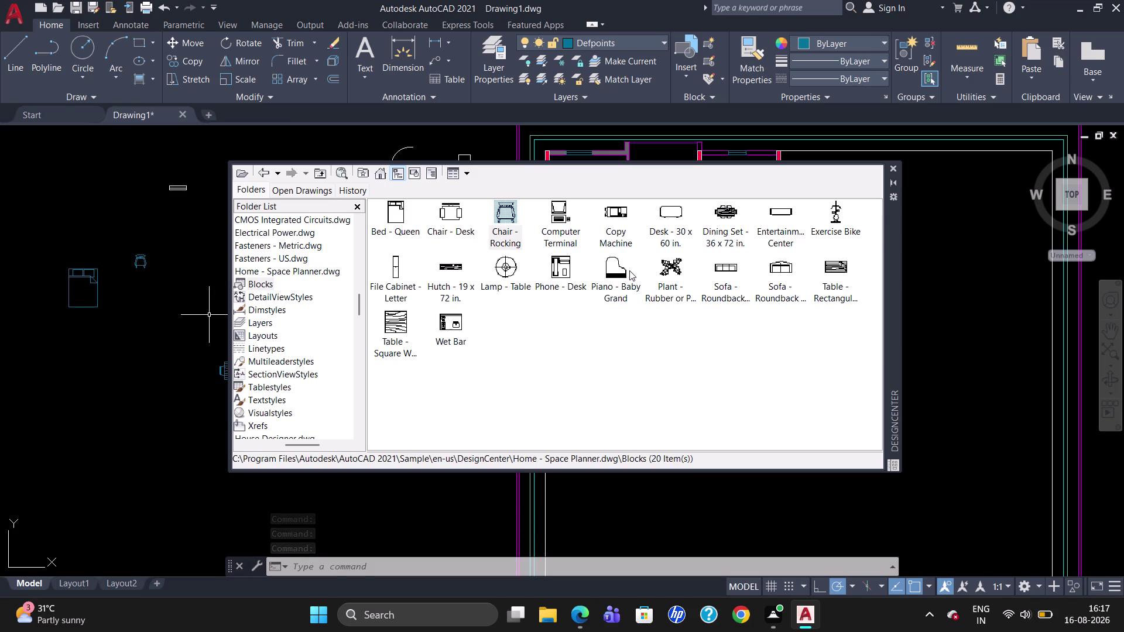
Place the Desk - 30 x 60 in. block and scroll toward Kitchens.dwg.
drag(669, 214, 198, 234)
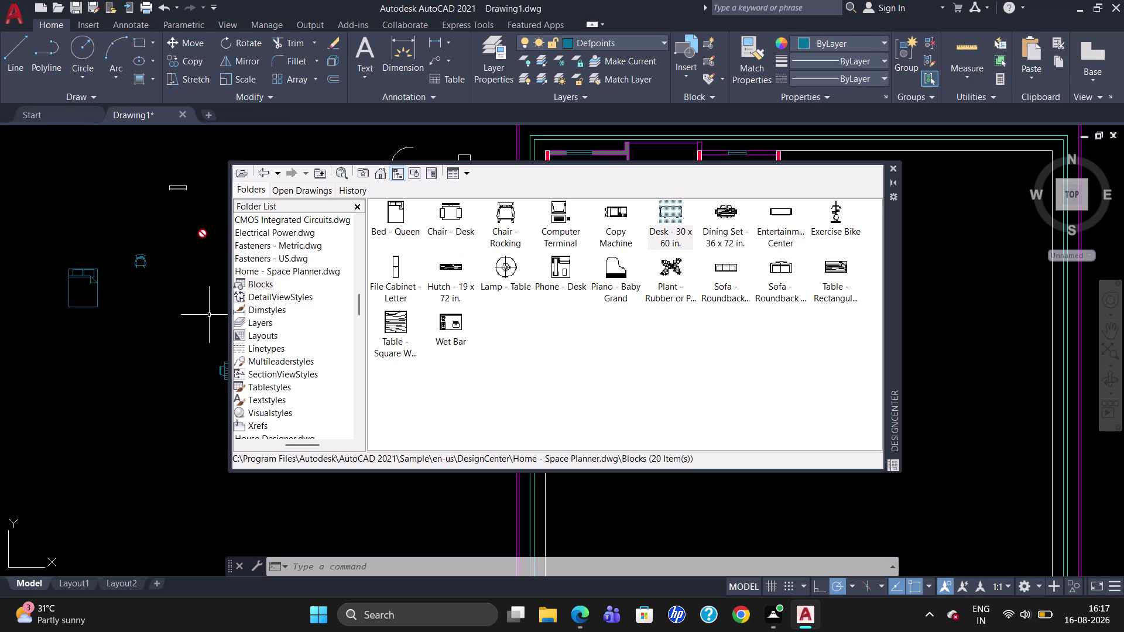
drag(199, 233, 183, 232)
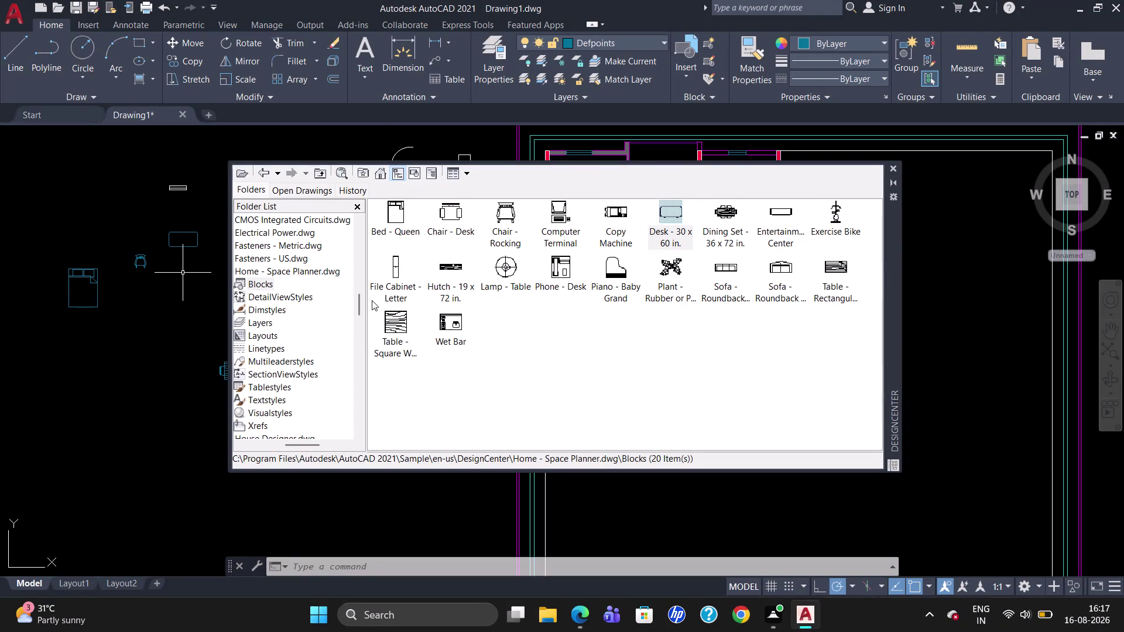
scroll(up, 3)
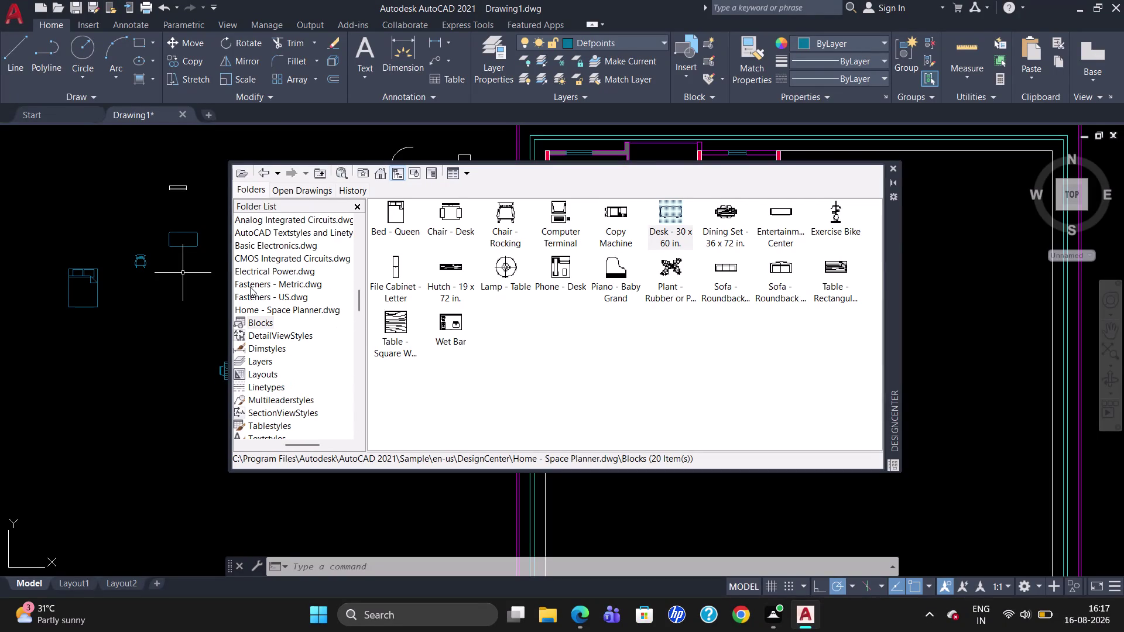
scroll(up, 3)
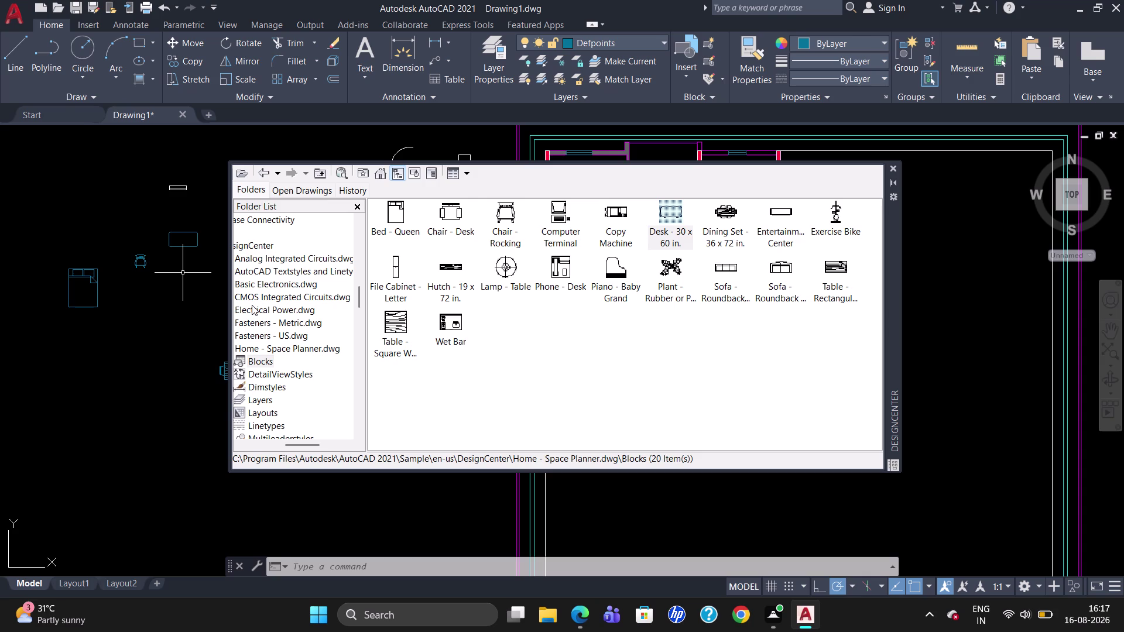
scroll(down, 3)
scroll(down, 3)
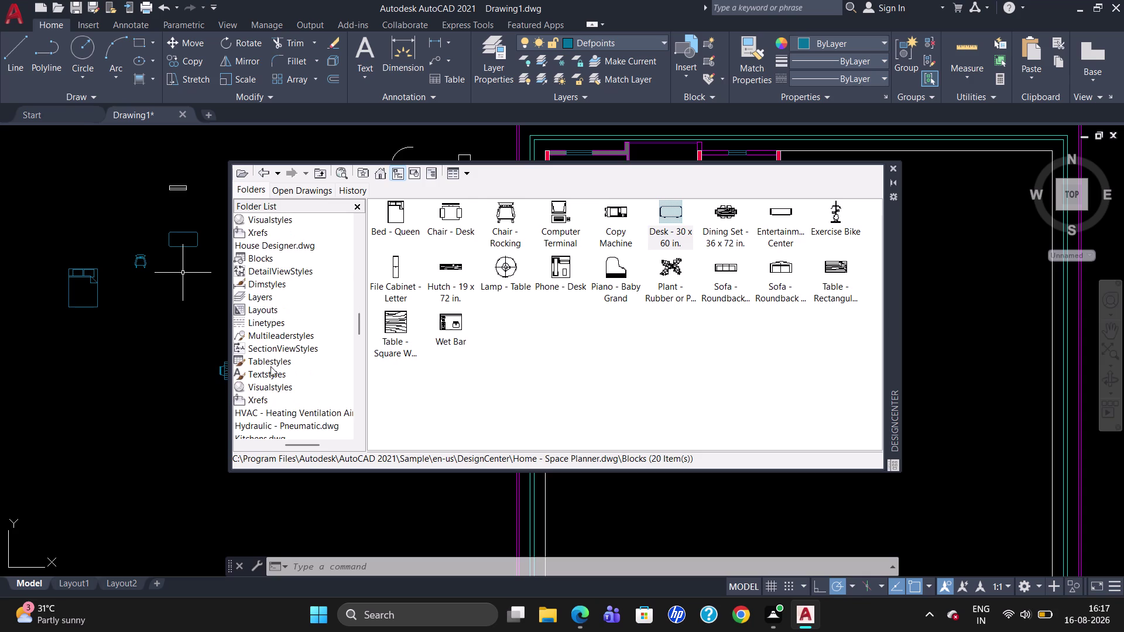
scroll(down, 3)
Place the 'Sink-single - 30 in top' block from Kitchens.dwg and close DesignCenter.
click(254, 397)
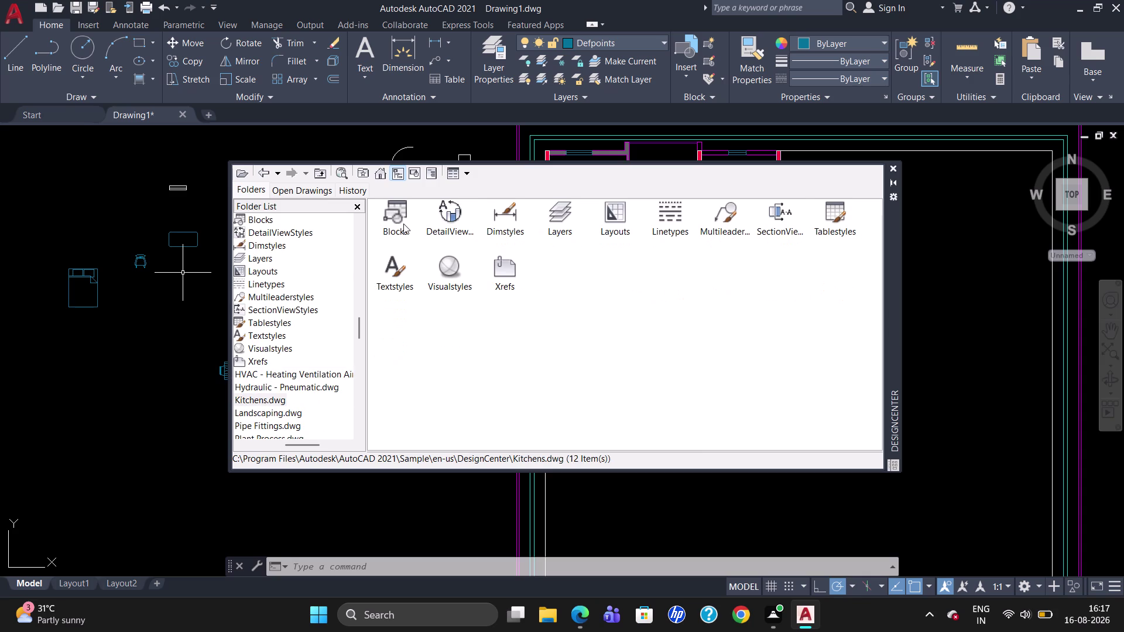
double_click(404, 223)
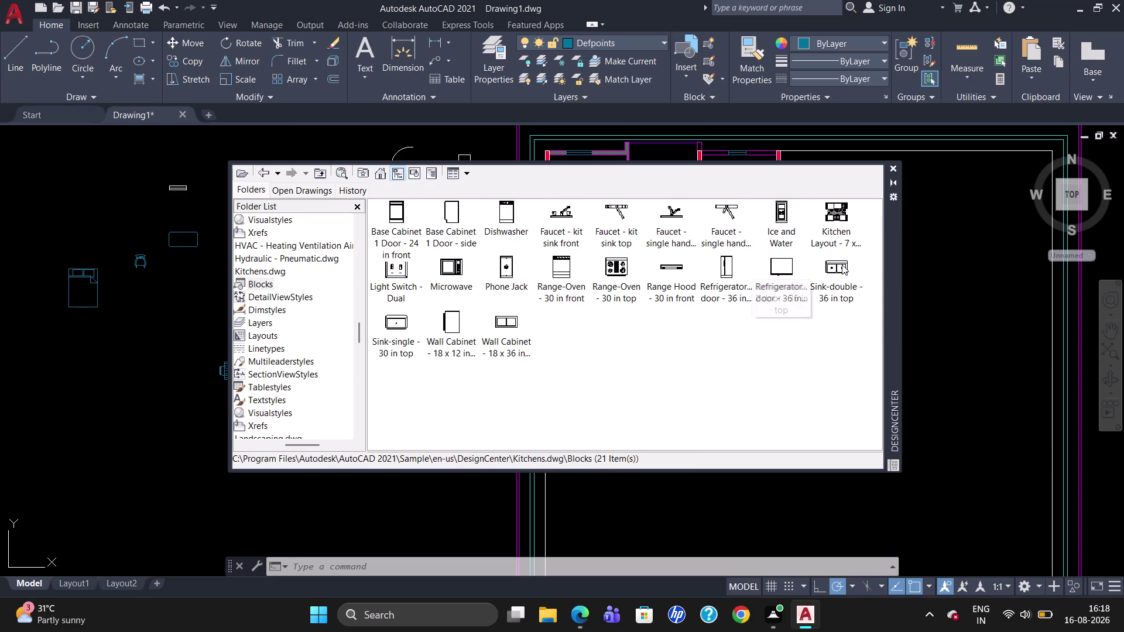
drag(400, 329, 145, 352)
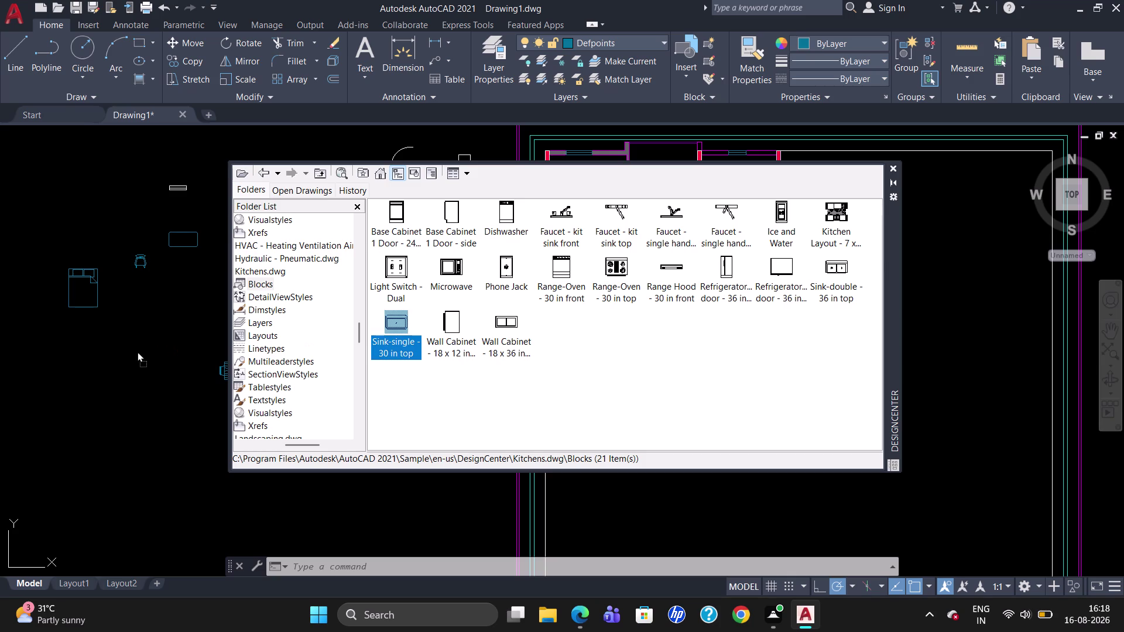
drag(144, 351, 96, 351)
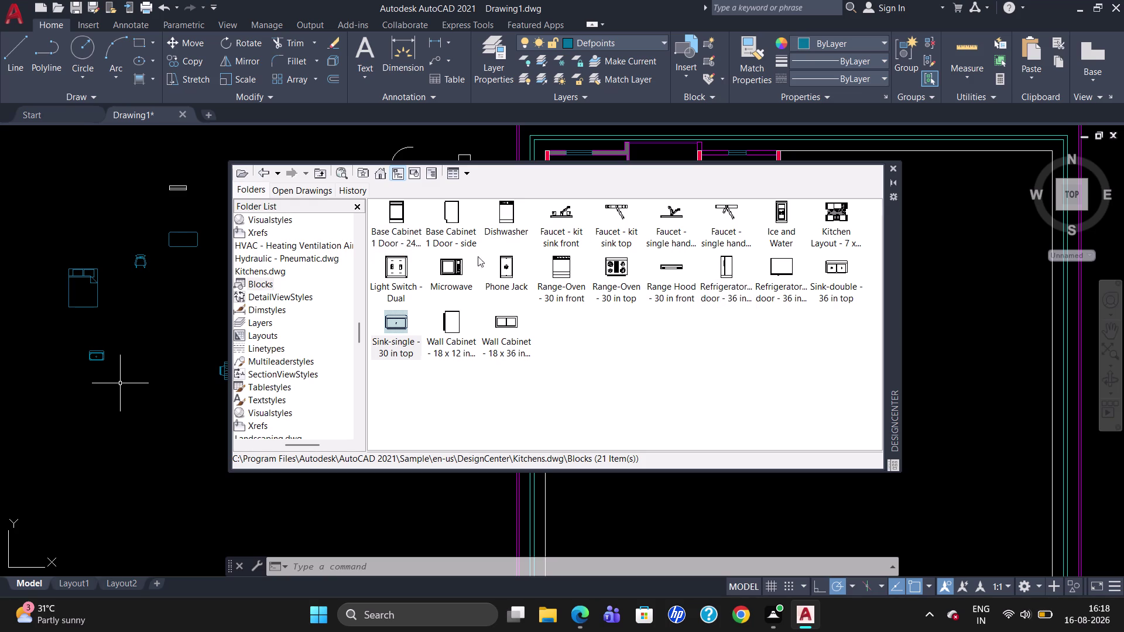
click(894, 168)
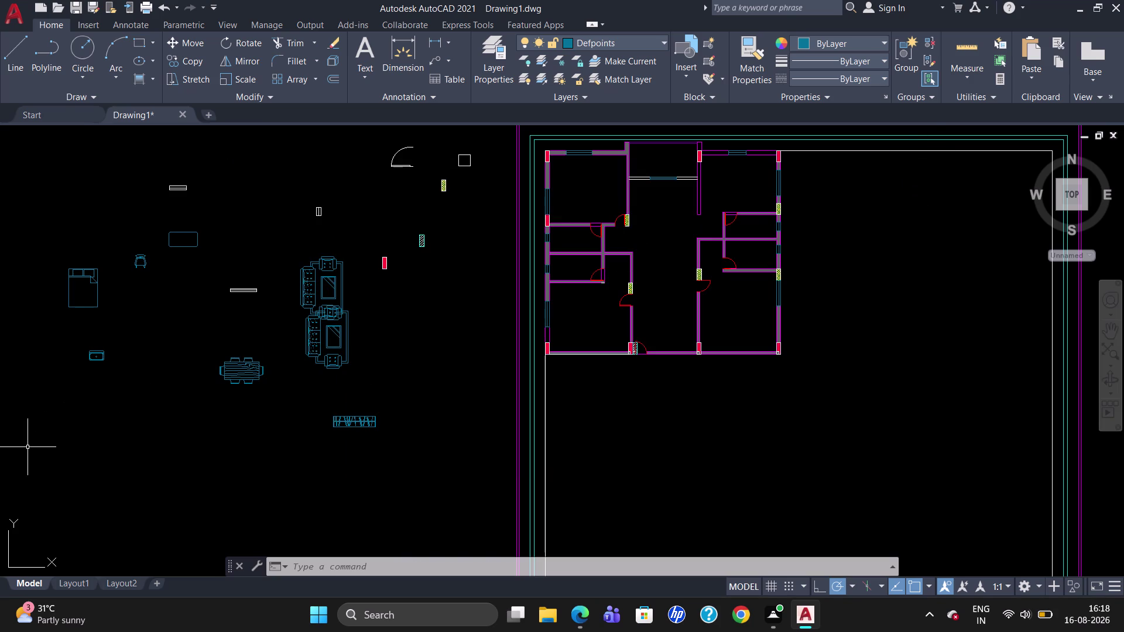
Drag the Toilet - Imperial block from the Tool Palettes into the drawing.
key(ctrl+3)
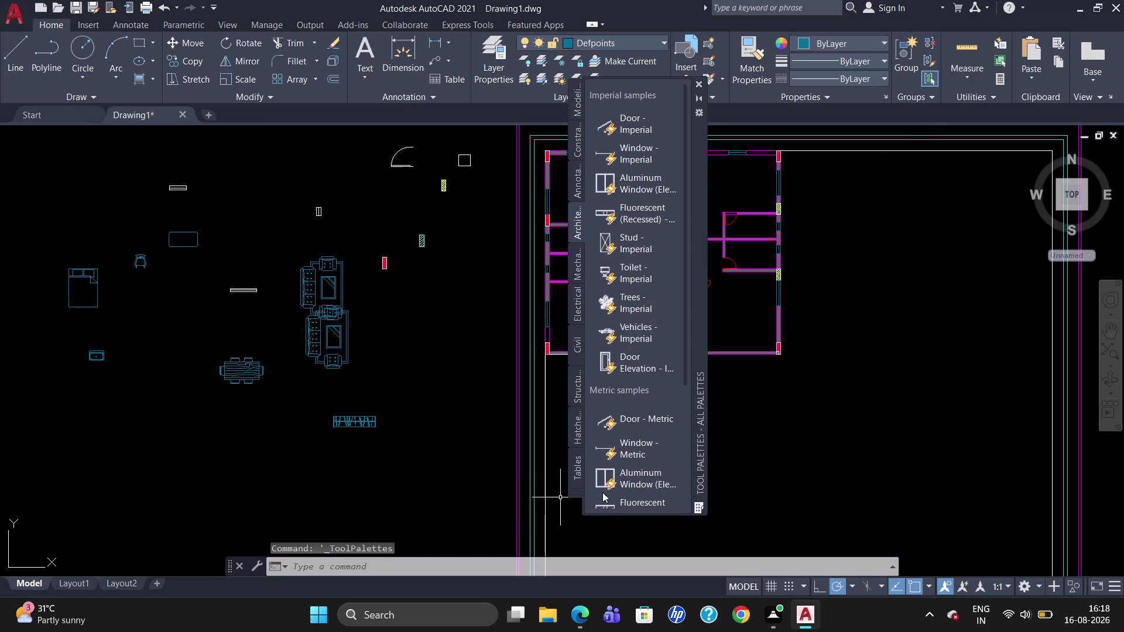
scroll(down, 3)
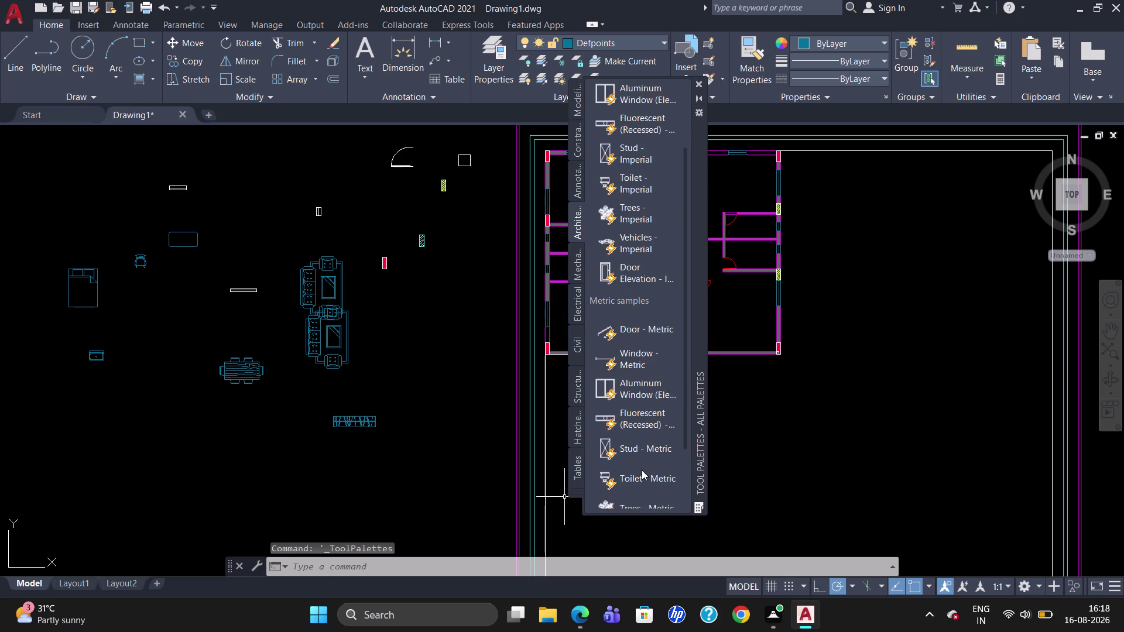
scroll(down, 3)
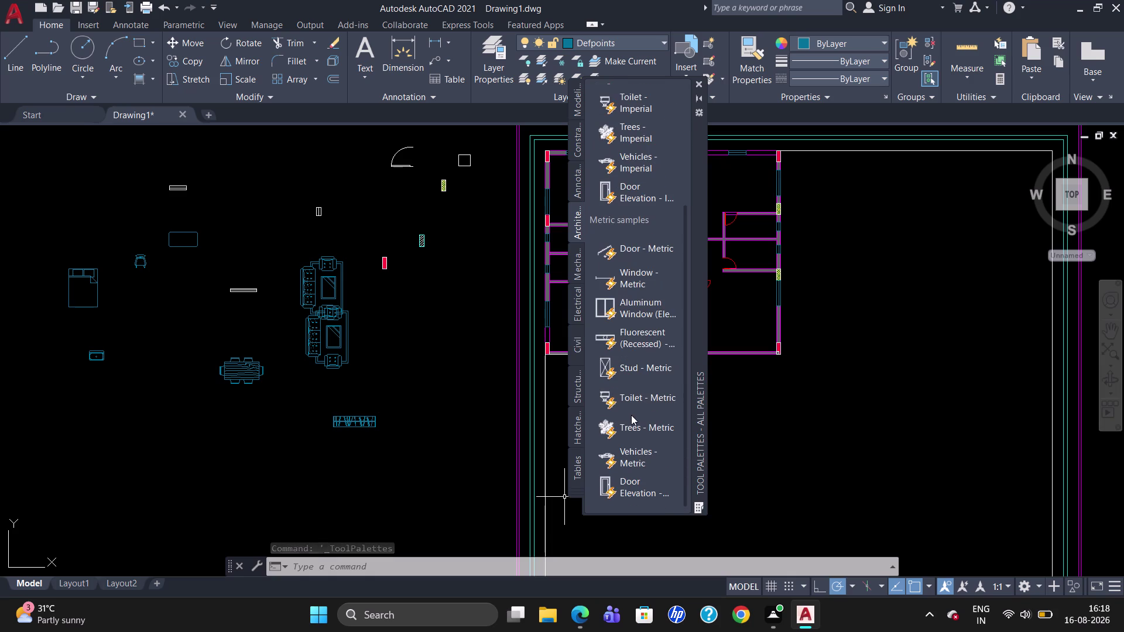
scroll(up, 3)
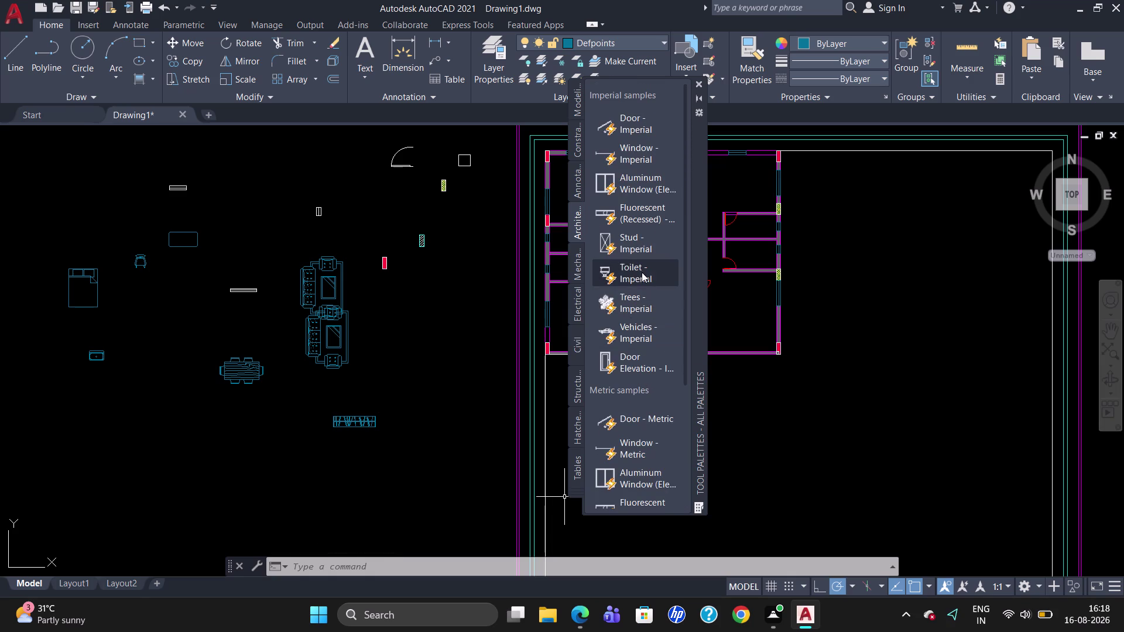
drag(641, 272, 159, 485)
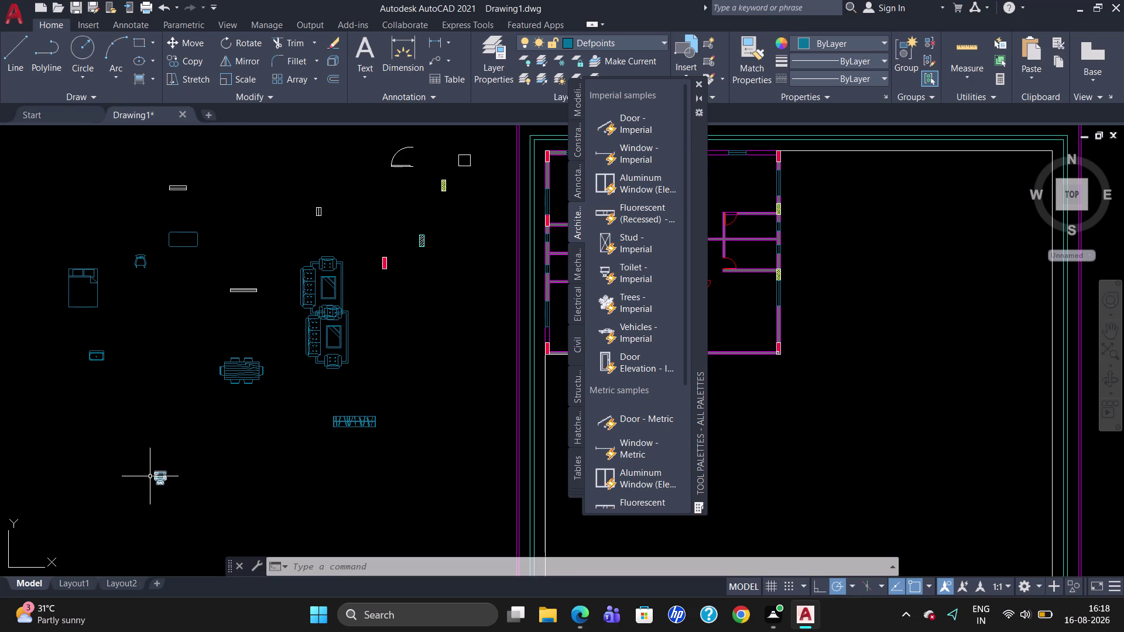
Set the toilet's visibility to Round (Plan), then close the tool palettes.
click(150, 476)
click(161, 478)
click(155, 479)
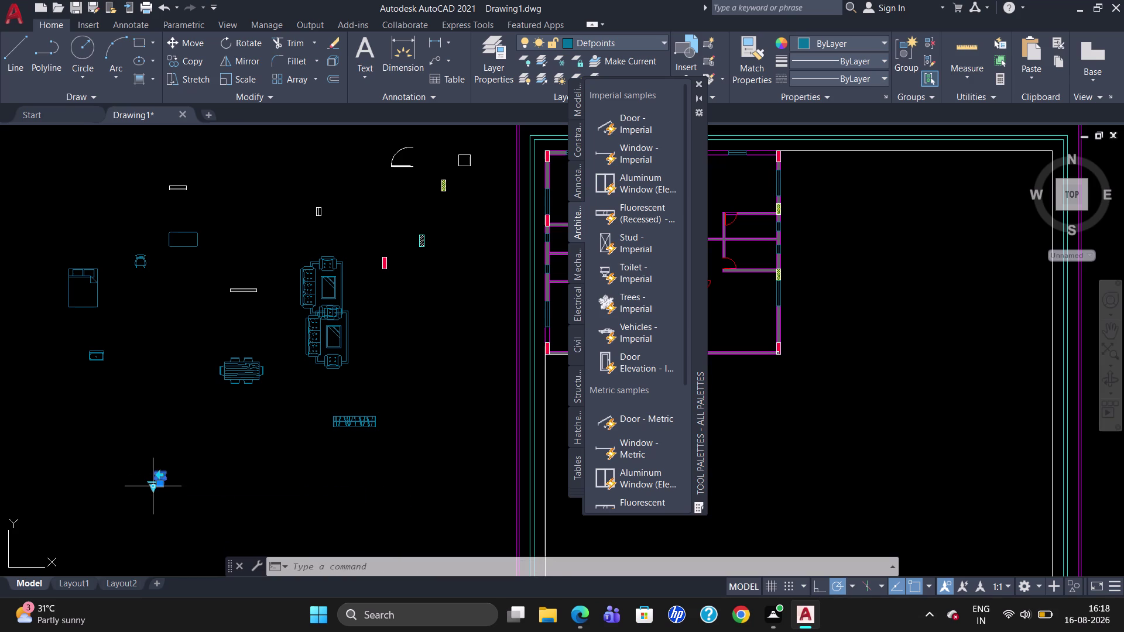
click(155, 485)
click(191, 417)
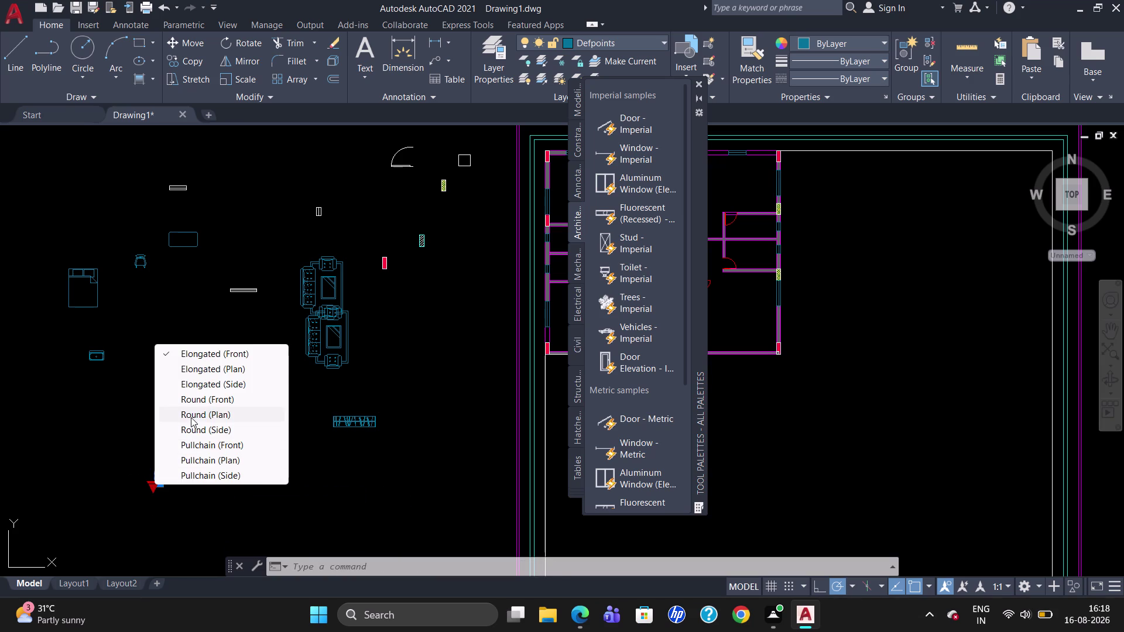
key(Escape)
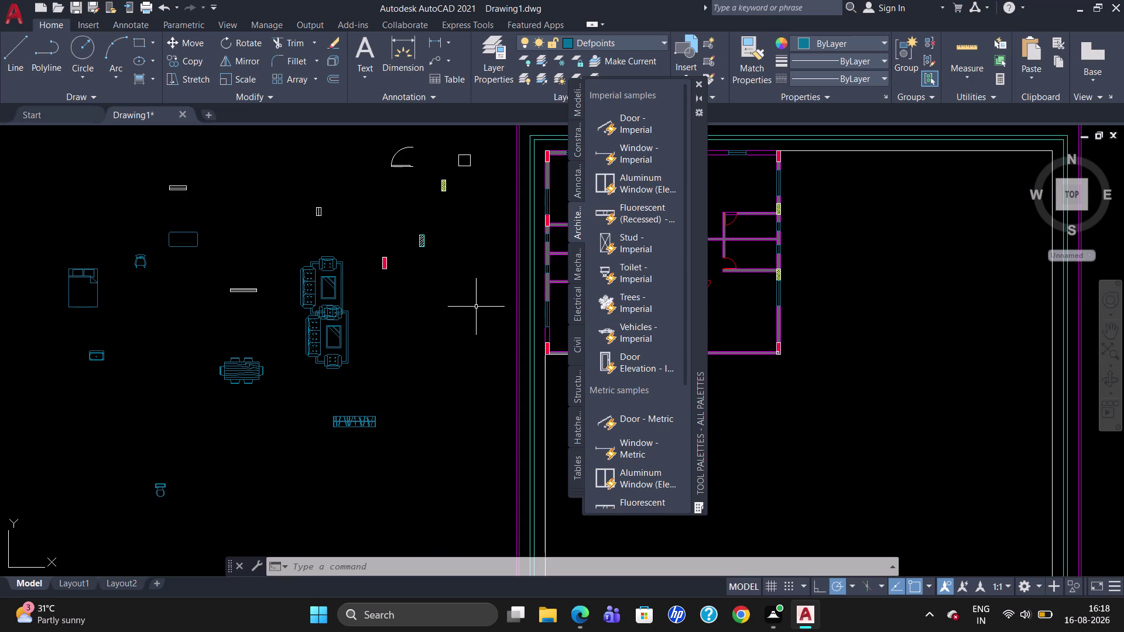
click(696, 84)
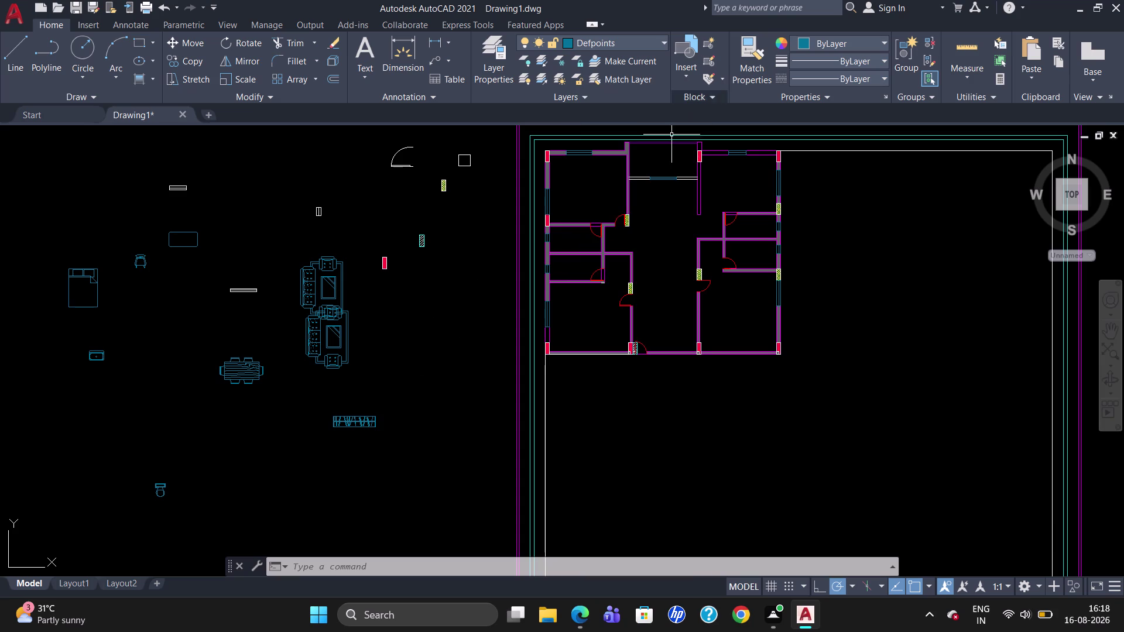
Select the long cabinet, sofa sets, dining table, bed, sink and toilet.
click(349, 422)
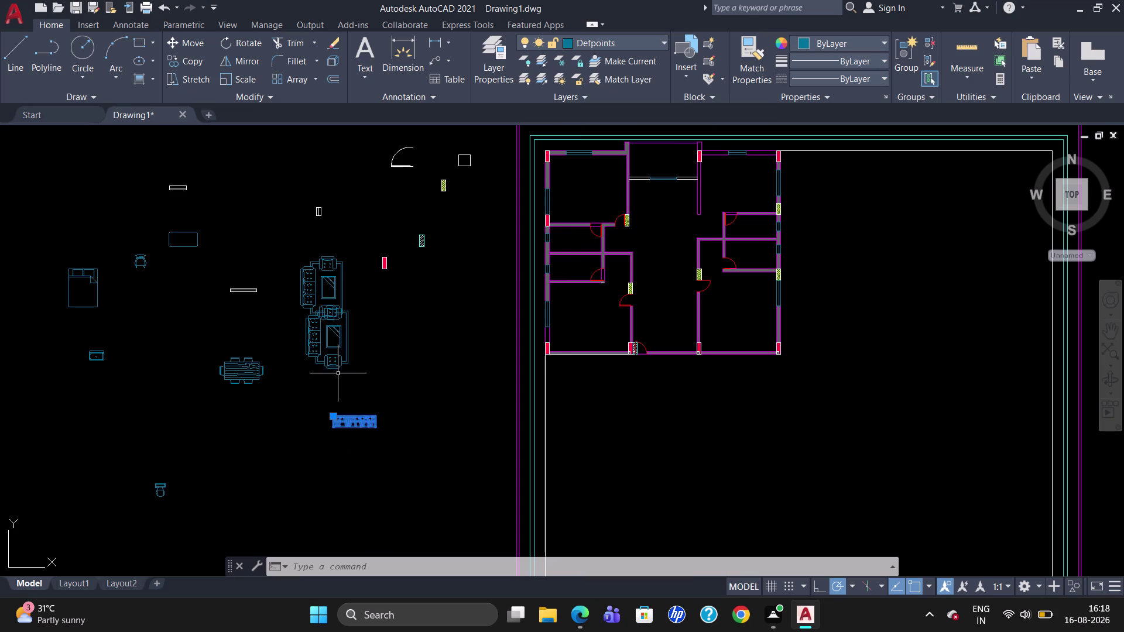
click(329, 333)
click(317, 293)
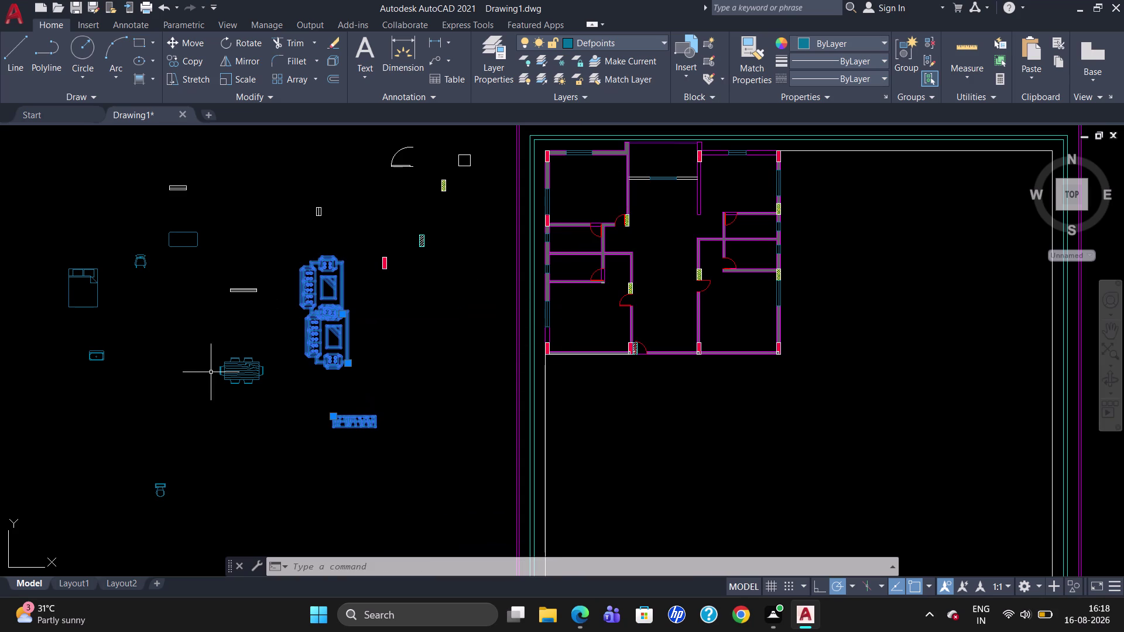
click(228, 371)
click(100, 357)
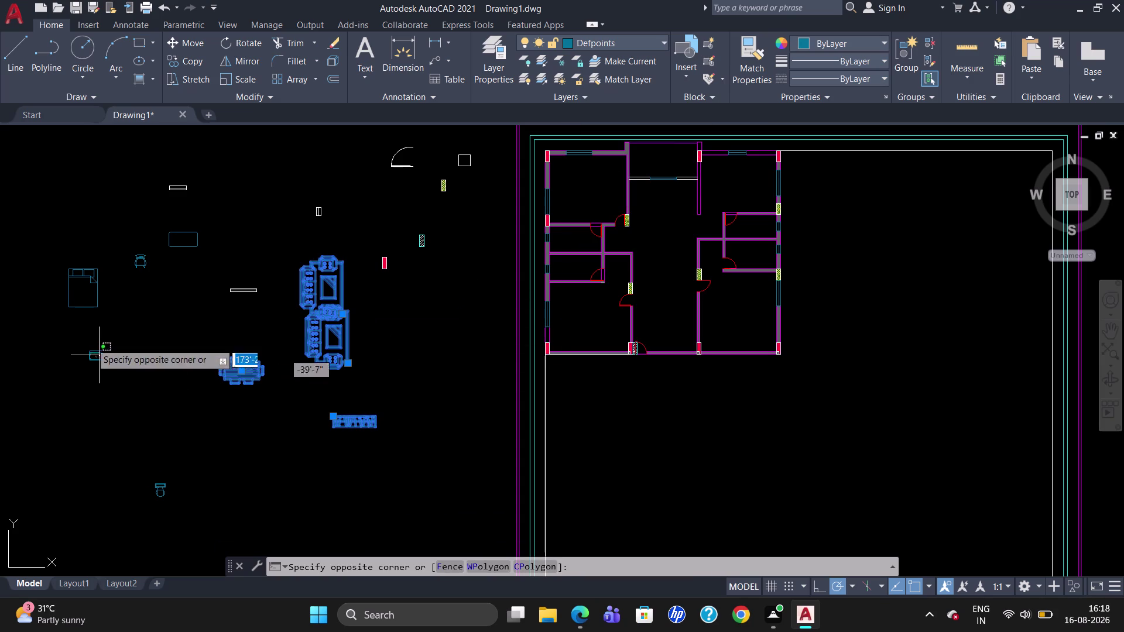
click(71, 288)
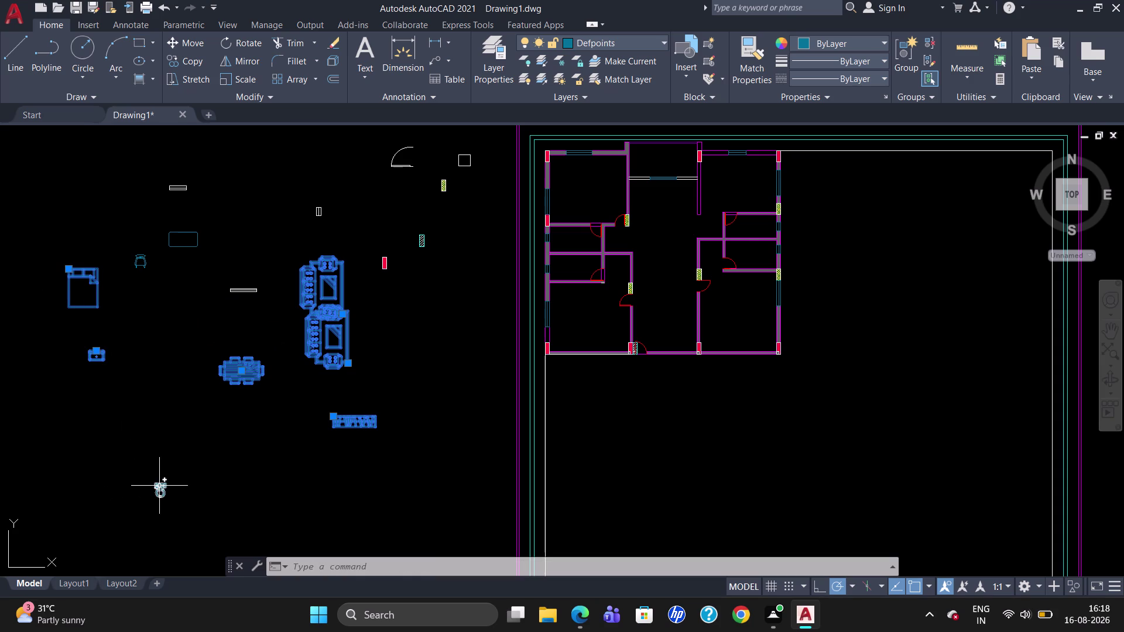
click(159, 485)
Put the selected furniture on layer 0 and clear the selection.
click(643, 42)
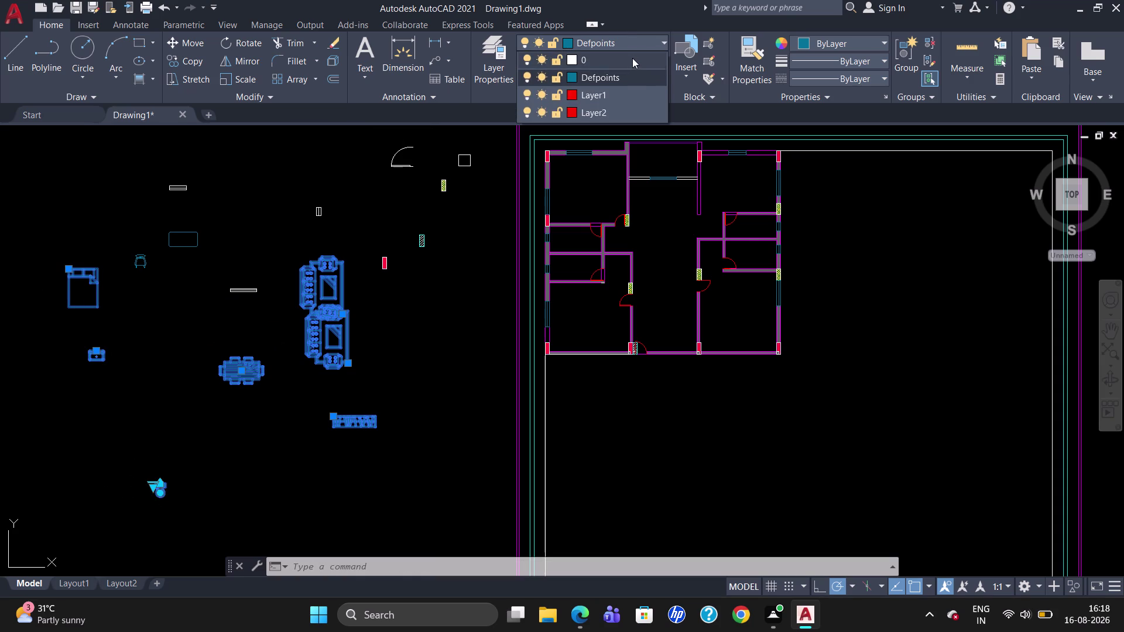
click(630, 60)
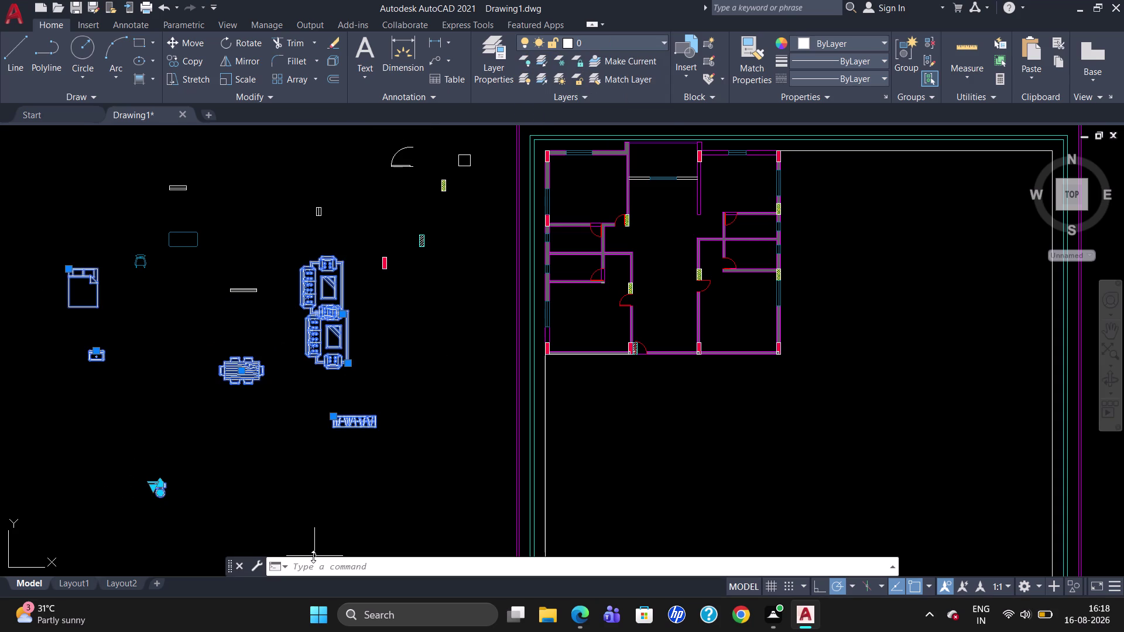
key(grave)
key(Tab)
key(Tab)
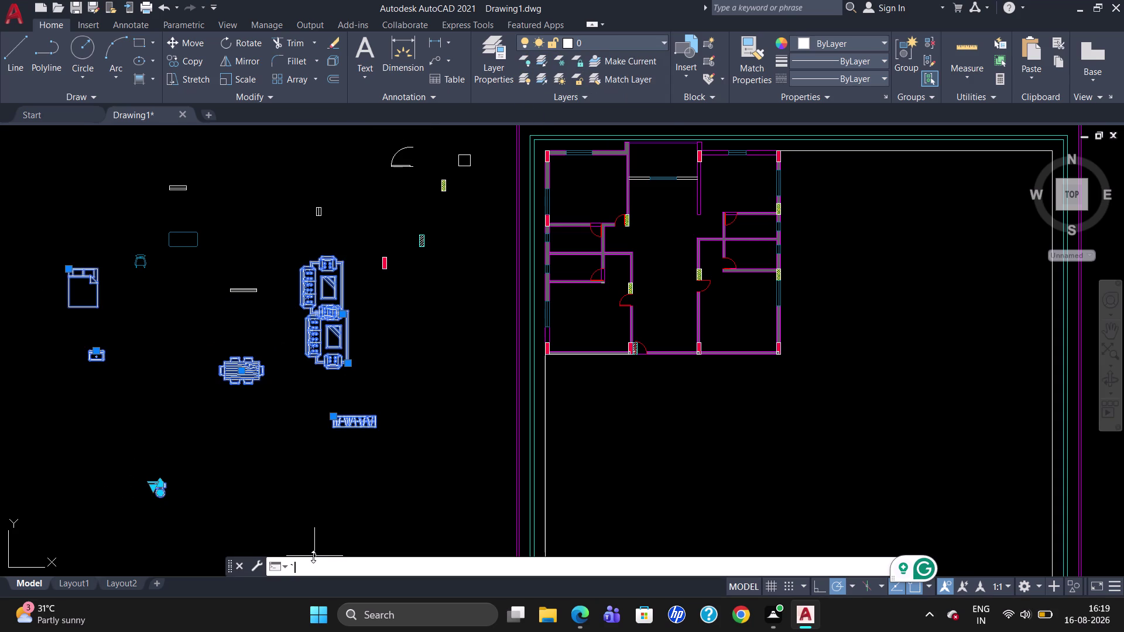
key(Escape)
key(Escape)
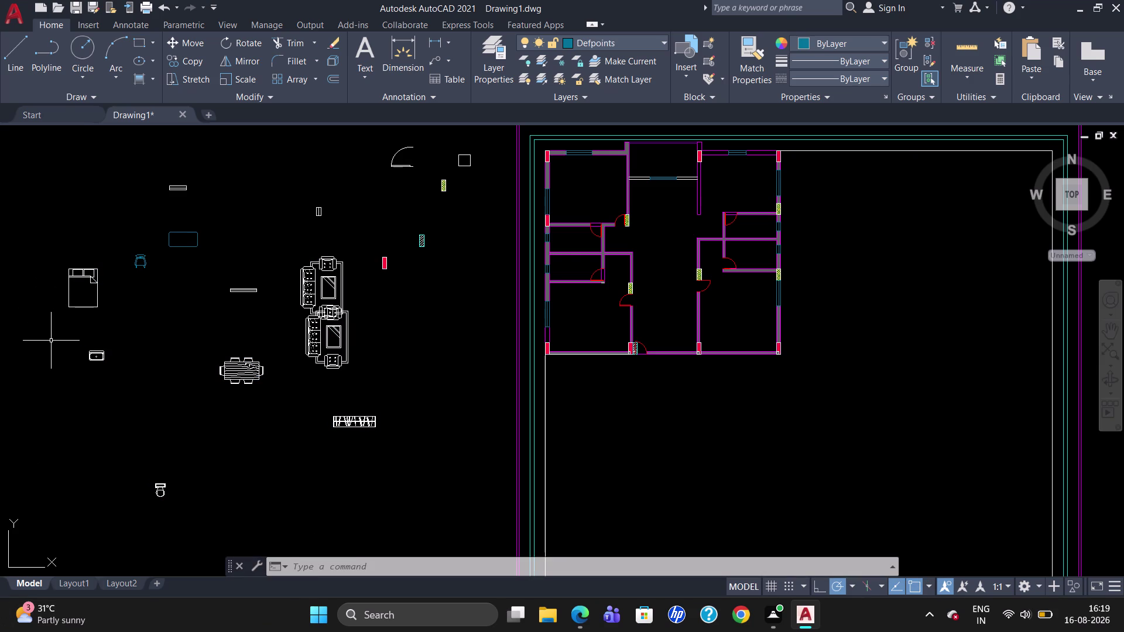
Start copying the bed with CO, picking a base point on it.
text(CO)
key(Return)
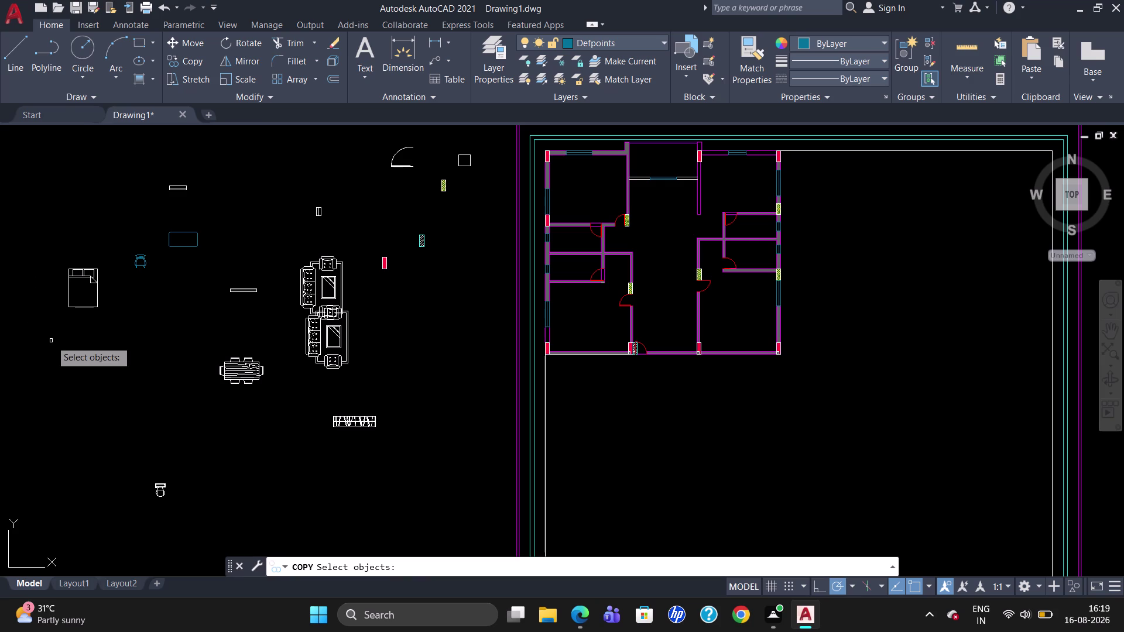
click(83, 272)
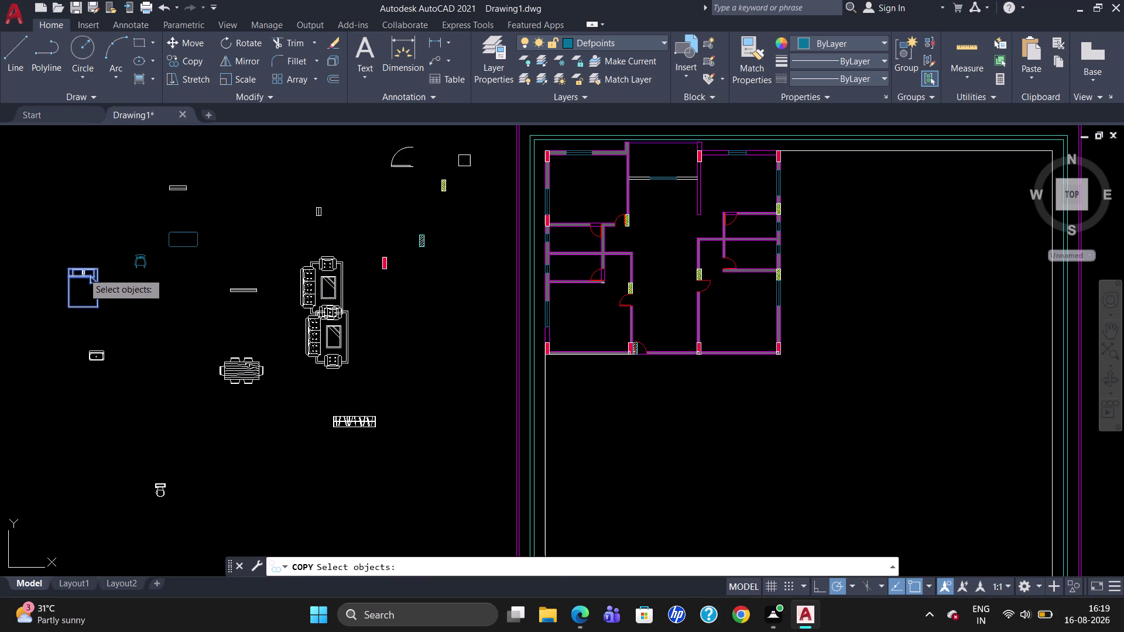
key(Return)
scroll(up, 3)
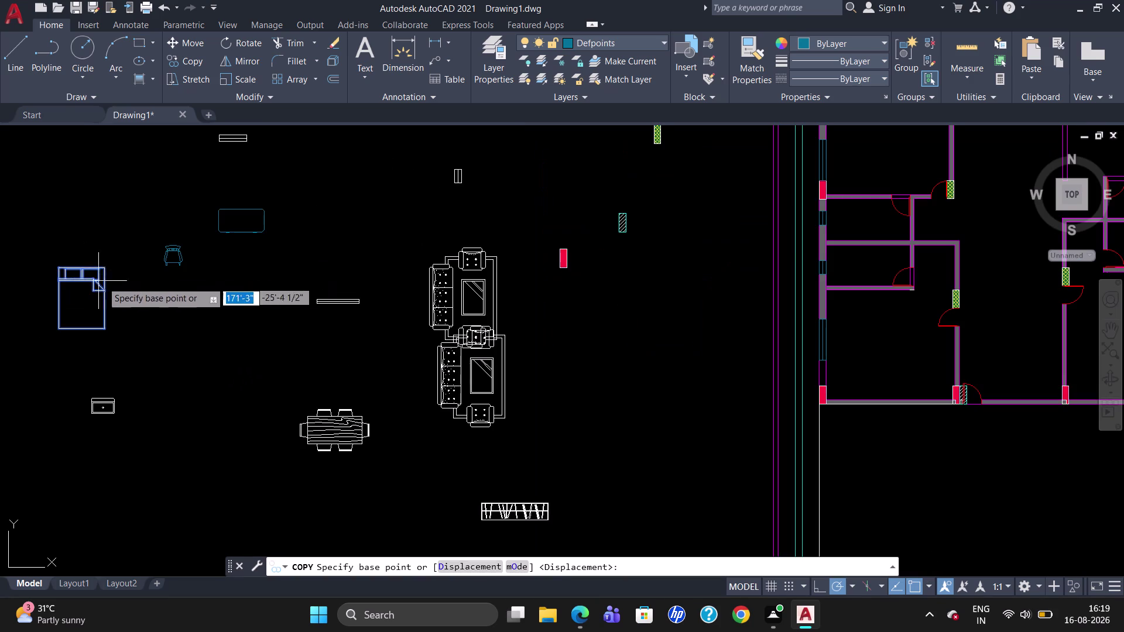
click(103, 270)
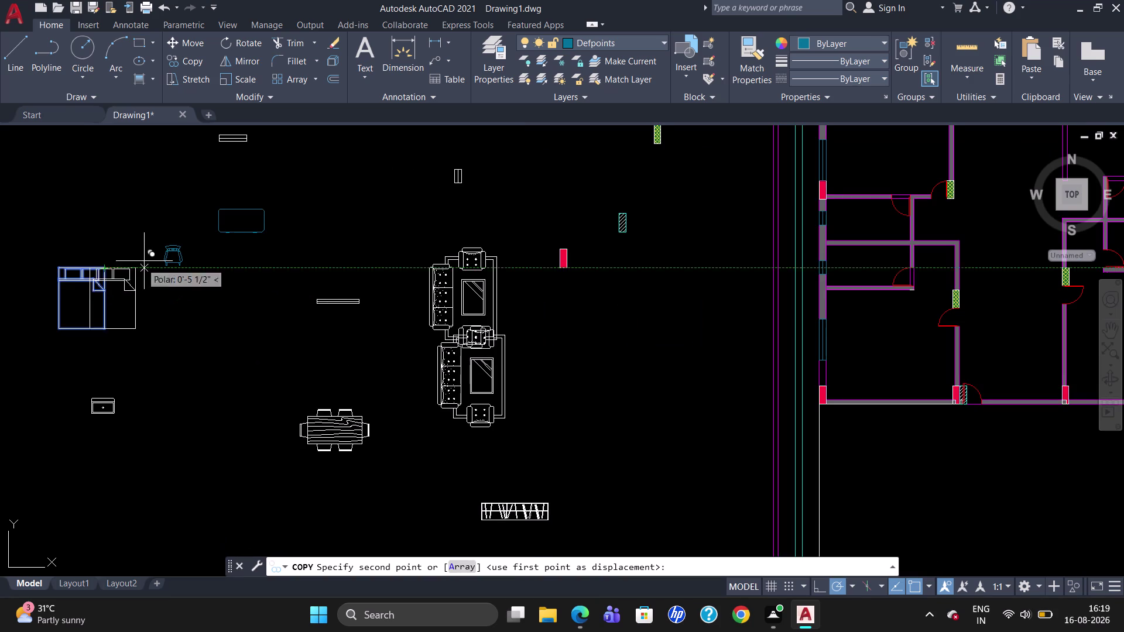
Place the bed copy inside the top-left bedroom and end the command.
scroll(down, 3)
scroll(up, 3)
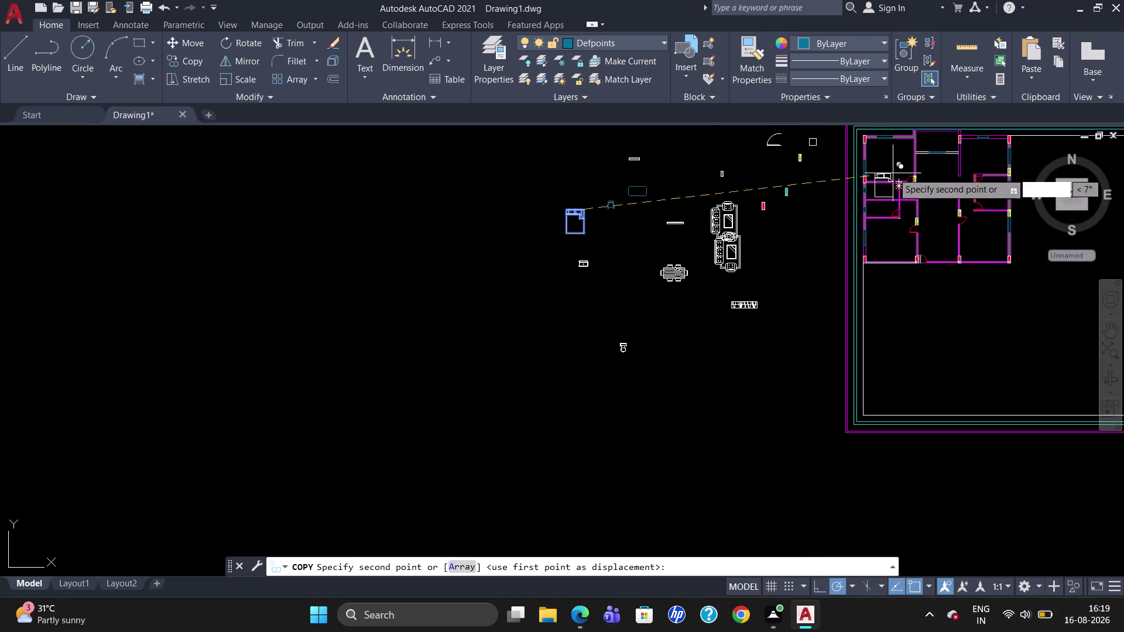
scroll(up, 3)
scroll(down, 3)
scroll(up, 3)
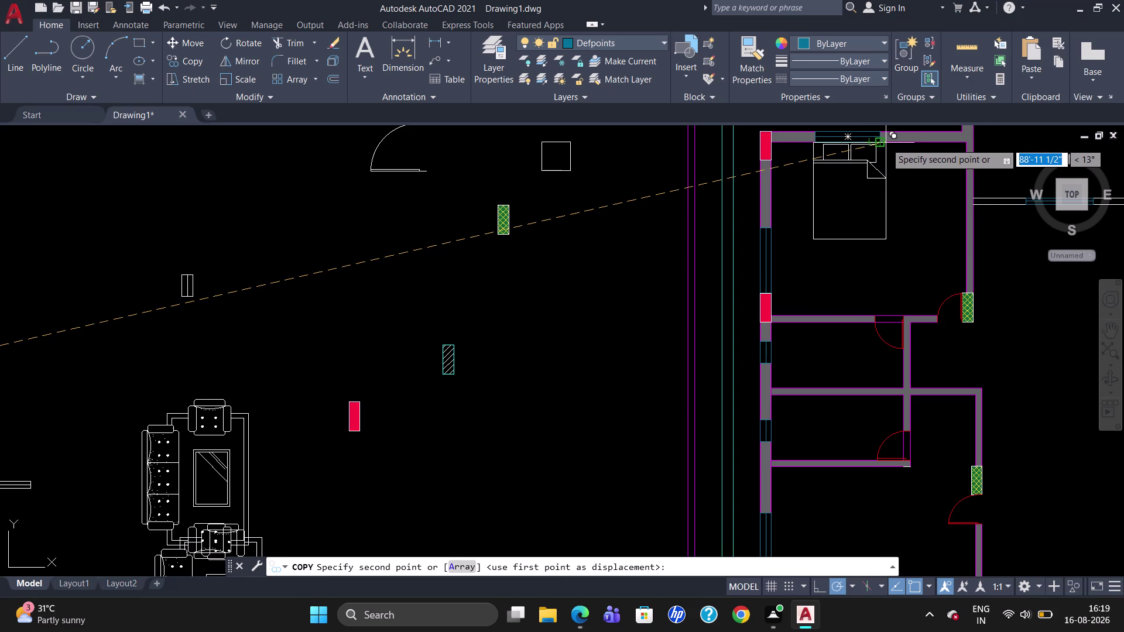
click(886, 143)
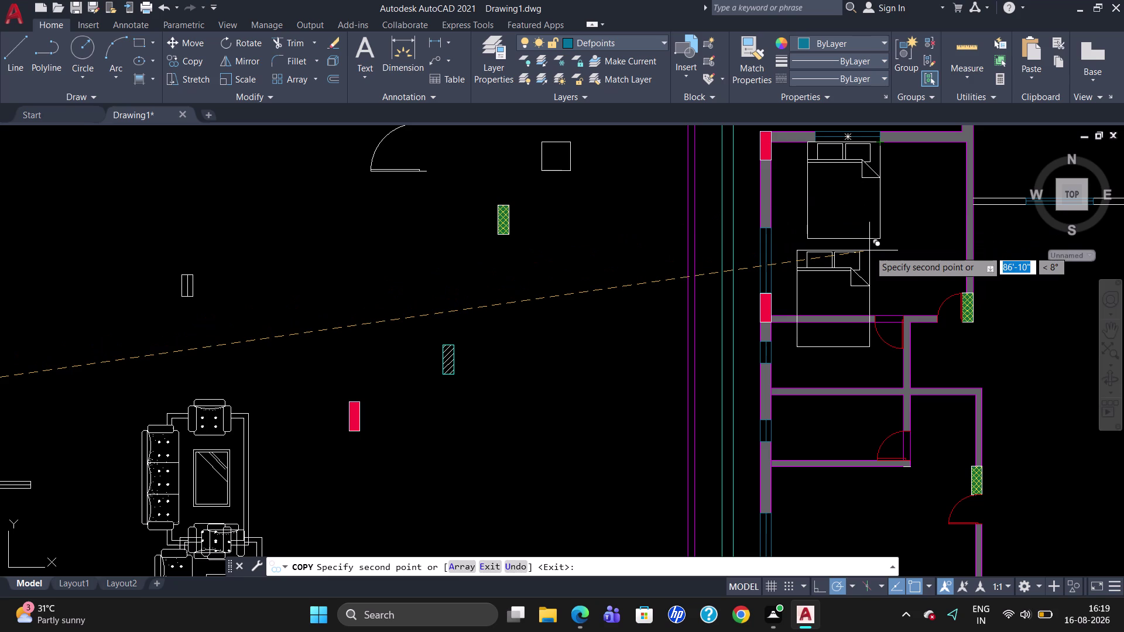
scroll(down, 3)
scroll(up, 3)
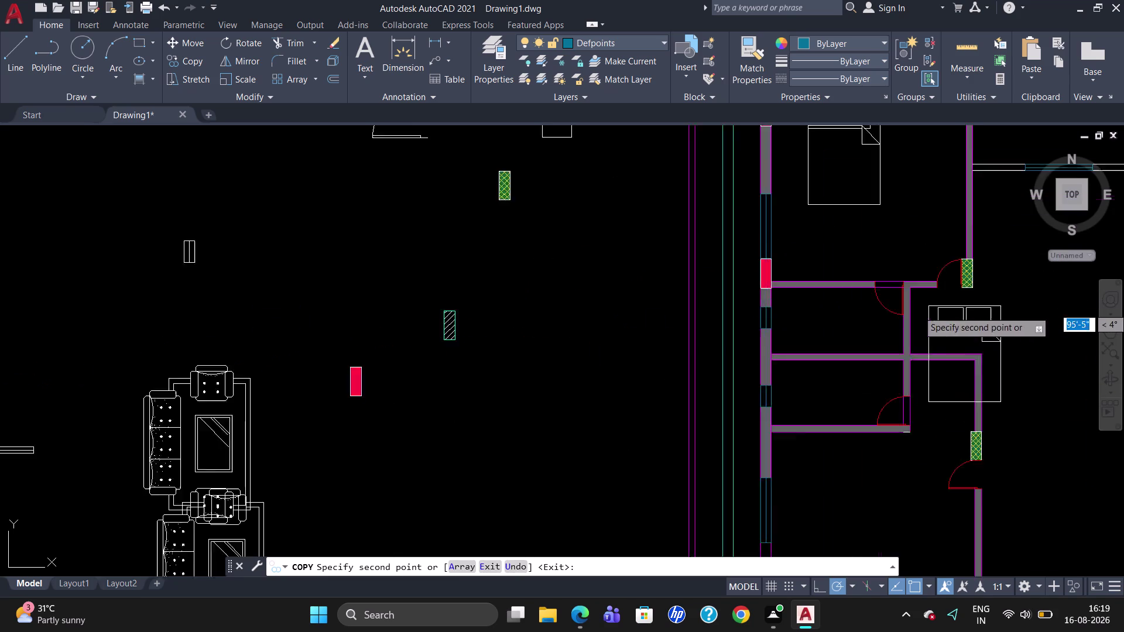
scroll(up, 3)
scroll(down, 3)
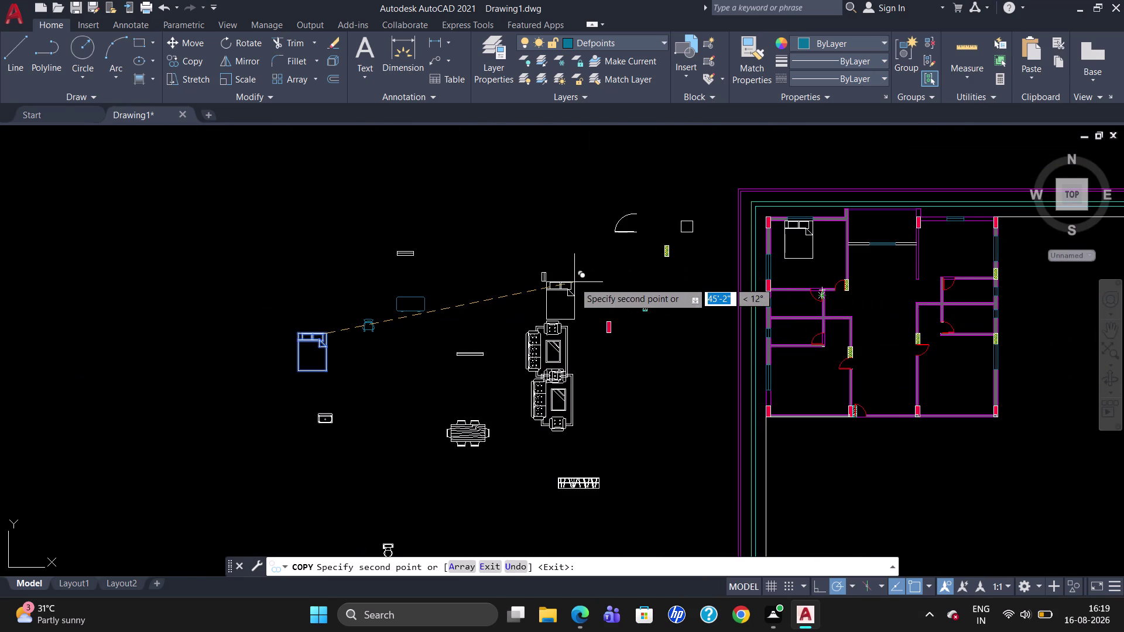
key(Escape)
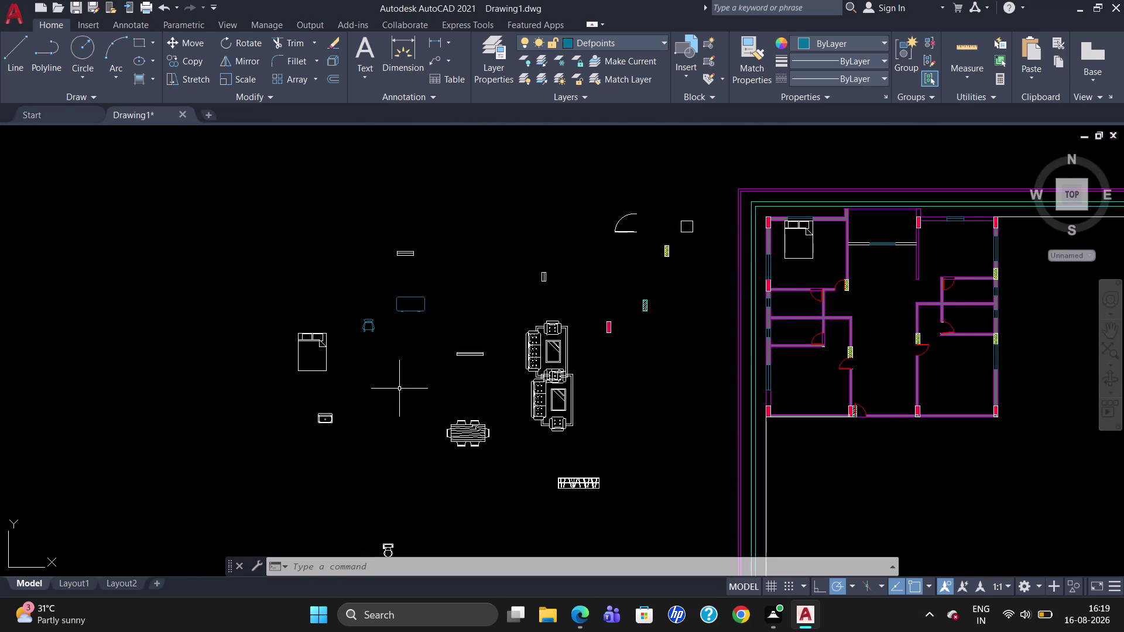
Rotate the spare bed 270 degrees about its corner.
click(310, 338)
text(R)
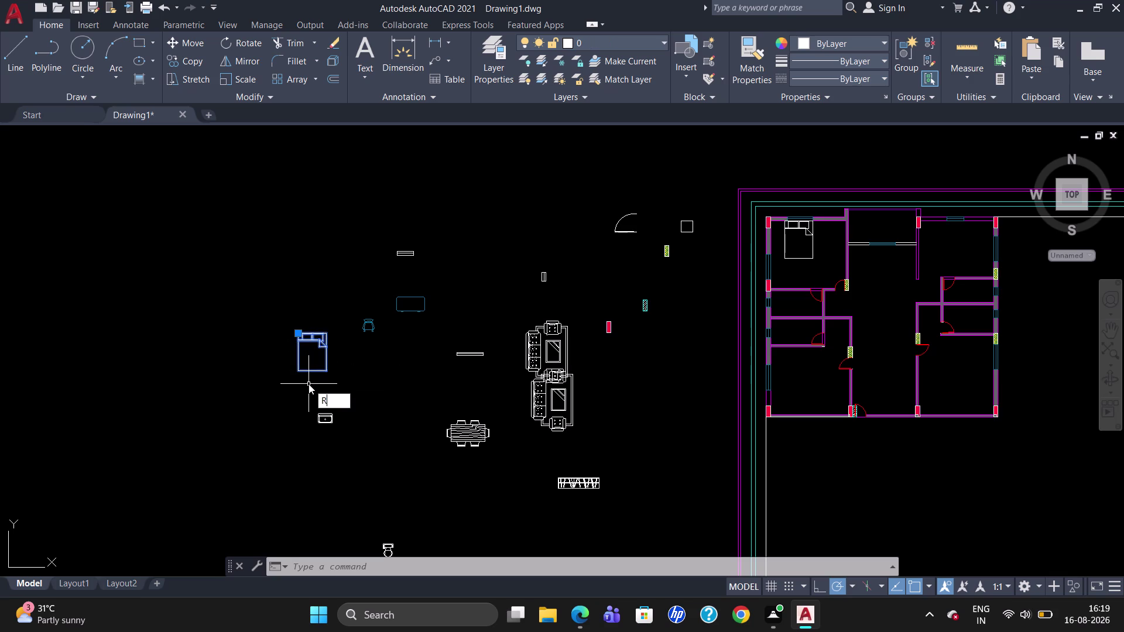
text(O)
key(Return)
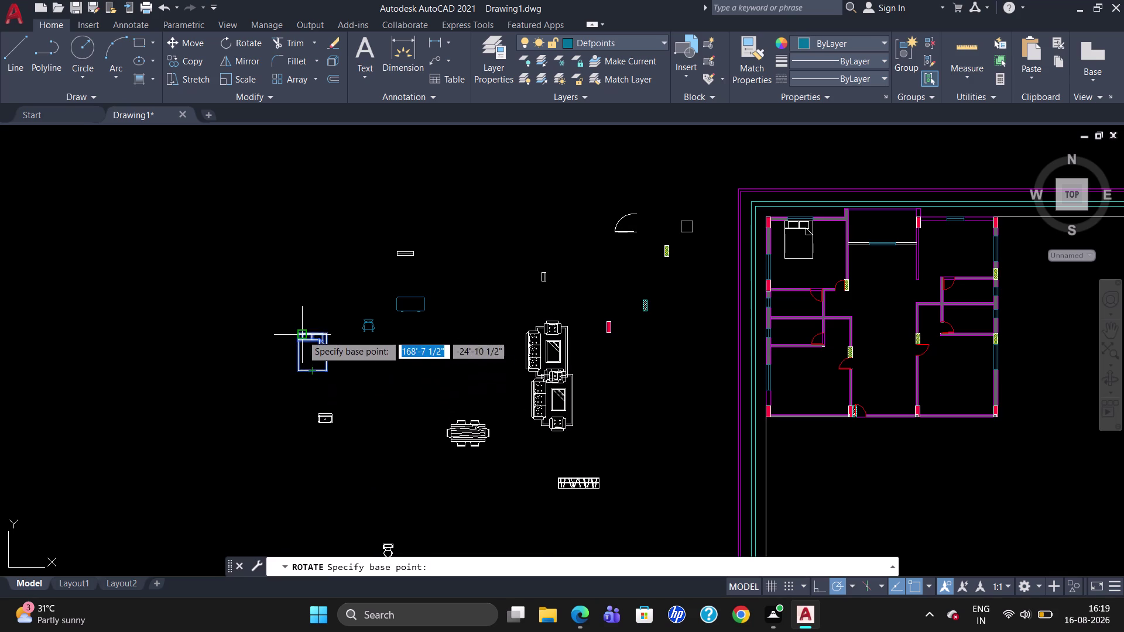
click(302, 335)
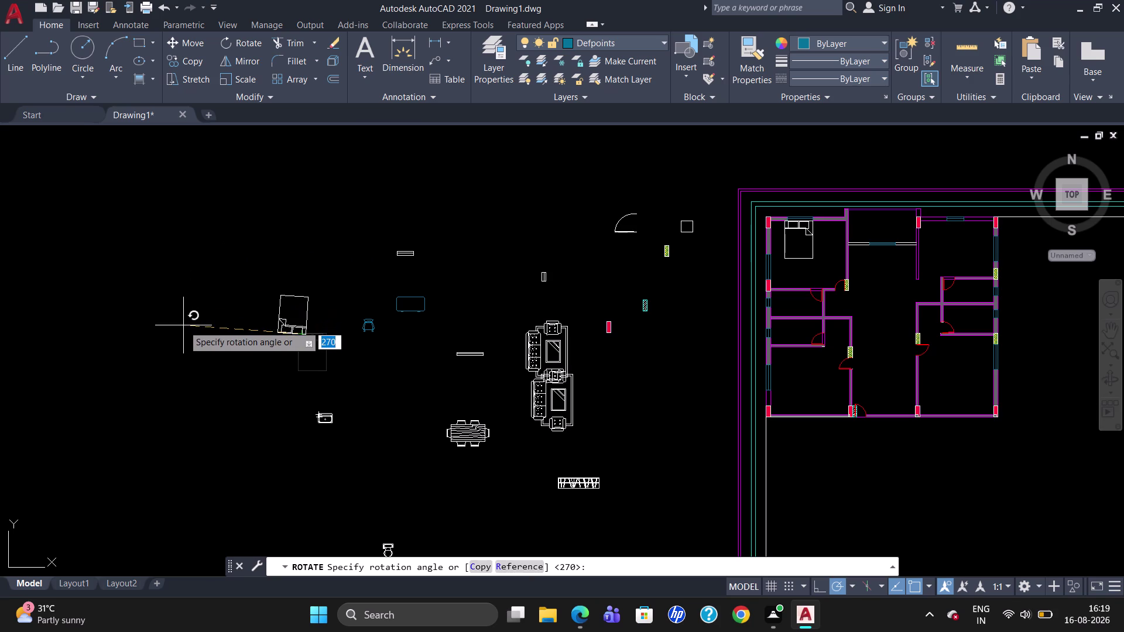
click(182, 330)
Start copying the rotated bed from its corner as the base point.
click(284, 332)
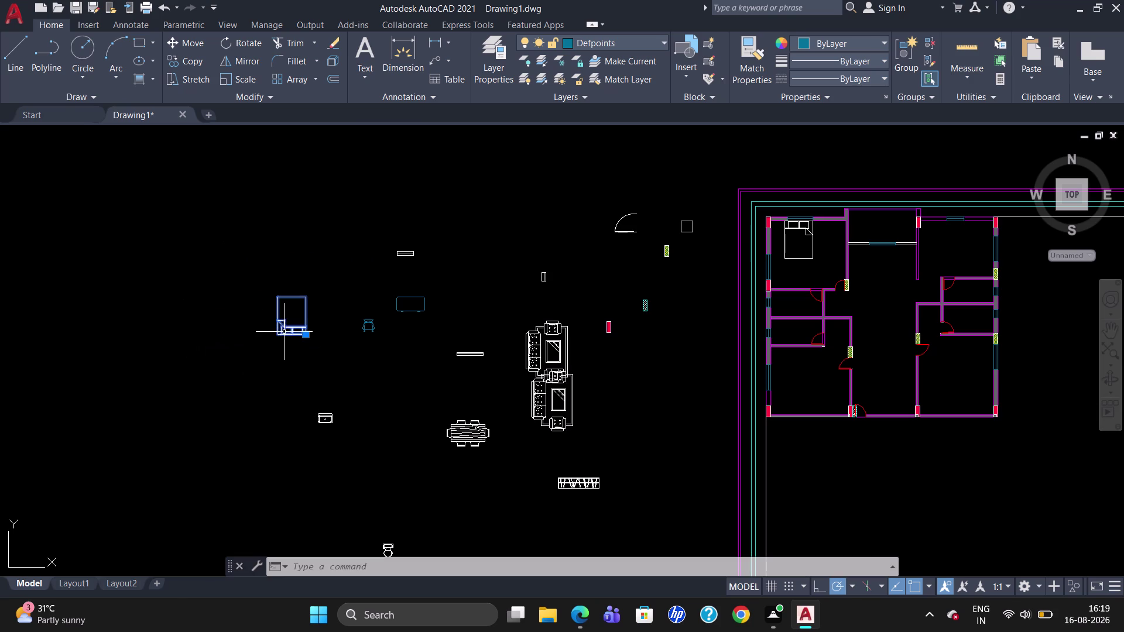
text(CO)
key(Return)
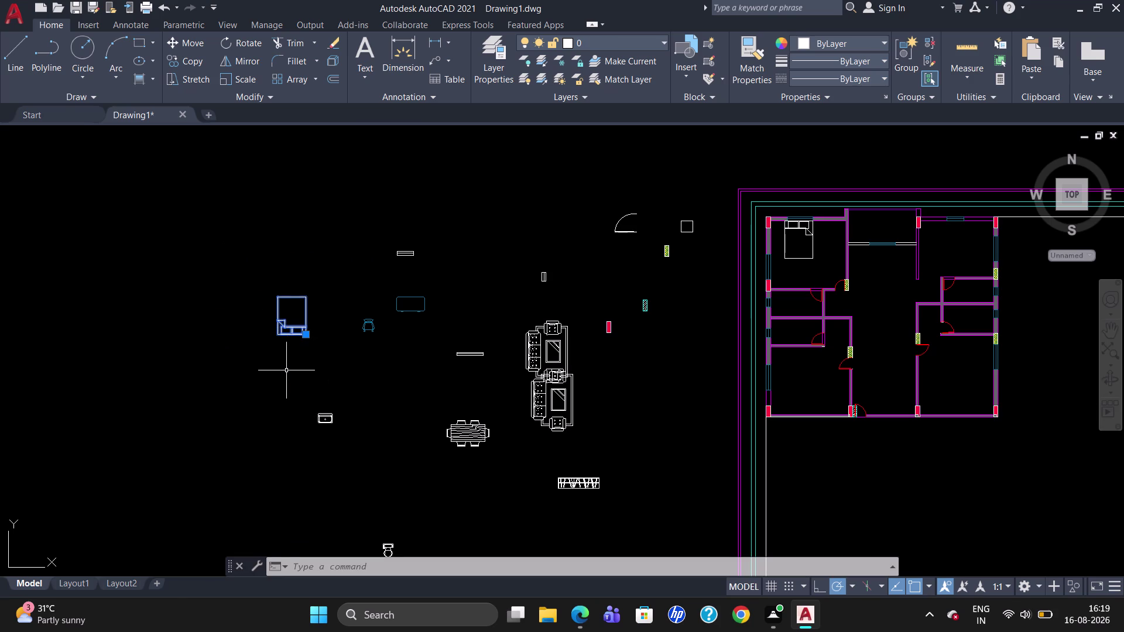
scroll(up, 3)
click(305, 328)
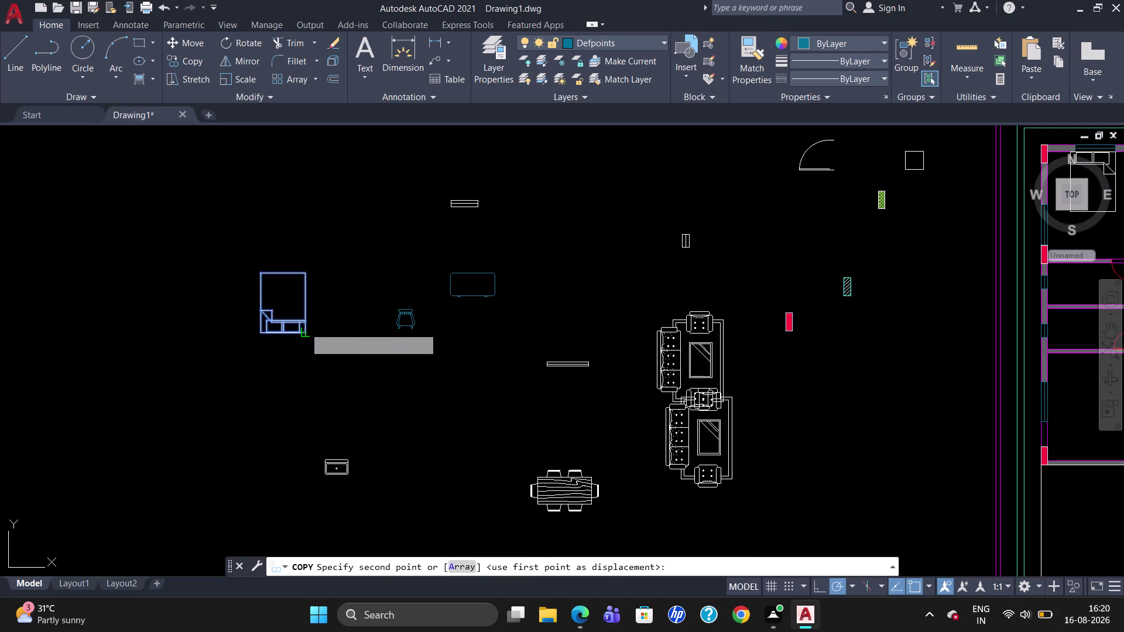
Place the rotated bed copy in the lower-left bedroom.
scroll(down, 3)
scroll(up, 3)
scroll(down, 3)
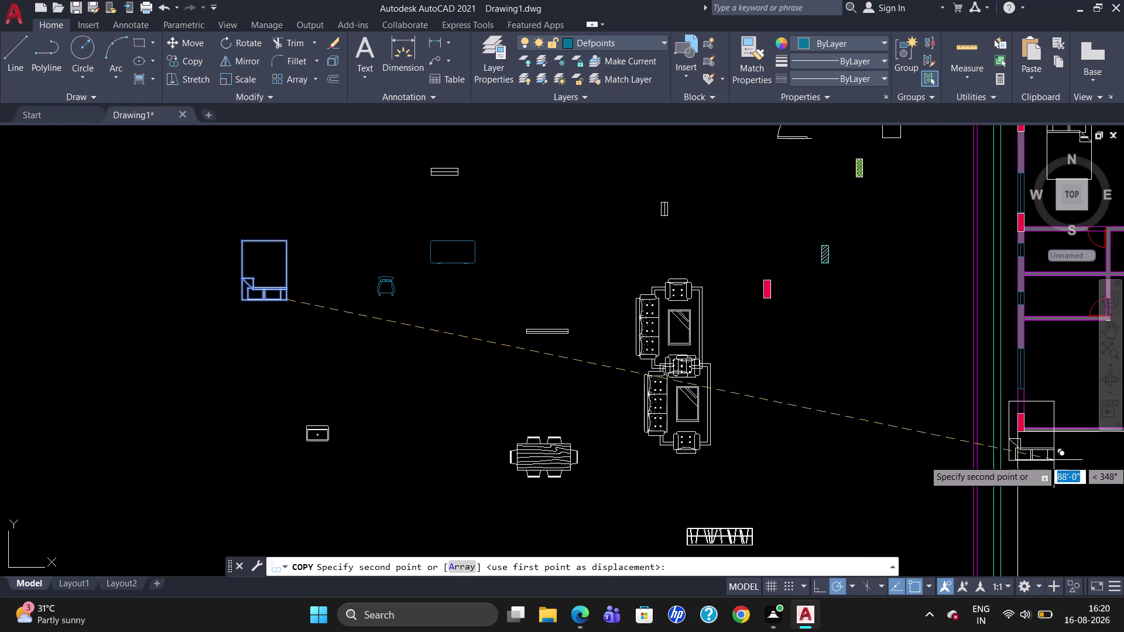
scroll(up, 3)
scroll(down, 3)
scroll(up, 3)
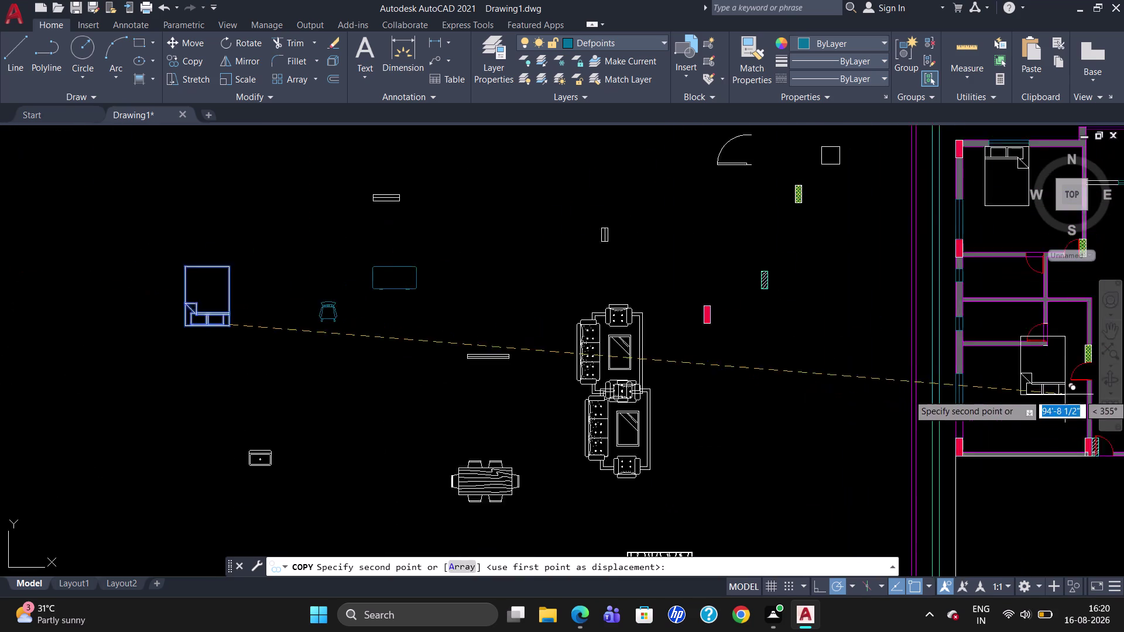
scroll(up, 3)
scroll(down, 3)
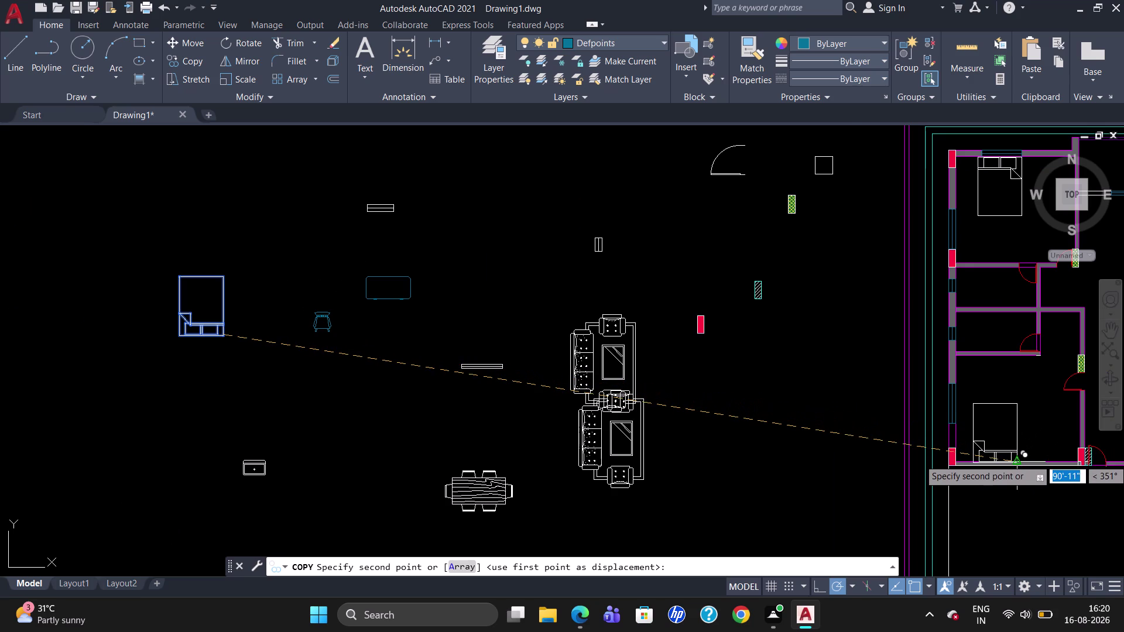
scroll(up, 3)
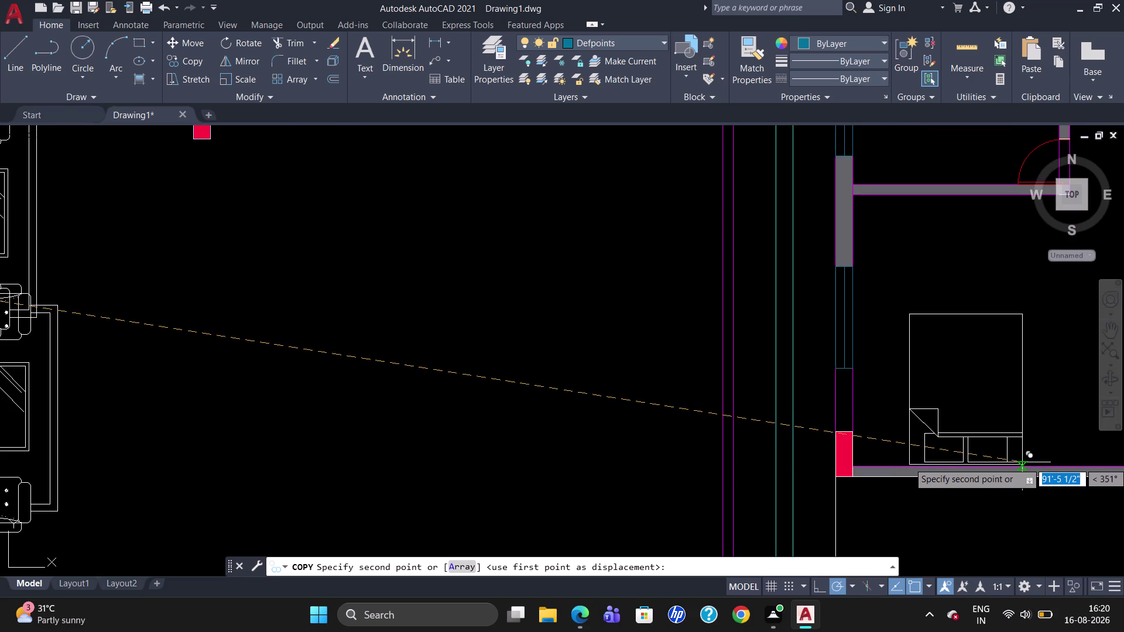
scroll(up, 3)
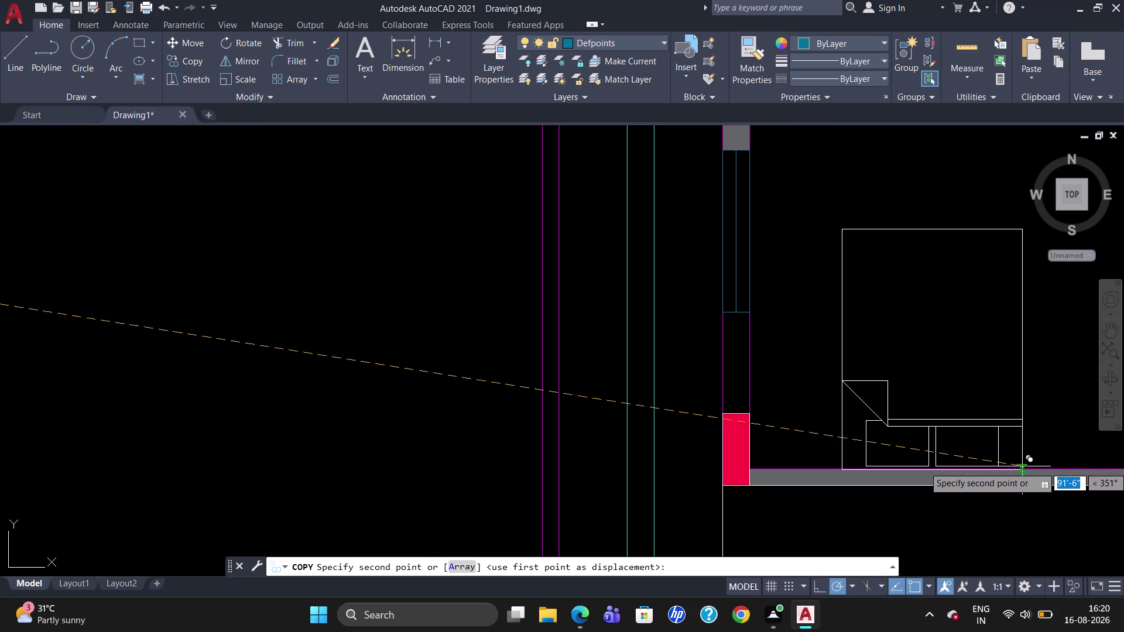
click(1021, 465)
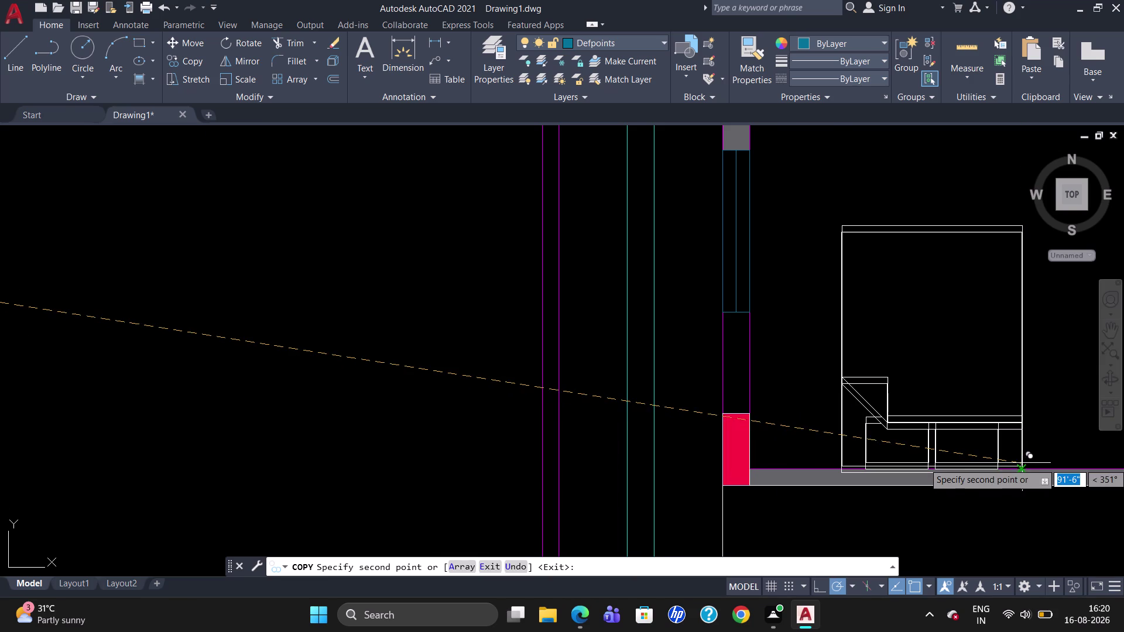
key(Escape)
Move the copied bed flush against the bedroom's bottom wall.
click(976, 472)
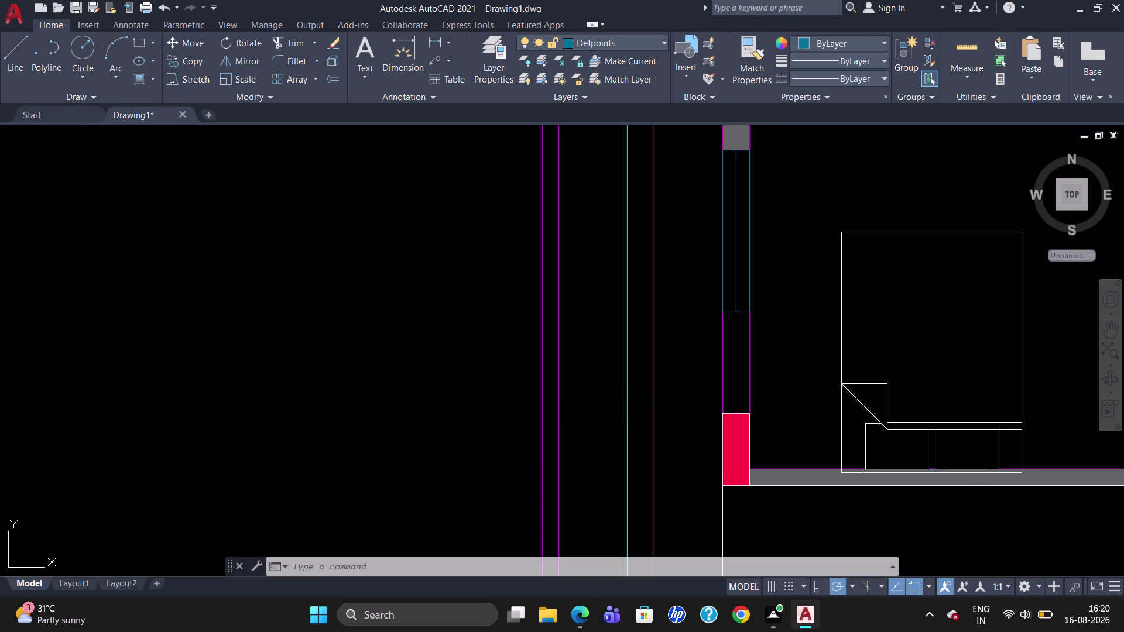
key(comma)
key(BackSpace)
key(m)
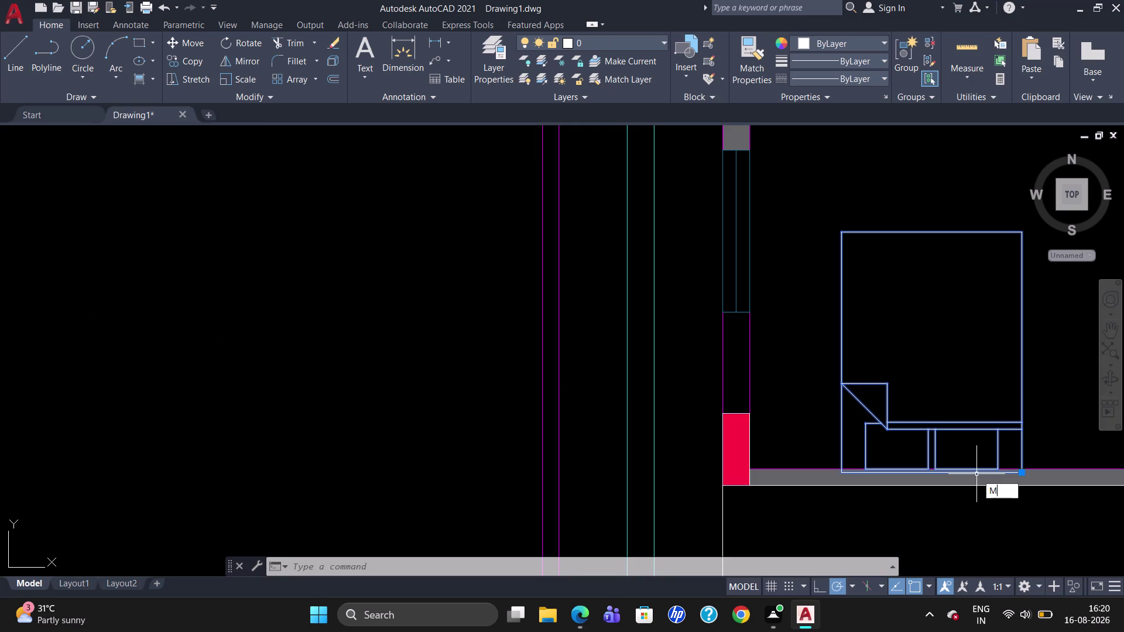
key(Return)
click(1021, 473)
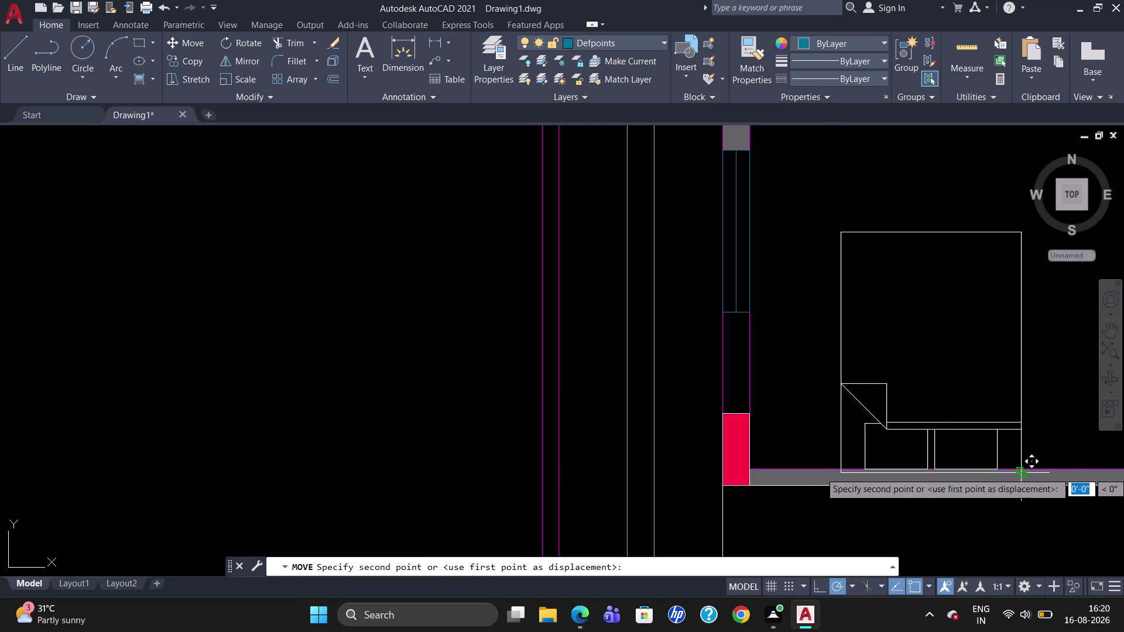
click(1020, 469)
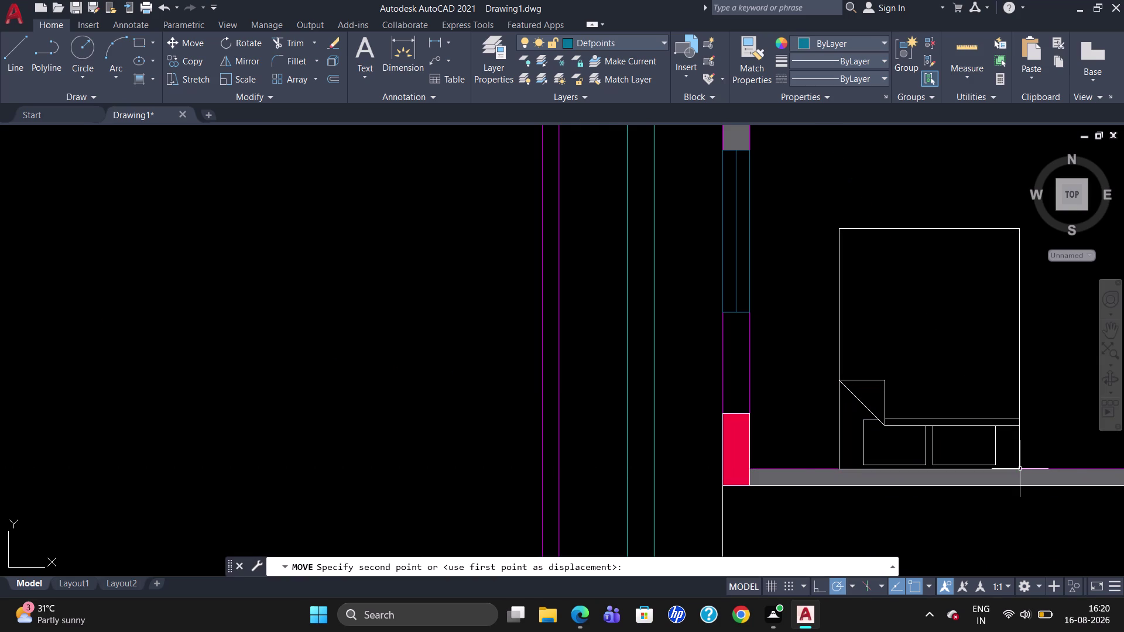
key(Escape)
Select the bed in the lower-left bedroom.
scroll(down, 3)
scroll(down, 3)
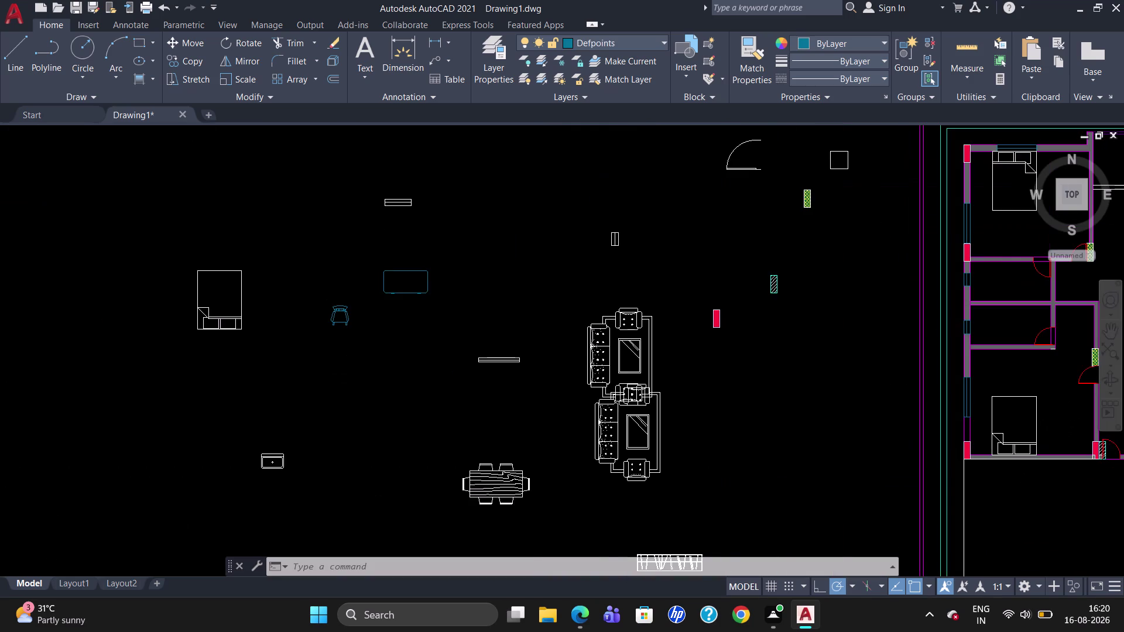
scroll(up, 3)
scroll(down, 3)
scroll(up, 3)
scroll(down, 3)
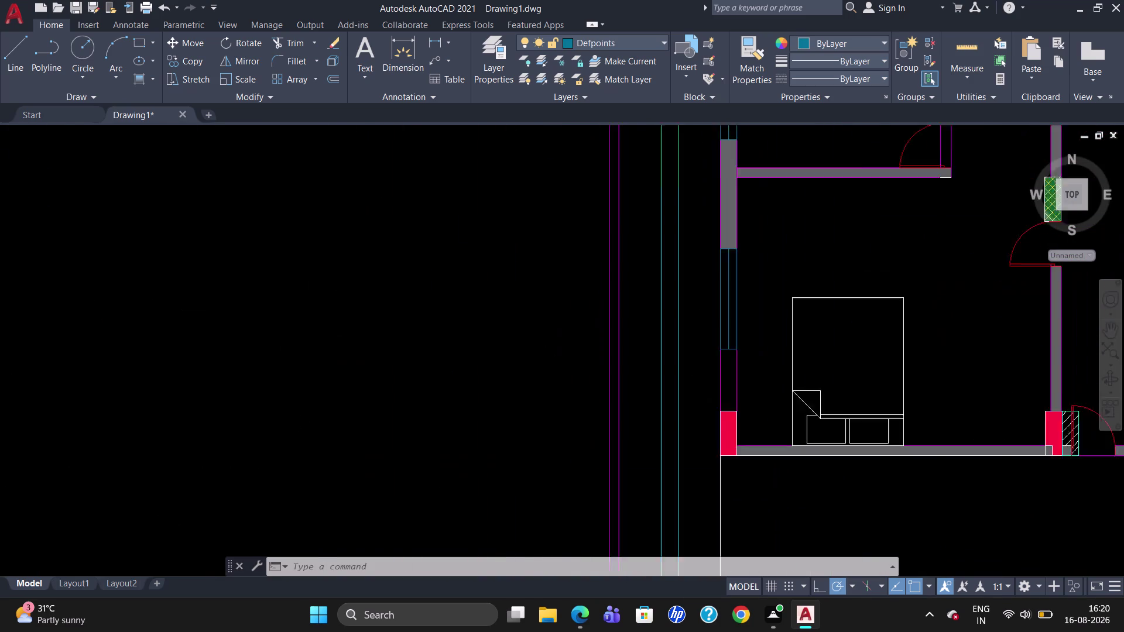
scroll(down, 3)
scroll(up, 3)
scroll(down, 3)
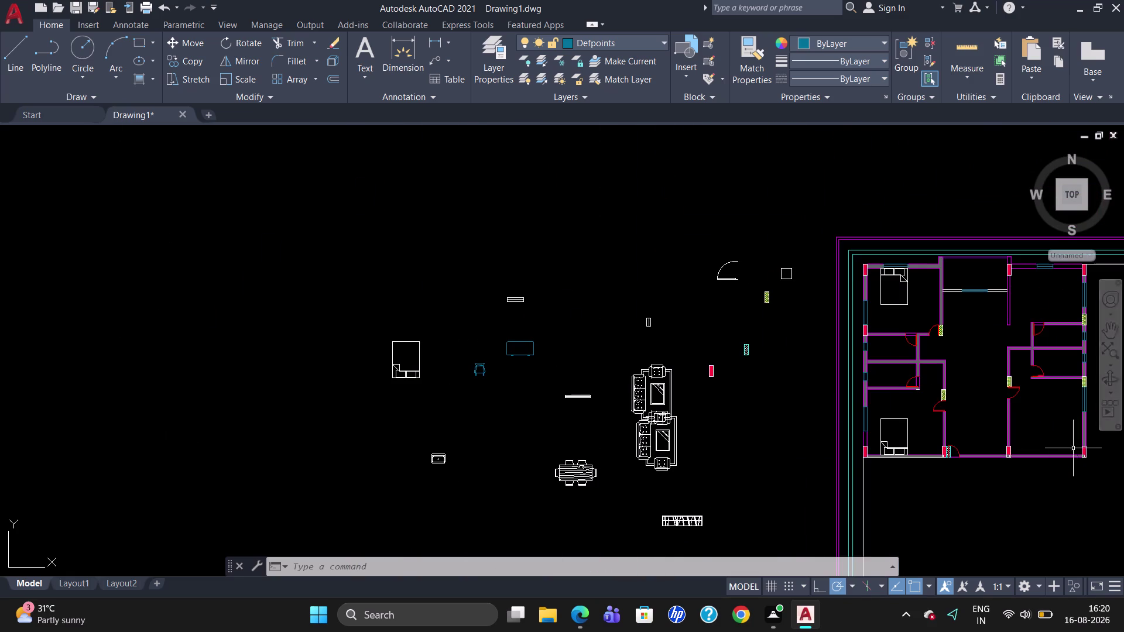
scroll(up, 3)
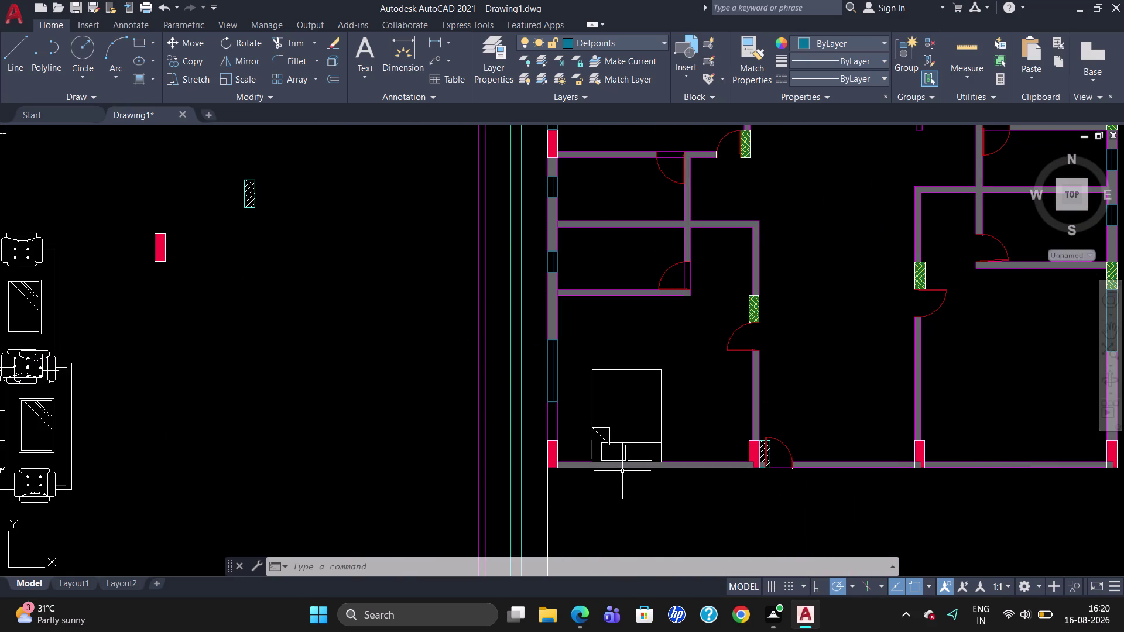
click(629, 443)
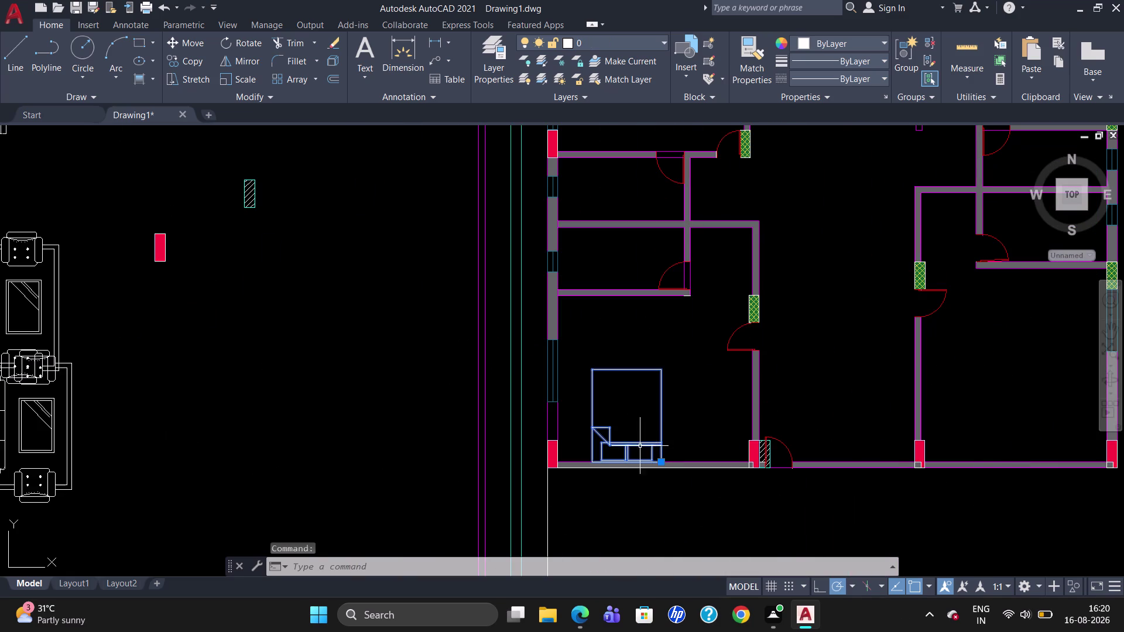
Copy the bed into the neighbouring lower-right bedroom.
text(CO)
key(Return)
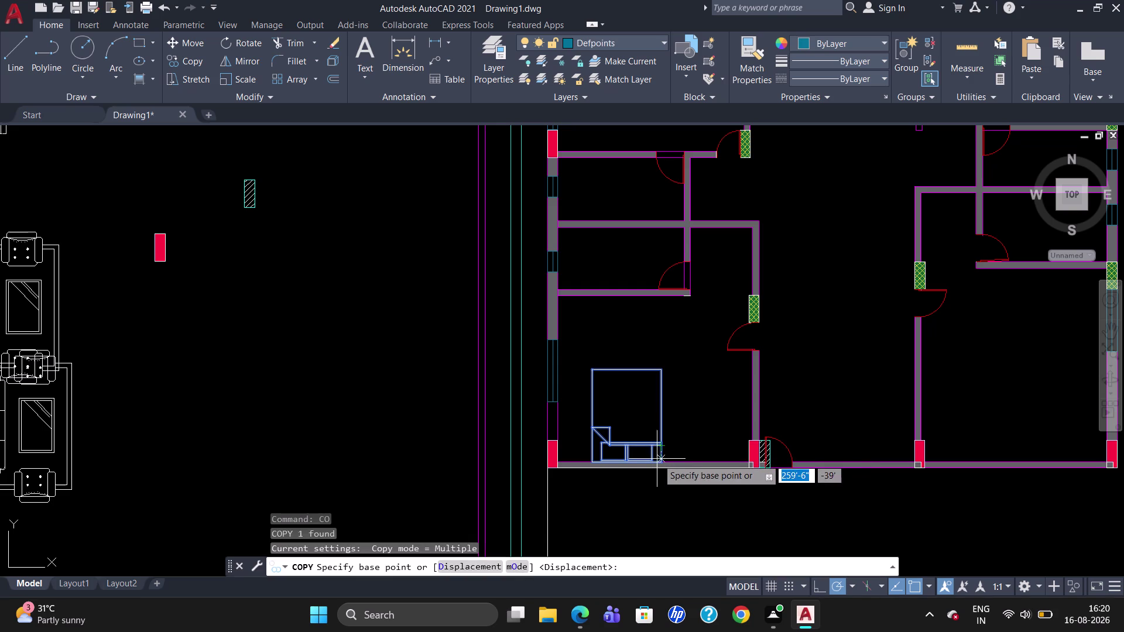
click(658, 459)
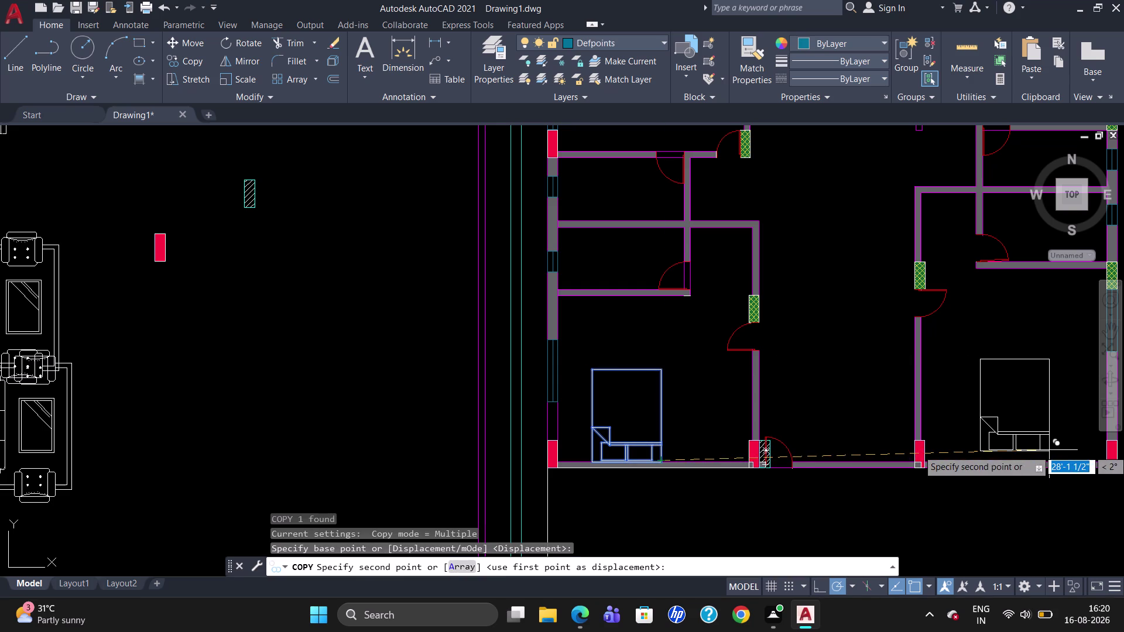
scroll(up, 3)
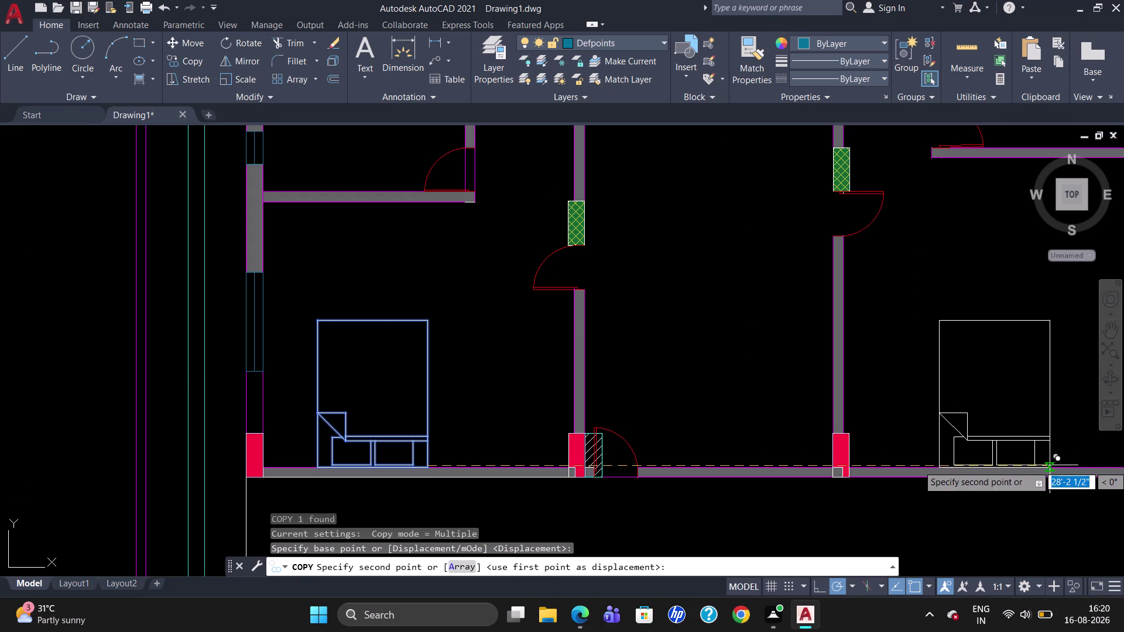
click(1049, 465)
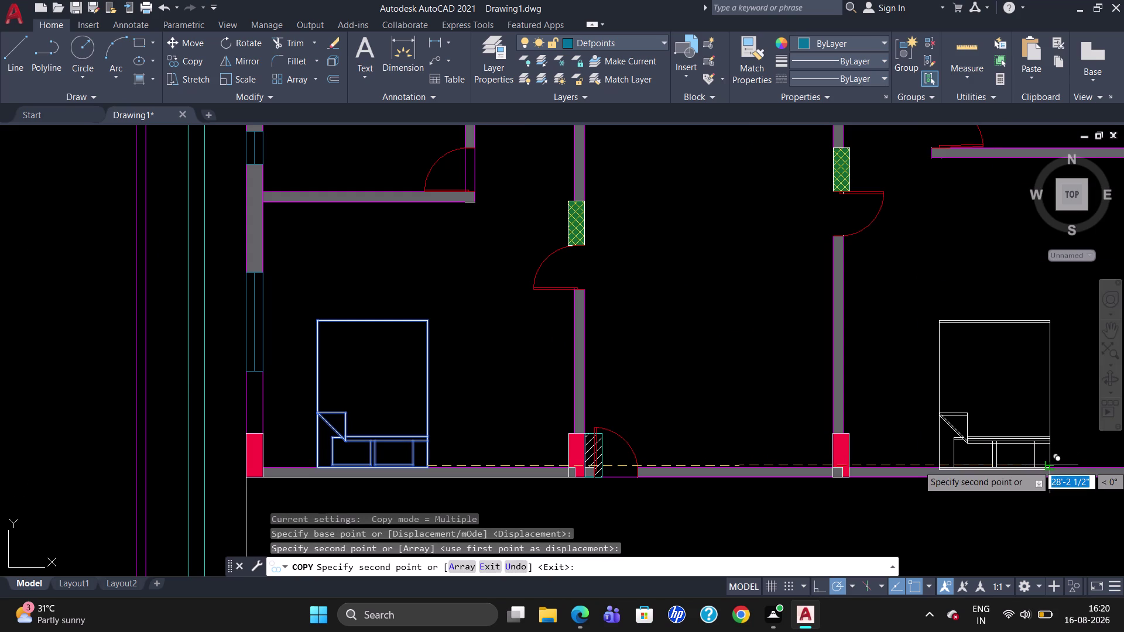
key(Escape)
Move the new bed copy flush against the bottom wall.
key(m)
key(Return)
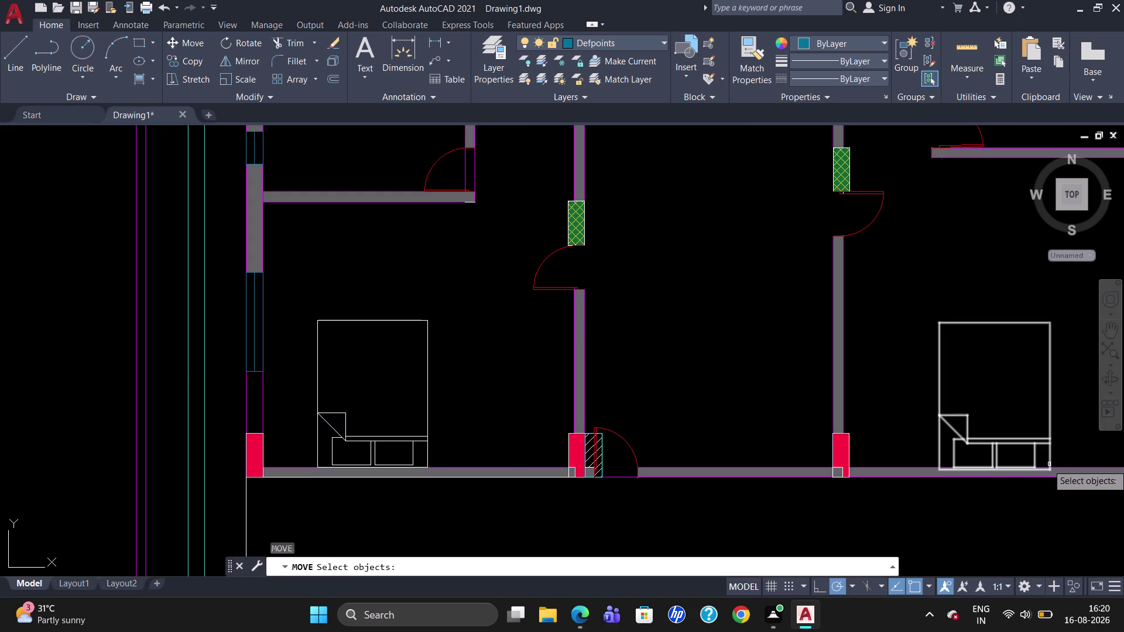
click(1049, 467)
key(Return)
click(1050, 470)
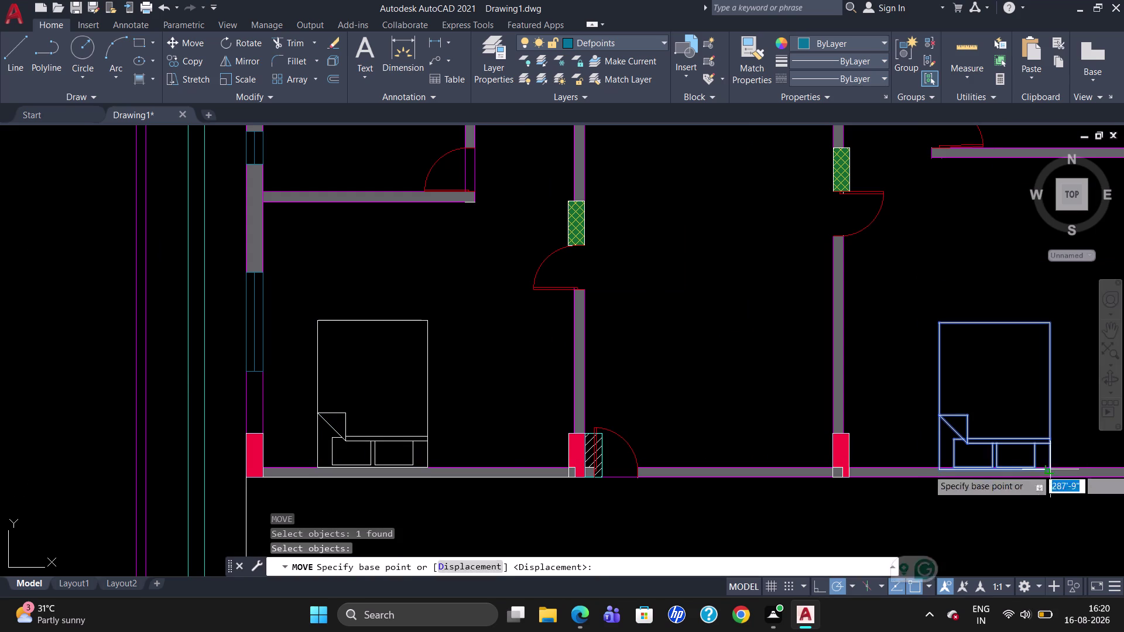
click(1051, 465)
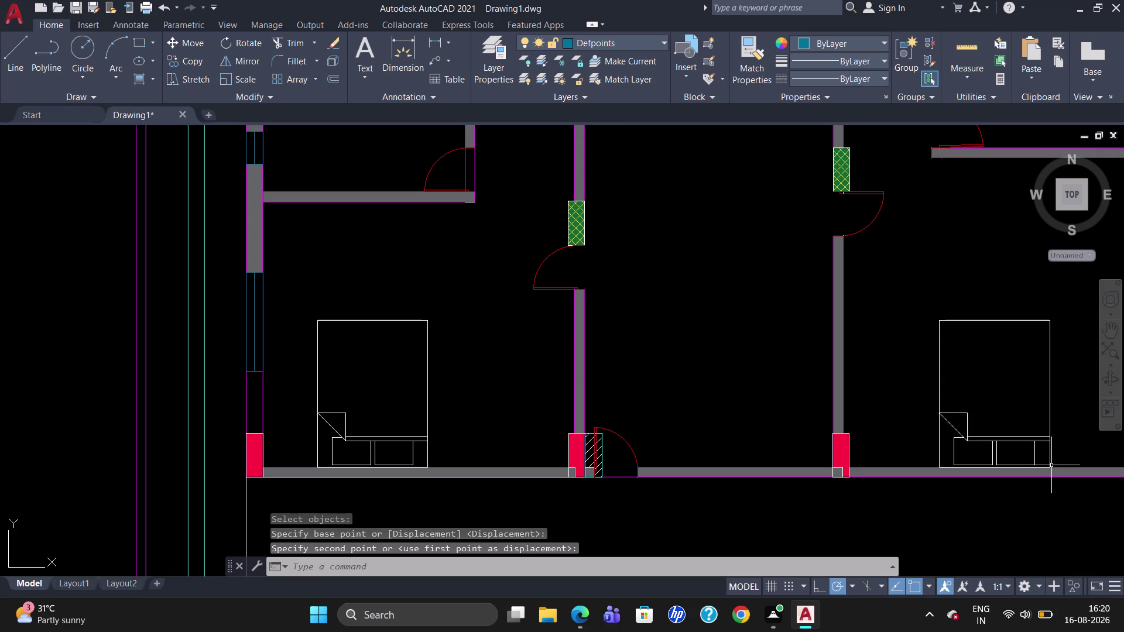
key(Escape)
scroll(down, 3)
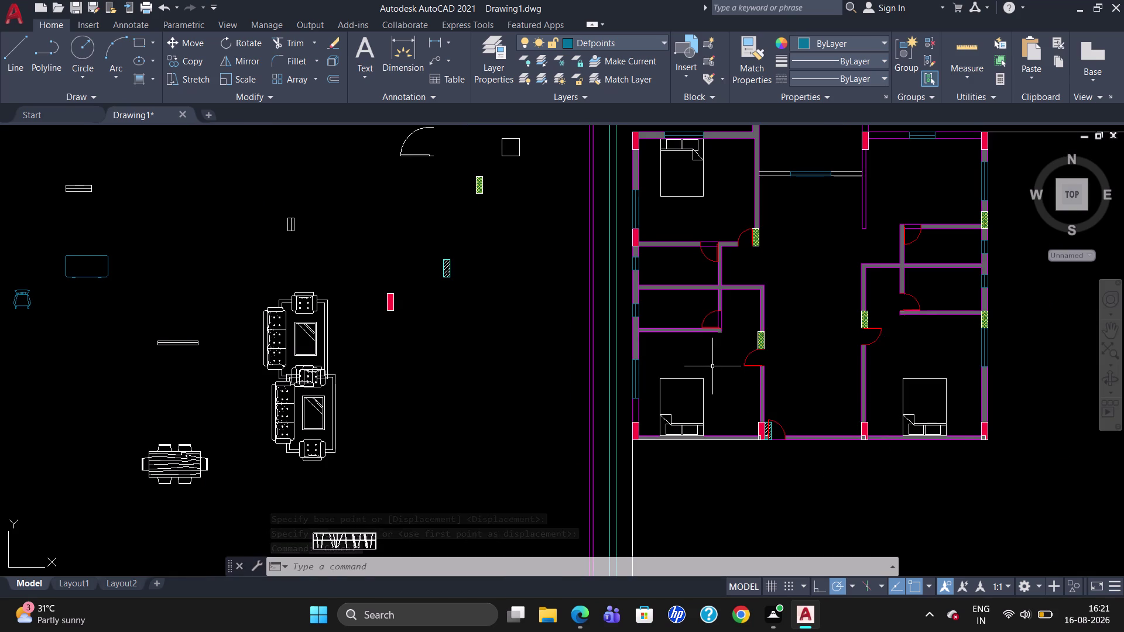
Rotate the wardrobe block 90 degrees so it stands upright.
click(348, 545)
text(RO)
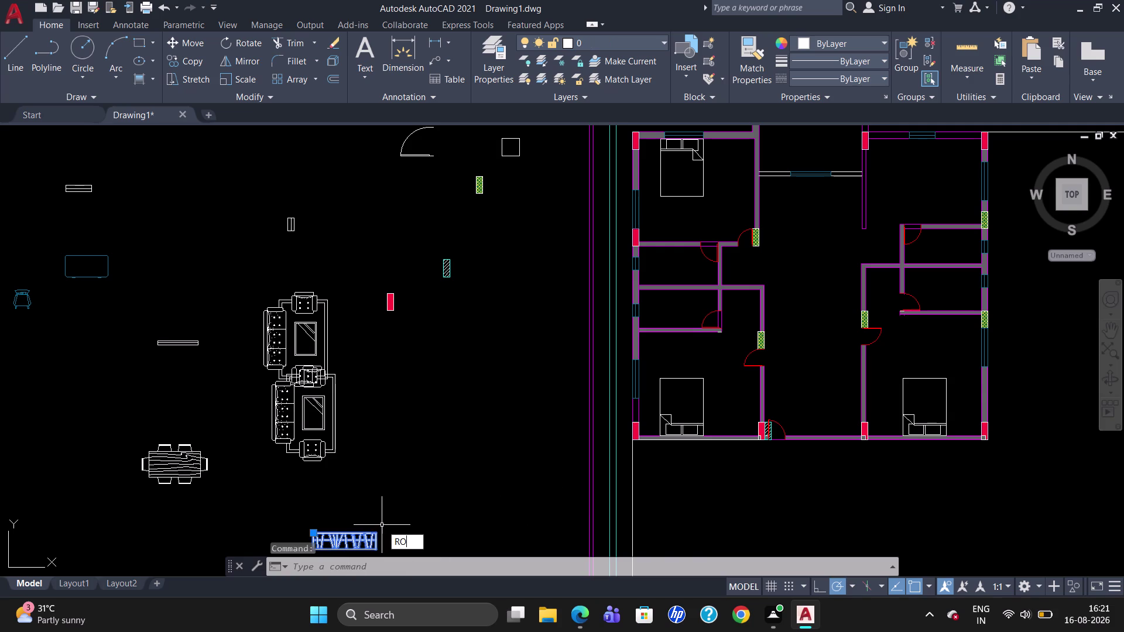
key(Return)
scroll(up, 3)
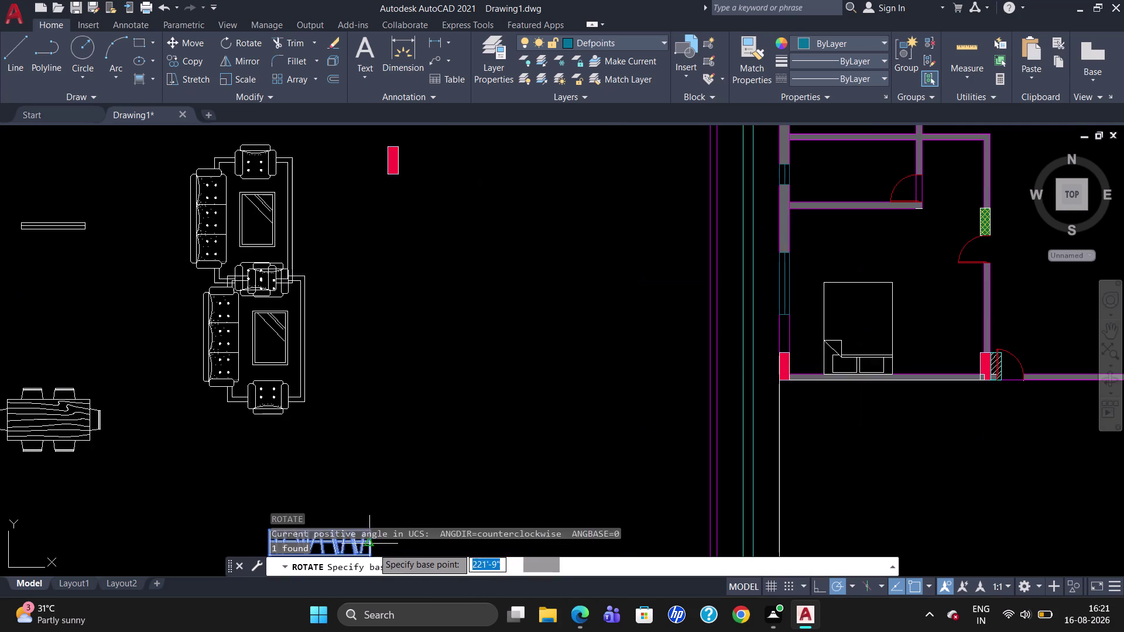
scroll(down, 3)
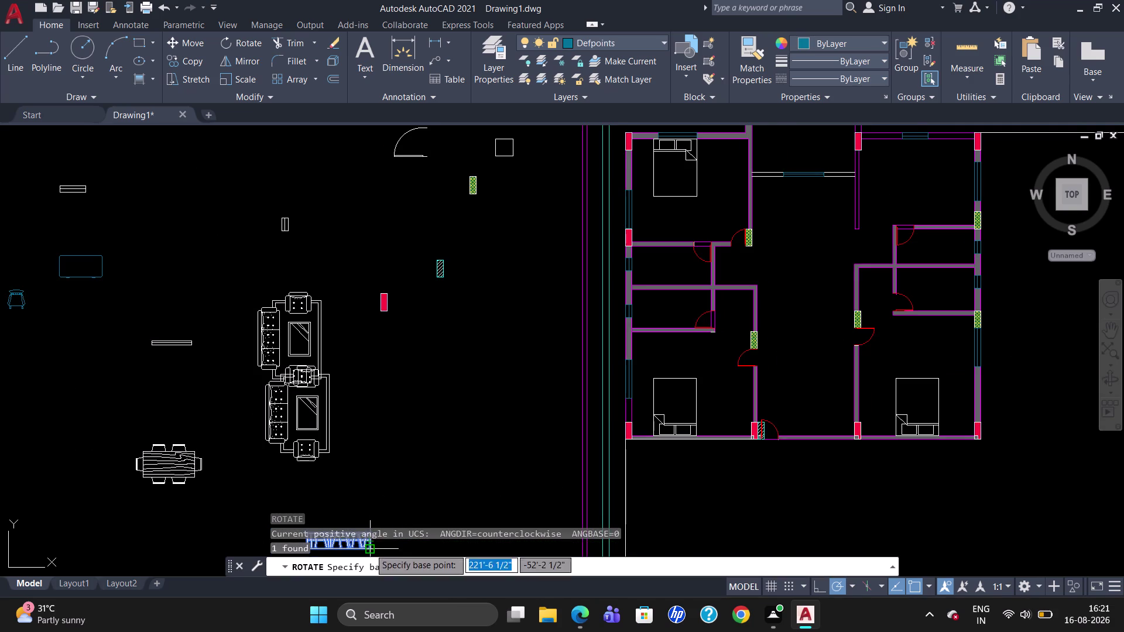
click(370, 549)
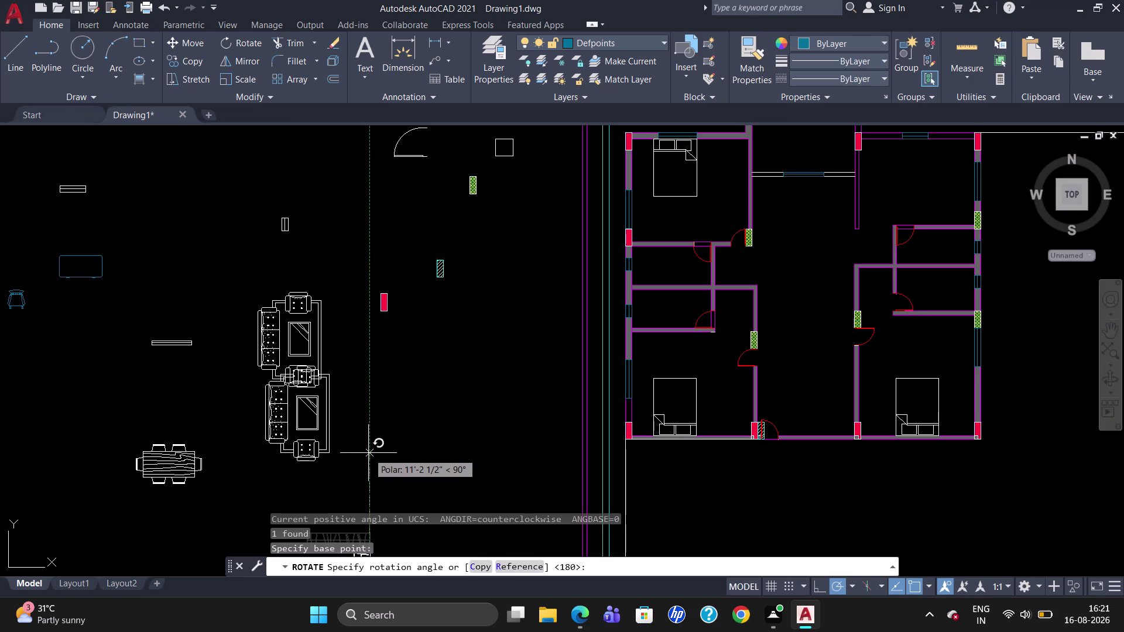
click(368, 453)
key(Escape)
scroll(down, 3)
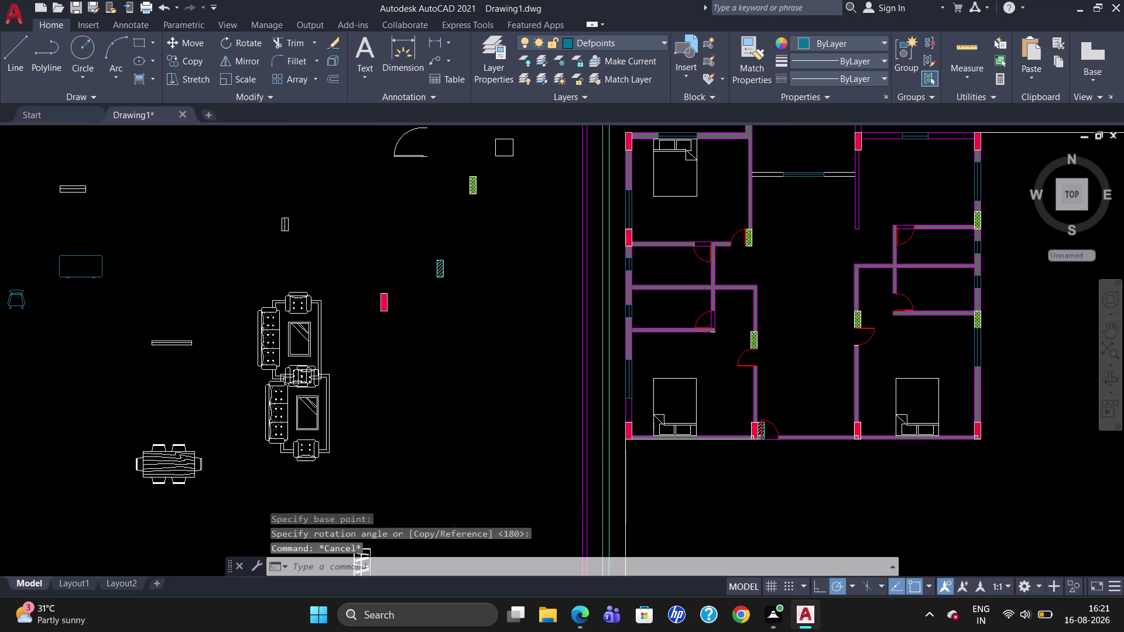
scroll(down, 3)
scroll(up, 3)
Copy the upright wardrobe into the lower-left and lower-right bedrooms.
click(354, 480)
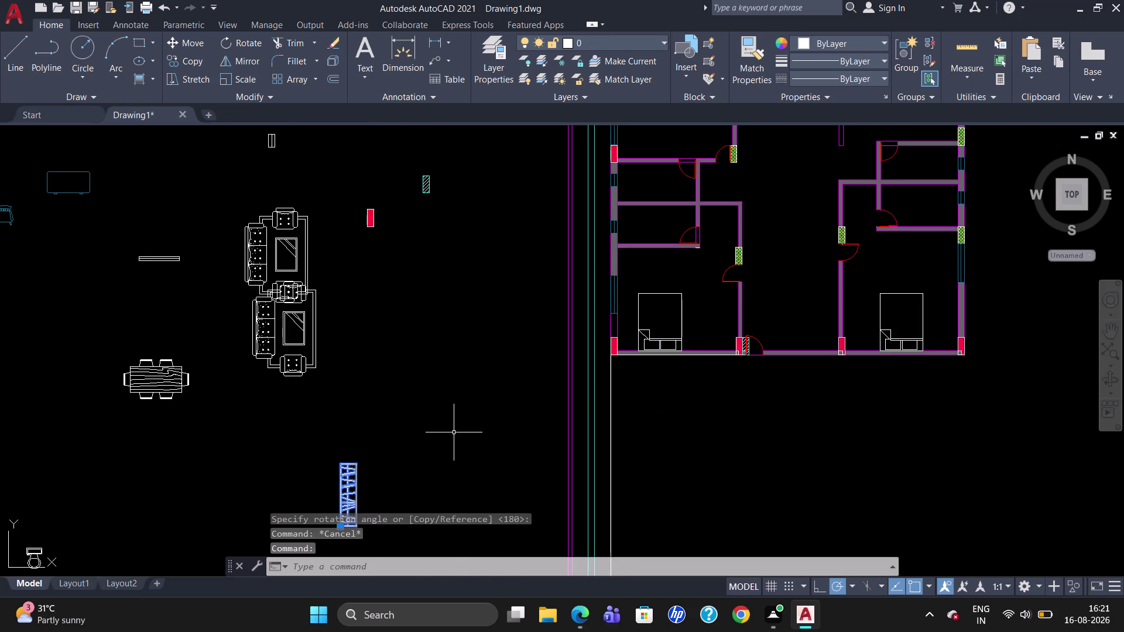
text(CO)
key(Return)
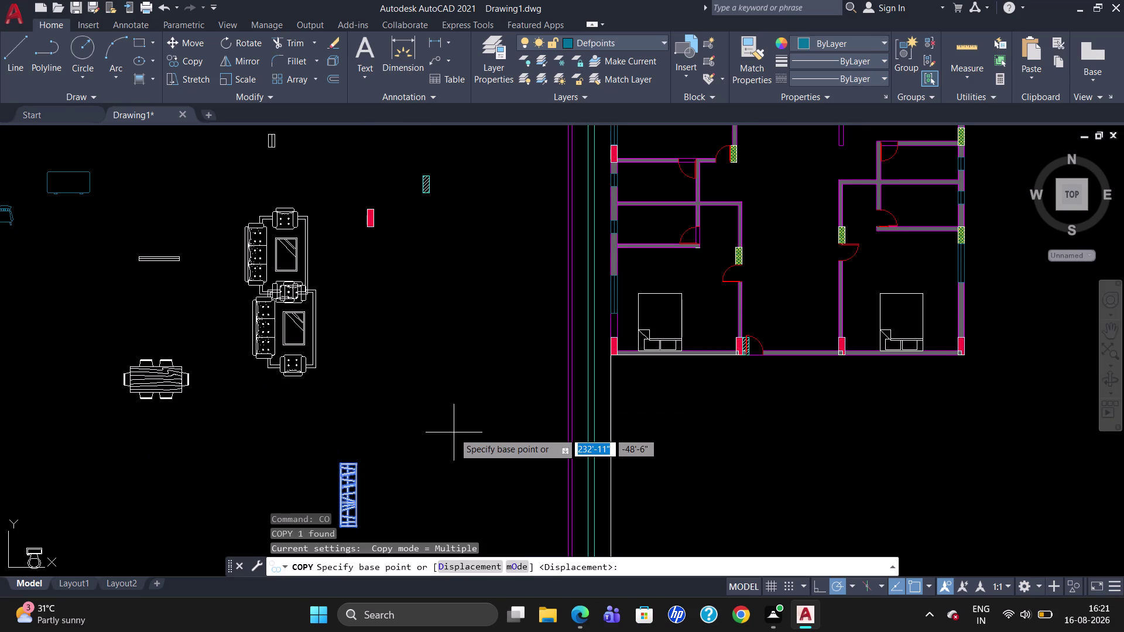
click(356, 465)
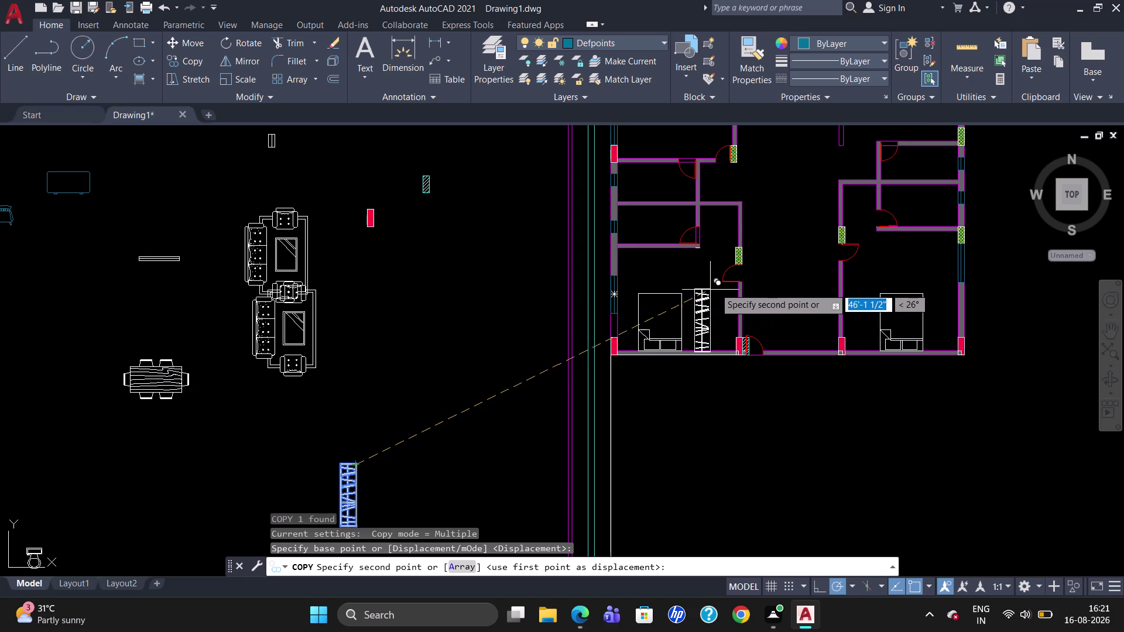
scroll(up, 3)
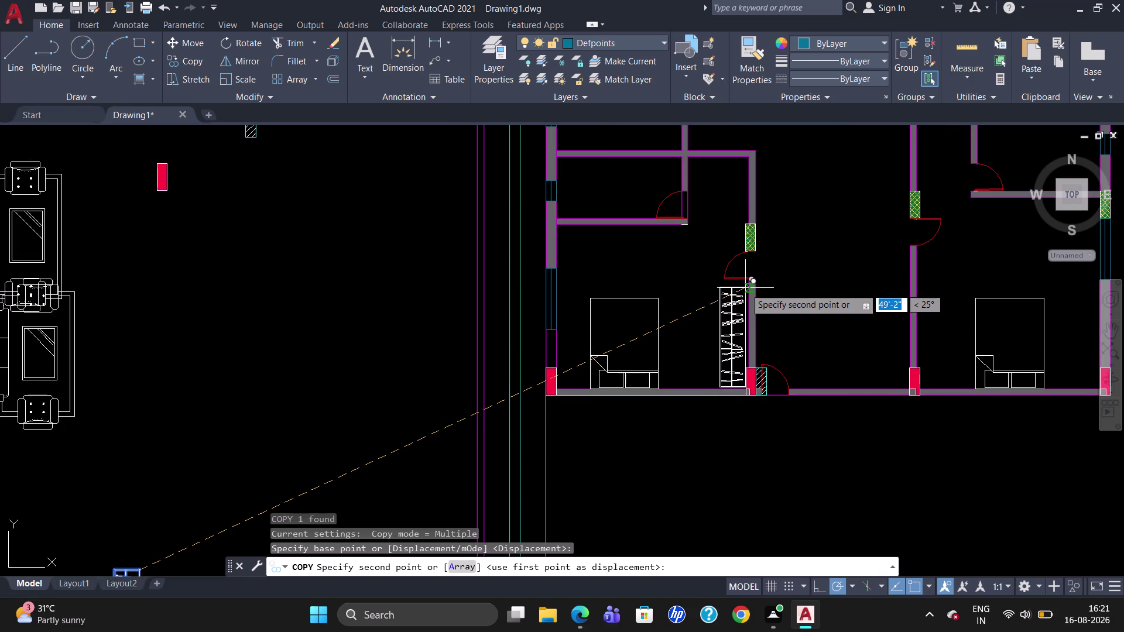
click(745, 289)
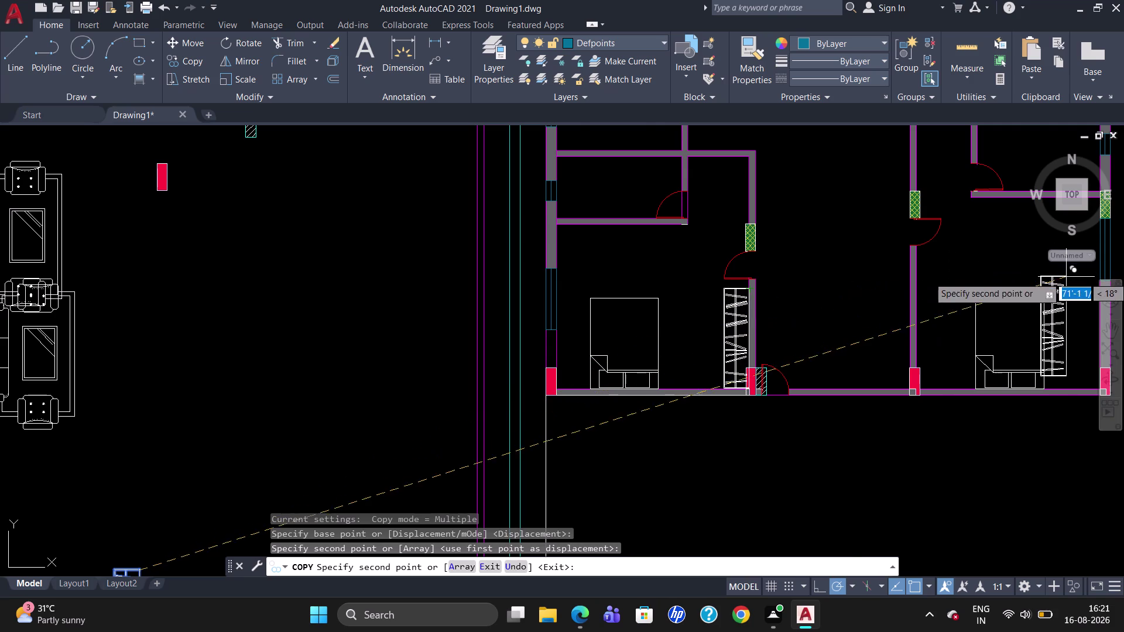
scroll(up, 3)
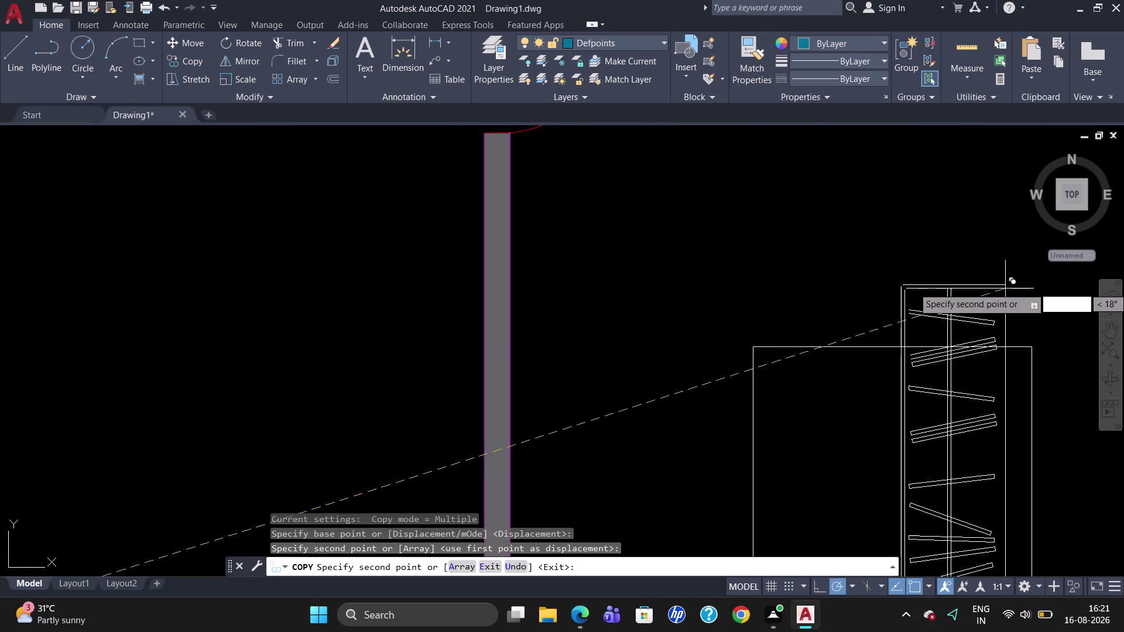
scroll(down, 3)
scroll(up, 3)
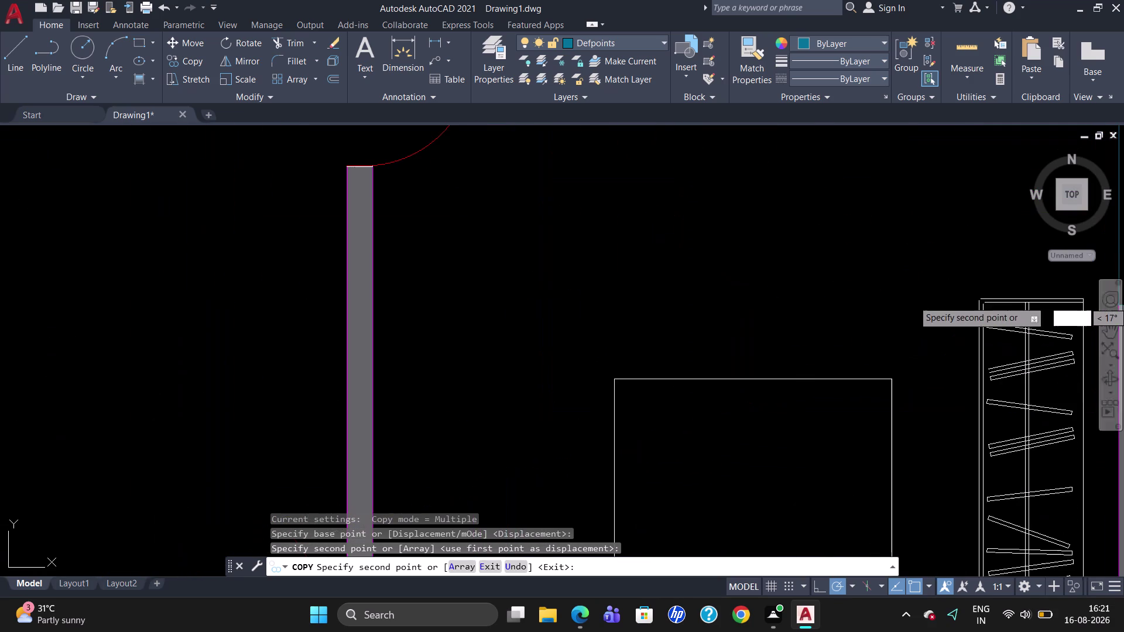
scroll(down, 3)
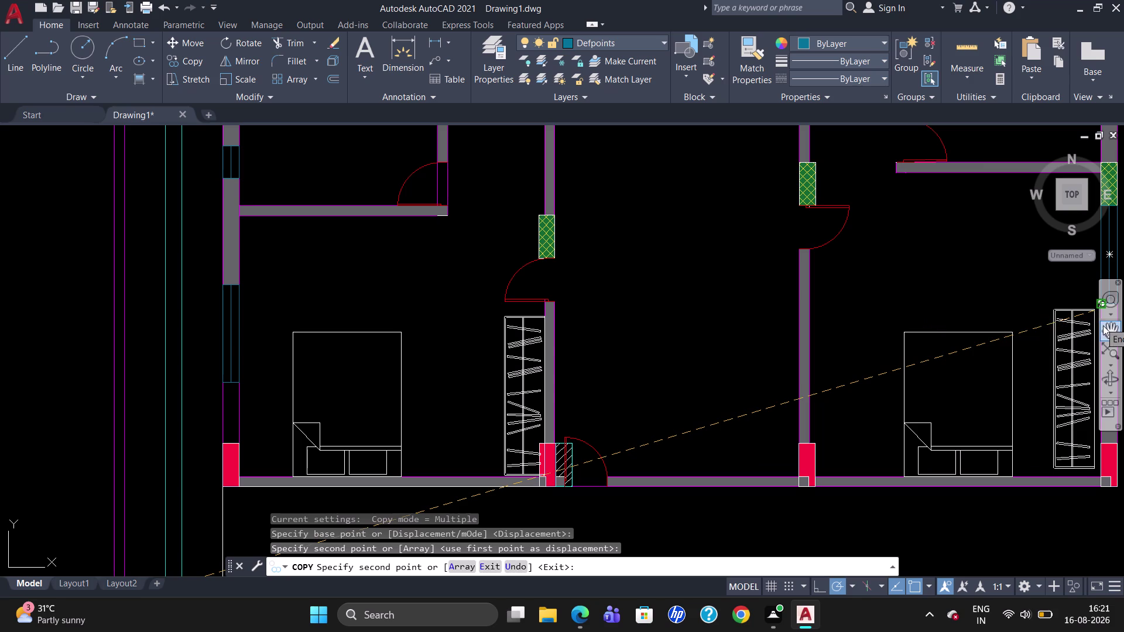
scroll(up, 3)
scroll(down, 3)
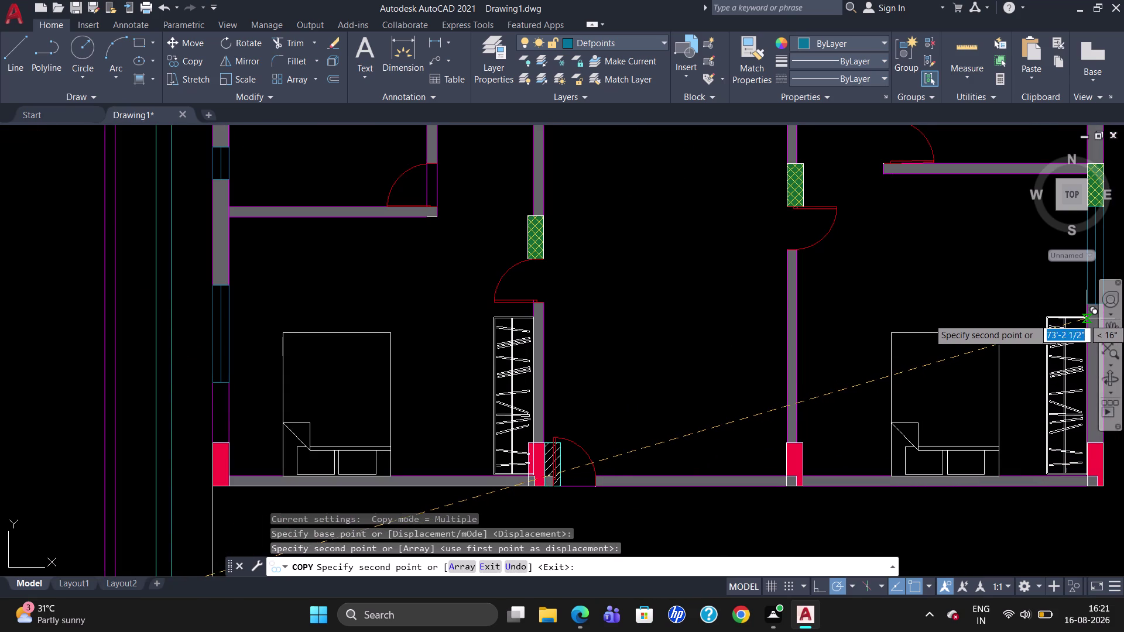
click(1086, 318)
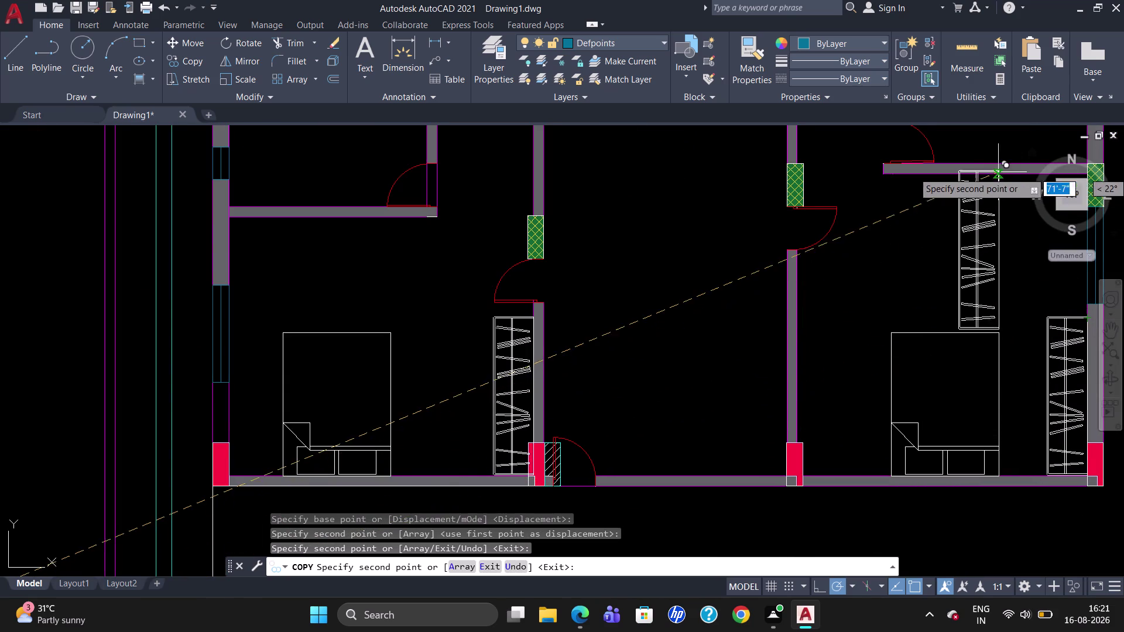
Place a third wardrobe copy in the upper-left bedroom.
scroll(down, 3)
scroll(up, 3)
scroll(down, 3)
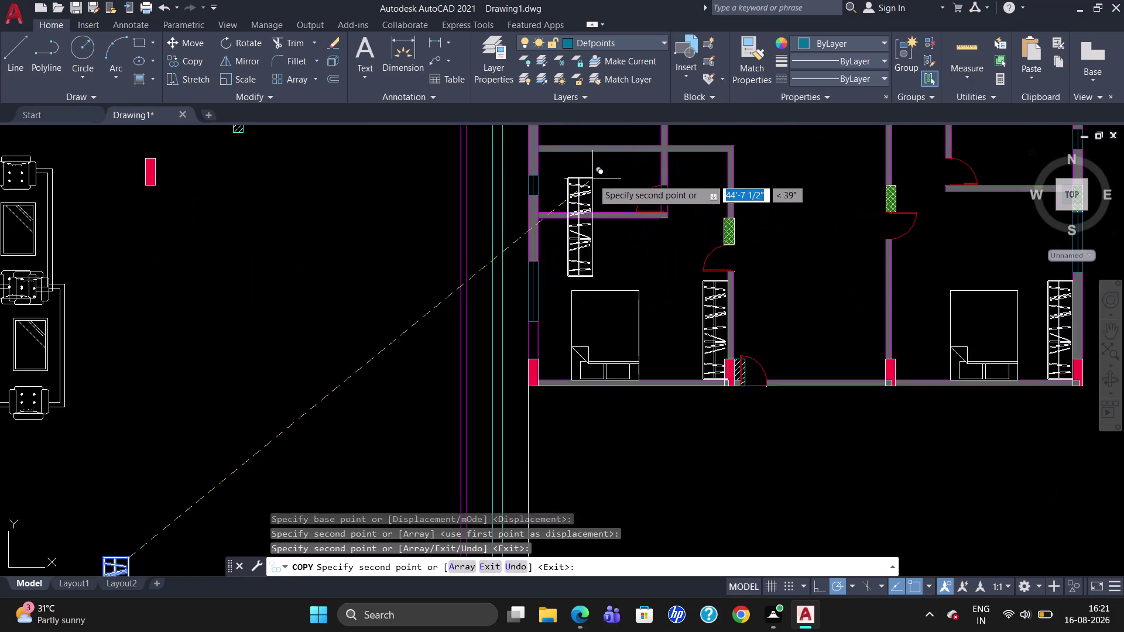
scroll(up, 3)
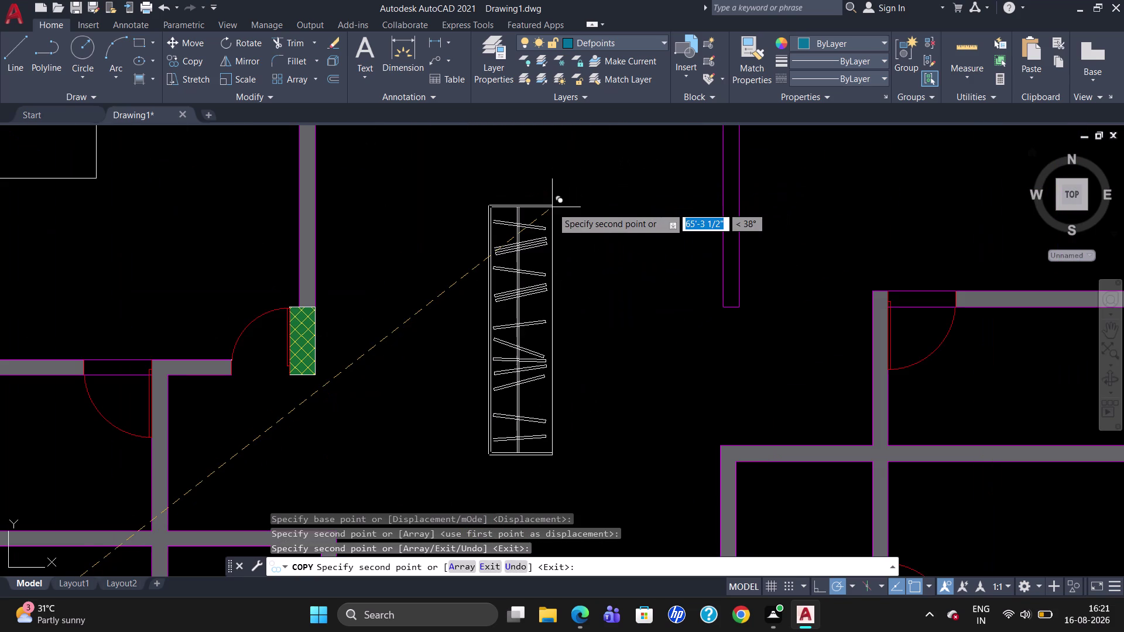
scroll(down, 3)
scroll(up, 3)
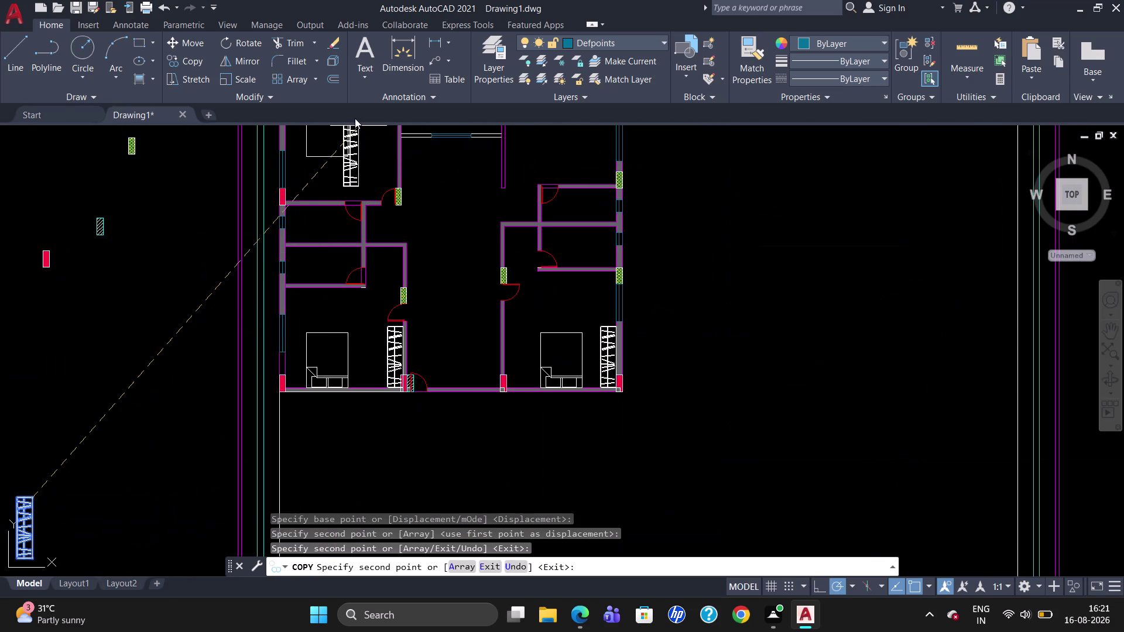
scroll(up, 3)
scroll(up, 3)
scroll(down, 3)
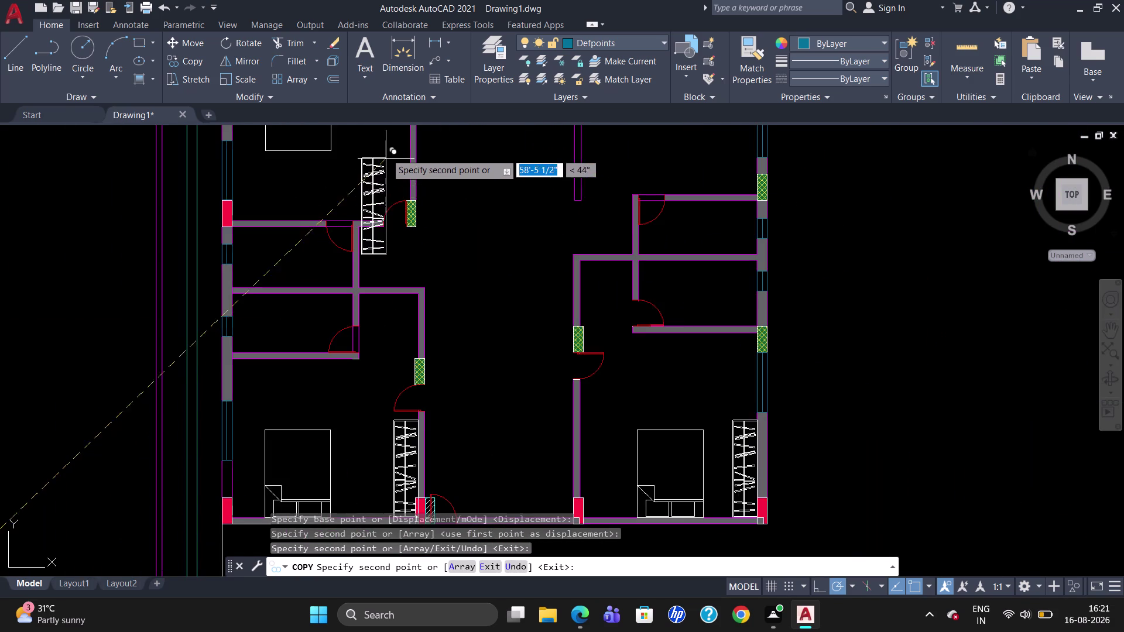
scroll(up, 3)
scroll(down, 3)
scroll(down, 3)
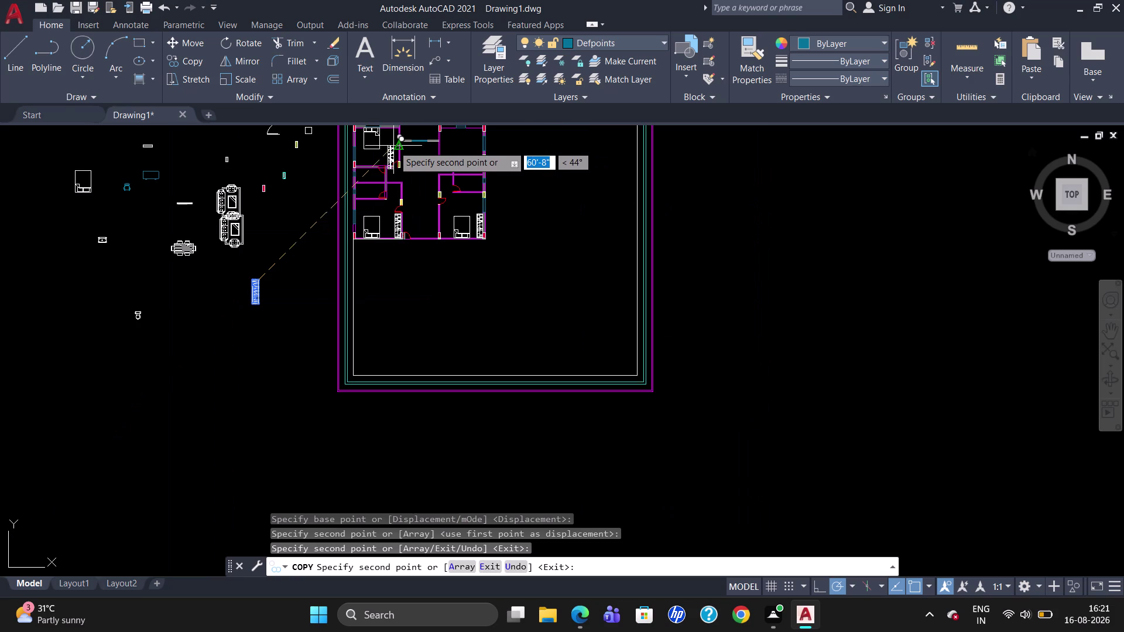
scroll(down, 3)
scroll(up, 3)
scroll(down, 3)
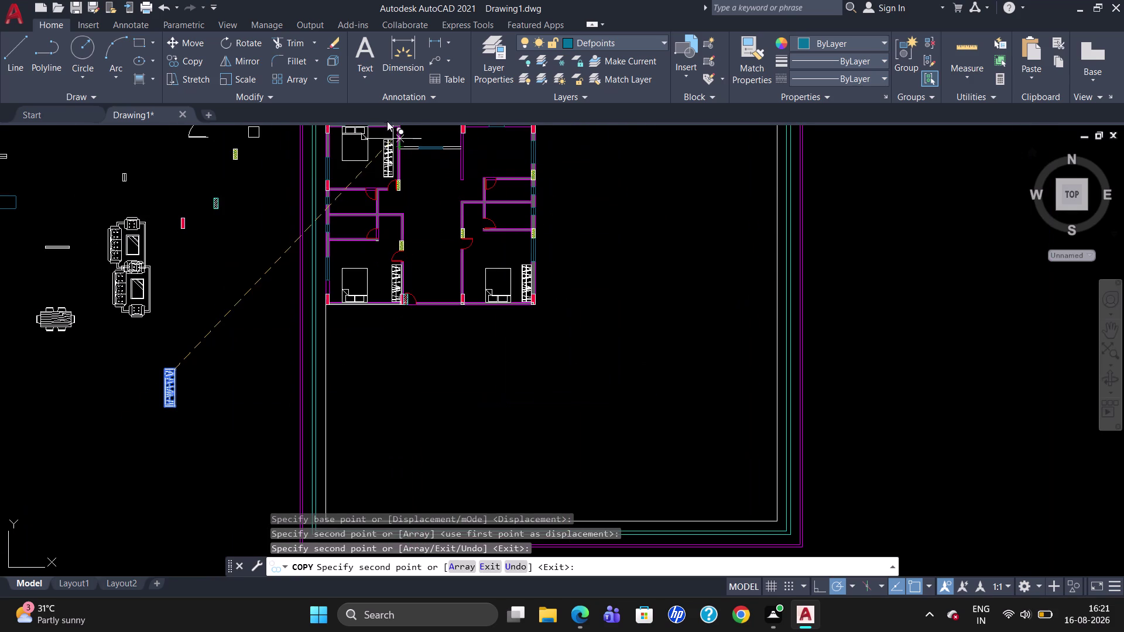
scroll(up, 3)
click(389, 144)
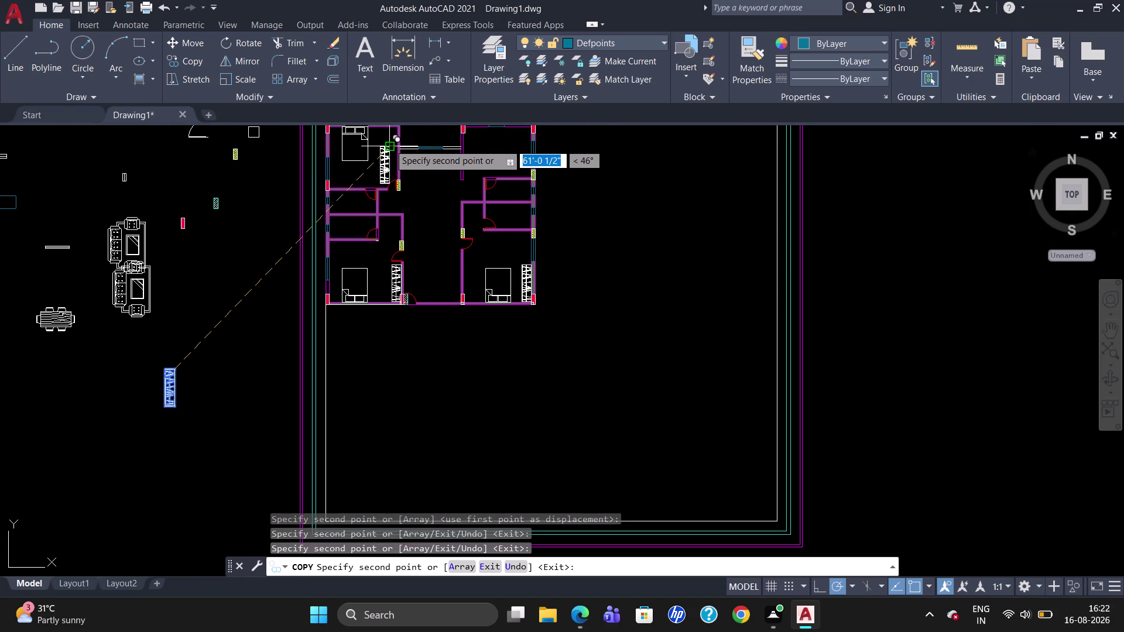
key(Escape)
Move the upper-left bedroom's wardrobe against the bedroom's top wall.
scroll(up, 3)
scroll(down, 3)
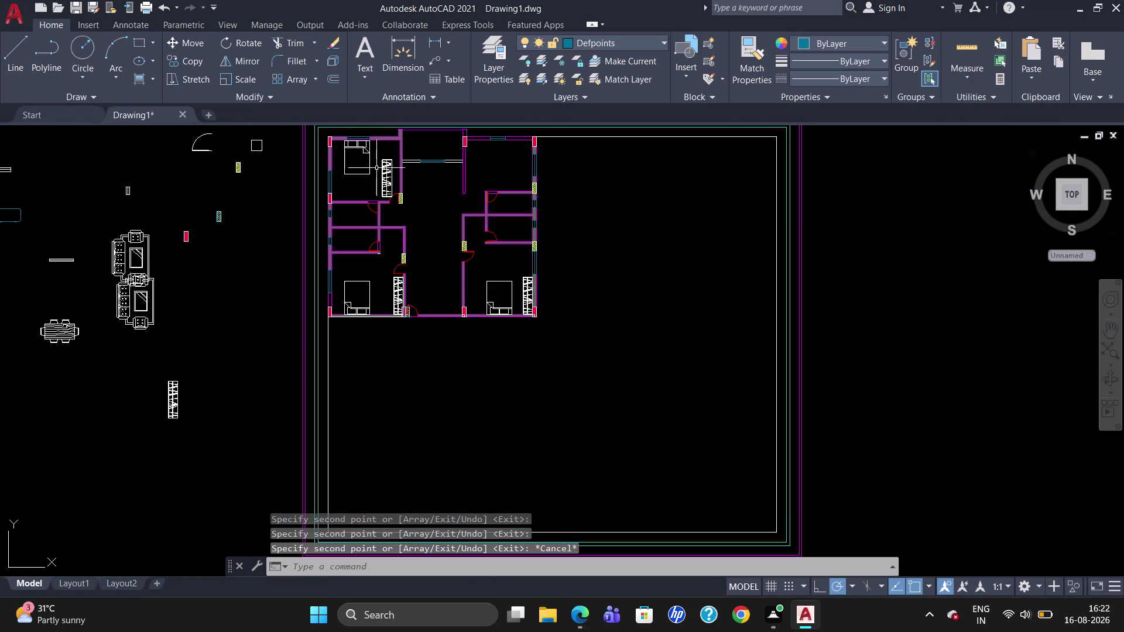
scroll(up, 3)
scroll(up, 3)
scroll(down, 3)
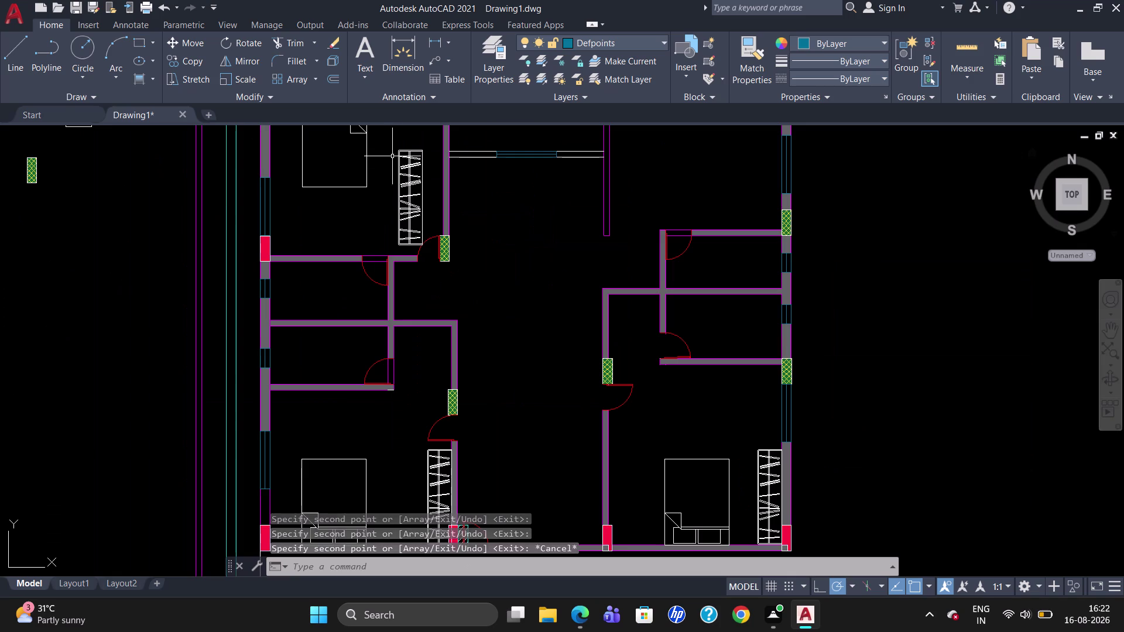
click(398, 153)
scroll(down, 3)
scroll(up, 3)
scroll(up, 3)
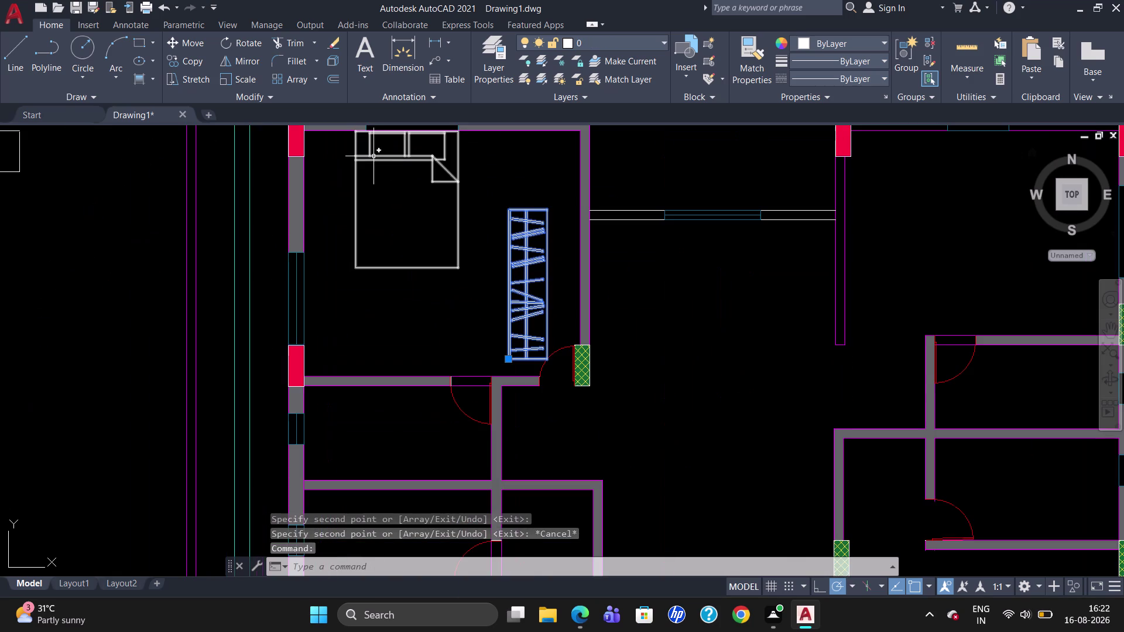
key(m)
key(Return)
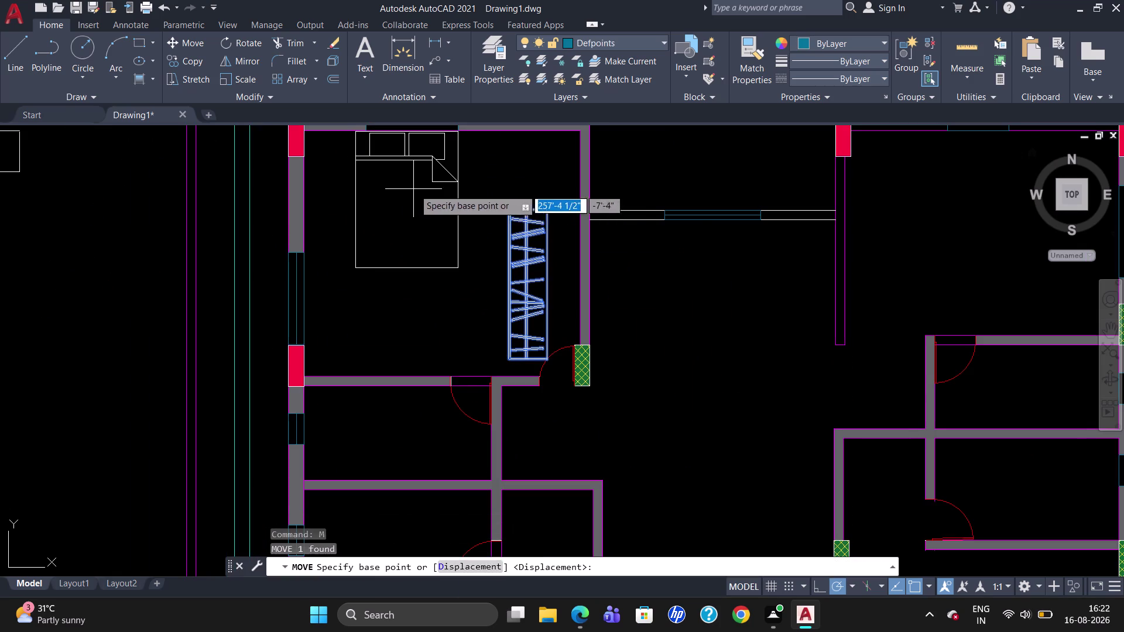
click(543, 206)
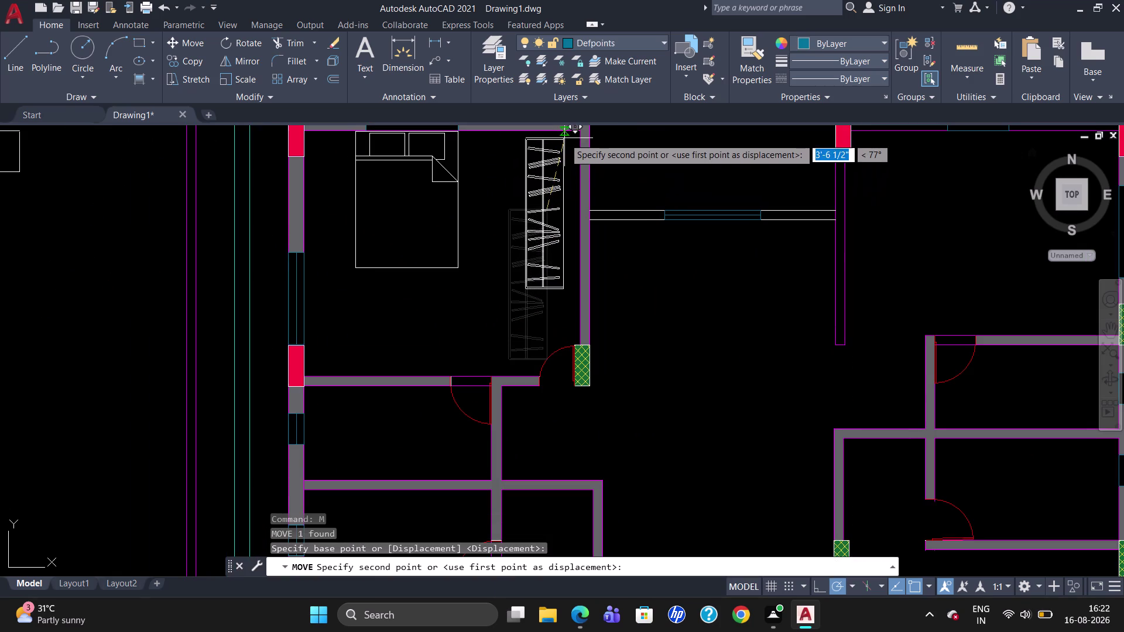
click(578, 134)
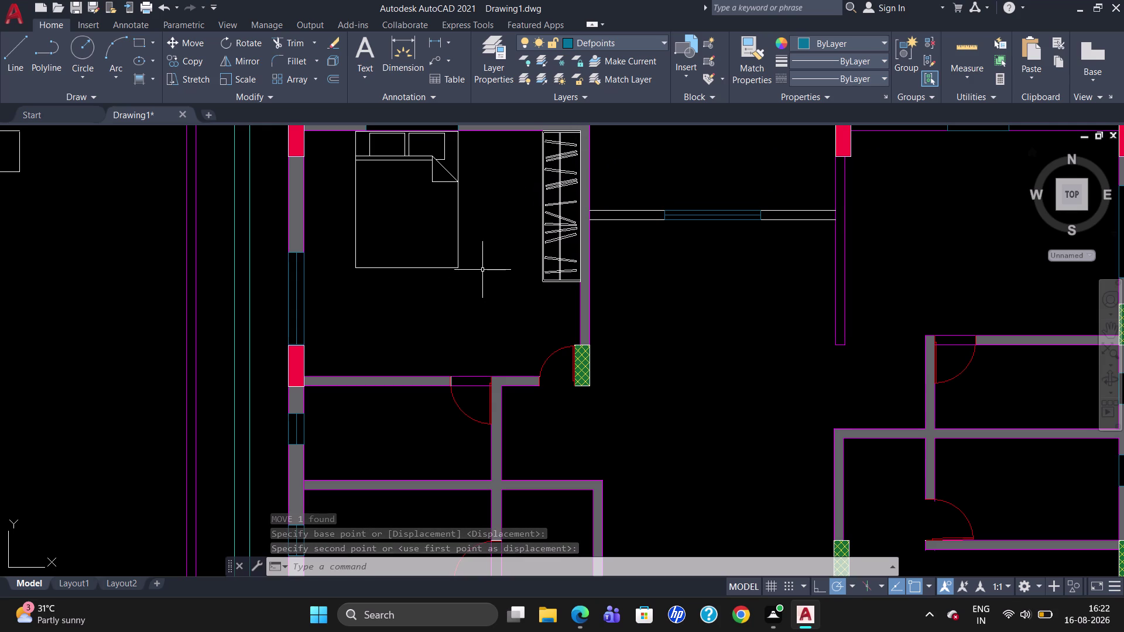
Erase the wardrobe standing by the upper-left bedroom wall.
scroll(down, 3)
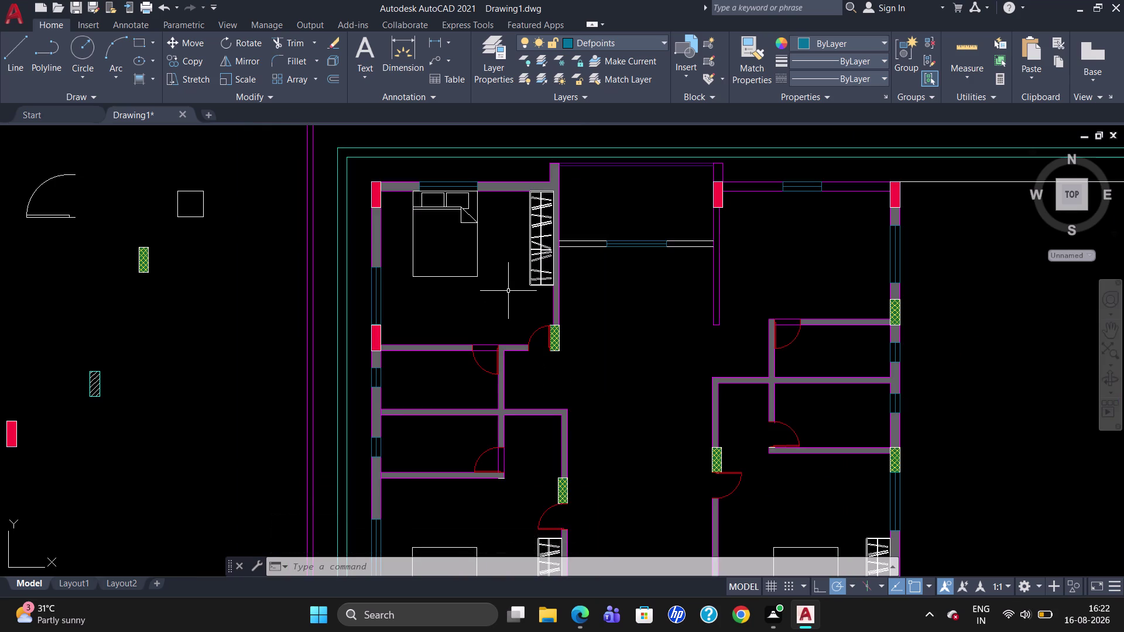
scroll(down, 3)
scroll(up, 3)
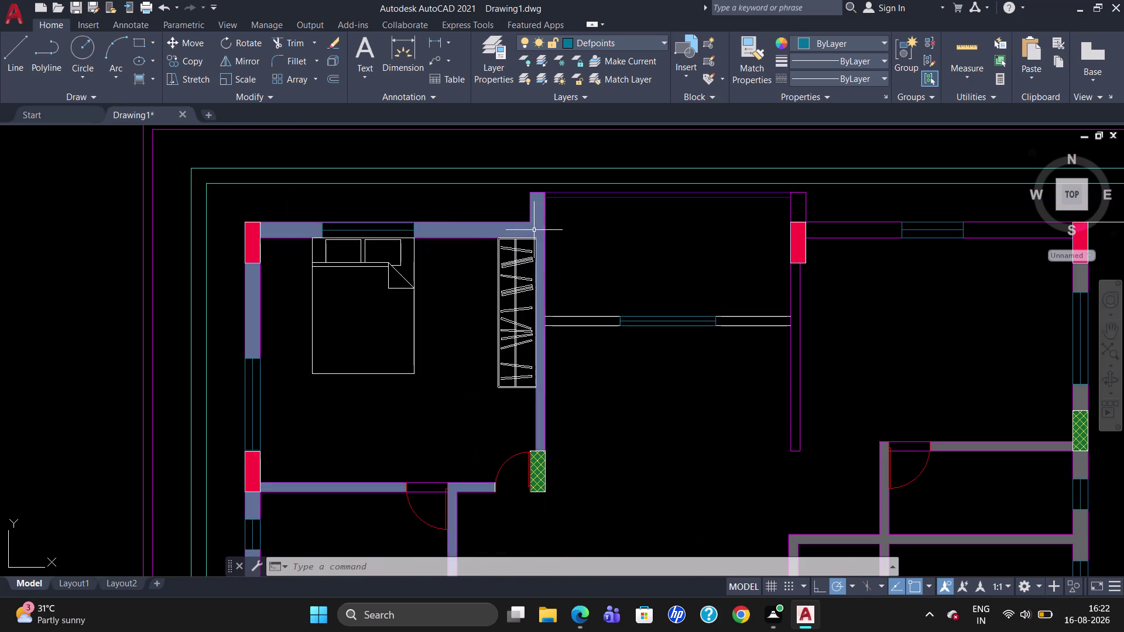
click(520, 276)
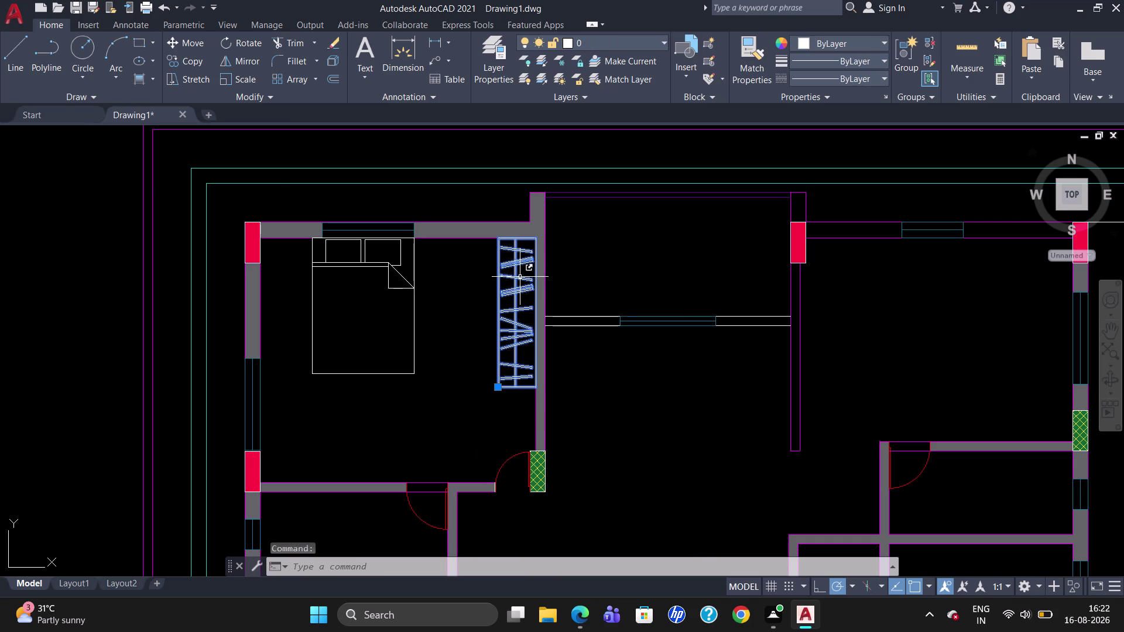
key(Delete)
scroll(down, 3)
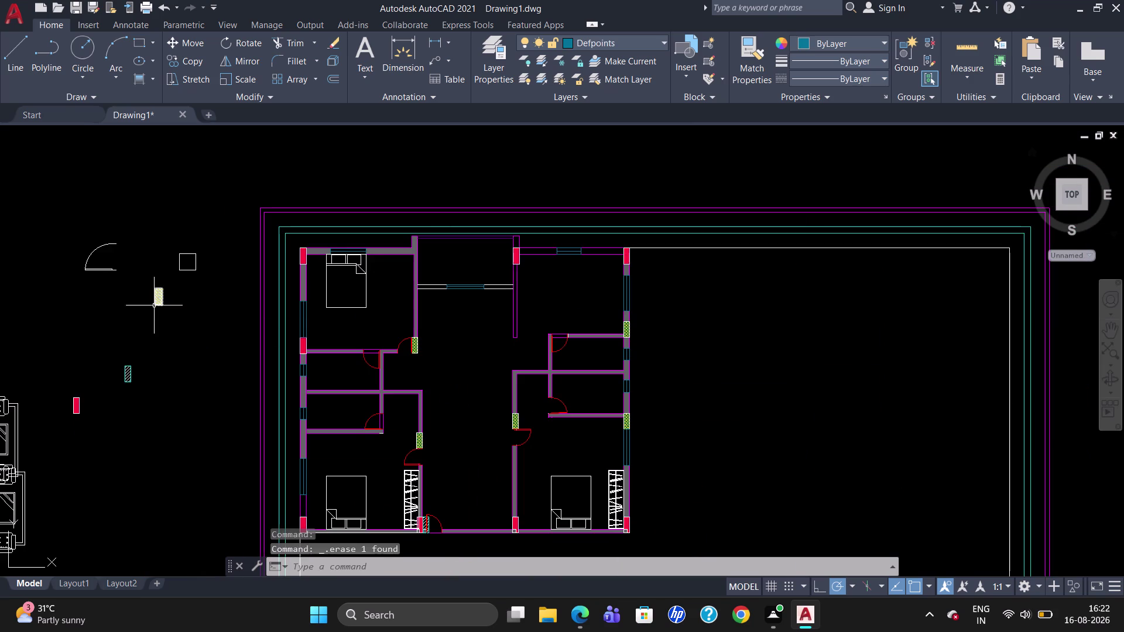
Copy the green hatch sample onto the top wall column beside the upper-left bedroom.
click(153, 301)
key(c)
key(o)
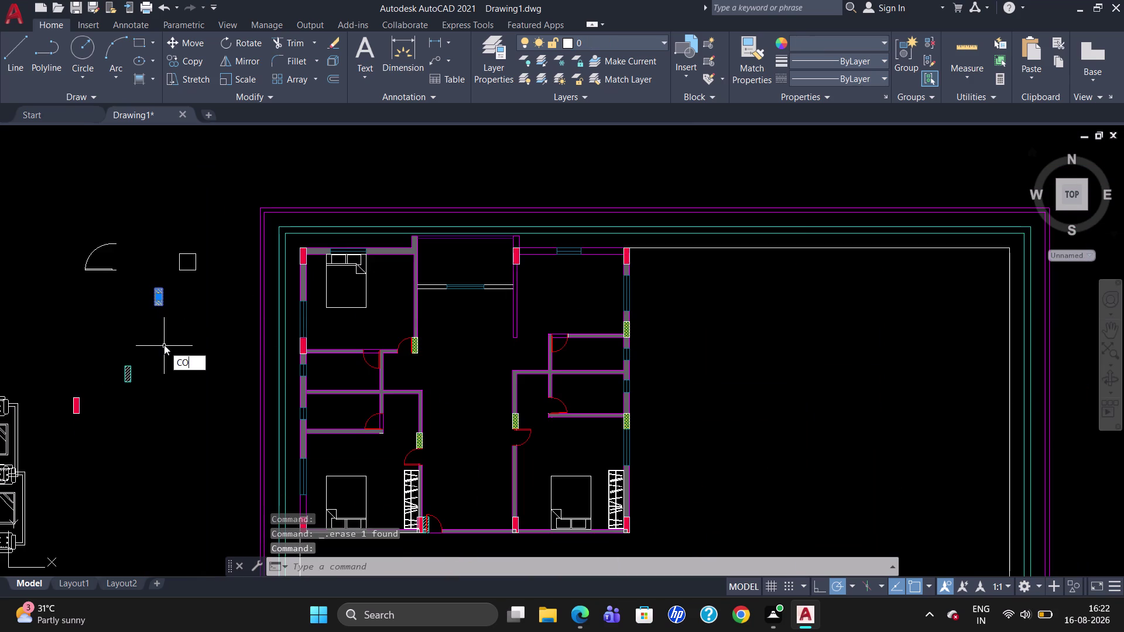
key(Return)
click(165, 289)
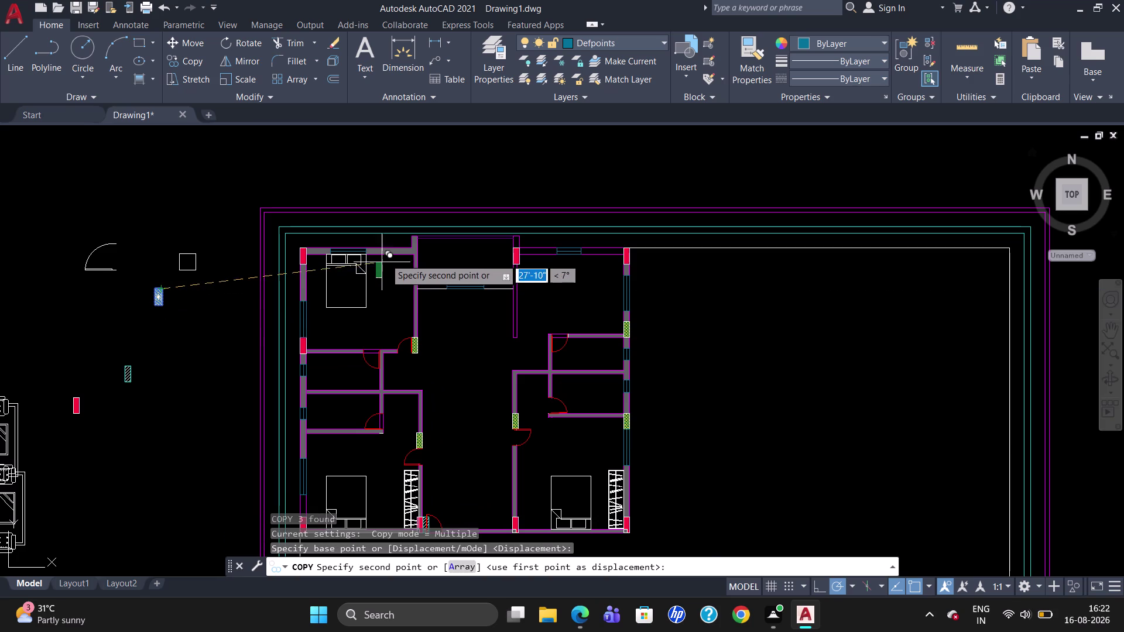
scroll(up, 3)
scroll(up, 3)
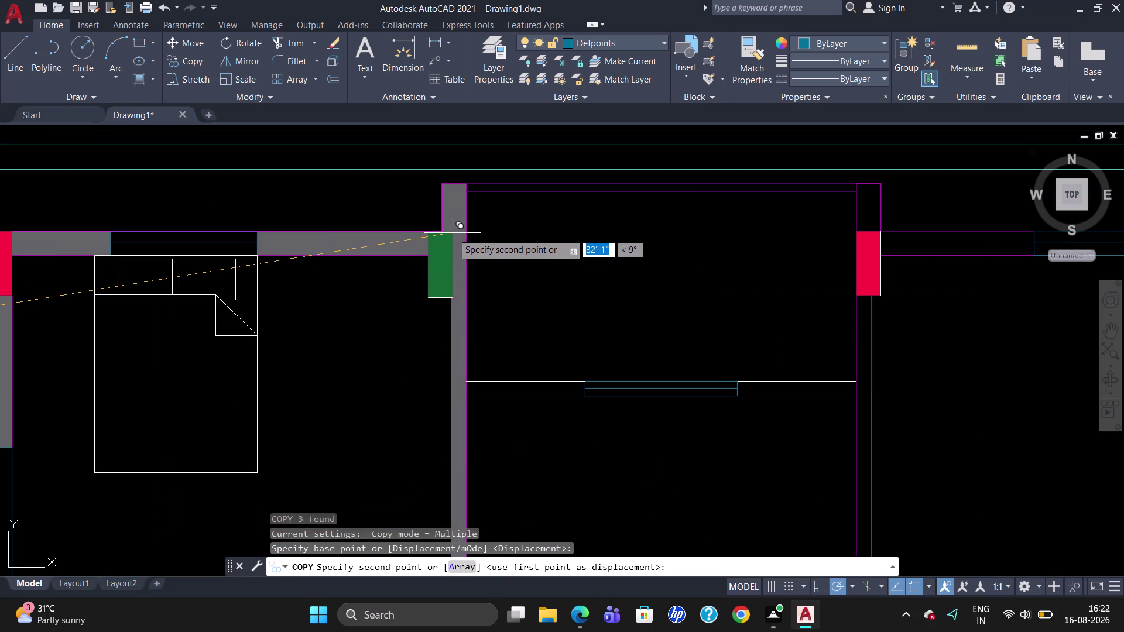
click(462, 230)
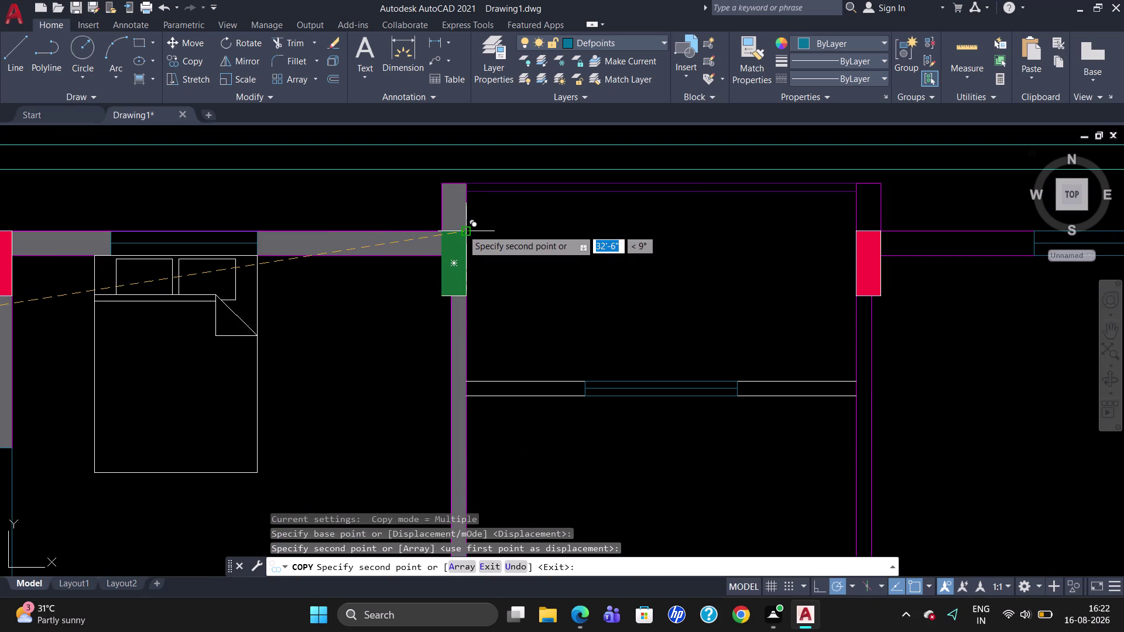
key(Escape)
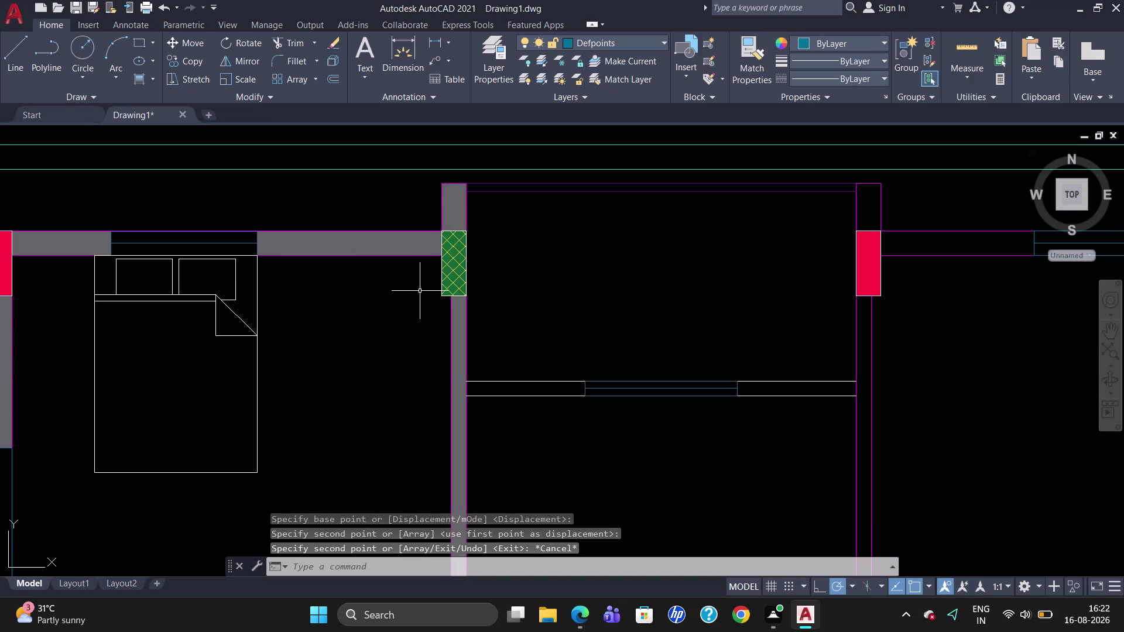
scroll(down, 3)
scroll(down, 3)
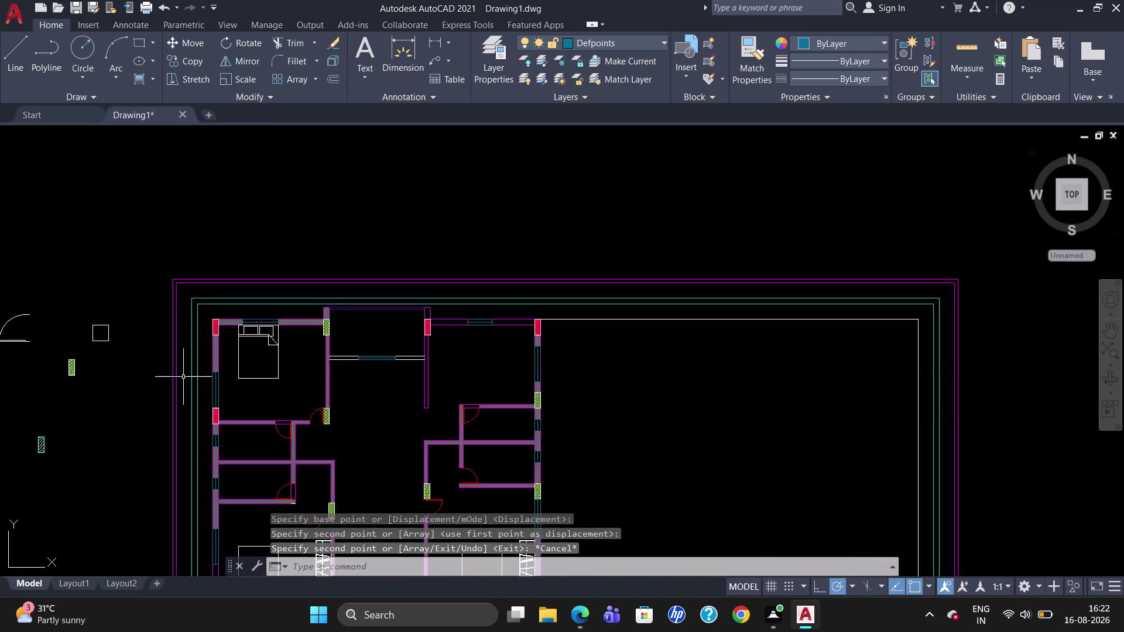
scroll(down, 3)
Copy the lower-left bedroom's wardrobe to the top of the upper-left bedroom's wall.
click(272, 487)
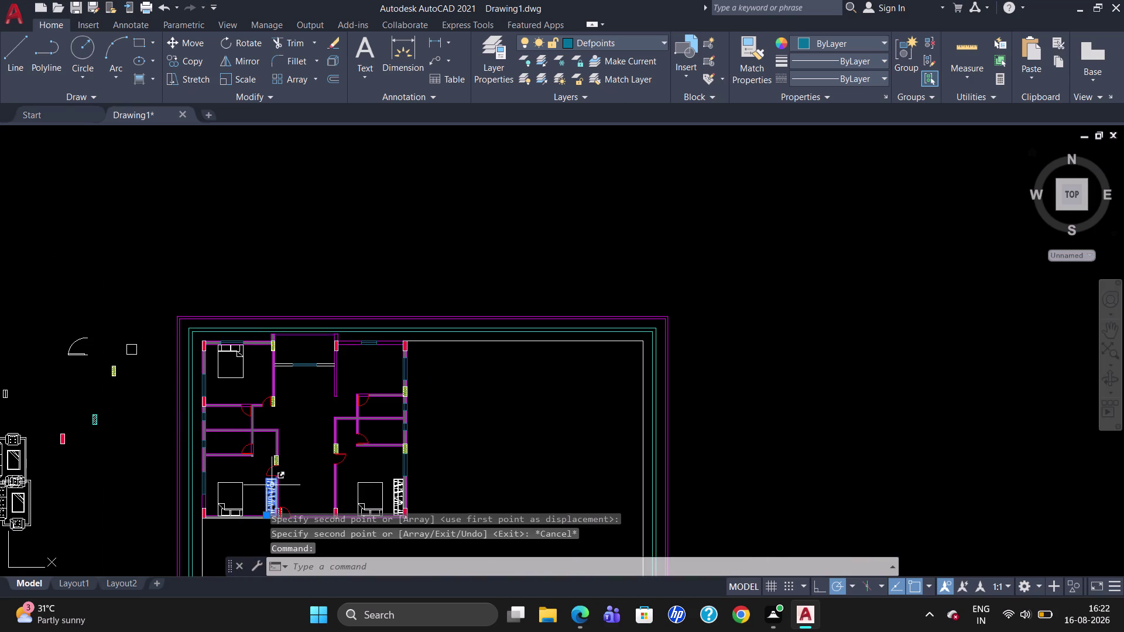
key(c)
key(o)
key(Return)
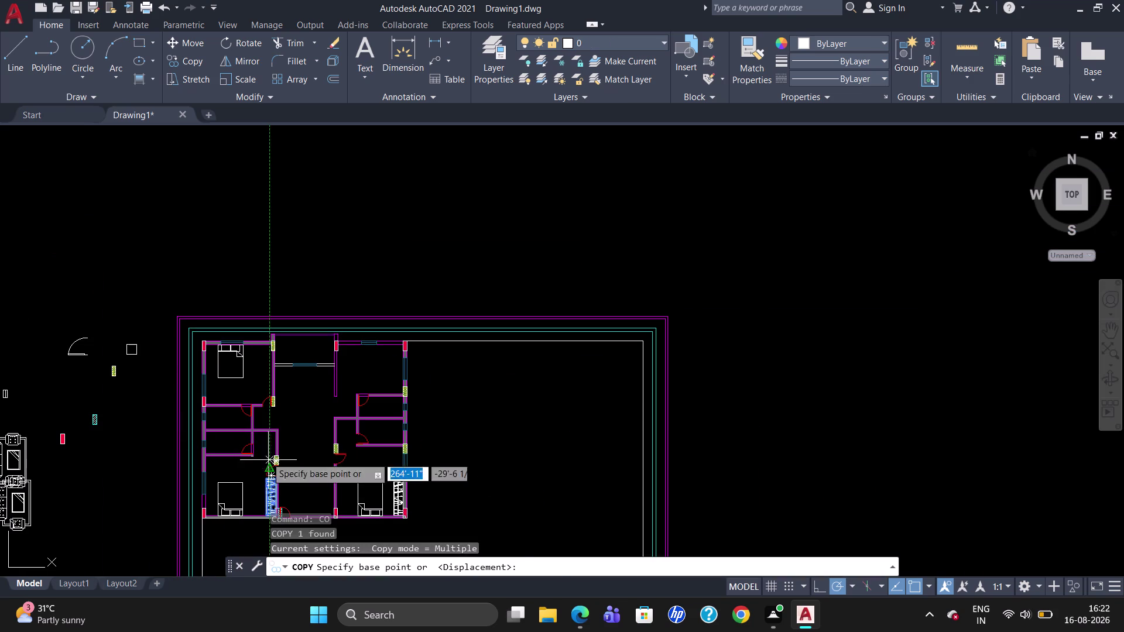
scroll(up, 3)
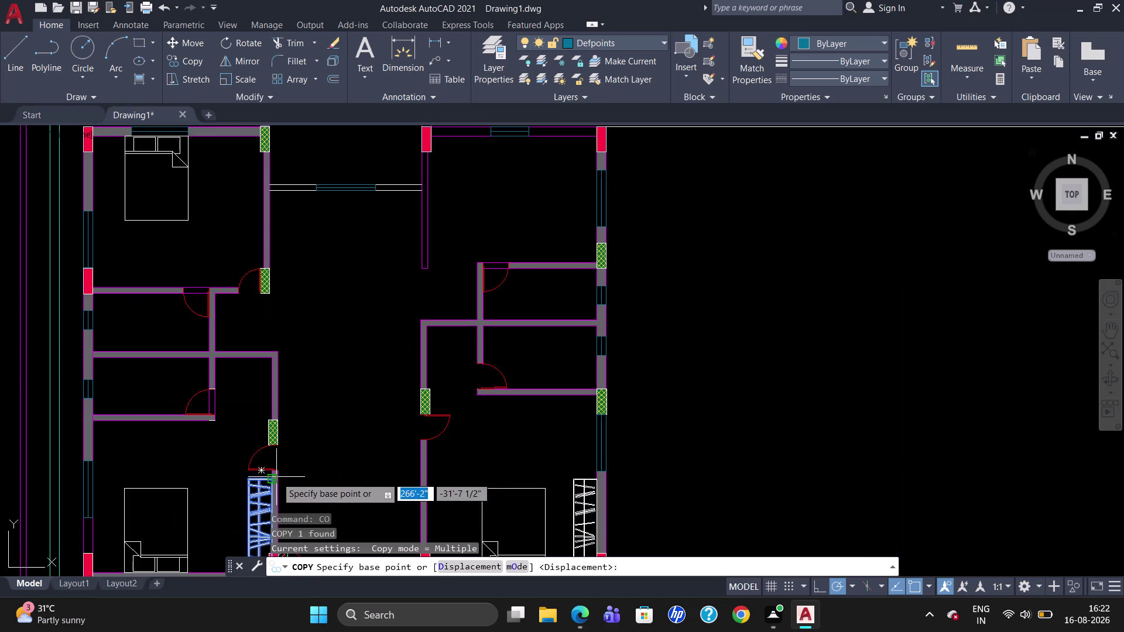
click(276, 479)
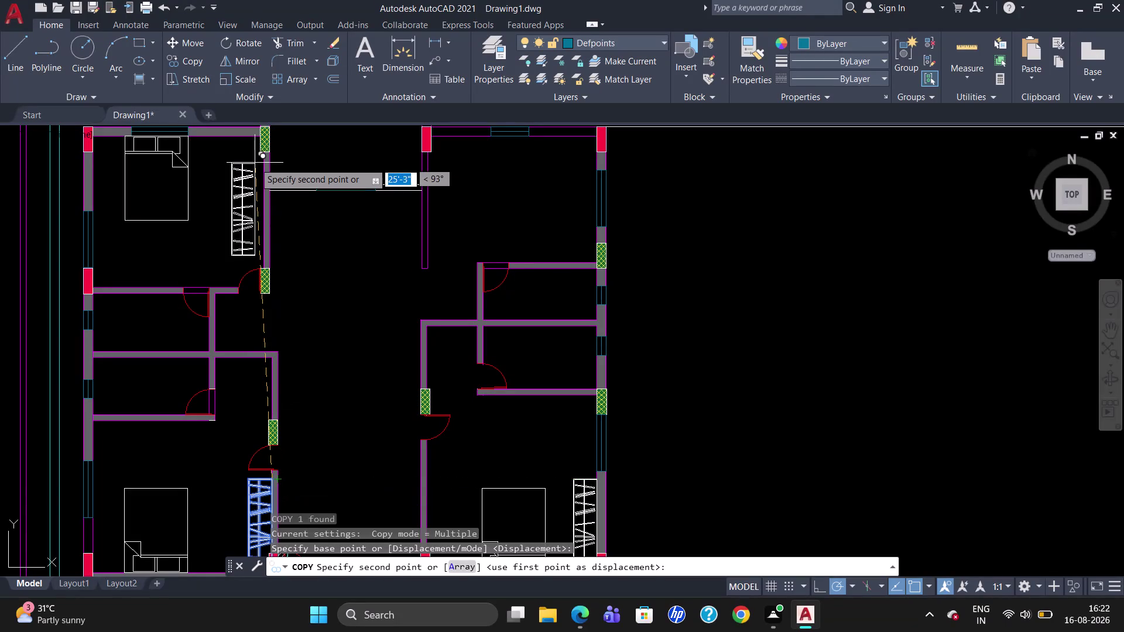
scroll(up, 3)
scroll(down, 3)
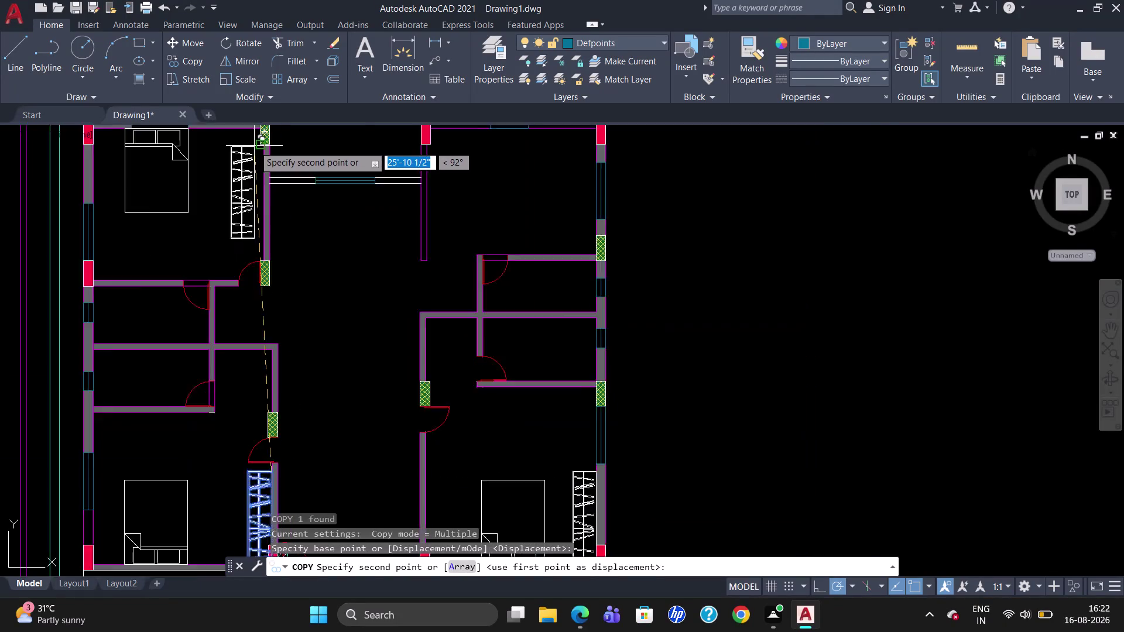
scroll(down, 3)
scroll(up, 3)
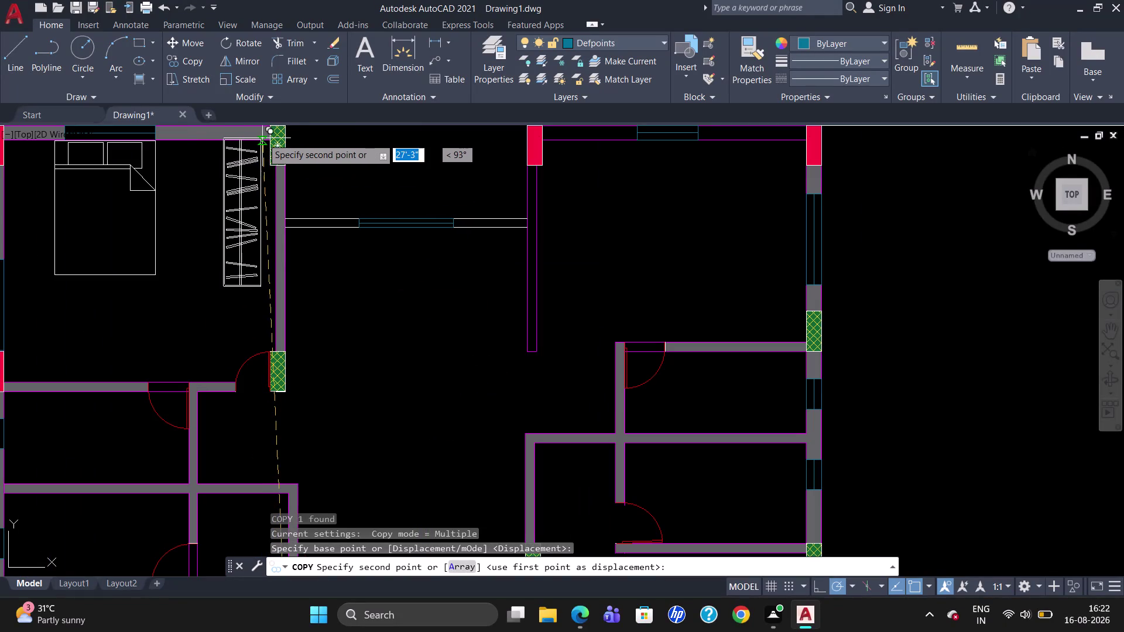
click(267, 138)
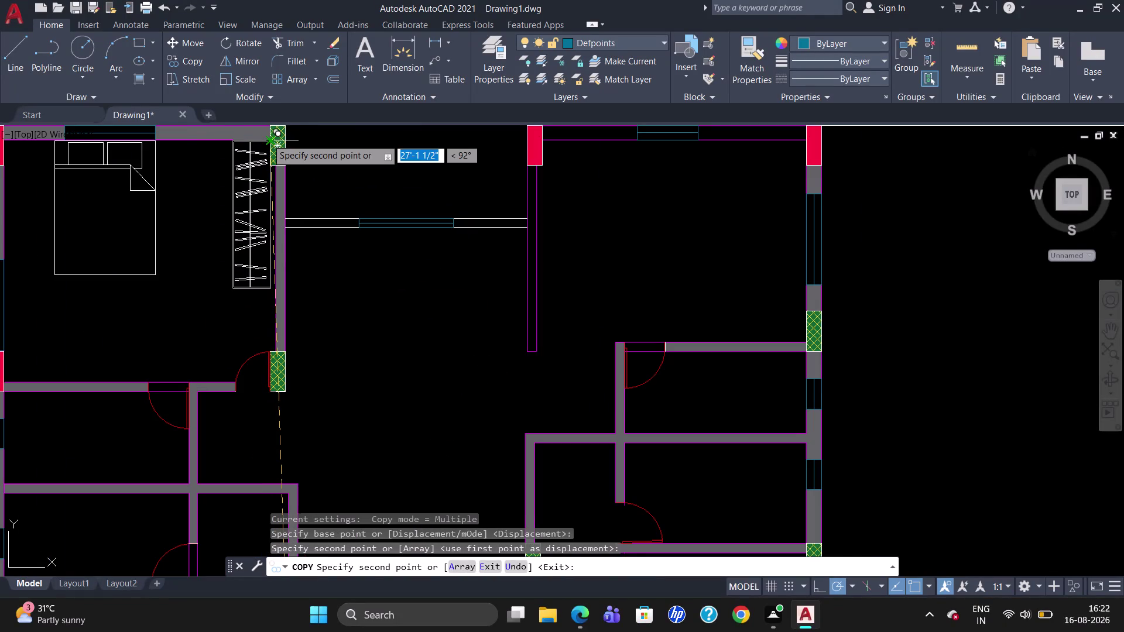
key(Escape)
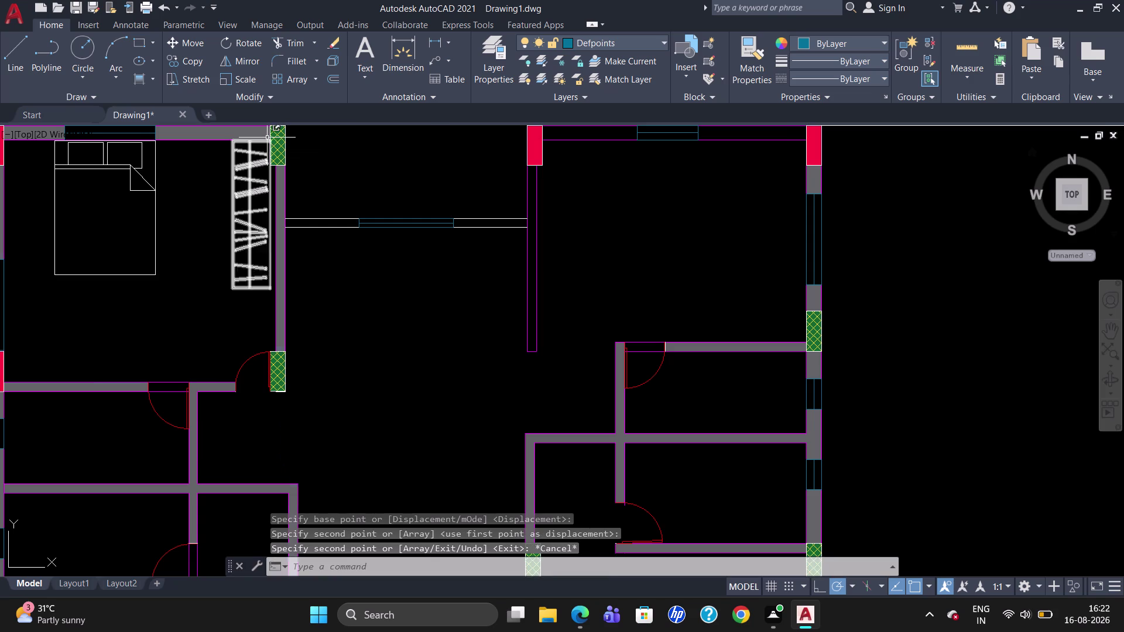
Zoom around the plan to review the furniture and start a selection box.
scroll(down, 3)
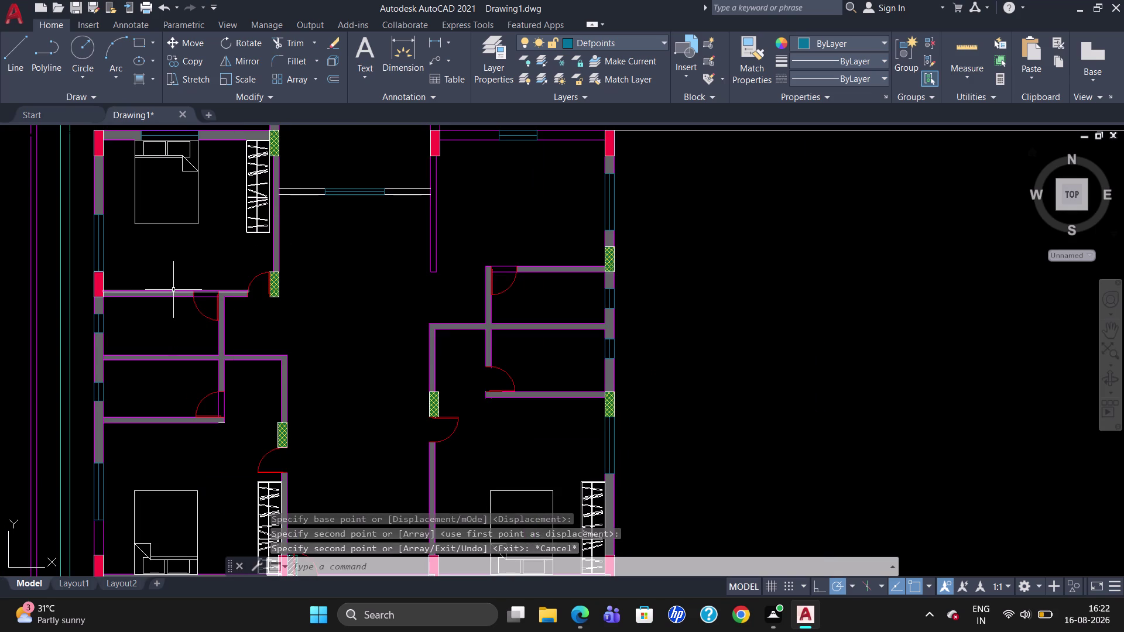
scroll(up, 3)
scroll(down, 3)
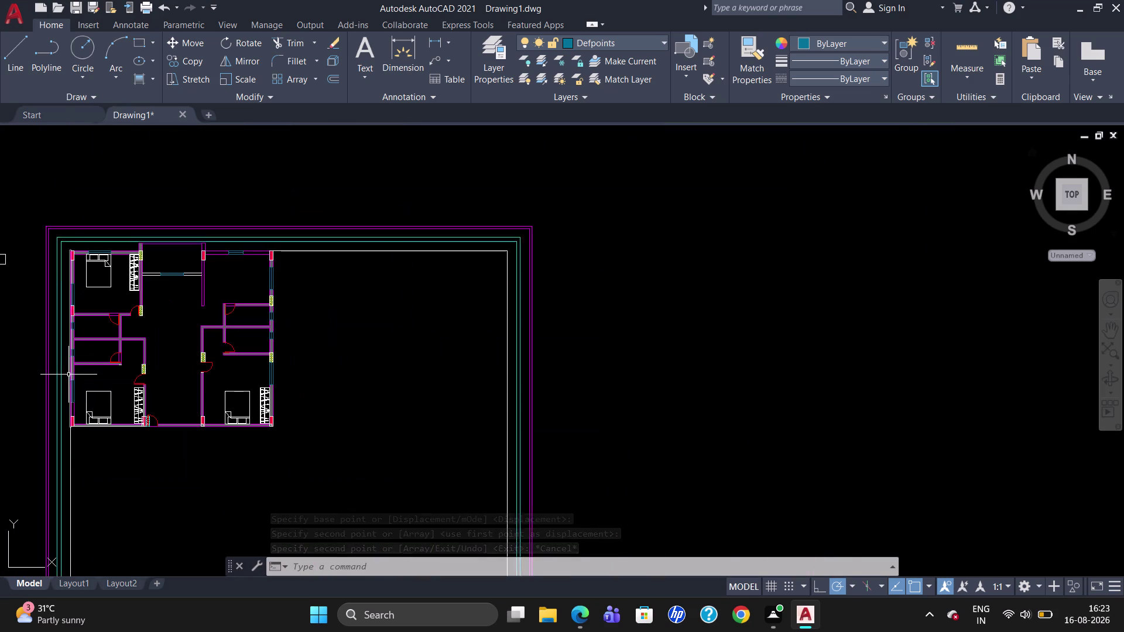
scroll(up, 3)
scroll(down, 3)
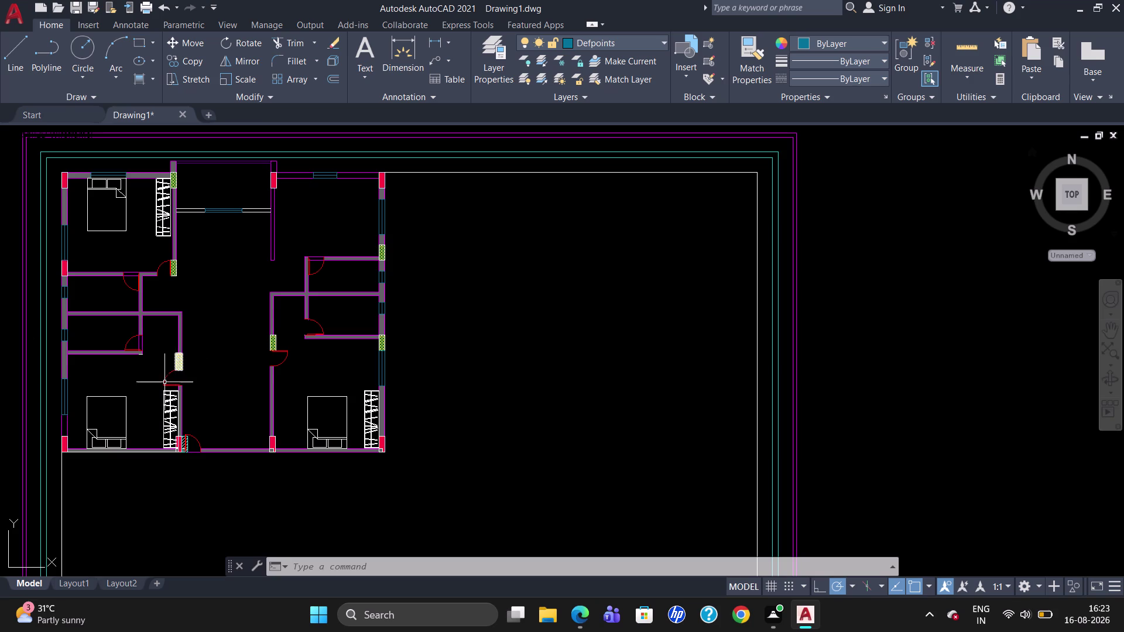
scroll(down, 3)
scroll(up, 3)
scroll(down, 3)
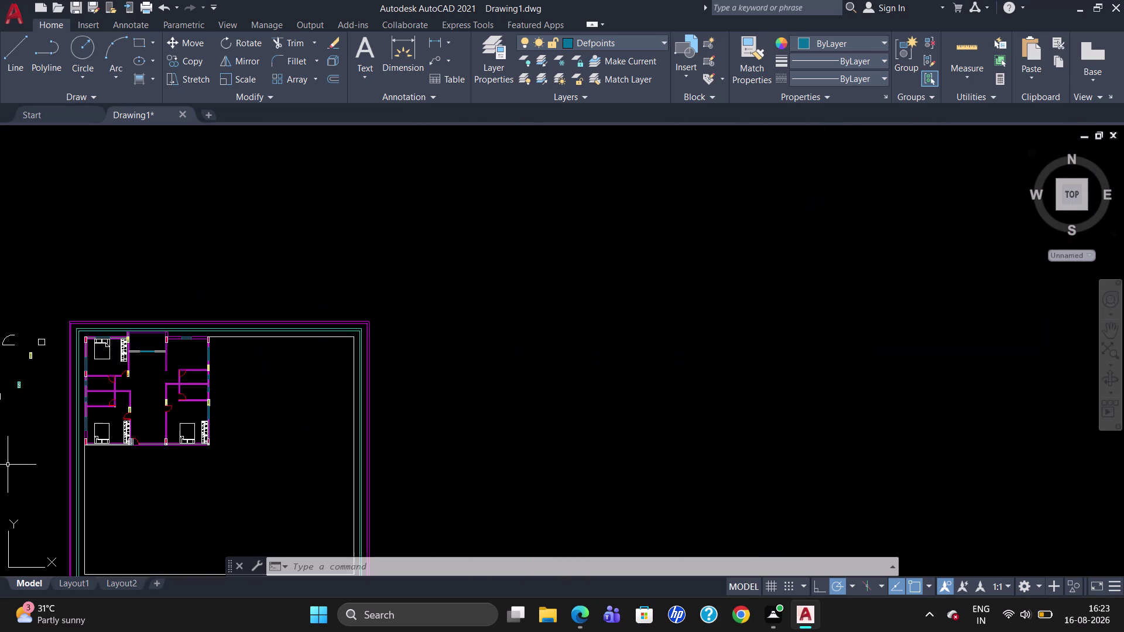
scroll(up, 3)
scroll(down, 3)
scroll(up, 3)
scroll(down, 3)
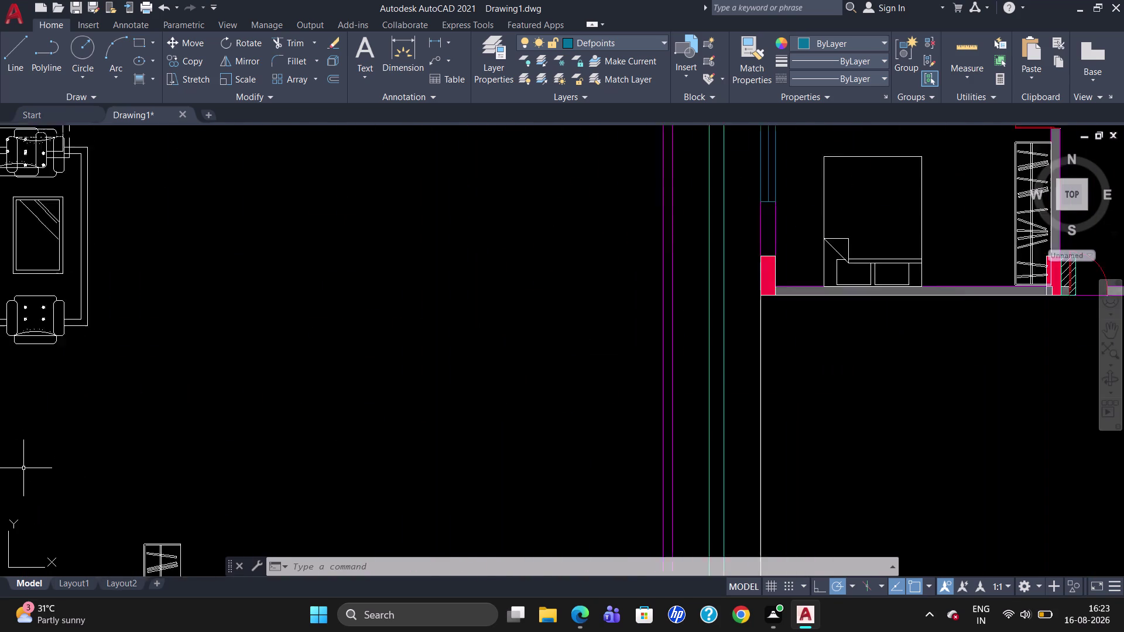
click(29, 327)
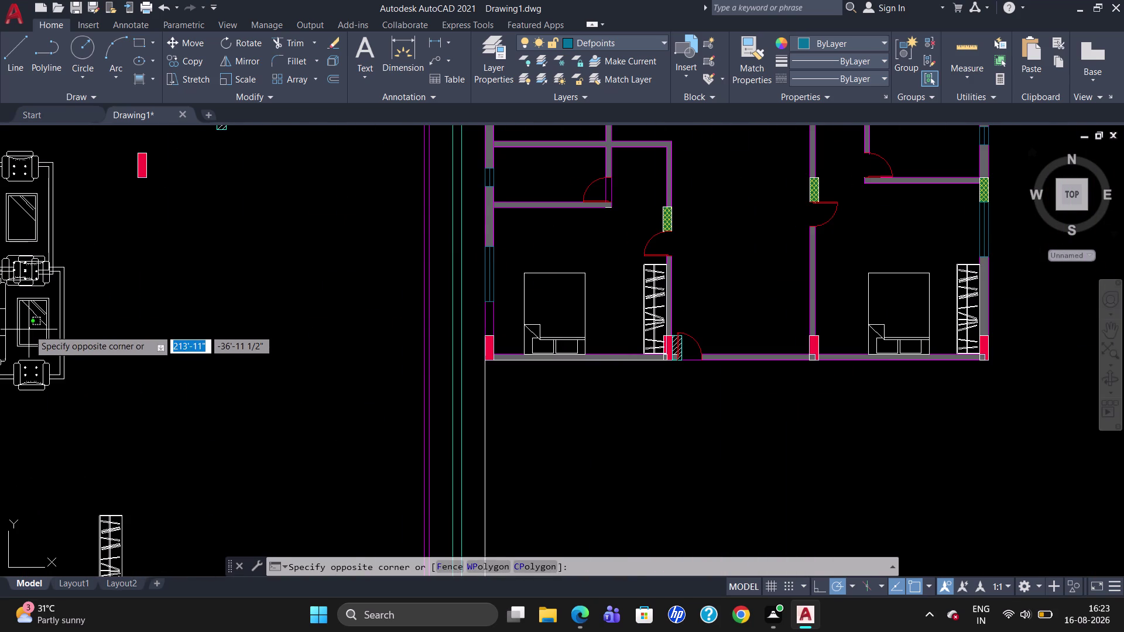
Move the dining table block from the loose furniture into the central hall.
key(Escape)
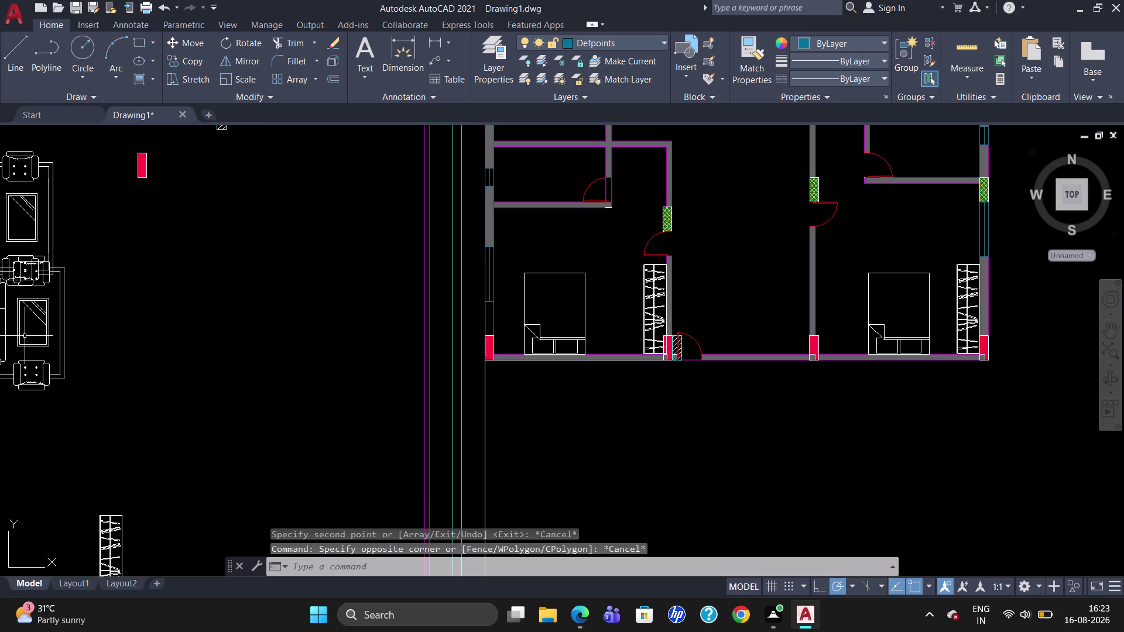
scroll(down, 3)
scroll(up, 3)
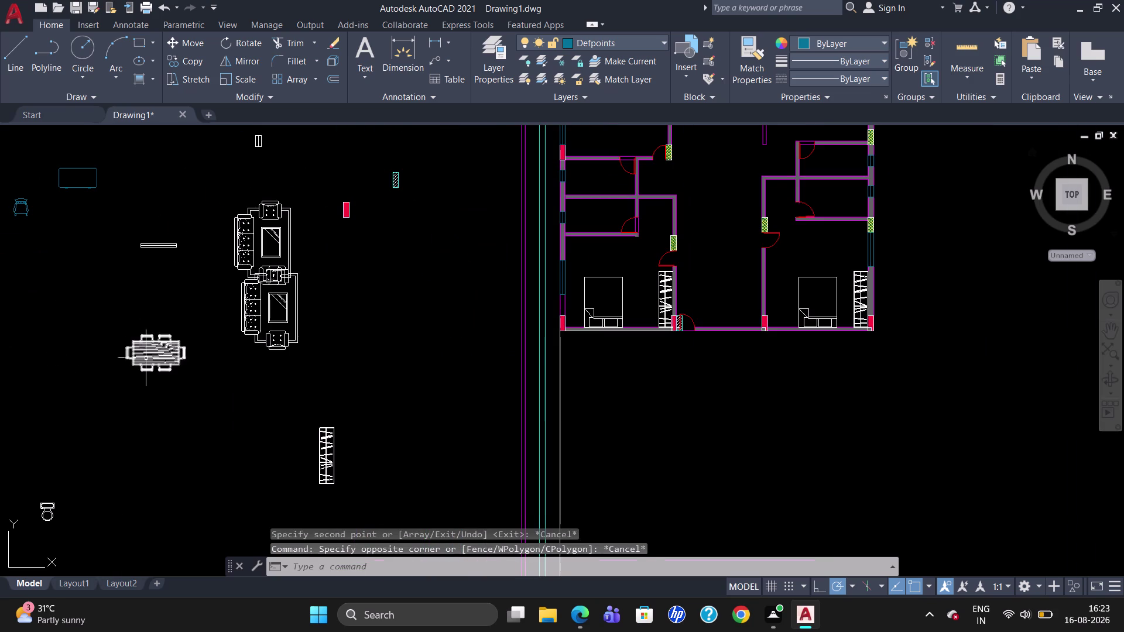
click(146, 358)
key(c)
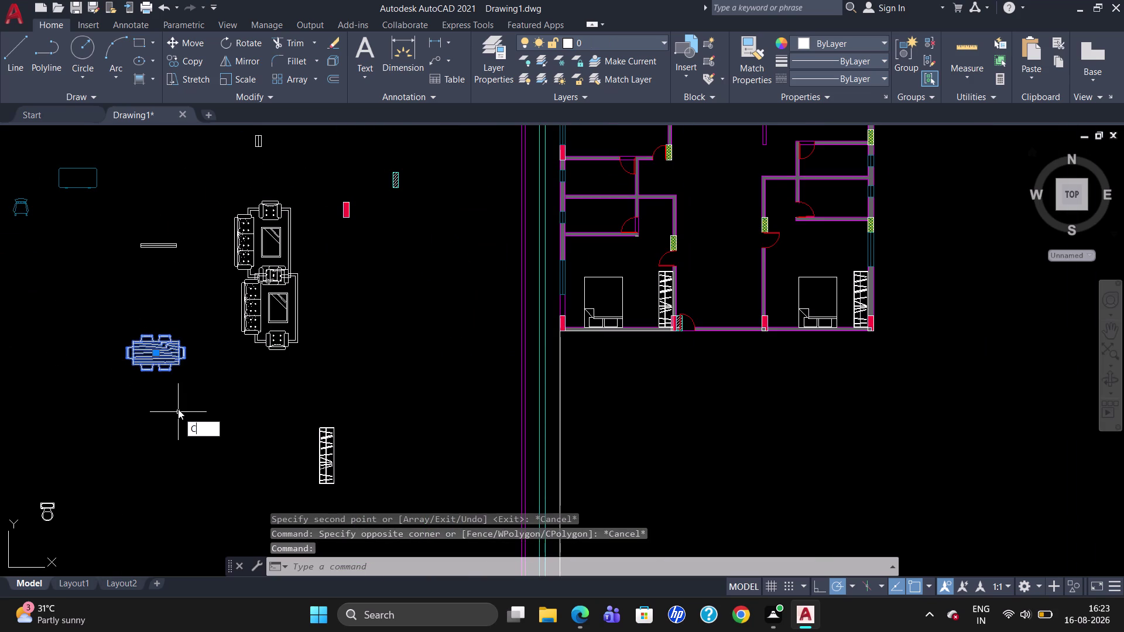
key(BackSpace)
key(m)
key(Return)
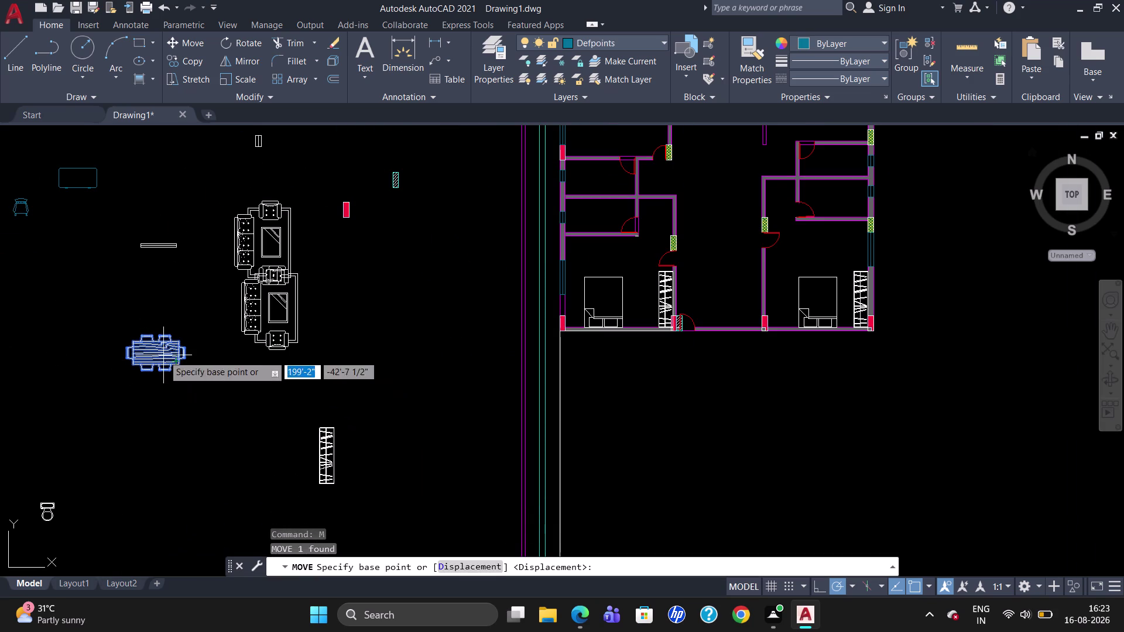
click(163, 357)
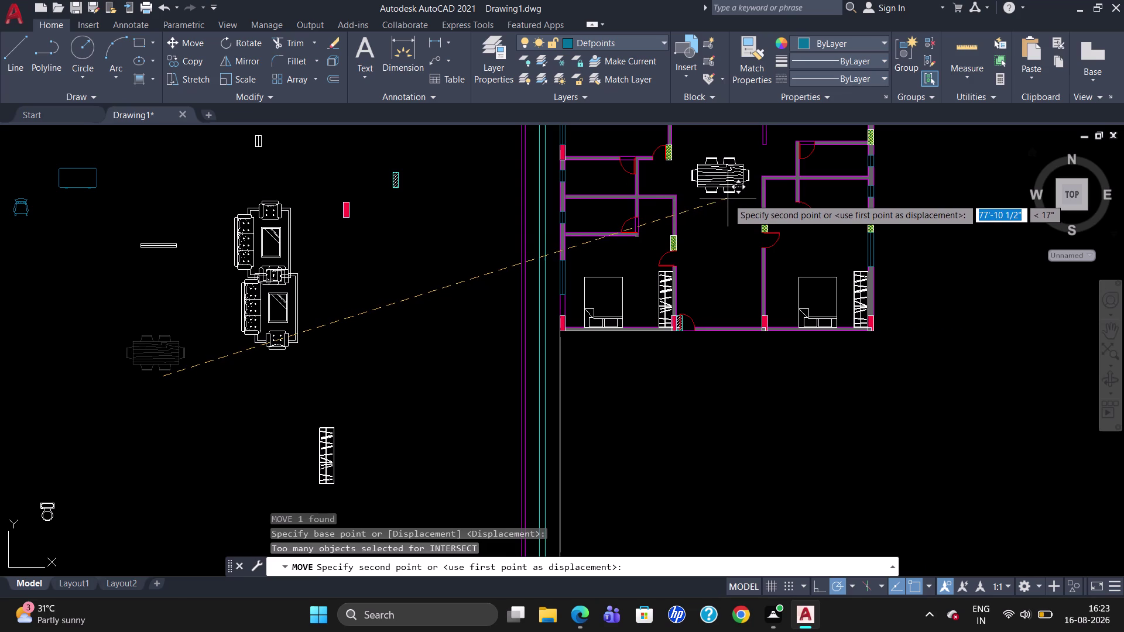
click(726, 198)
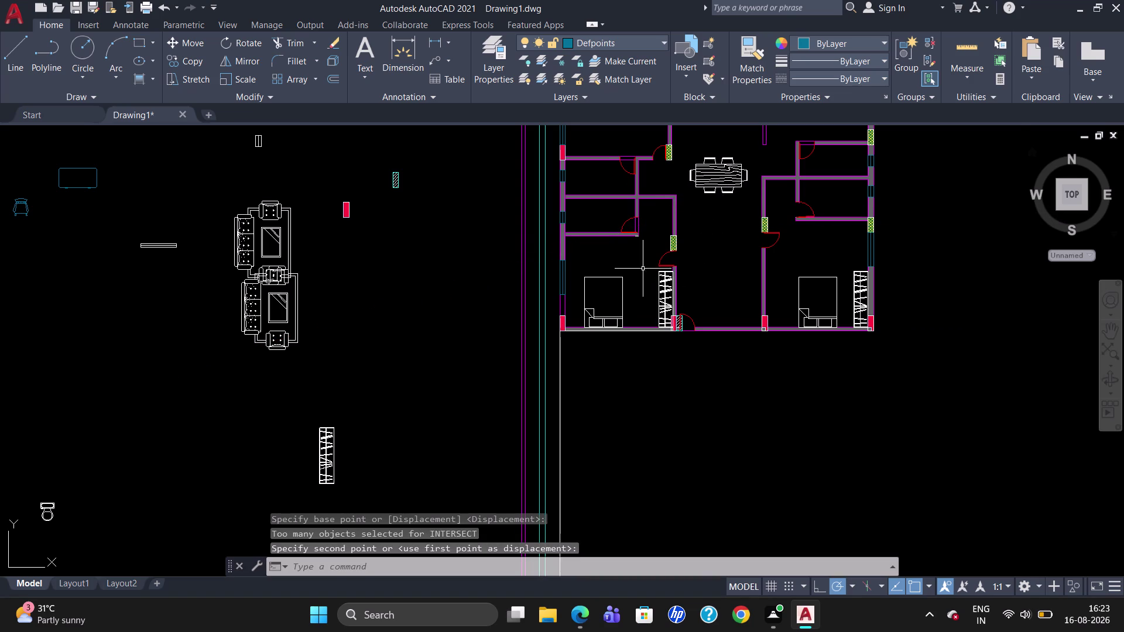
scroll(down, 3)
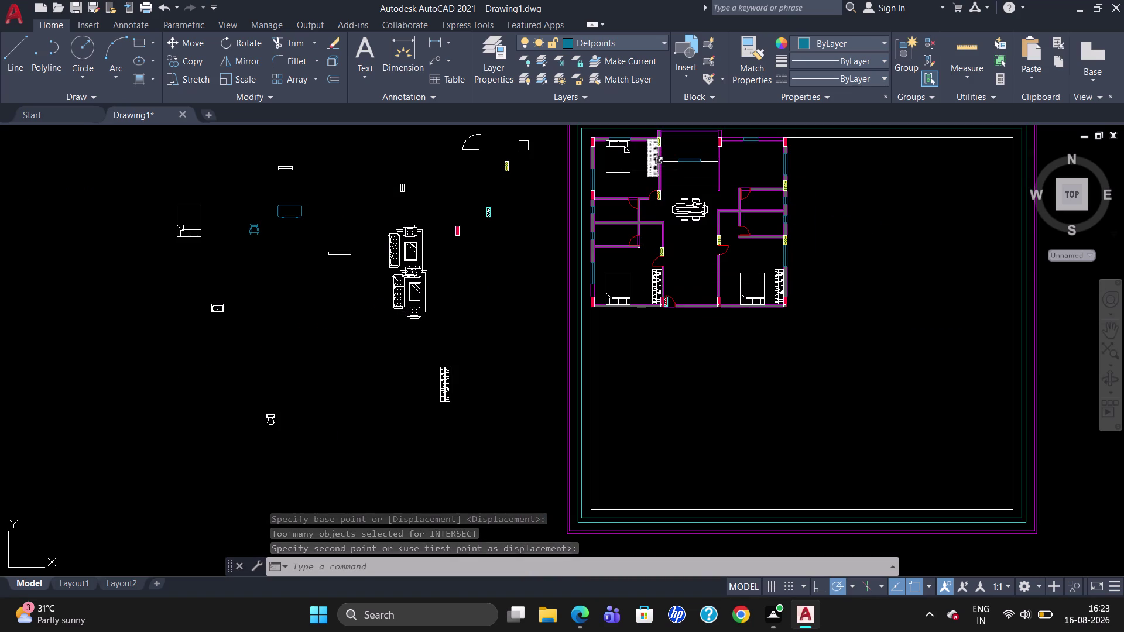
click(683, 203)
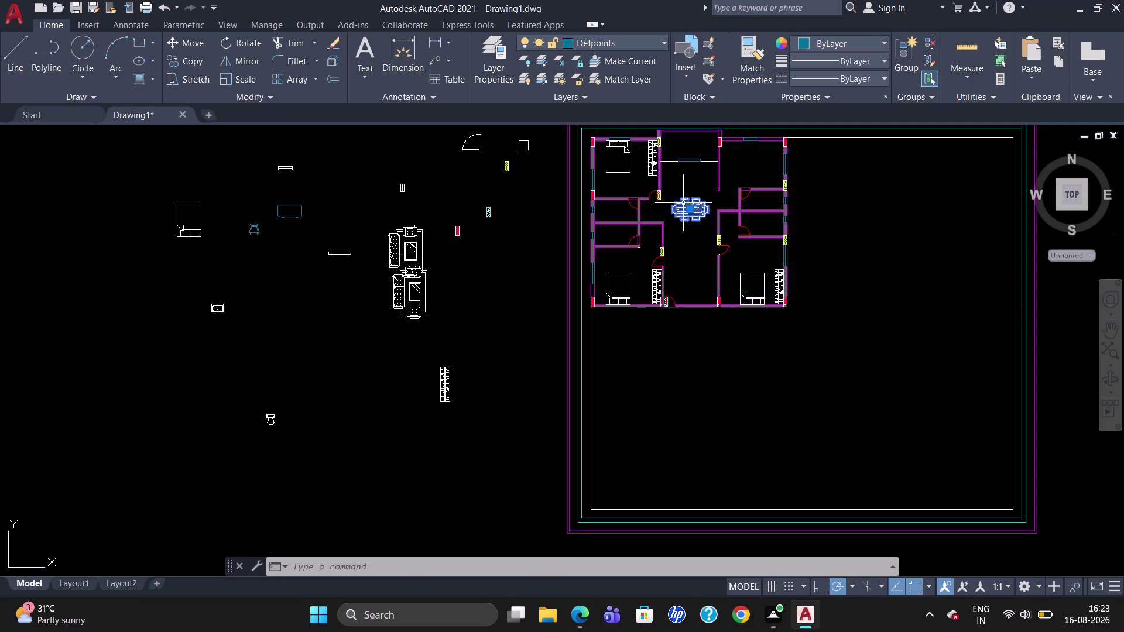
Move the dining table set down into the hall.
key(m)
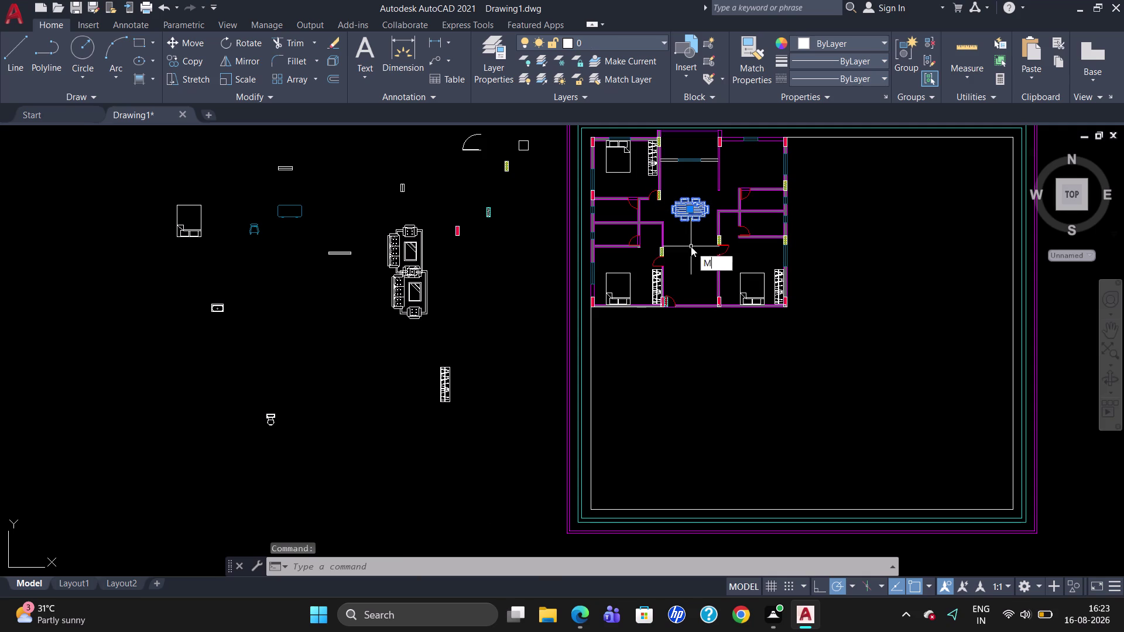
key(Return)
click(696, 212)
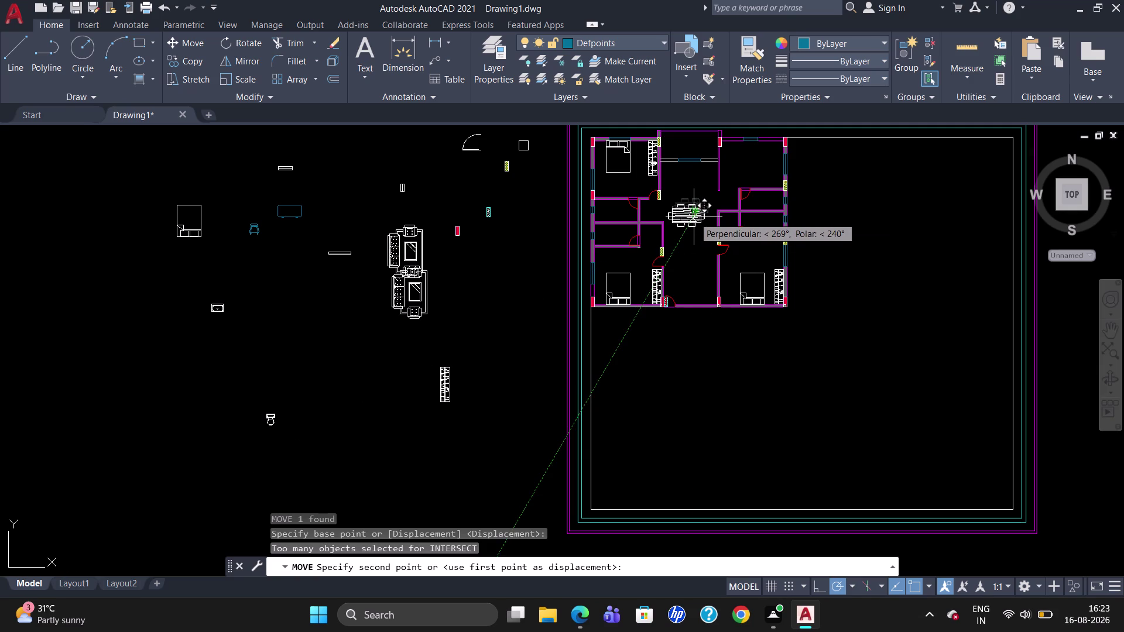
scroll(up, 3)
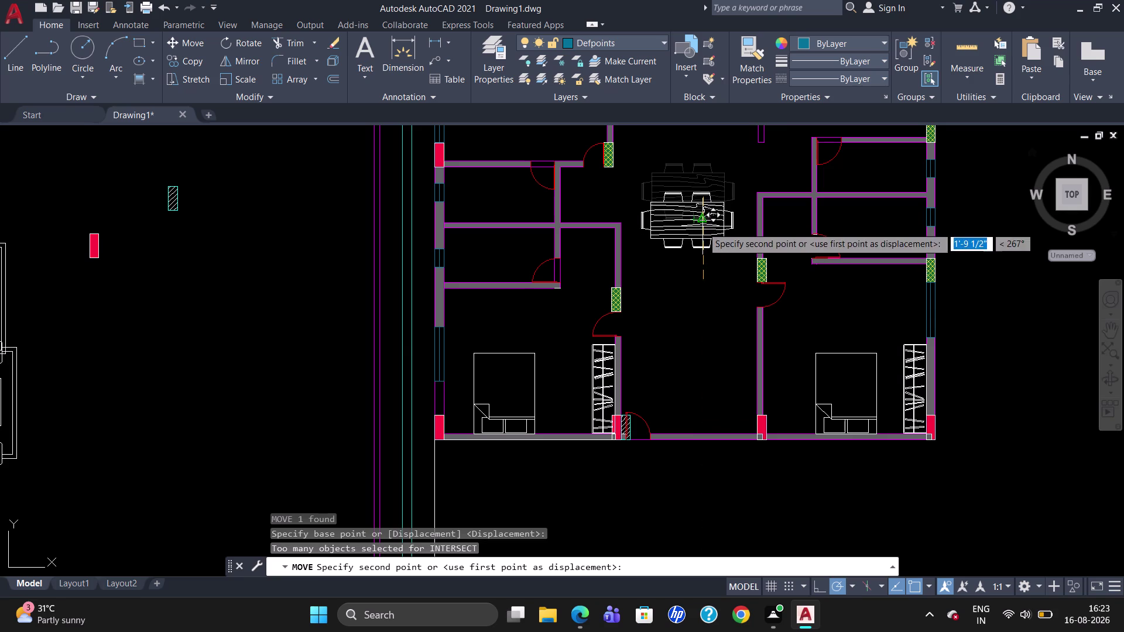
click(702, 228)
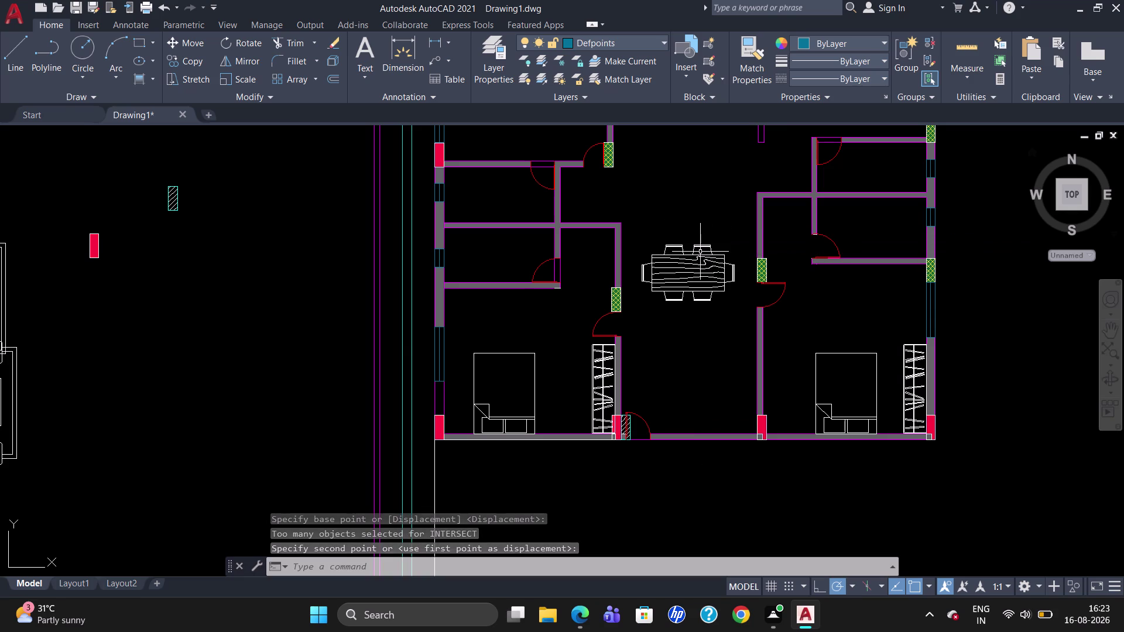
Window-select the dining table set and shift it slightly upward.
key(m)
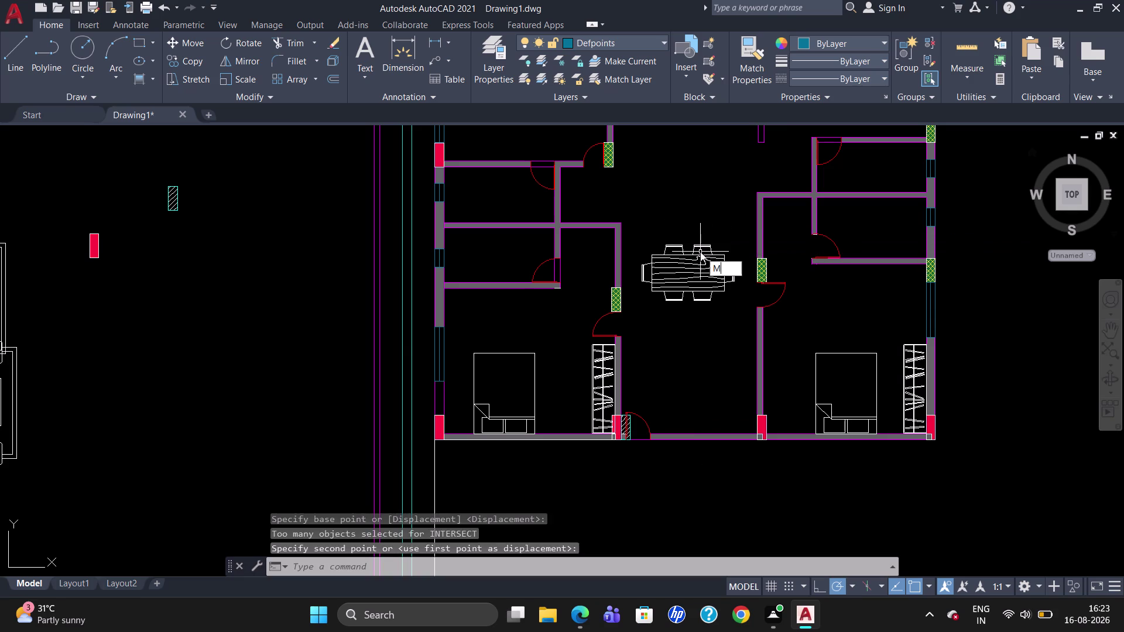
key(Return)
click(699, 251)
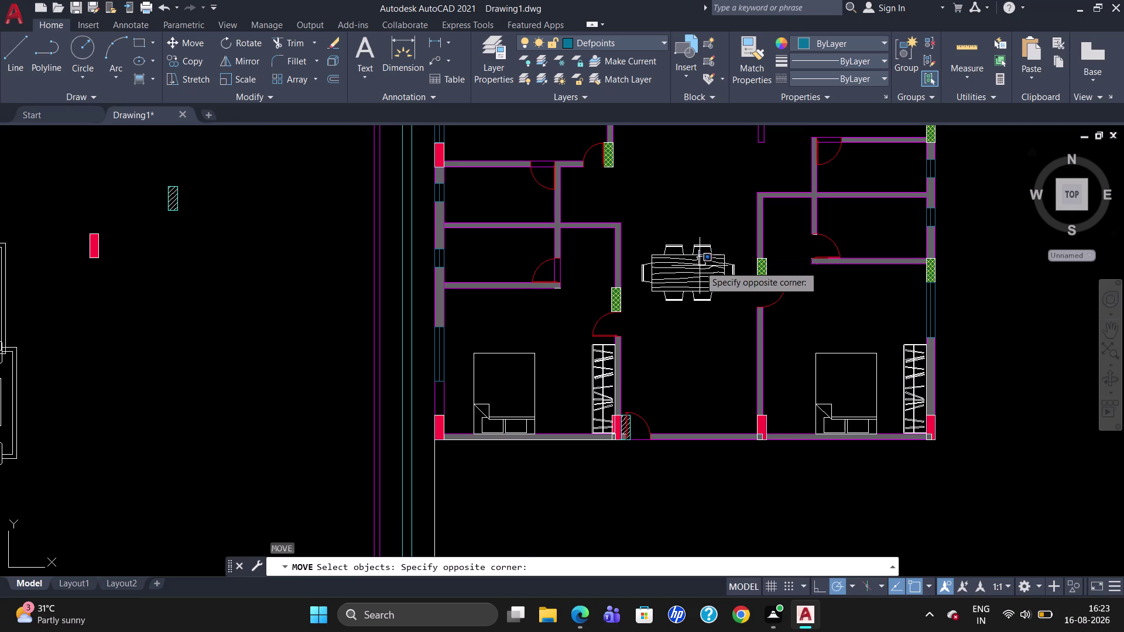
click(699, 265)
click(695, 266)
key(Return)
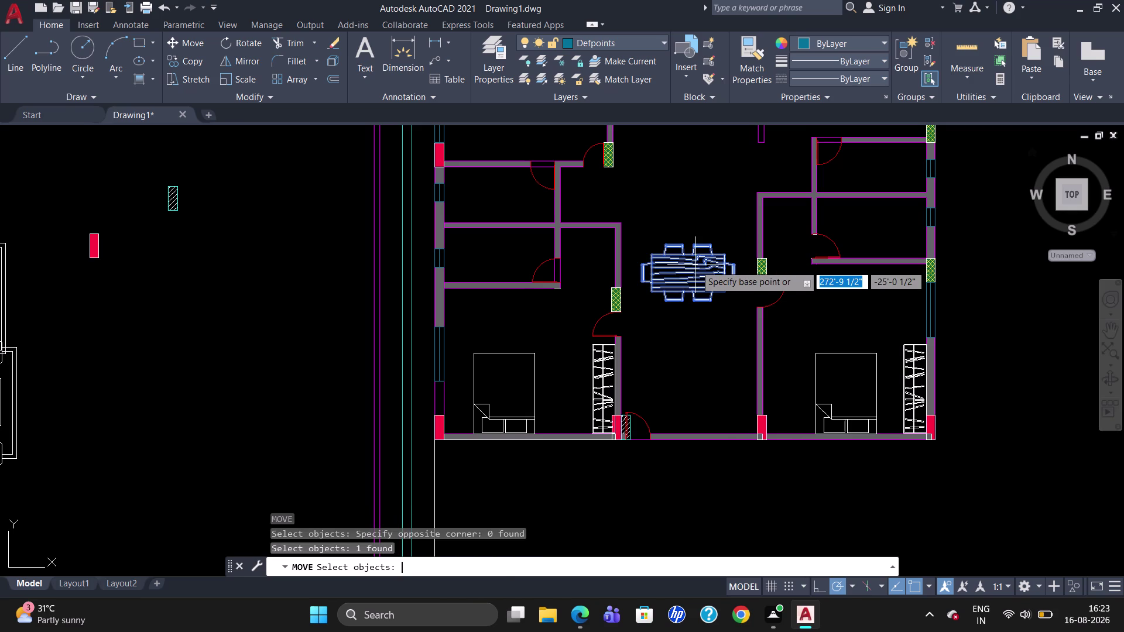
click(698, 253)
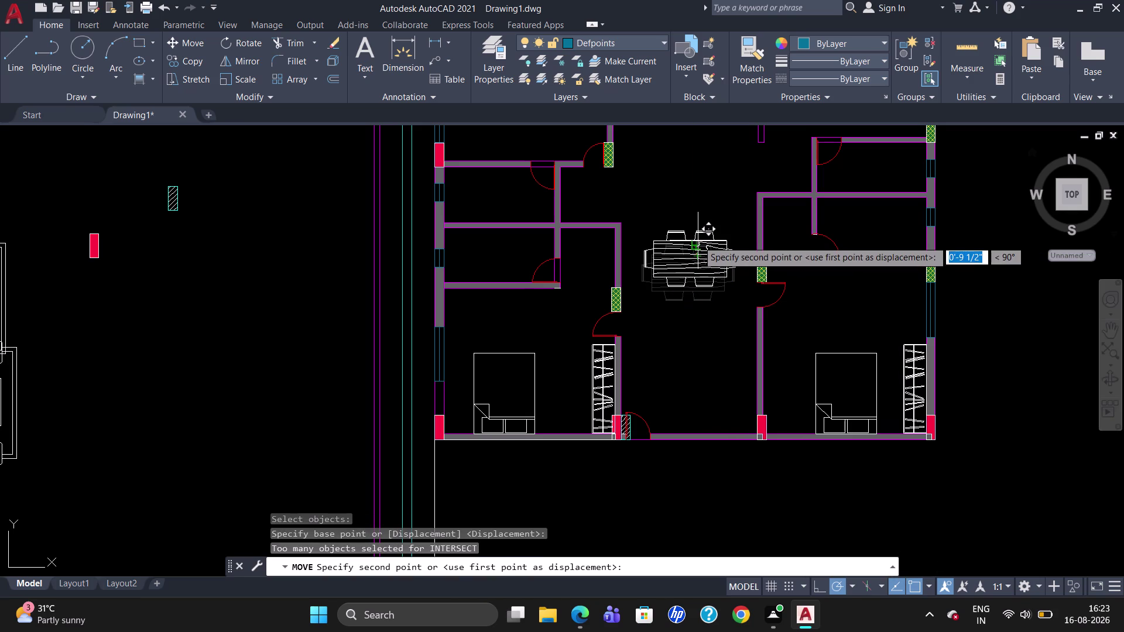
click(698, 241)
scroll(down, 3)
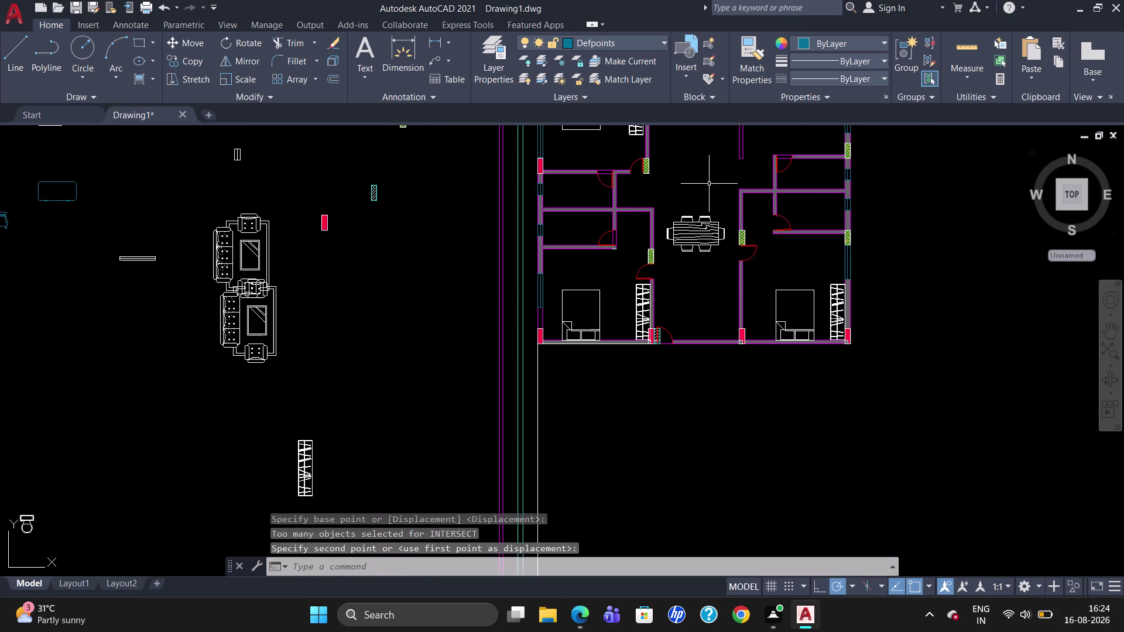
scroll(down, 3)
scroll(up, 3)
scroll(down, 3)
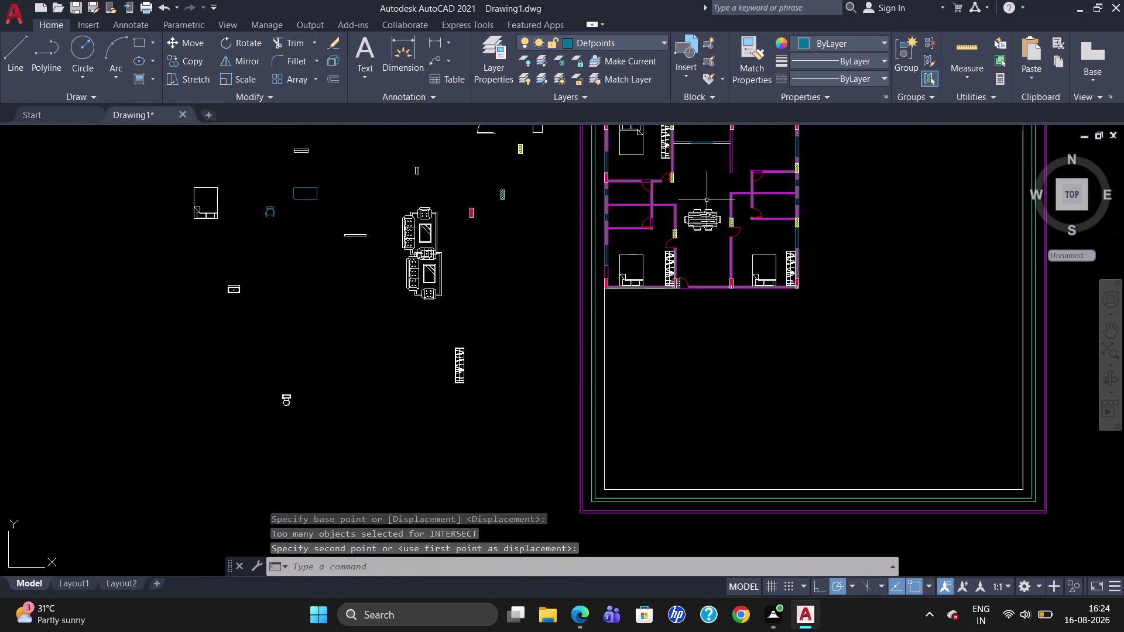
Nudge the dining table set twice more toward the hall centre.
click(700, 214)
key(m)
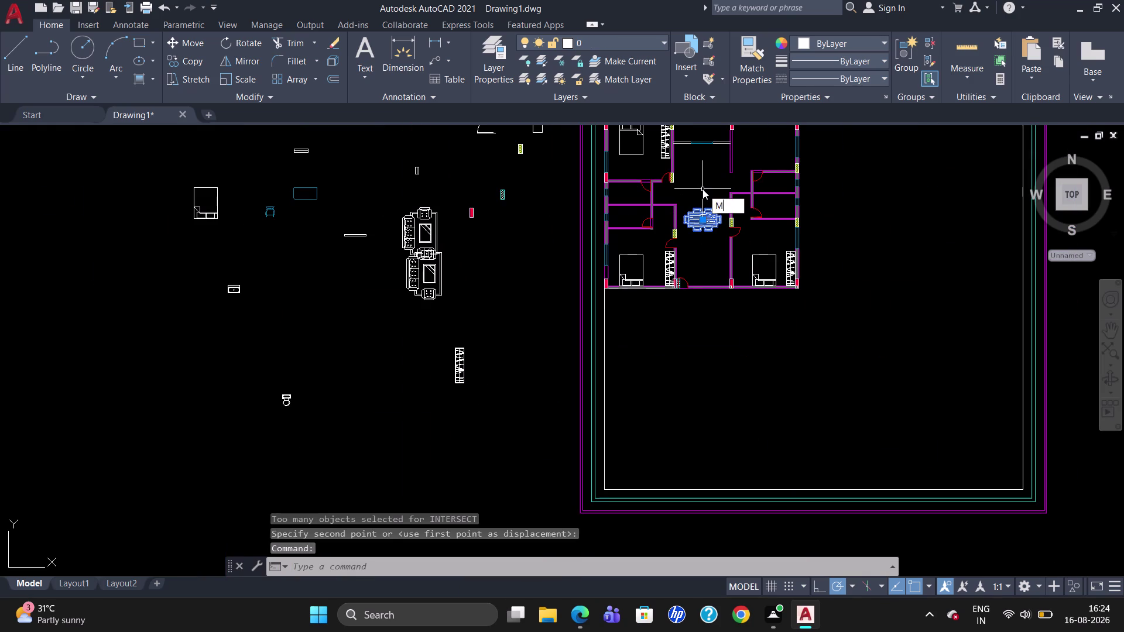
key(Return)
click(706, 216)
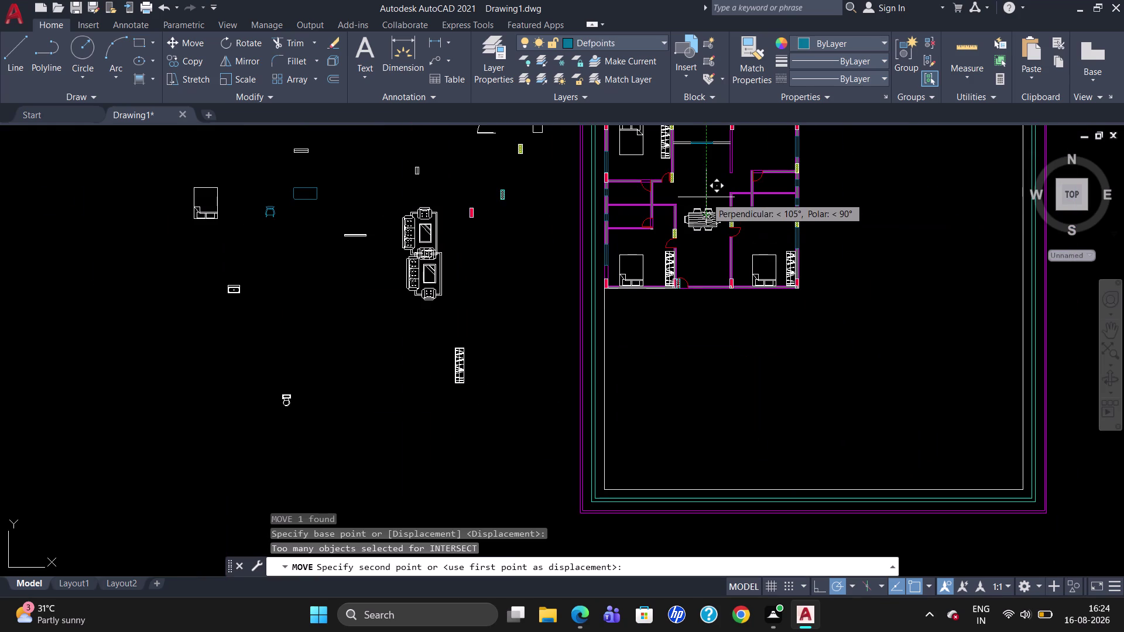
click(699, 185)
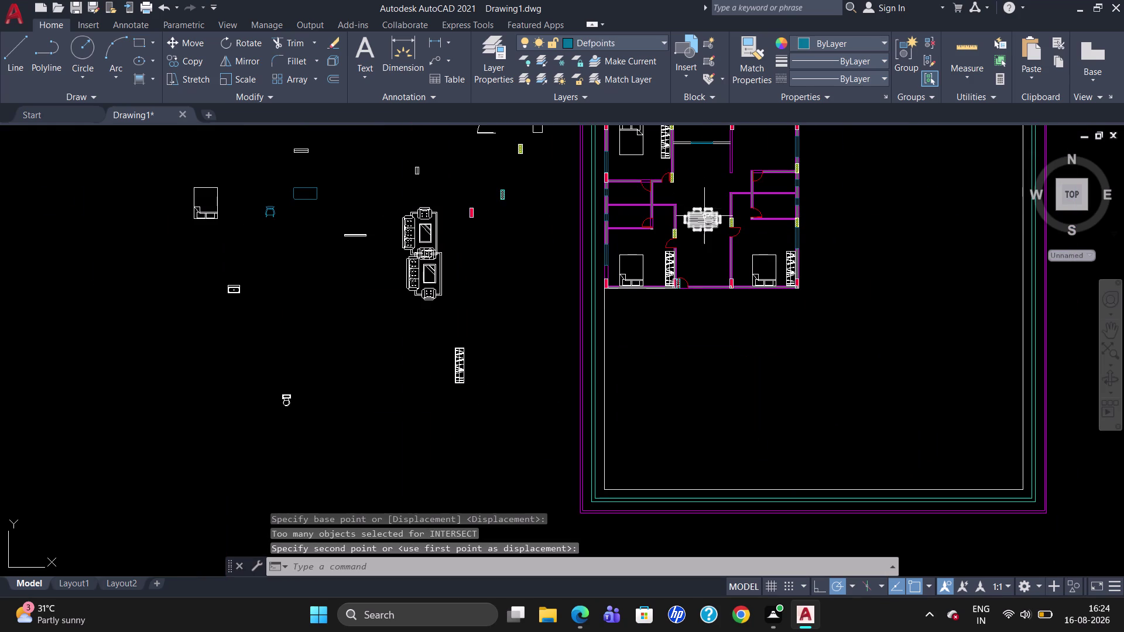
click(704, 216)
key(m)
key(Return)
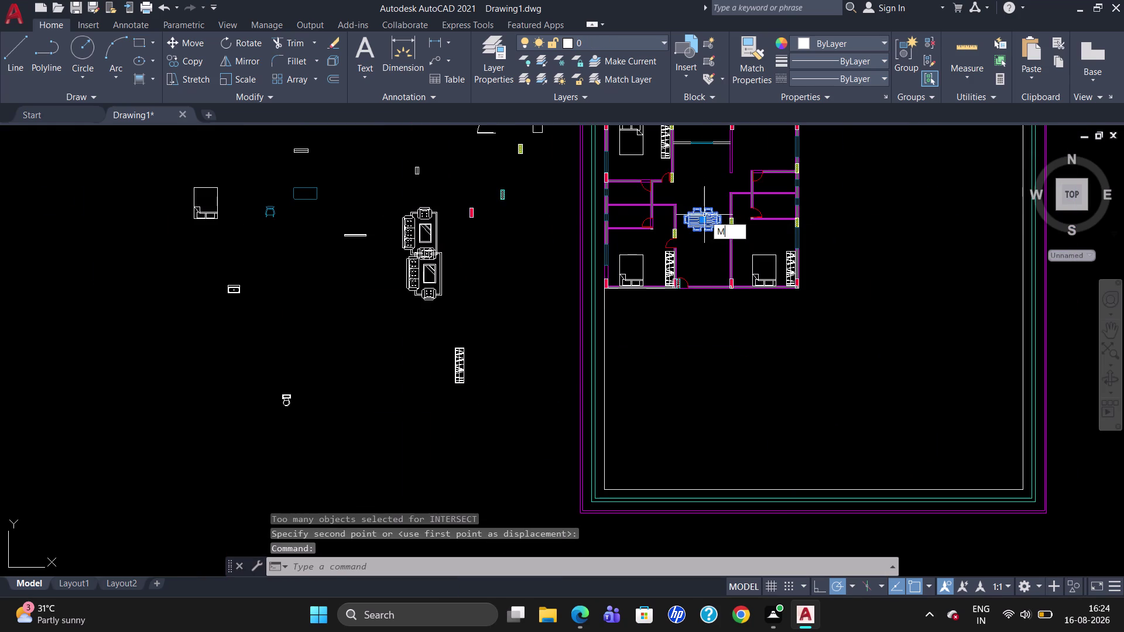
click(705, 215)
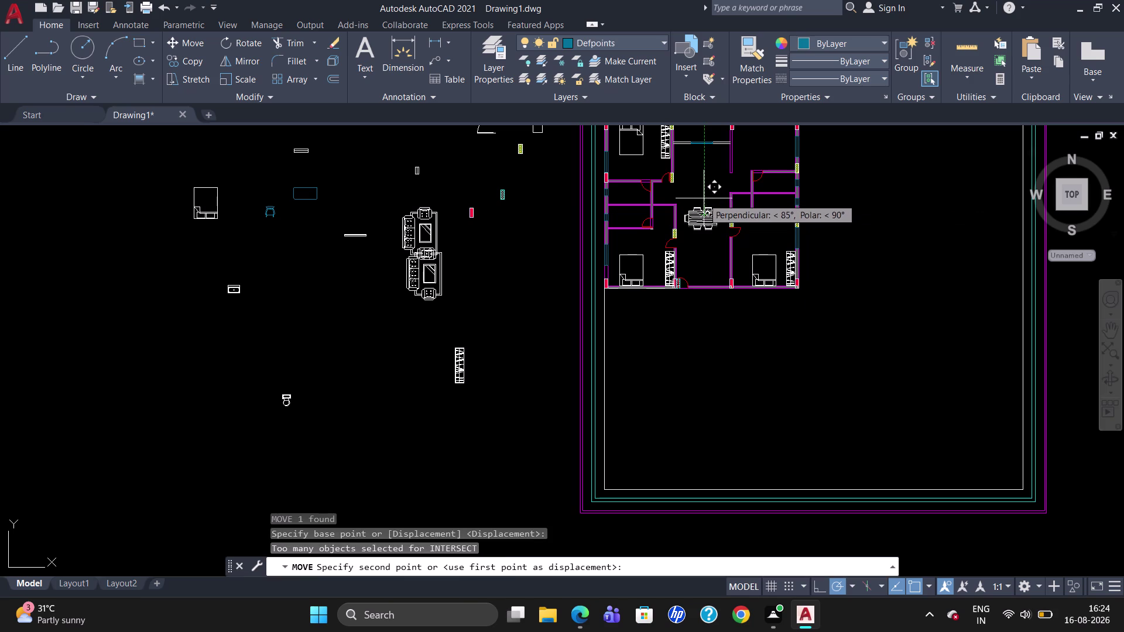
click(701, 191)
Make a final move centring the dining table set, then zoom to check.
click(707, 220)
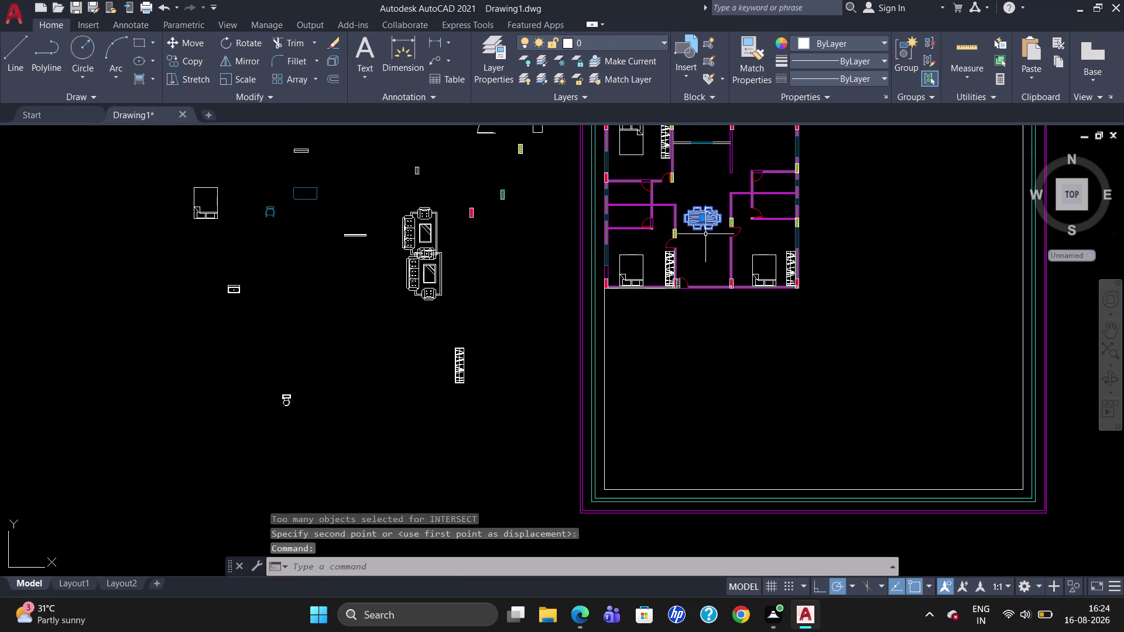
key(m)
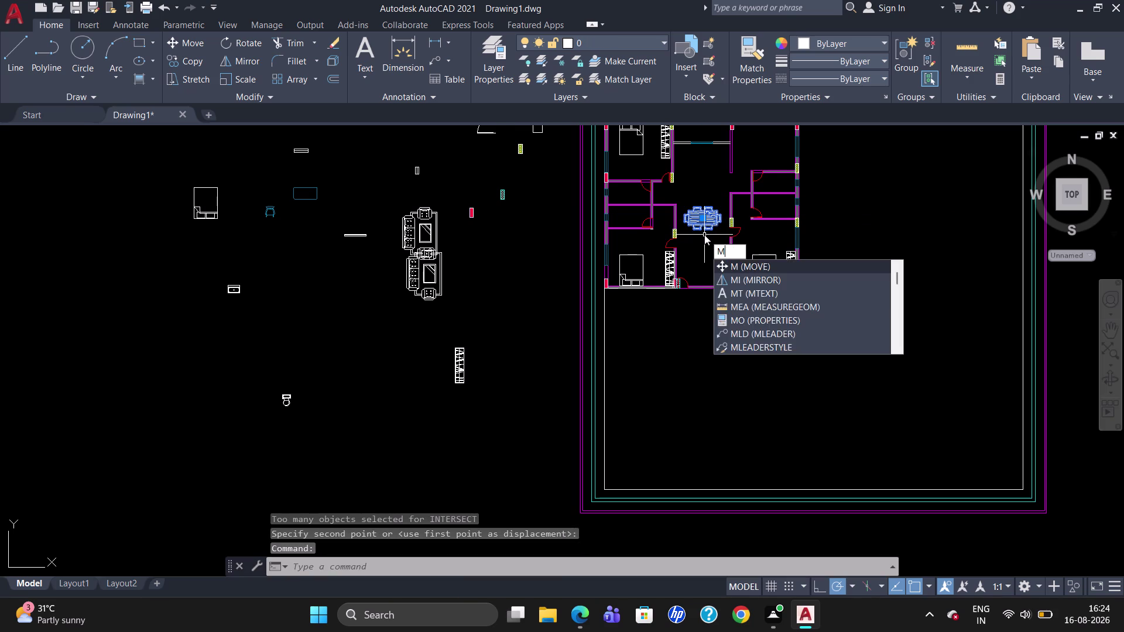
key(Return)
click(704, 233)
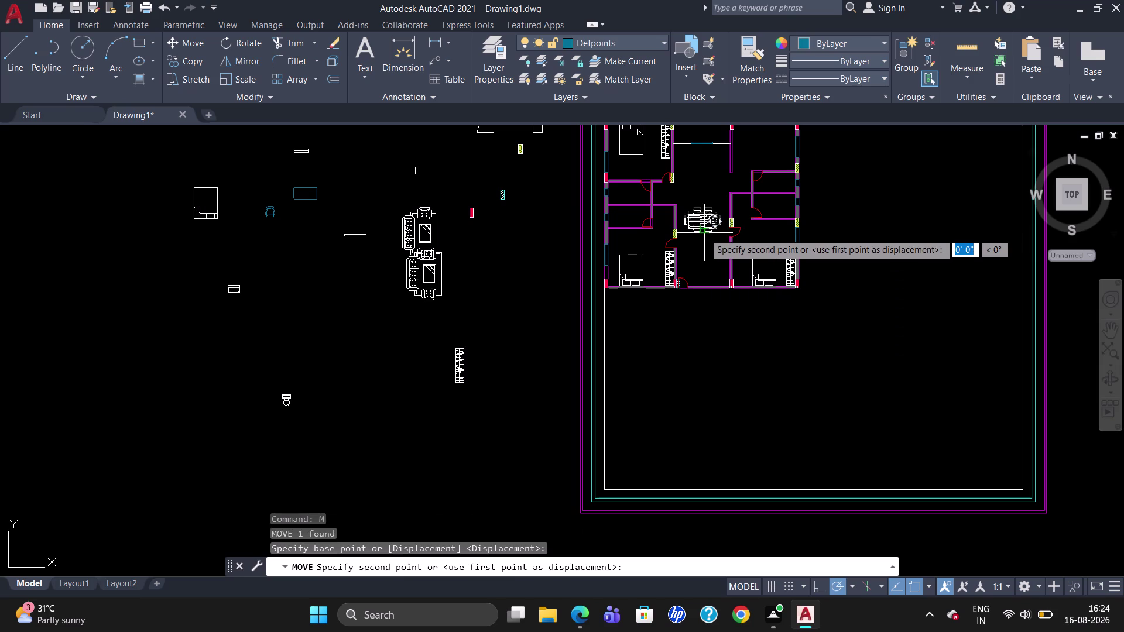
click(704, 208)
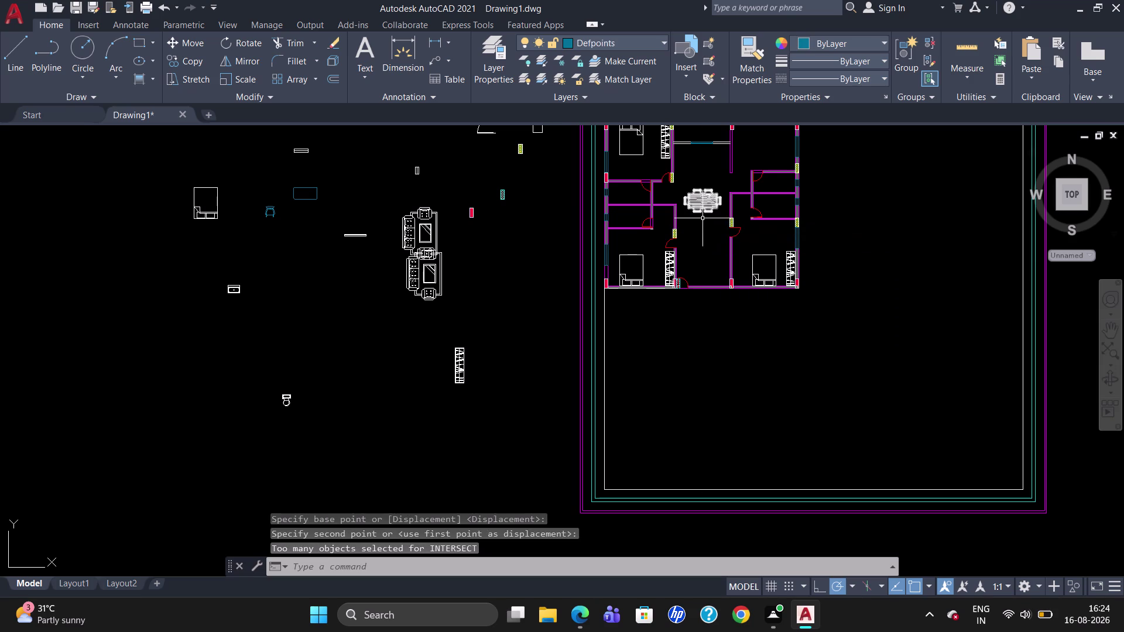
scroll(up, 3)
scroll(down, 3)
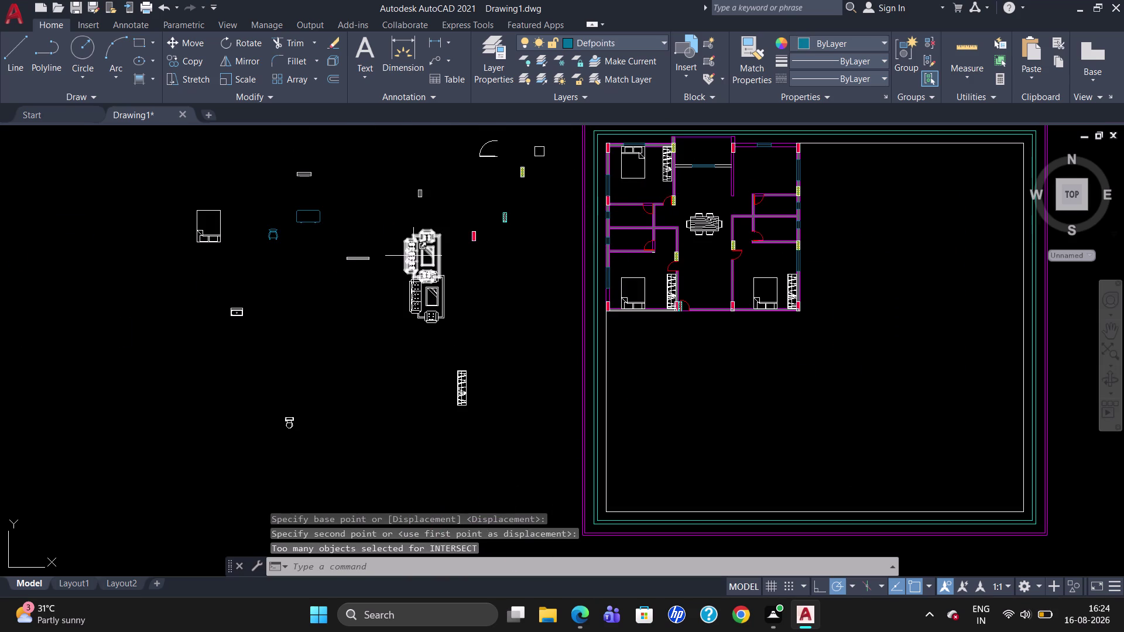
Cancel the stray copy and erase the duplicate sofa set.
click(413, 256)
key(c)
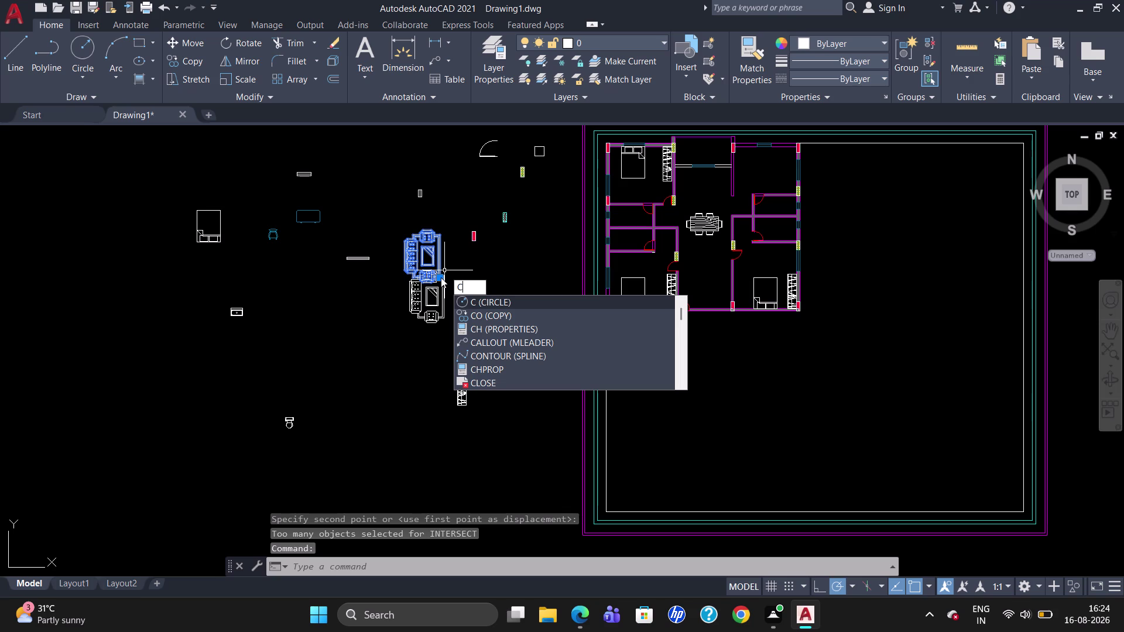
key(Escape)
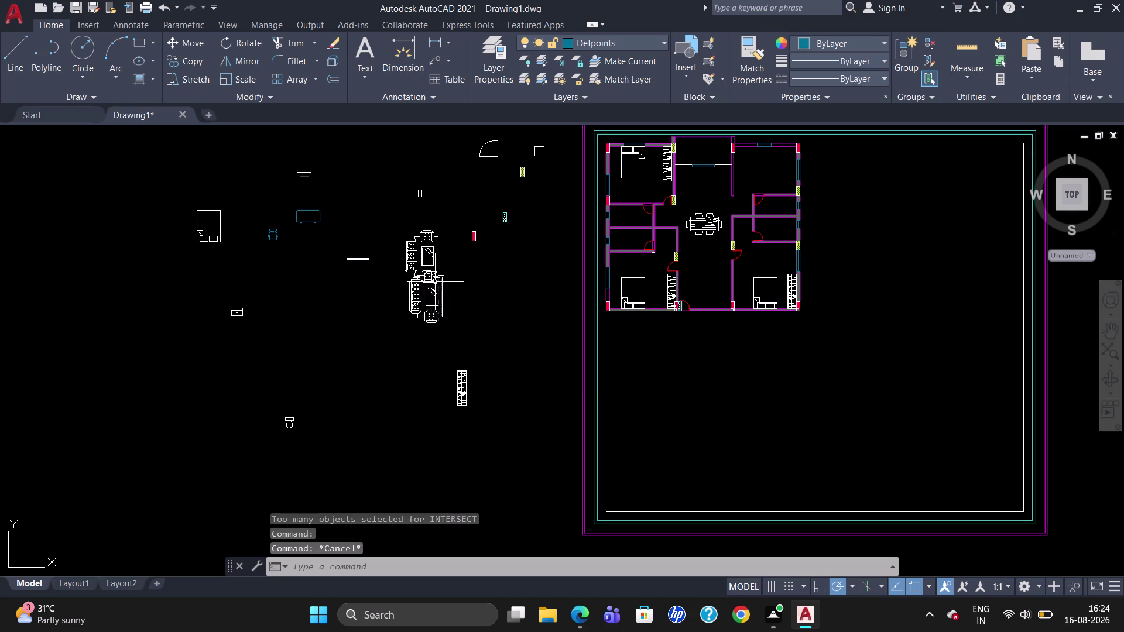
click(434, 296)
key(Delete)
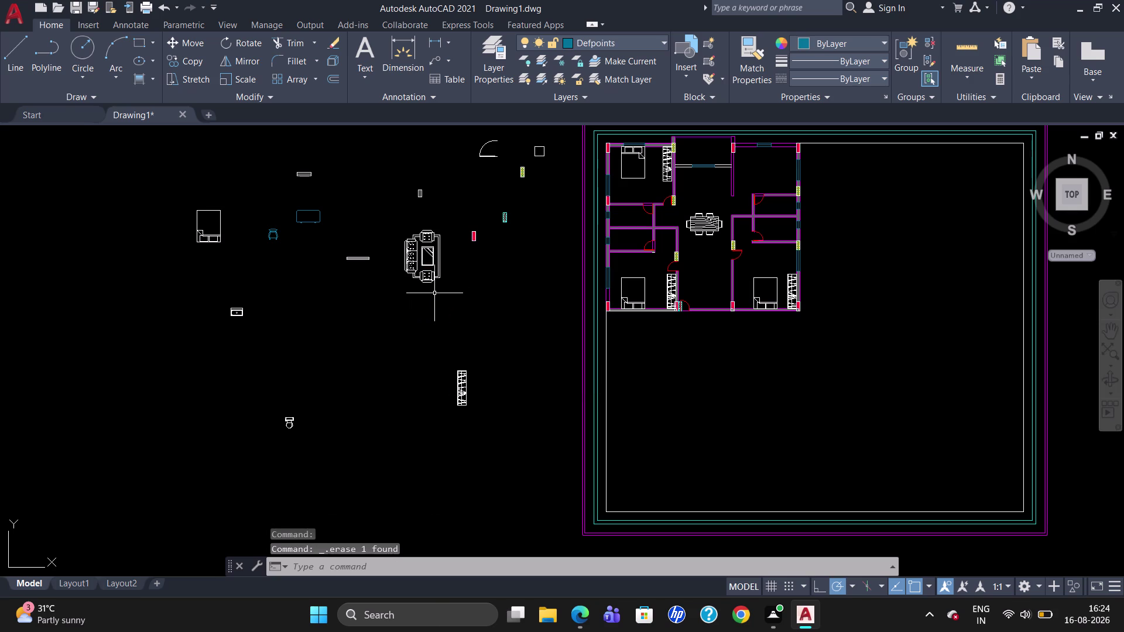
Rotate the remaining sofa set 90 degrees.
click(436, 267)
text(RO)
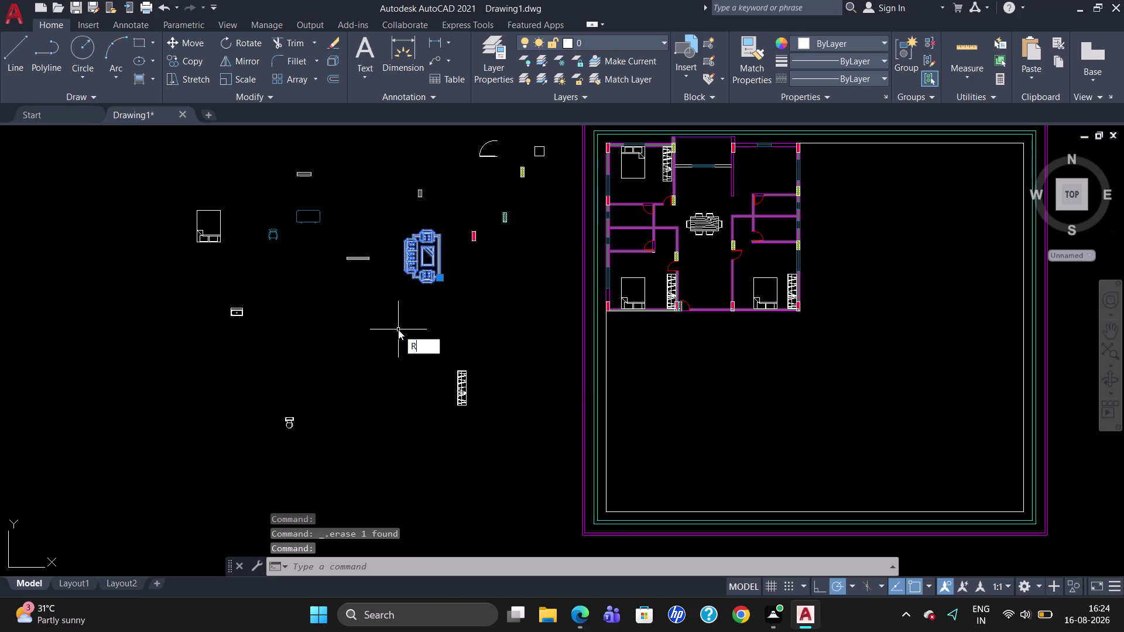
key(Return)
click(436, 238)
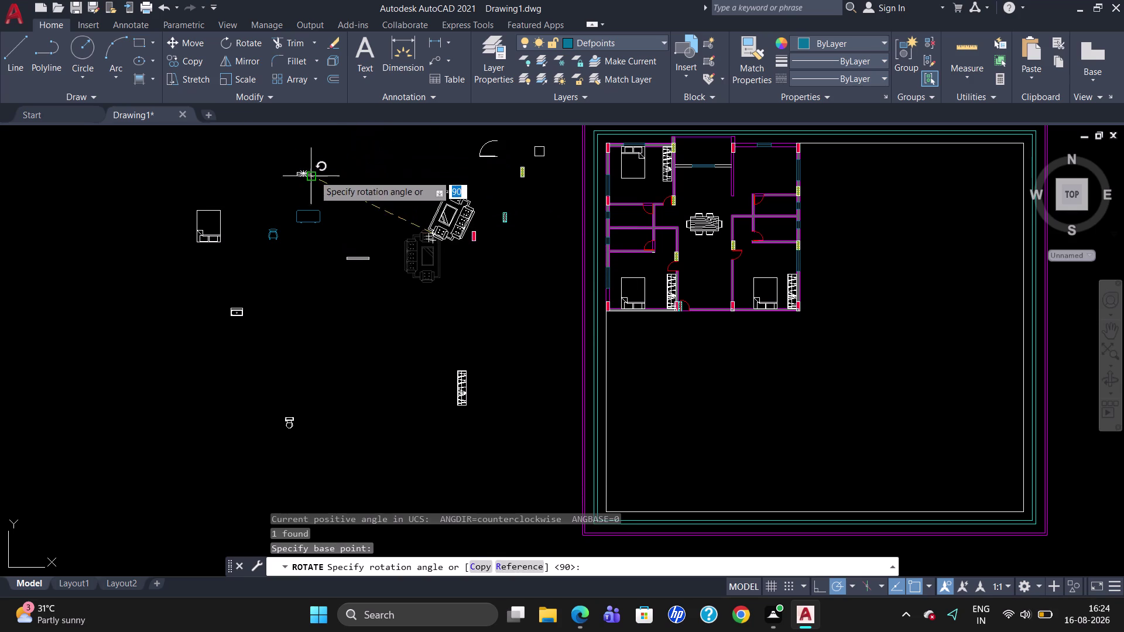
click(307, 230)
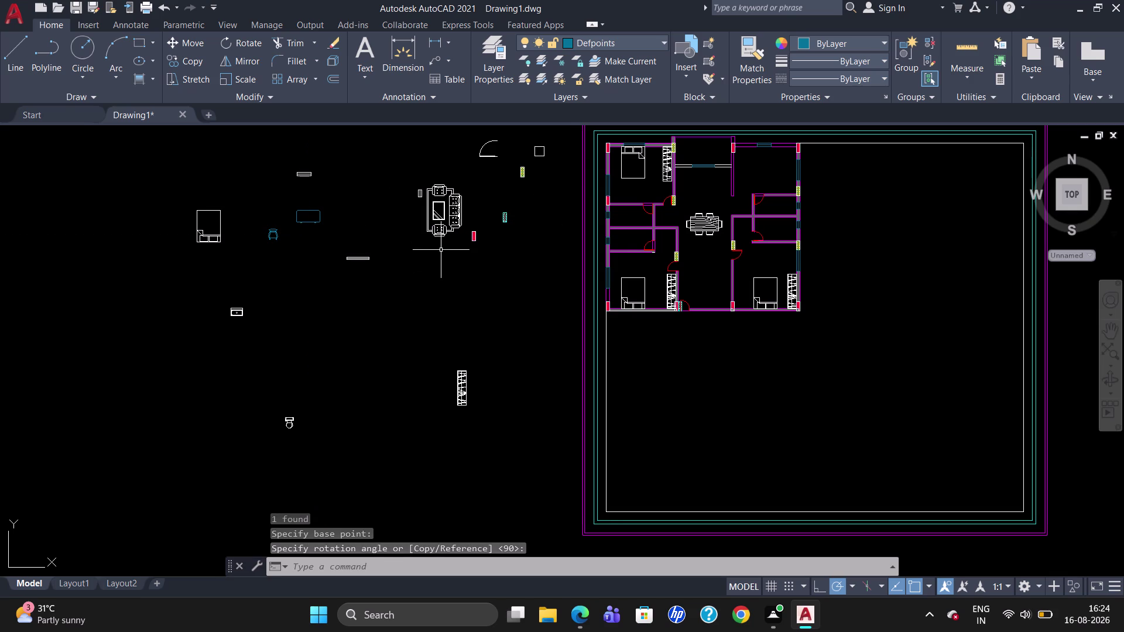
Begin moving the rotated sofa set from a base point on it.
click(441, 212)
click(443, 213)
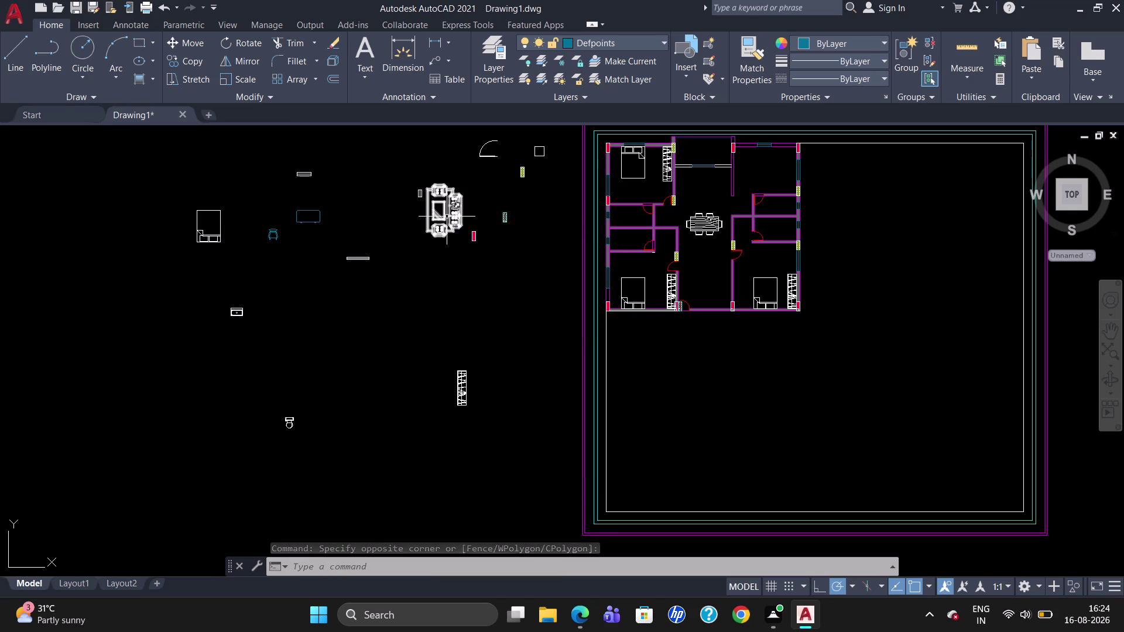
click(447, 217)
key(m)
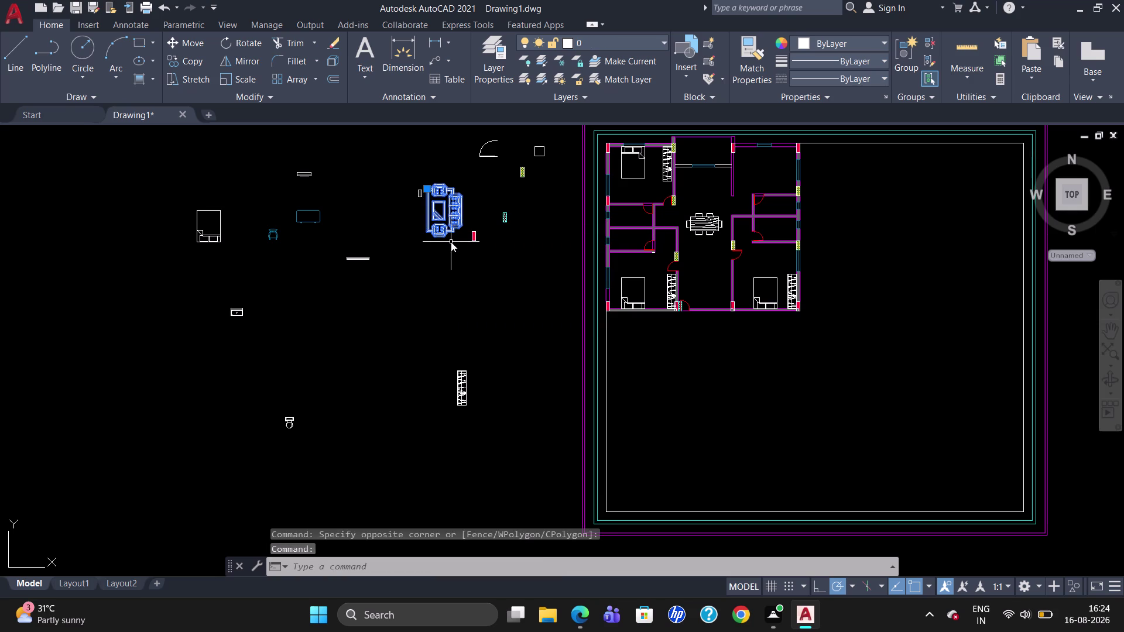
key(Return)
click(449, 236)
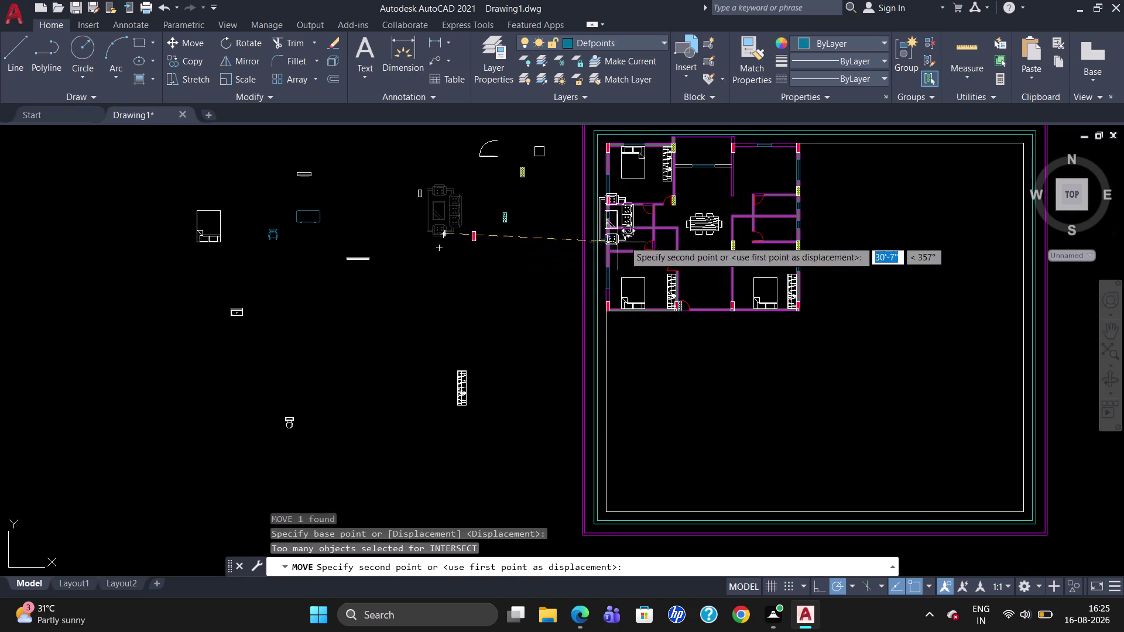
Drop the sofa set into the top central room, abandoning a grip stretch.
click(703, 212)
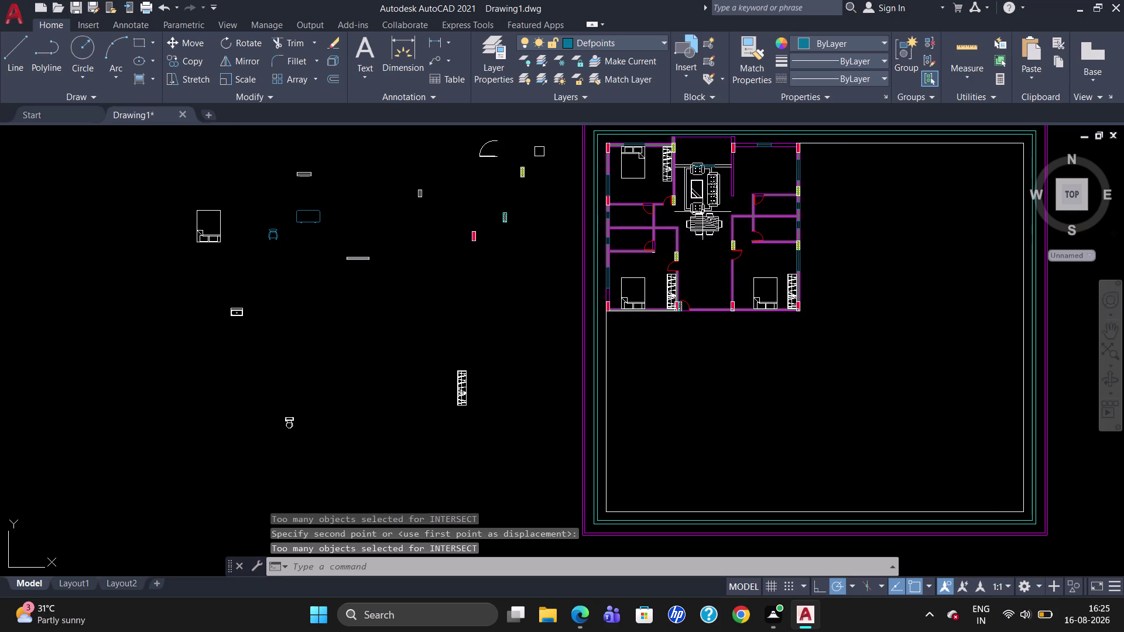
click(693, 191)
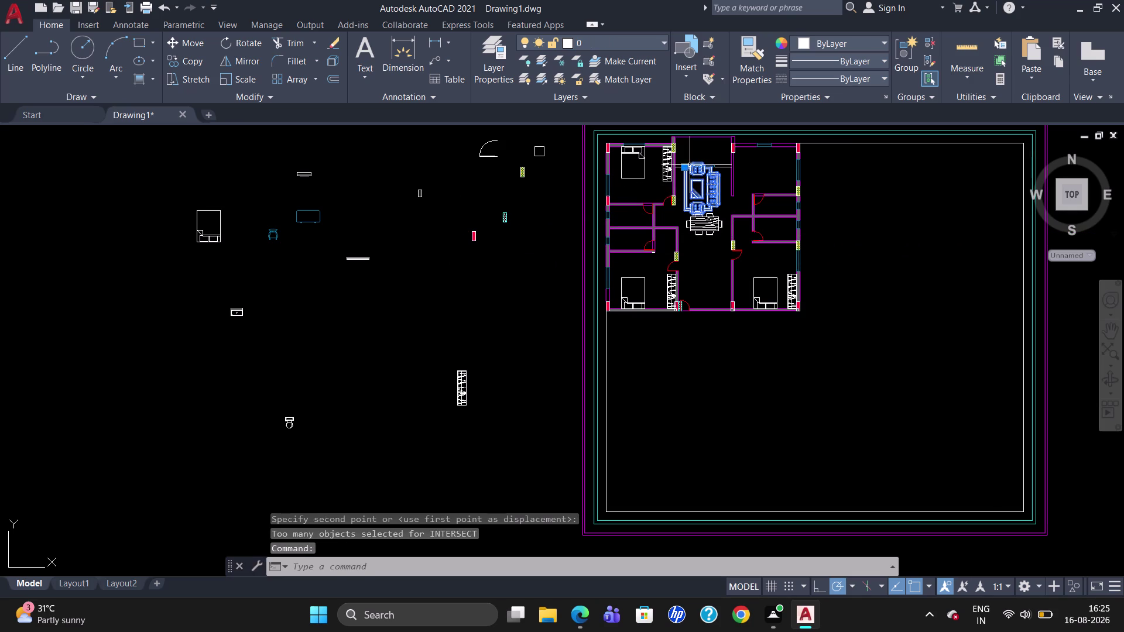
click(687, 169)
drag(687, 170, 694, 180)
key(Escape)
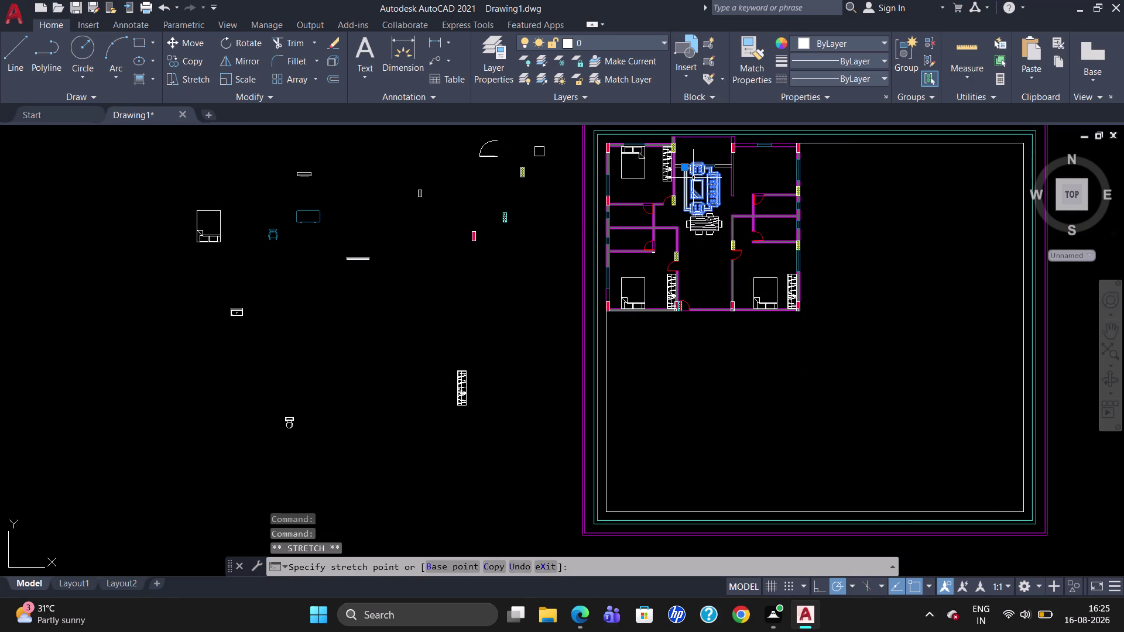
Scale the sofa set down with SC.
text(SC)
key(Return)
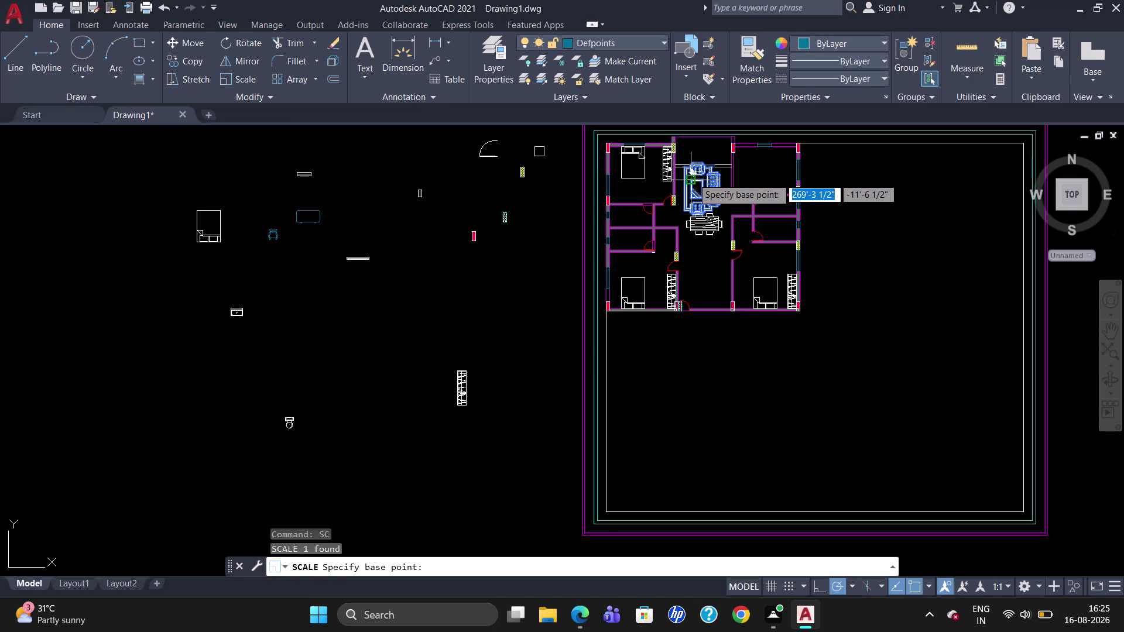
click(685, 167)
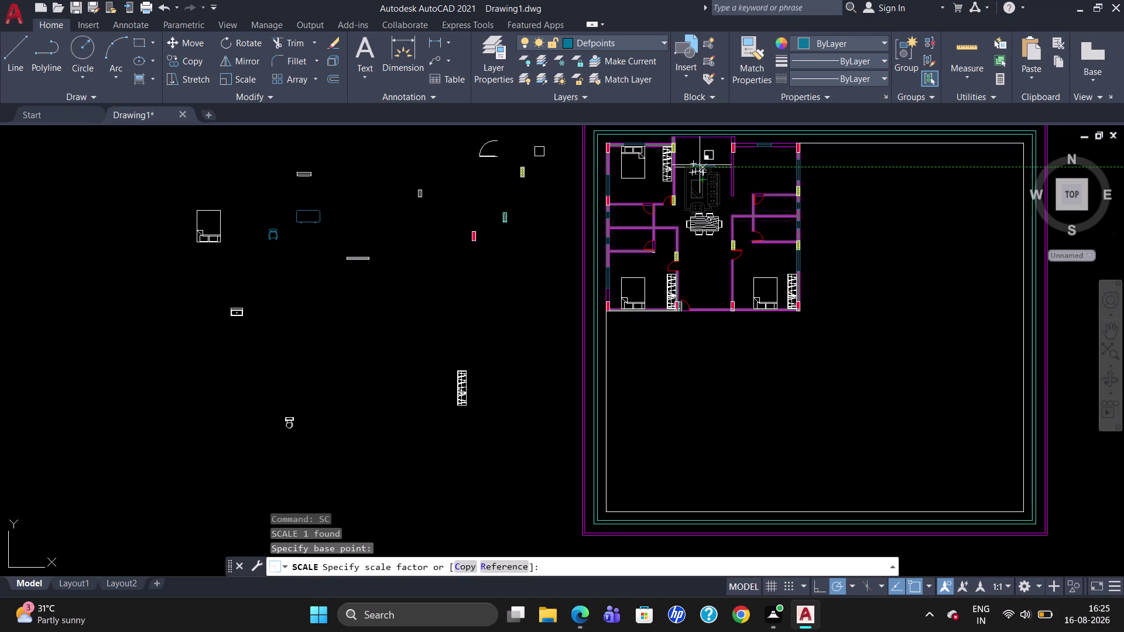
click(699, 169)
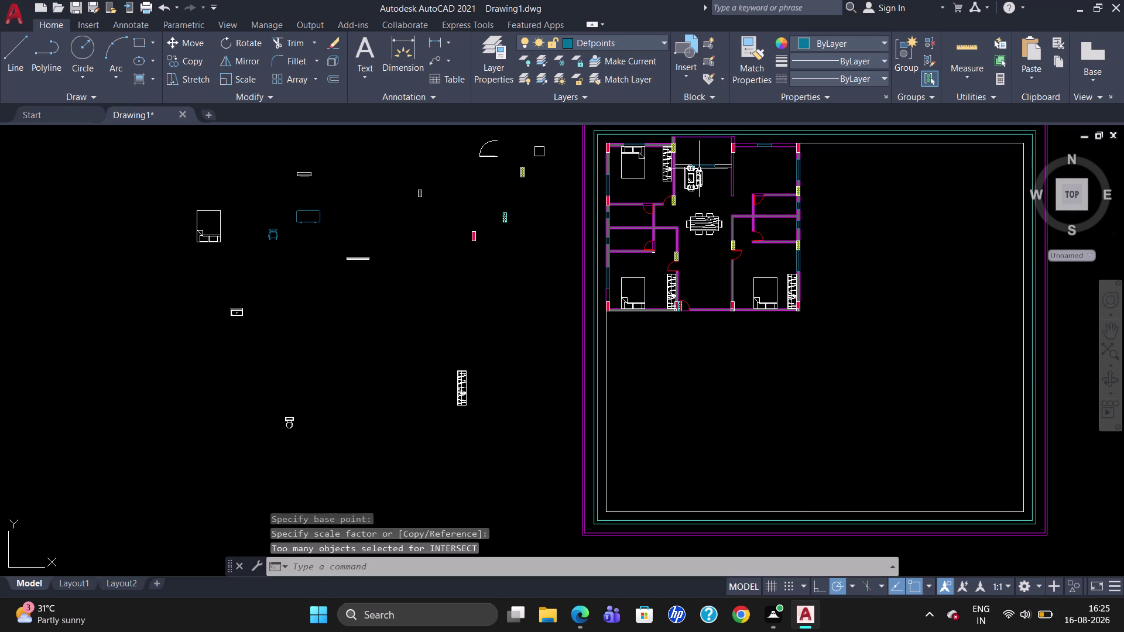
Shift the sofa set slightly right and down.
click(697, 178)
key(m)
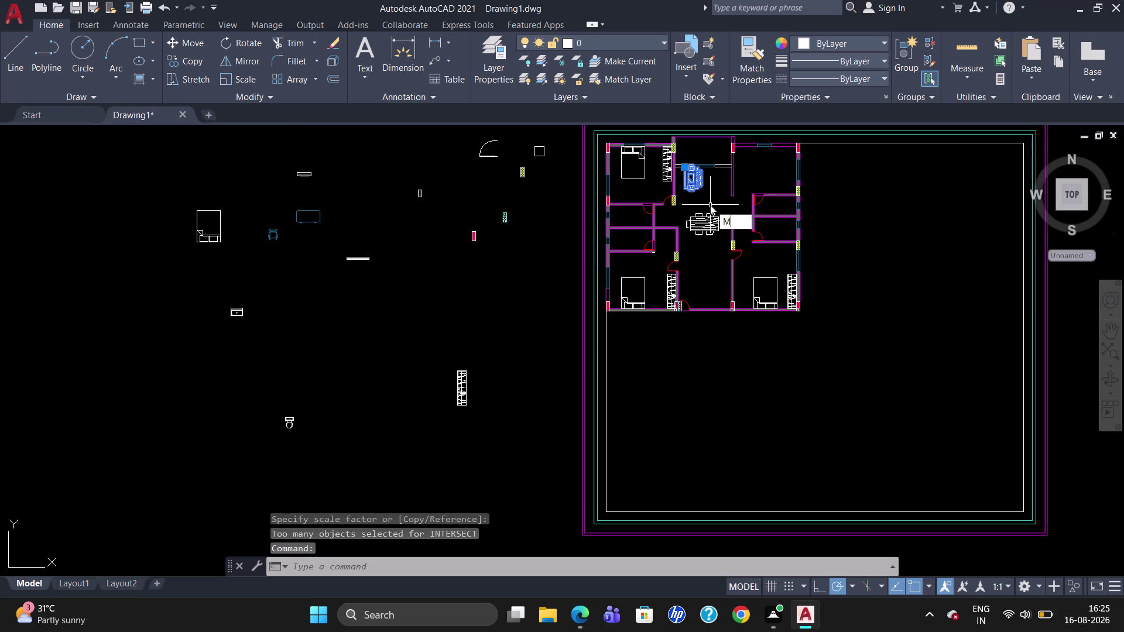
key(Return)
click(698, 174)
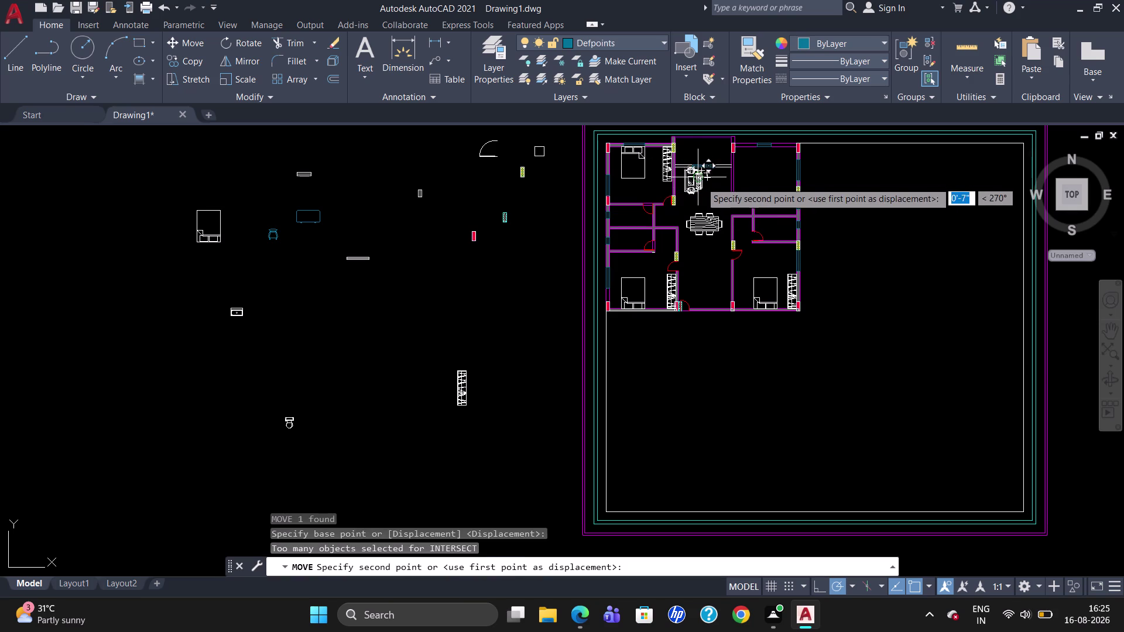
click(712, 182)
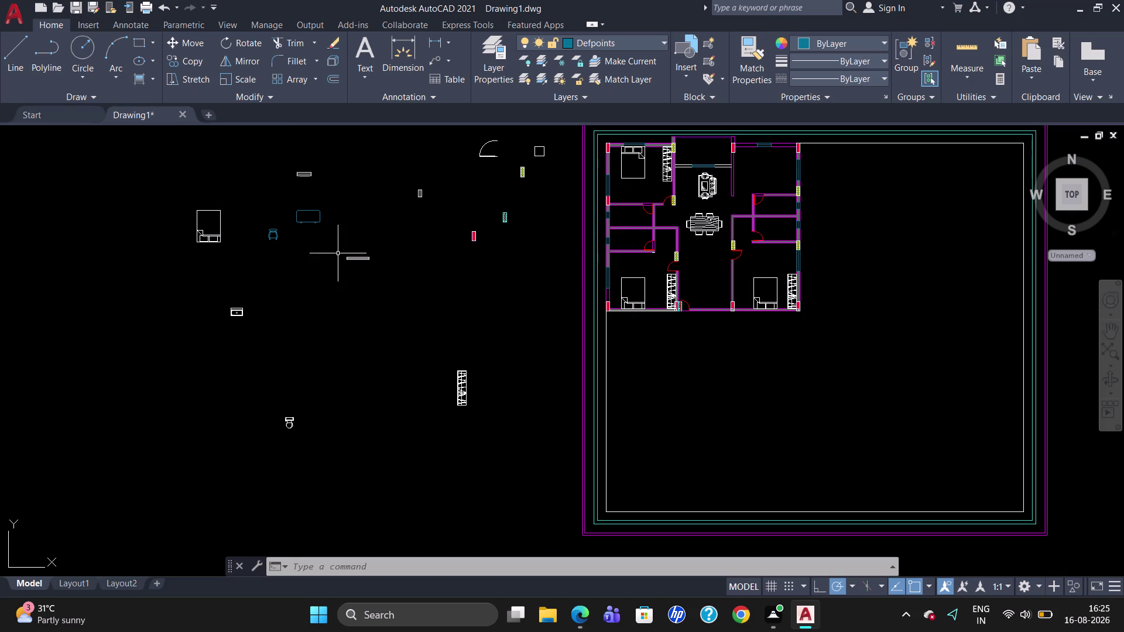
drag(287, 240, 256, 241)
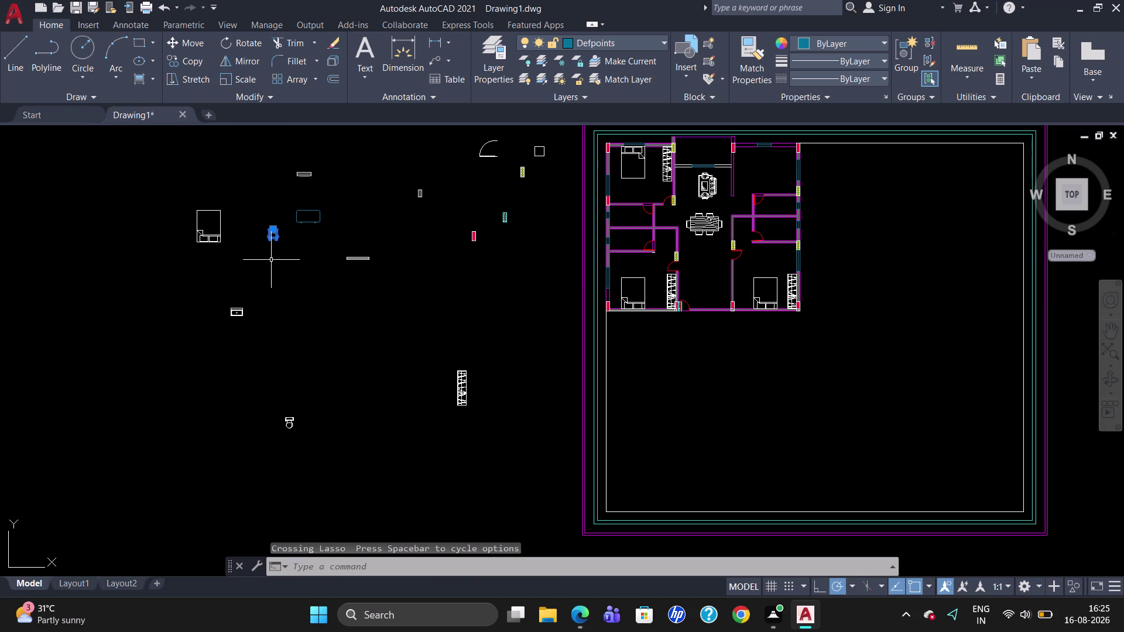
click(637, 37)
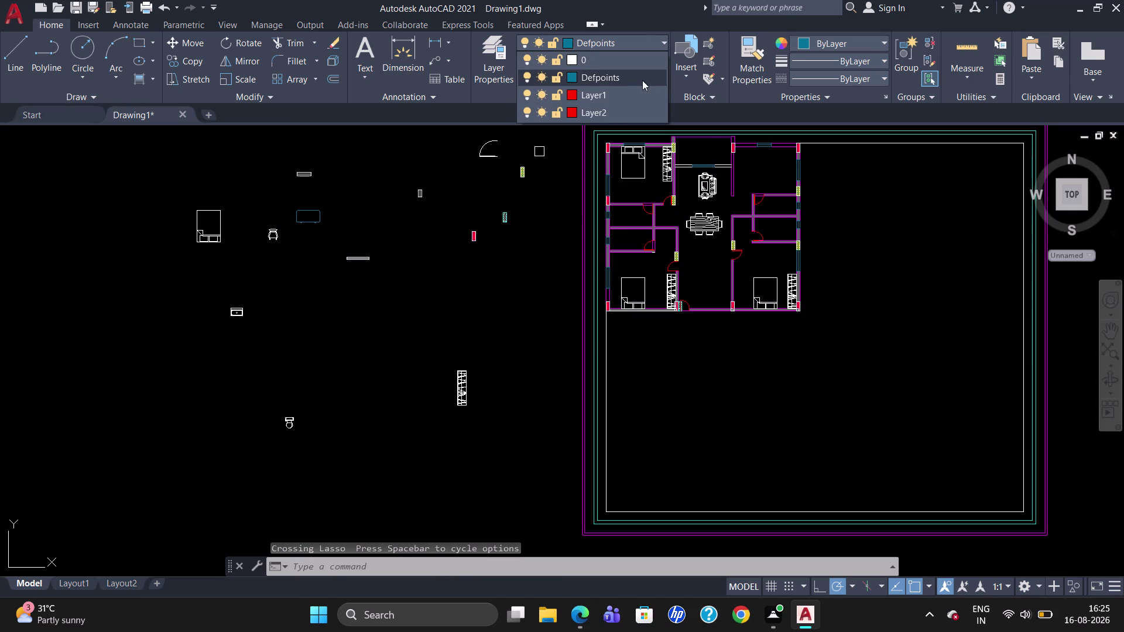
click(630, 60)
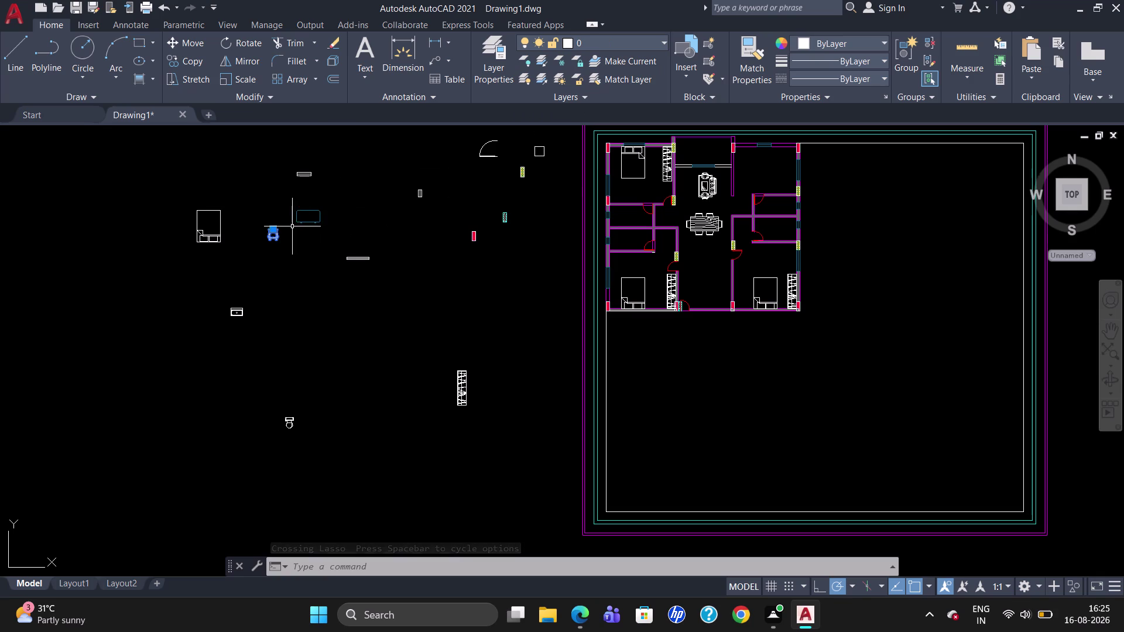
key(Escape)
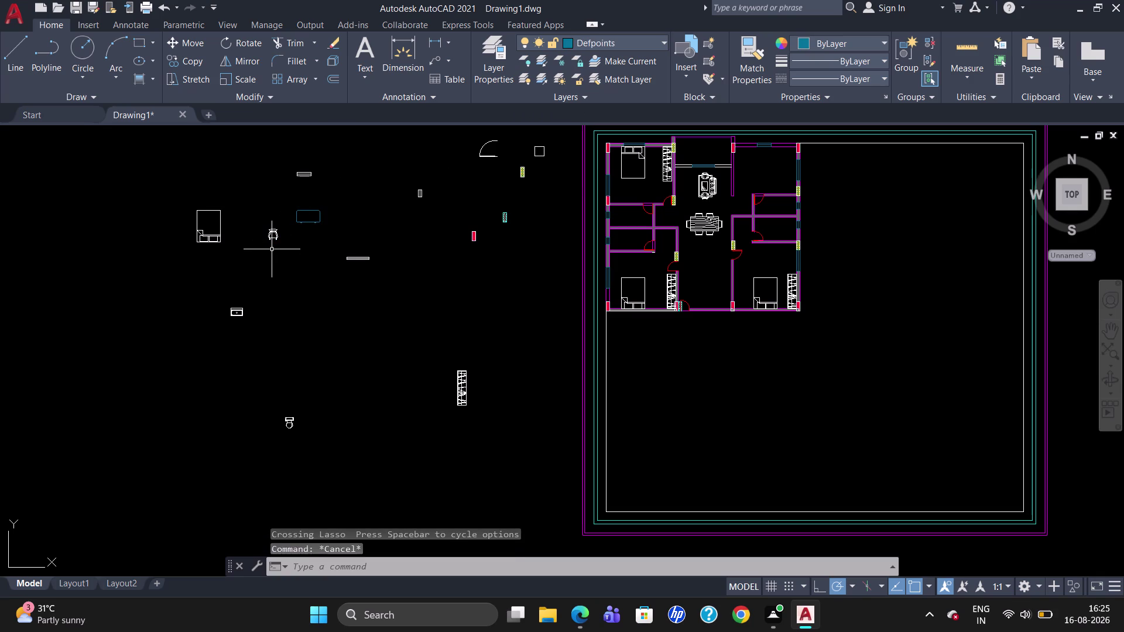
click(274, 235)
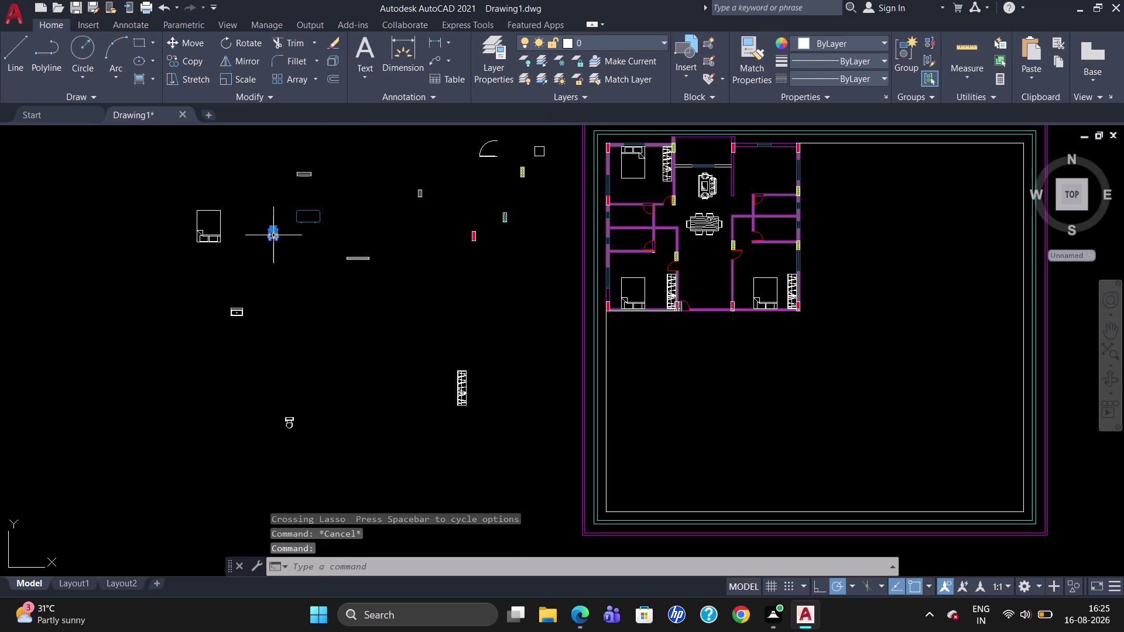
key(m)
key(Return)
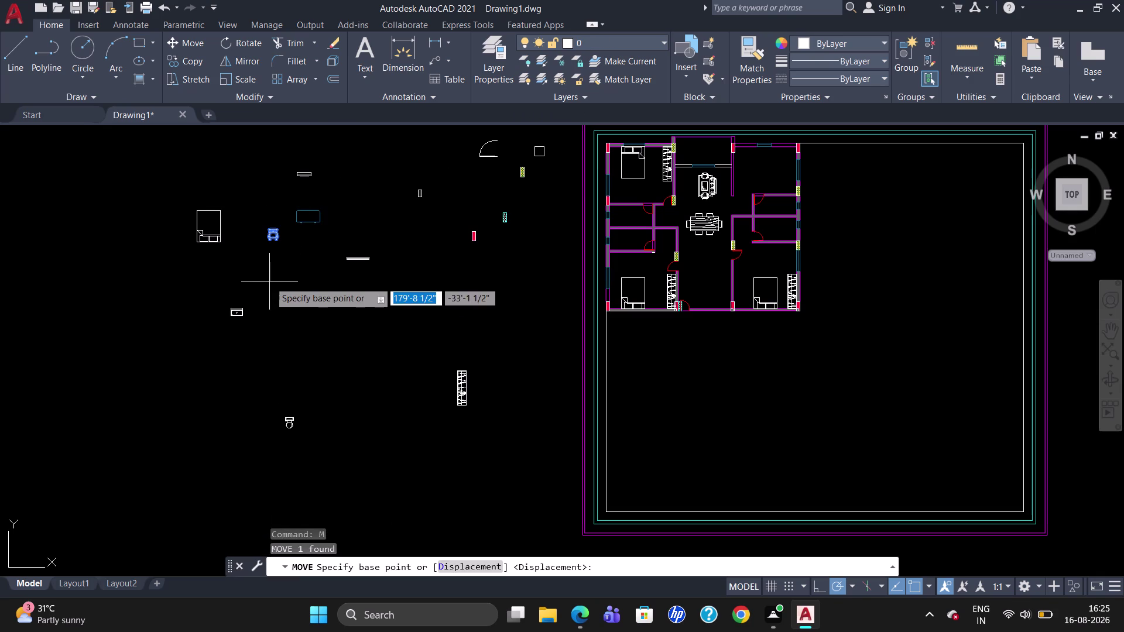
click(279, 228)
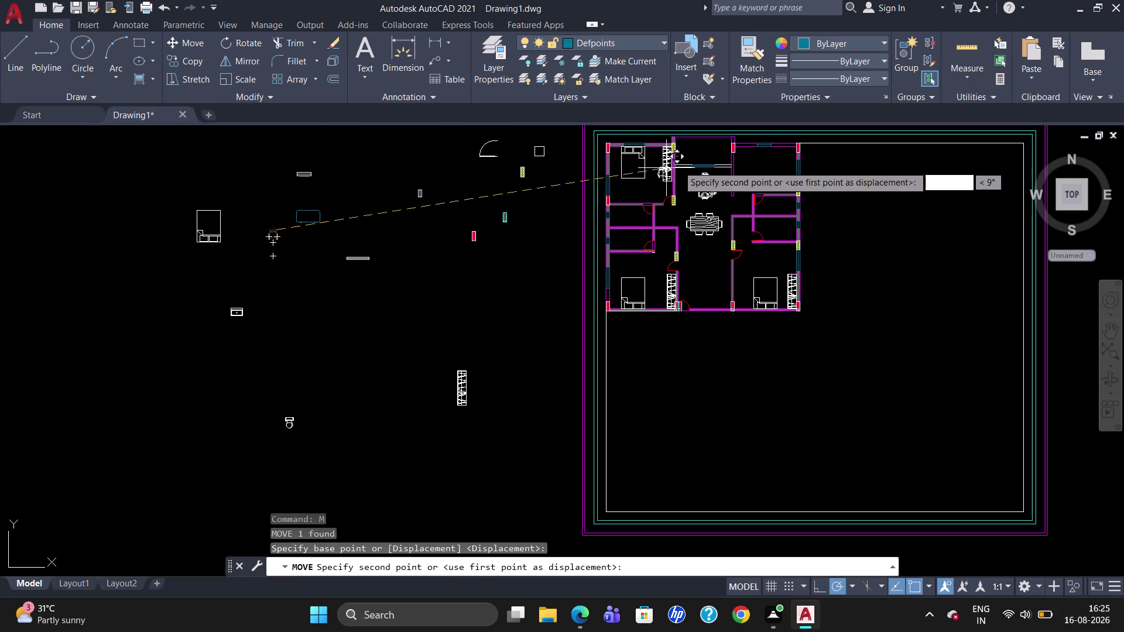
scroll(up, 3)
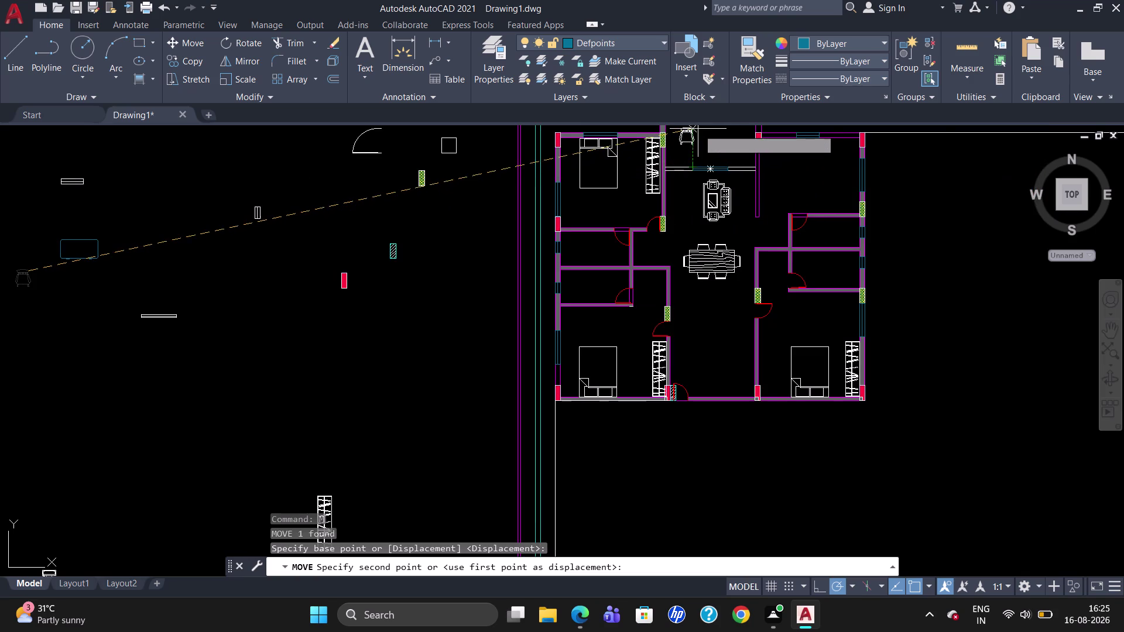
click(708, 122)
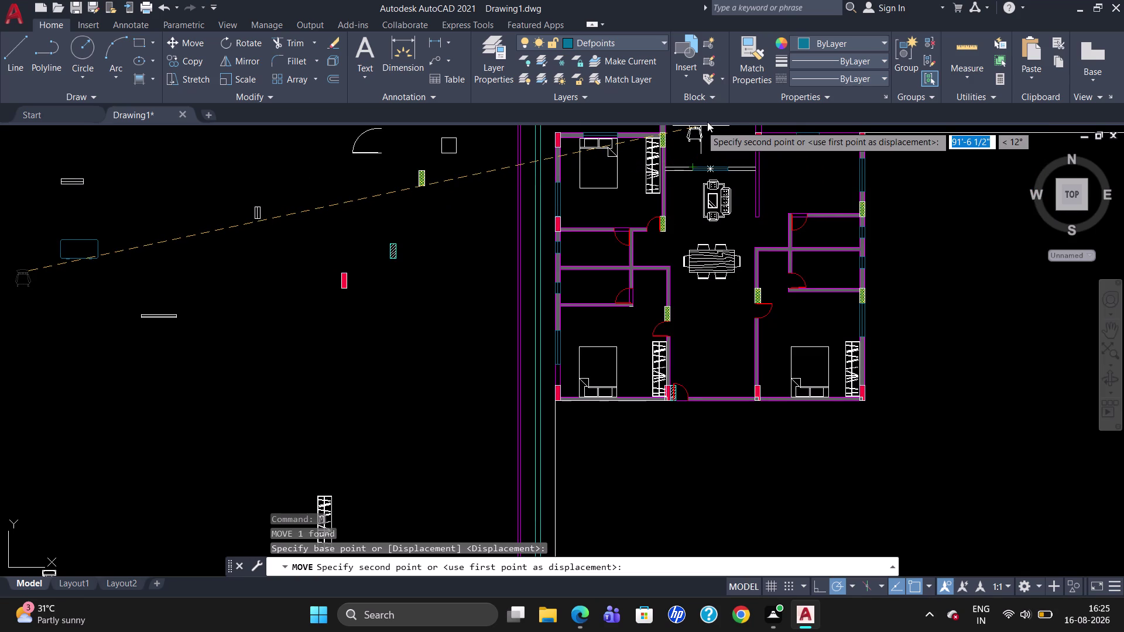
key(Escape)
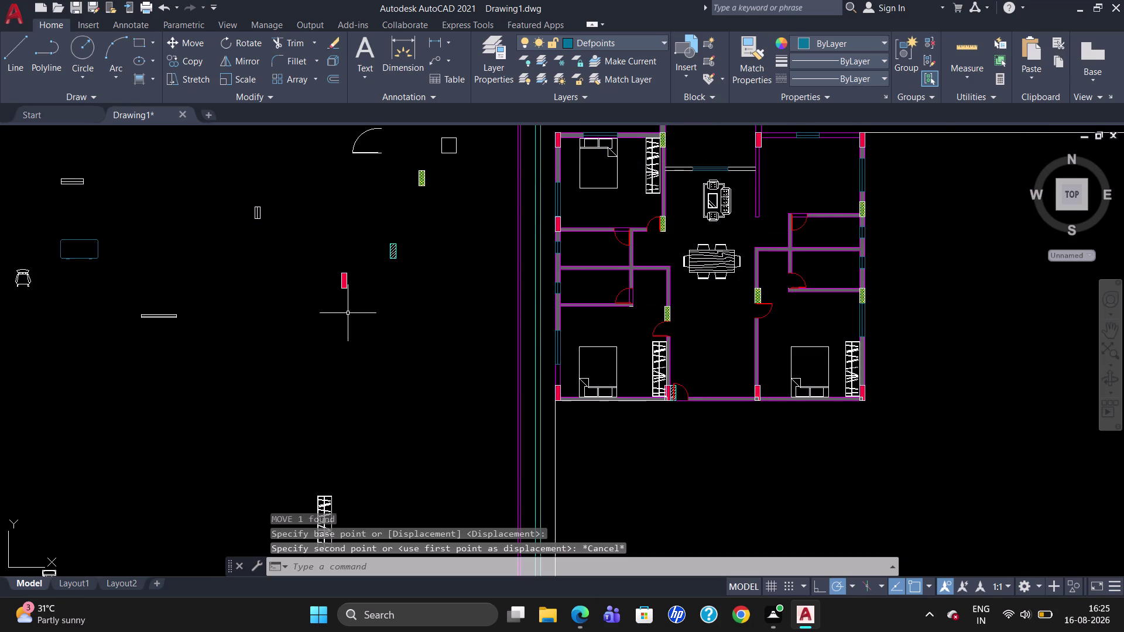
scroll(down, 3)
scroll(up, 3)
scroll(down, 3)
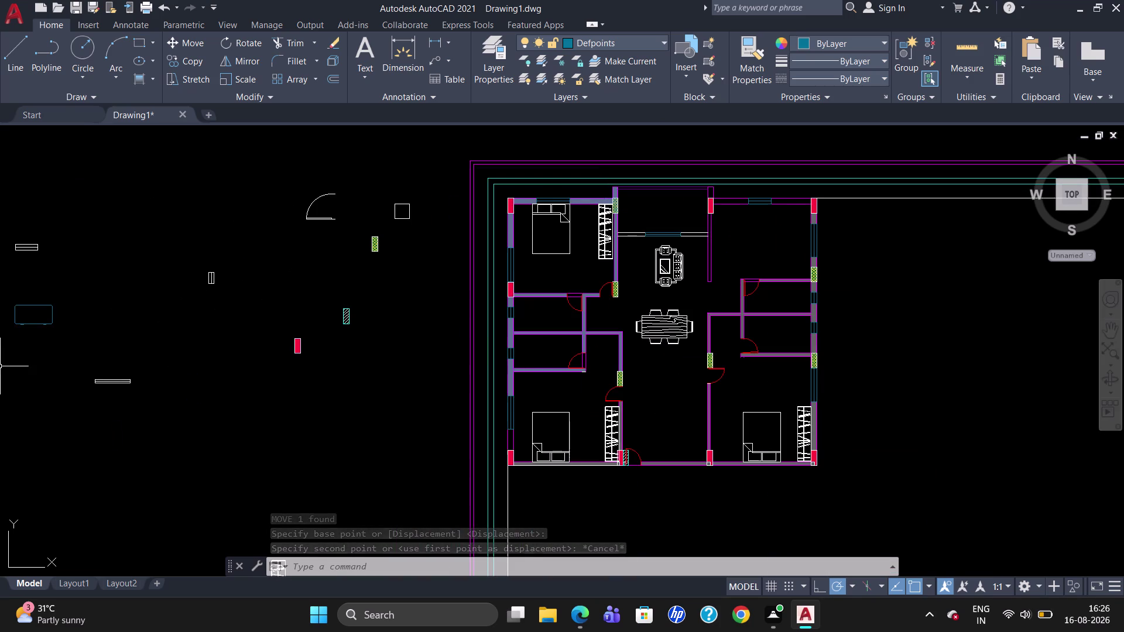
scroll(down, 3)
Move the loose chair into the top entry space.
click(11, 347)
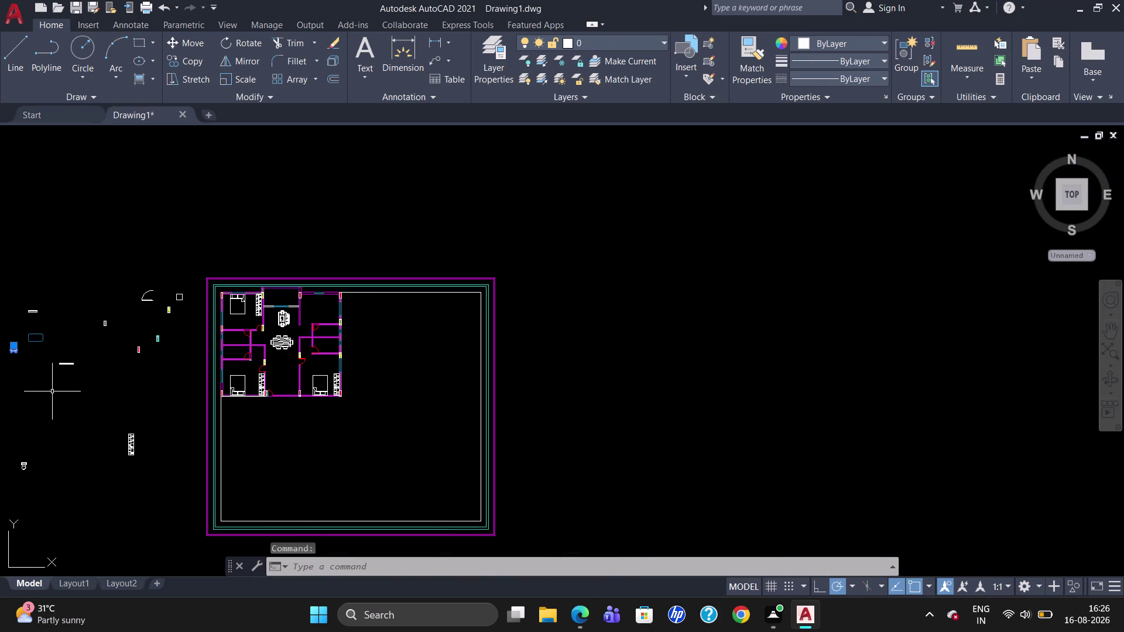
key(m)
key(Return)
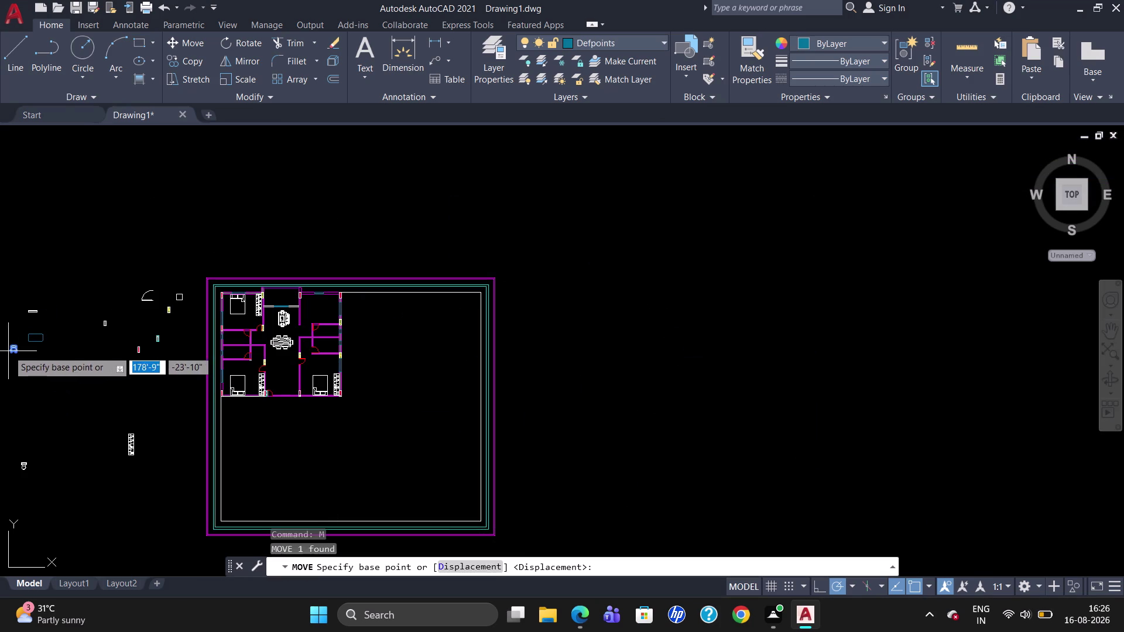
click(10, 347)
scroll(up, 3)
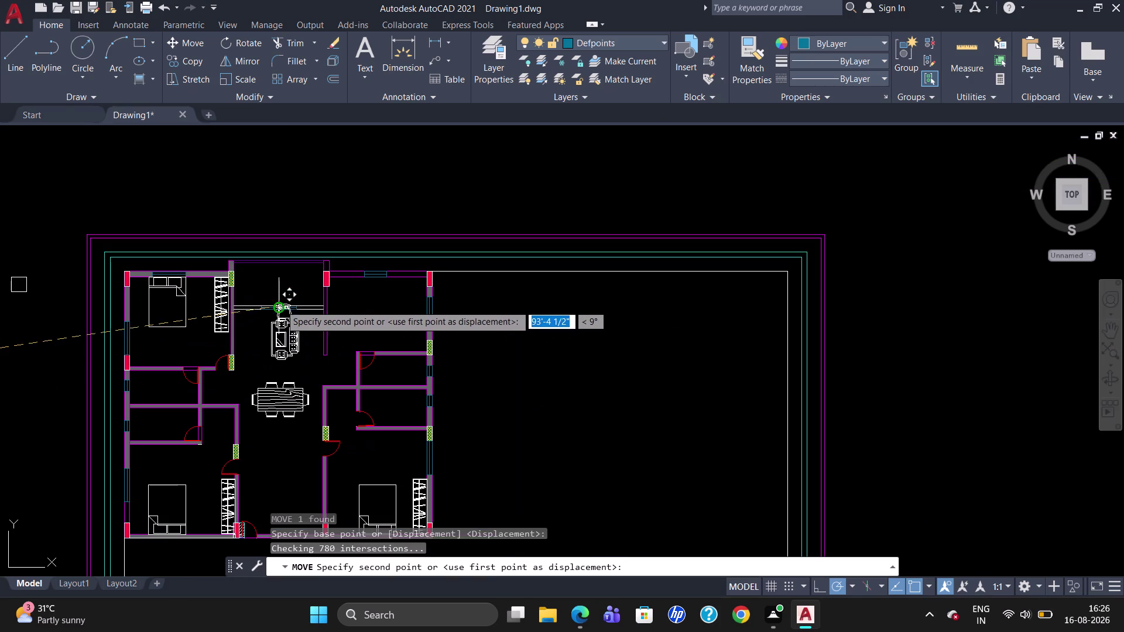
click(264, 268)
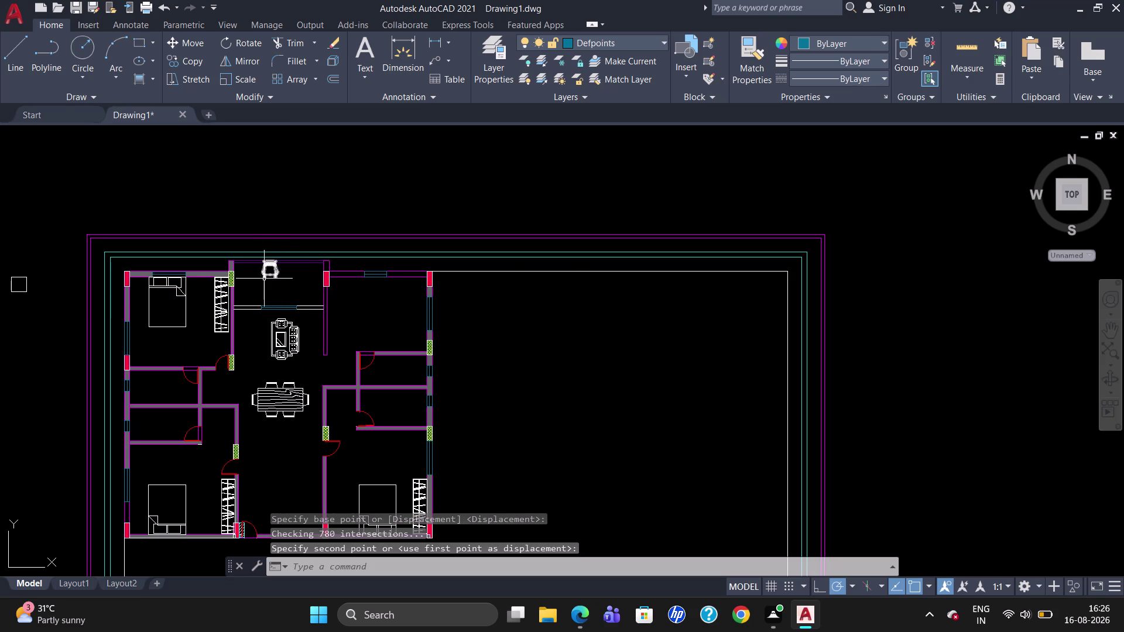
Move the chair slightly lower within the entry space.
click(264, 274)
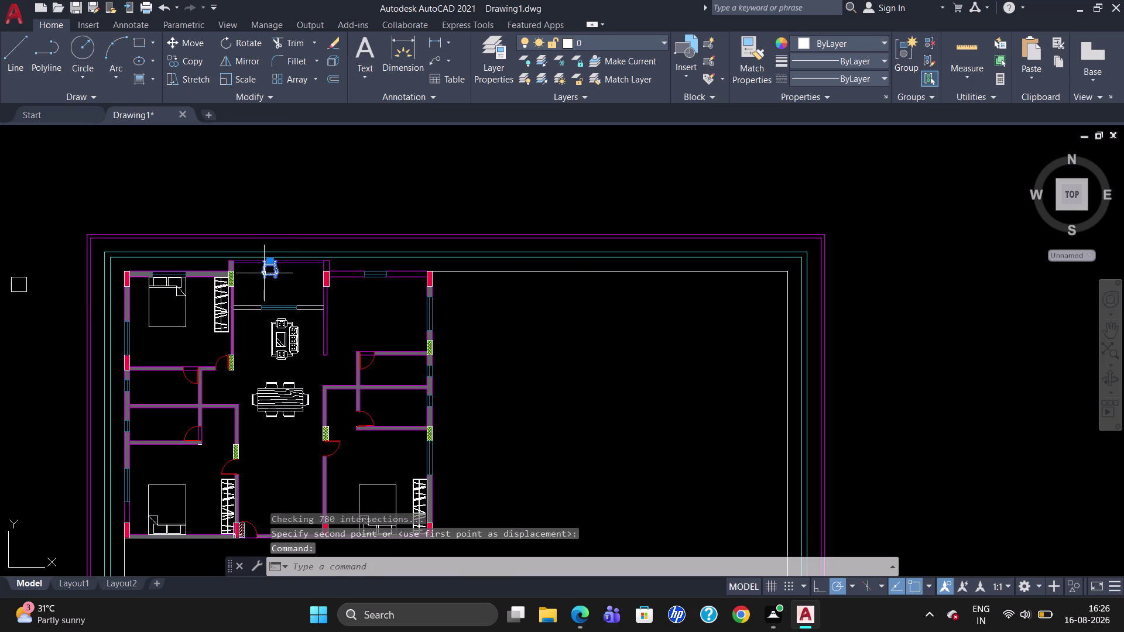
key(comma)
key(BackSpace)
key(m)
key(Return)
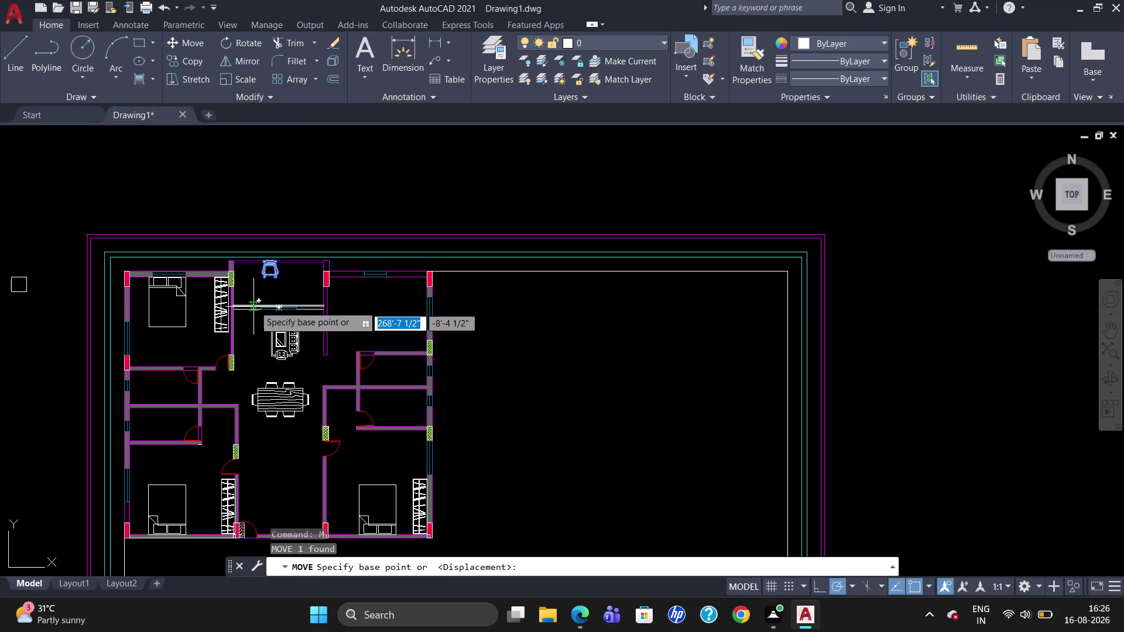
click(265, 259)
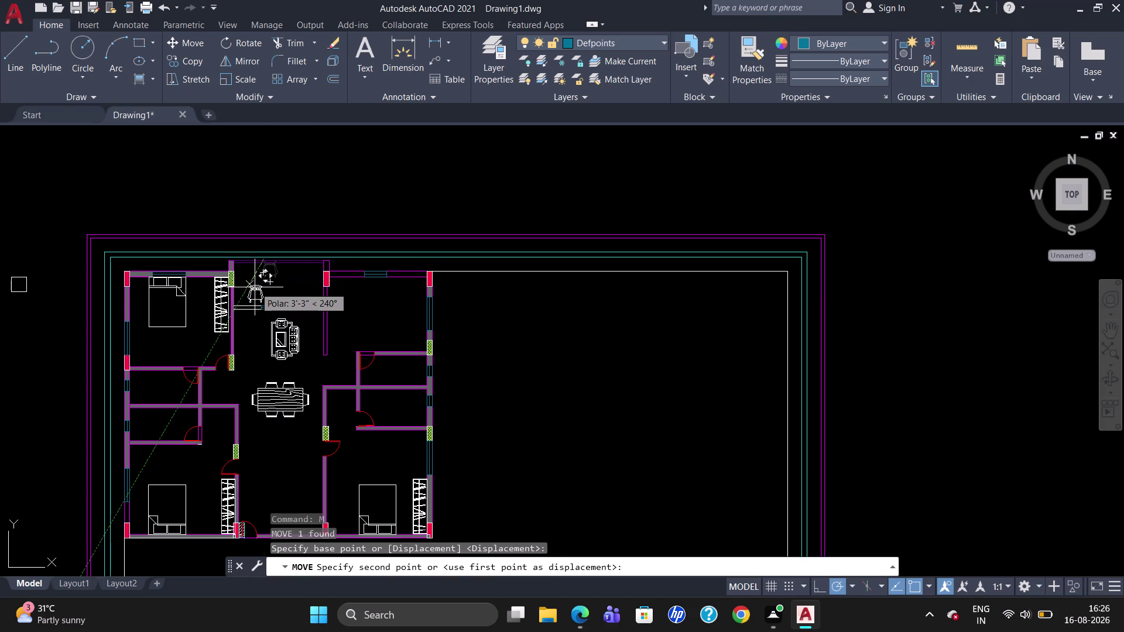
click(254, 282)
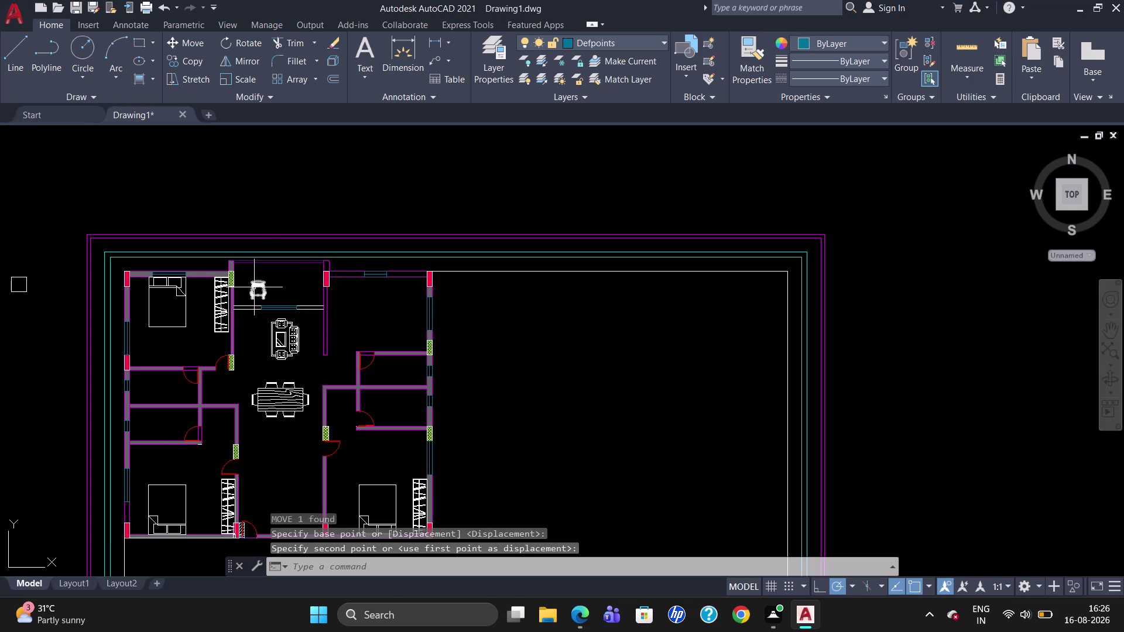
key(Escape)
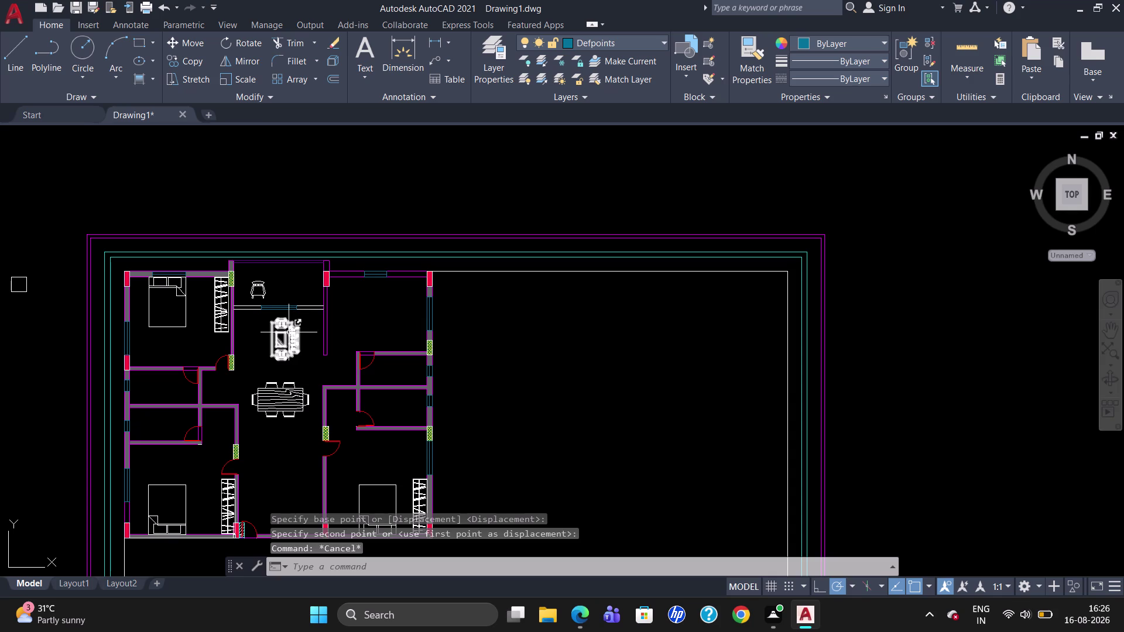
Rotate the chair 180 degrees so it faces the other way.
text(RO)
key(Return)
click(260, 285)
key(Return)
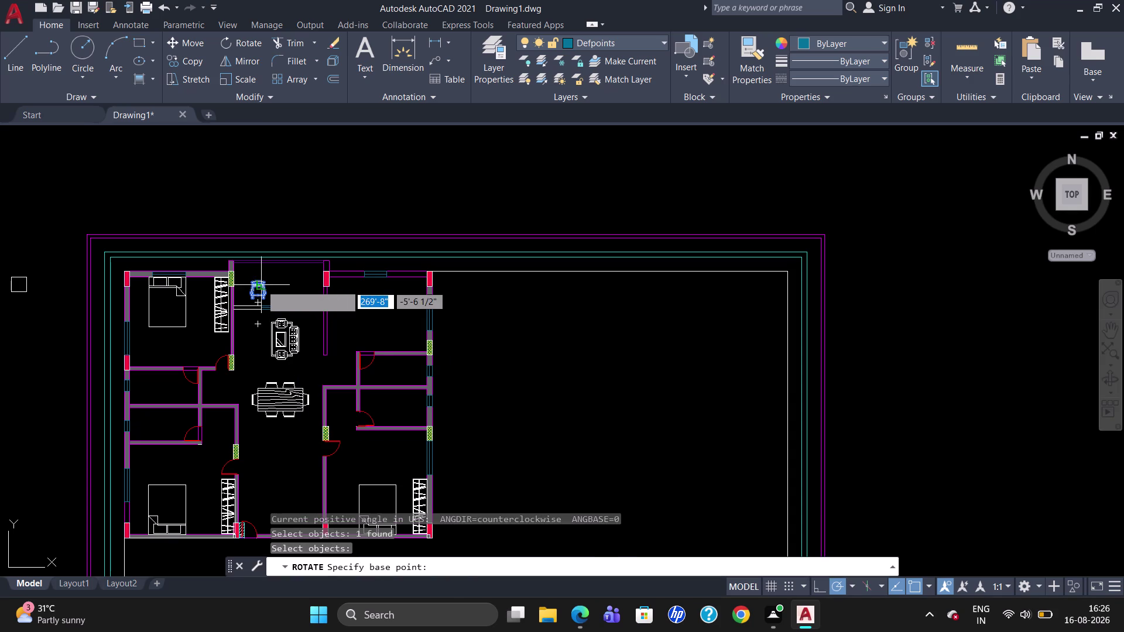
click(264, 274)
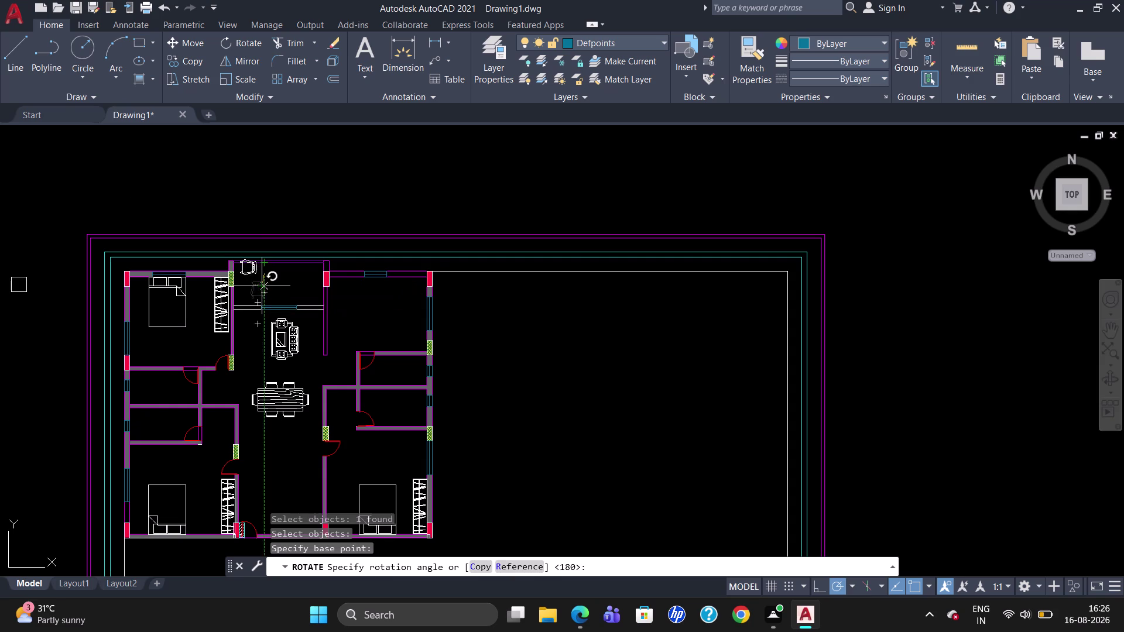
click(262, 246)
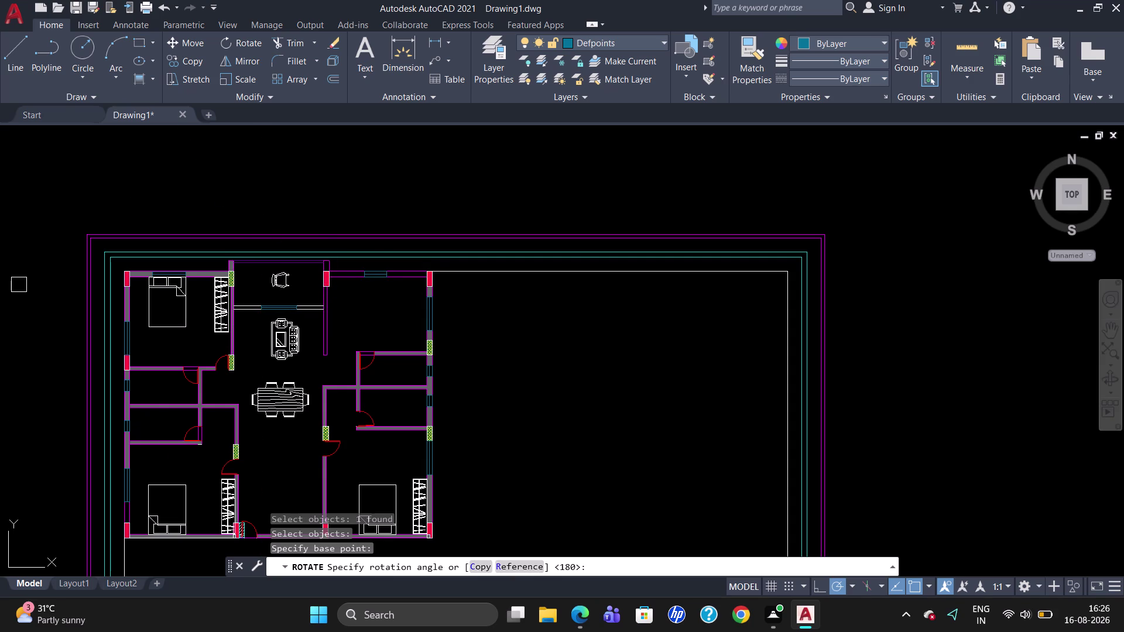
click(272, 281)
Move the chair beside the wardrobe.
key(m)
key(Return)
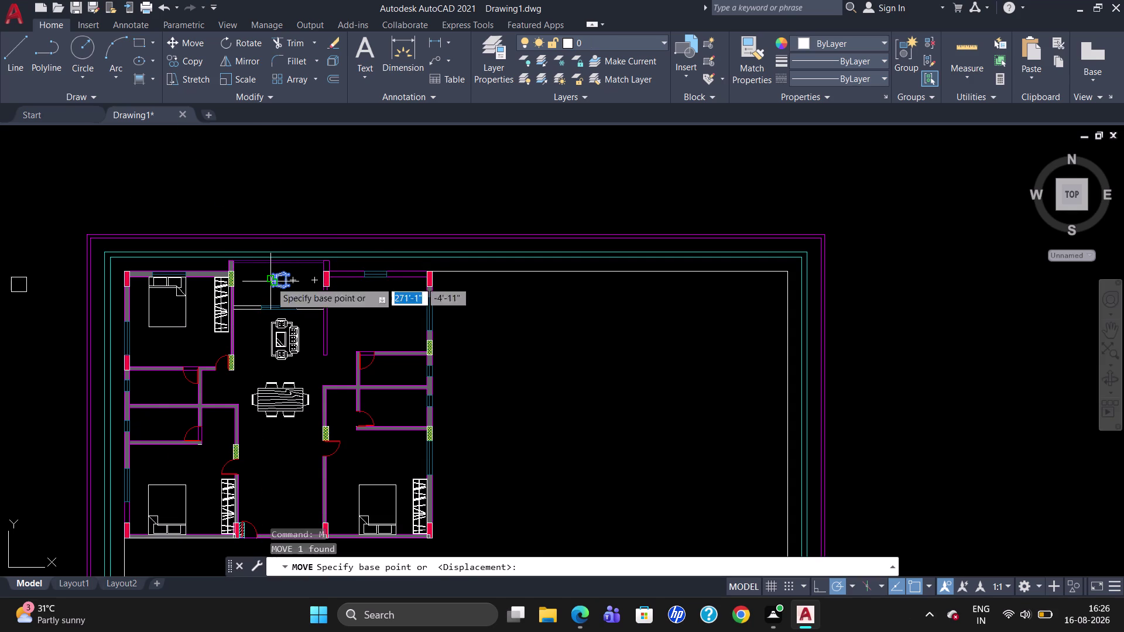
click(271, 282)
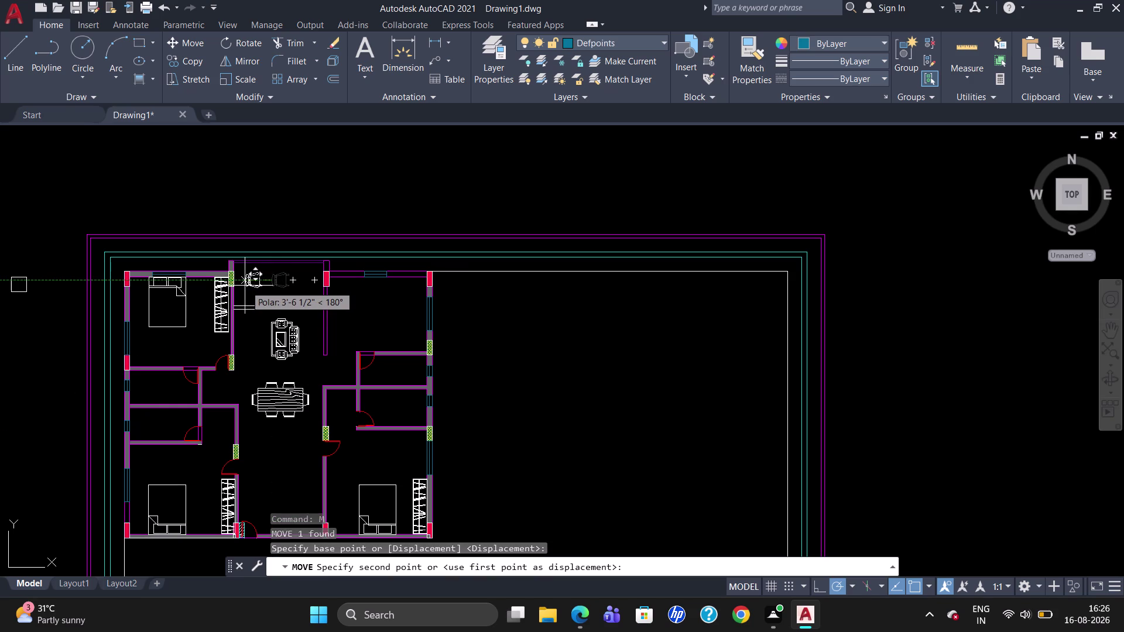
click(244, 288)
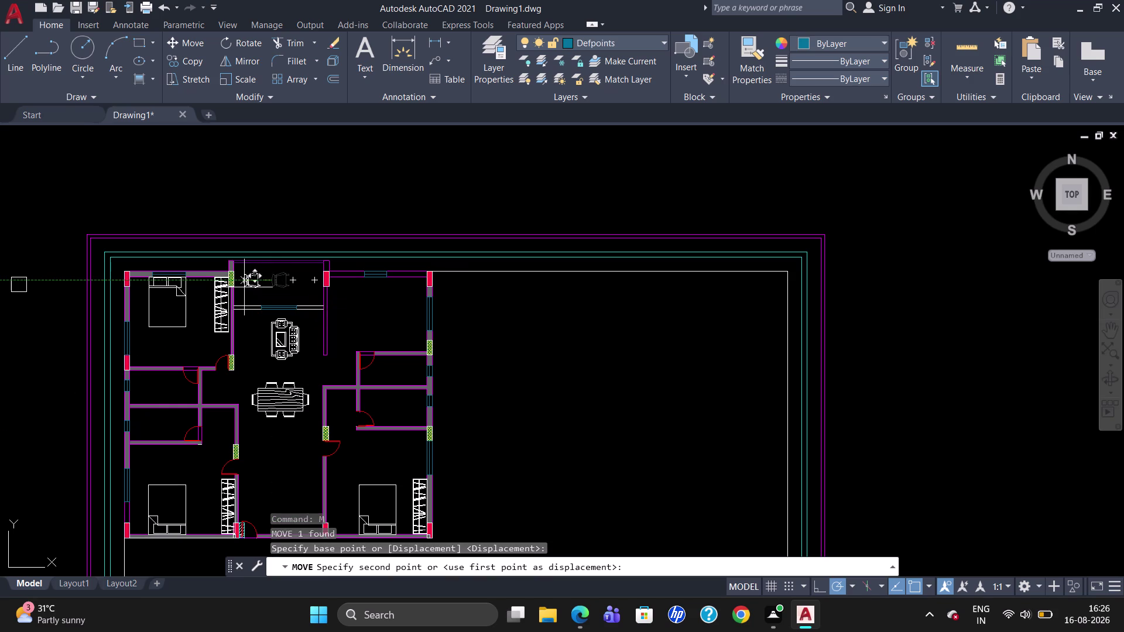
click(249, 284)
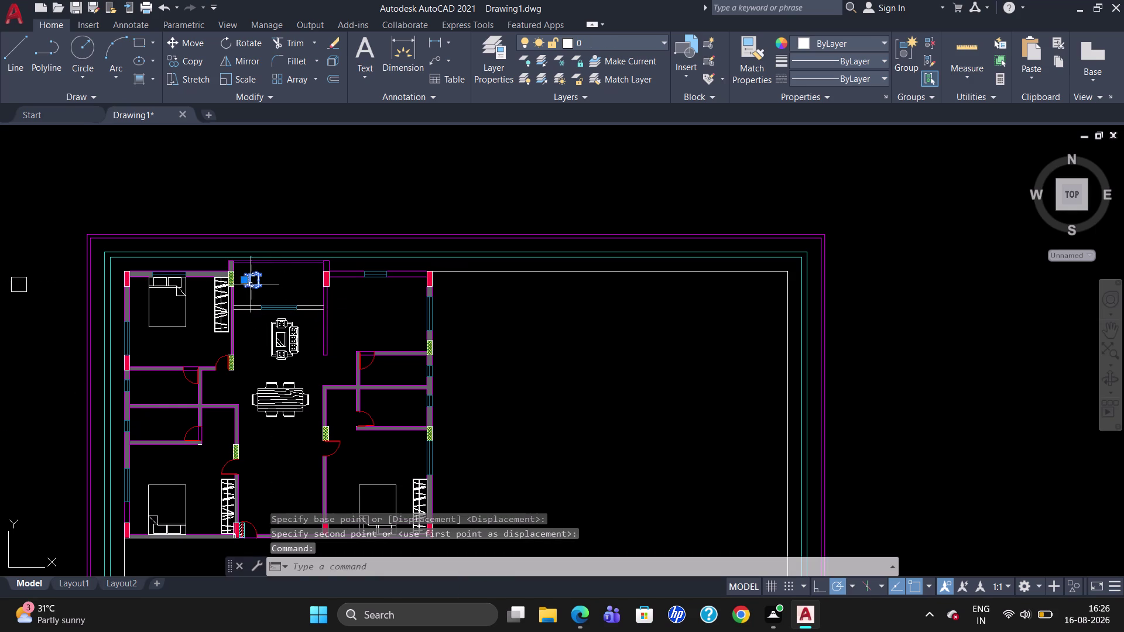
Attempt a mirror of the chair across a vertical line, erasing the source.
key(m)
key(i)
key(Return)
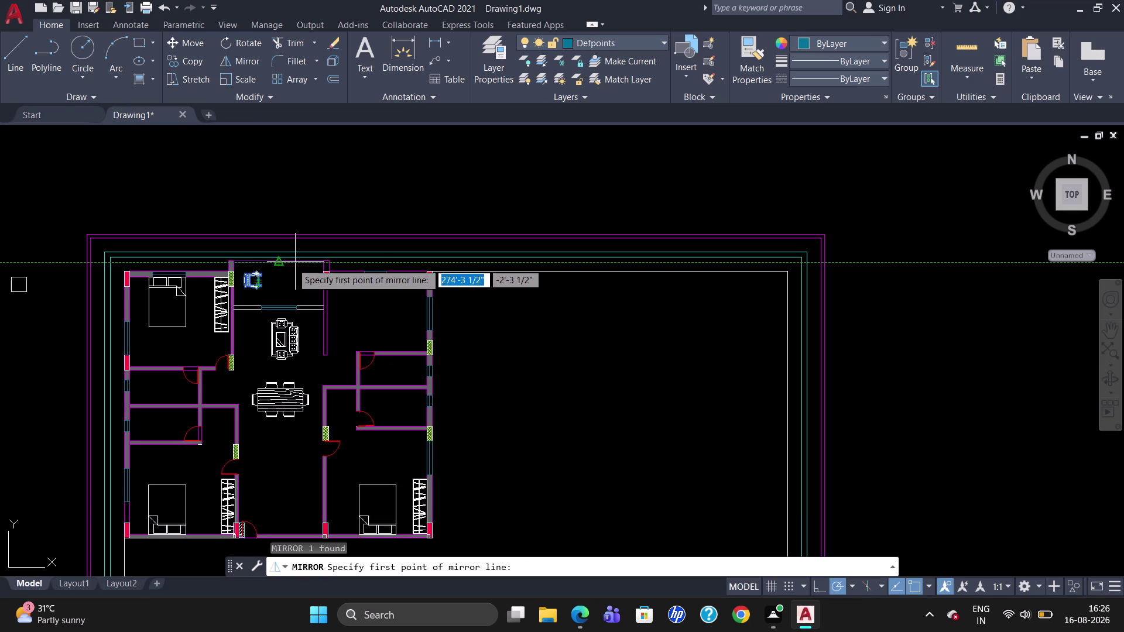
drag(278, 269, 278, 318)
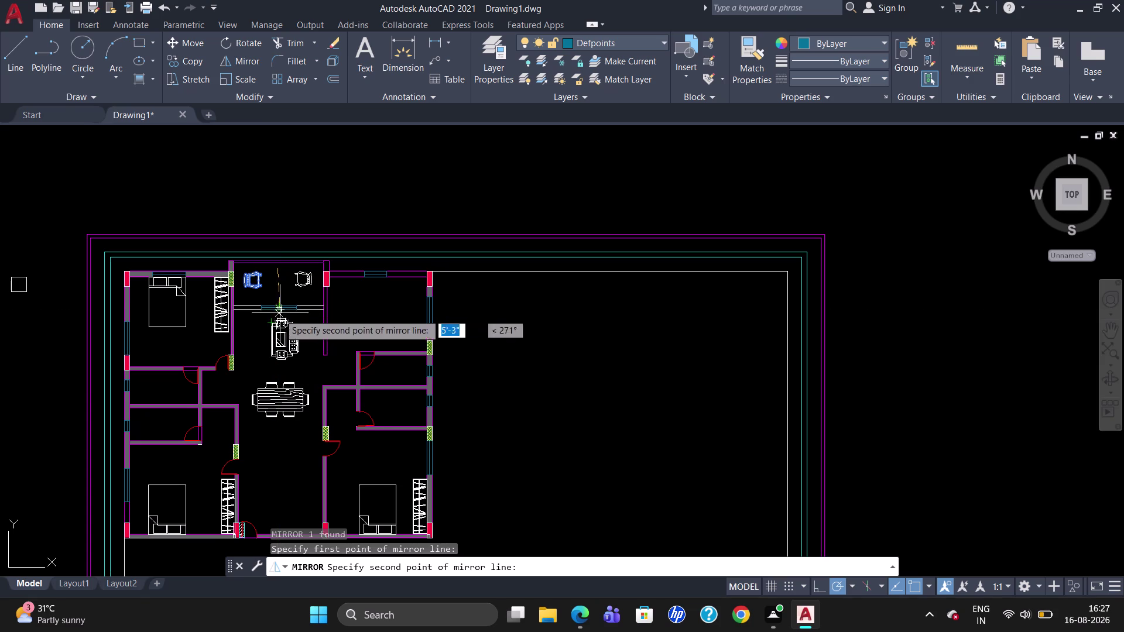
click(273, 321)
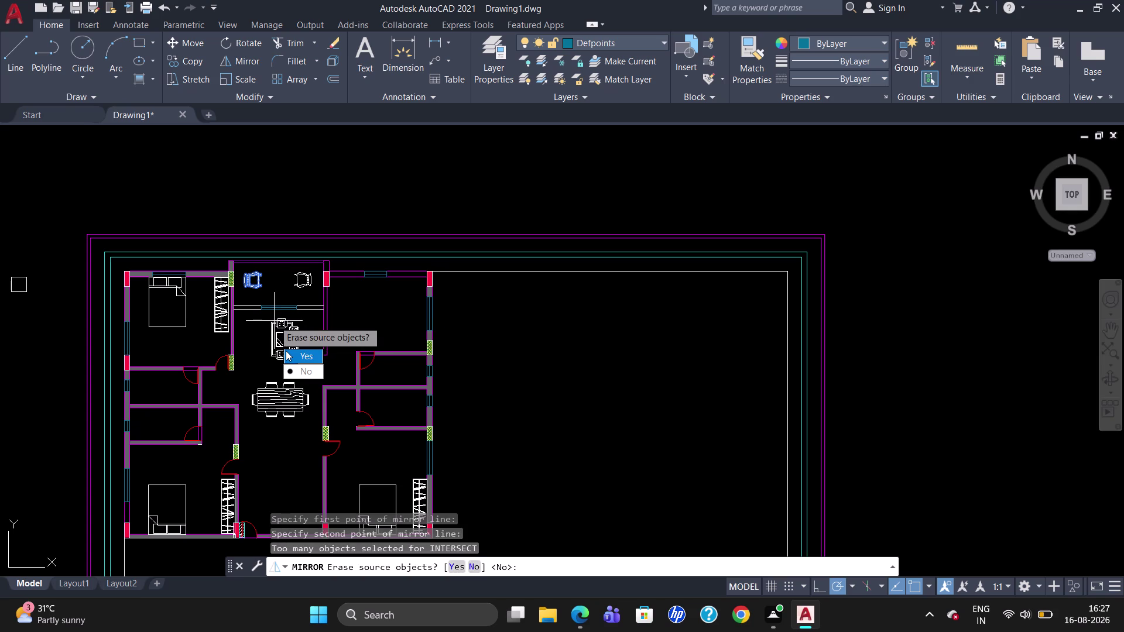
drag(286, 351, 275, 321)
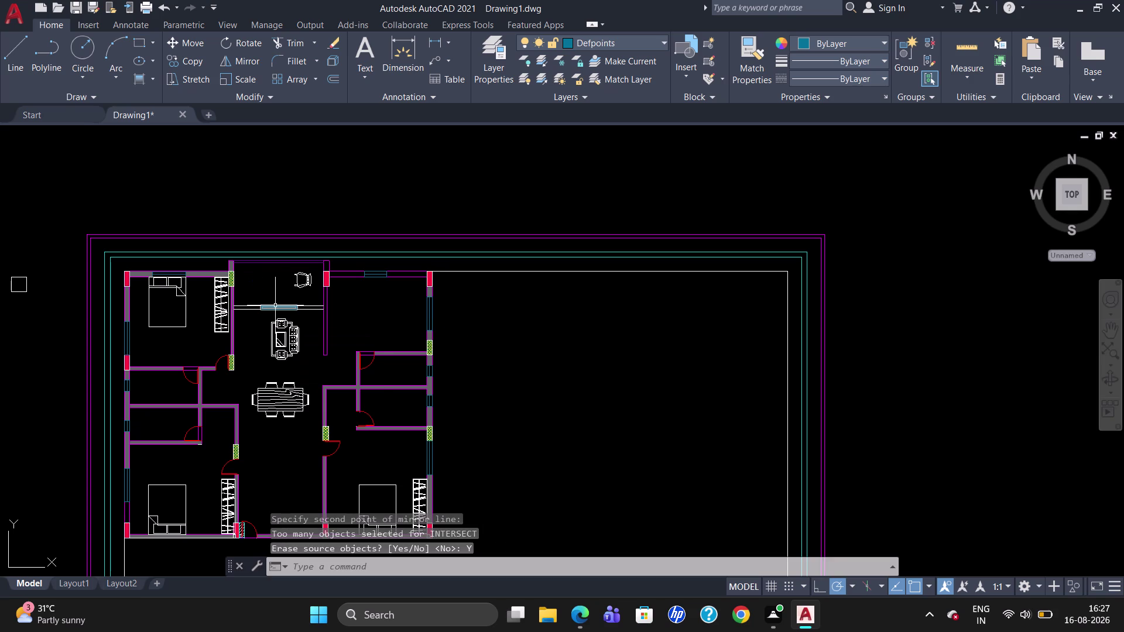
key(u)
key(Return)
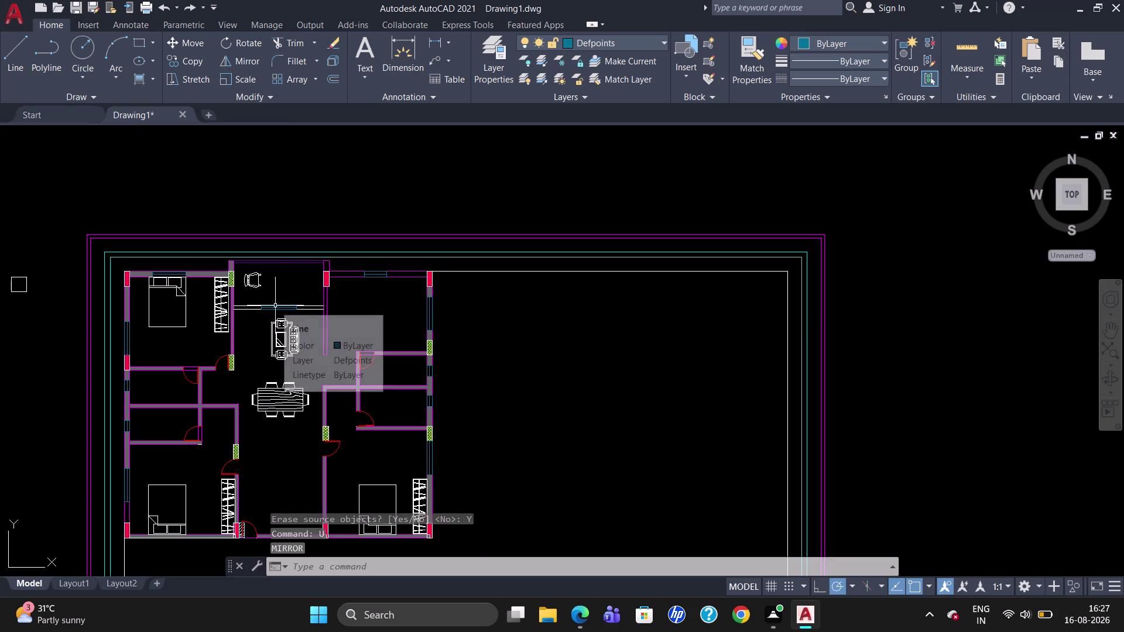
click(249, 276)
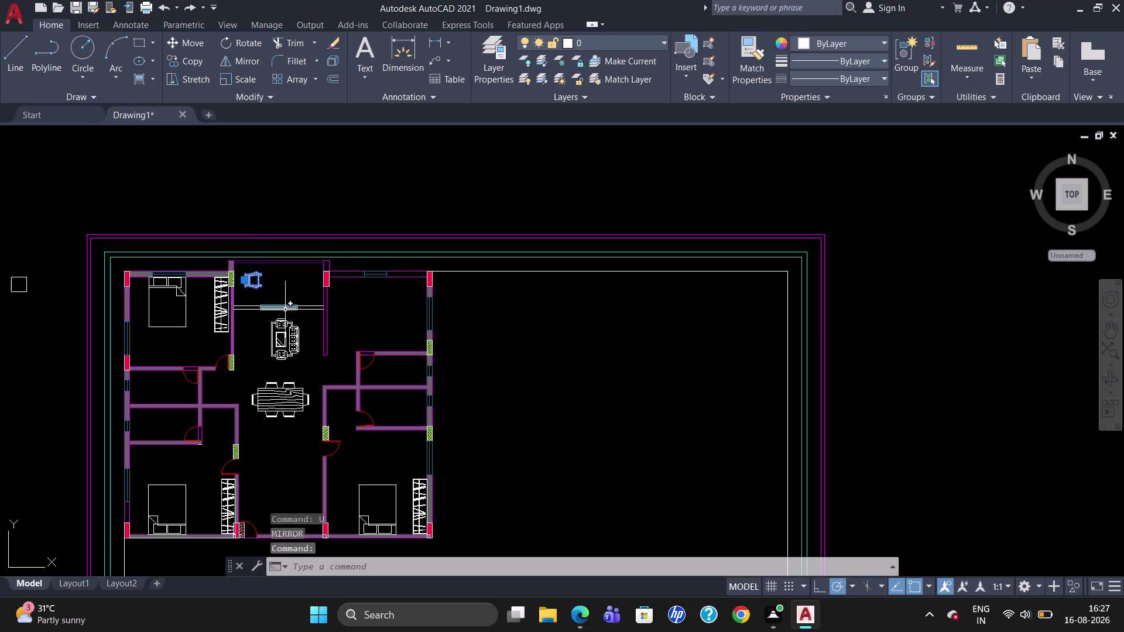
Mirror the chair across a vertical line, keeping the original.
key(m)
key(i)
key(Return)
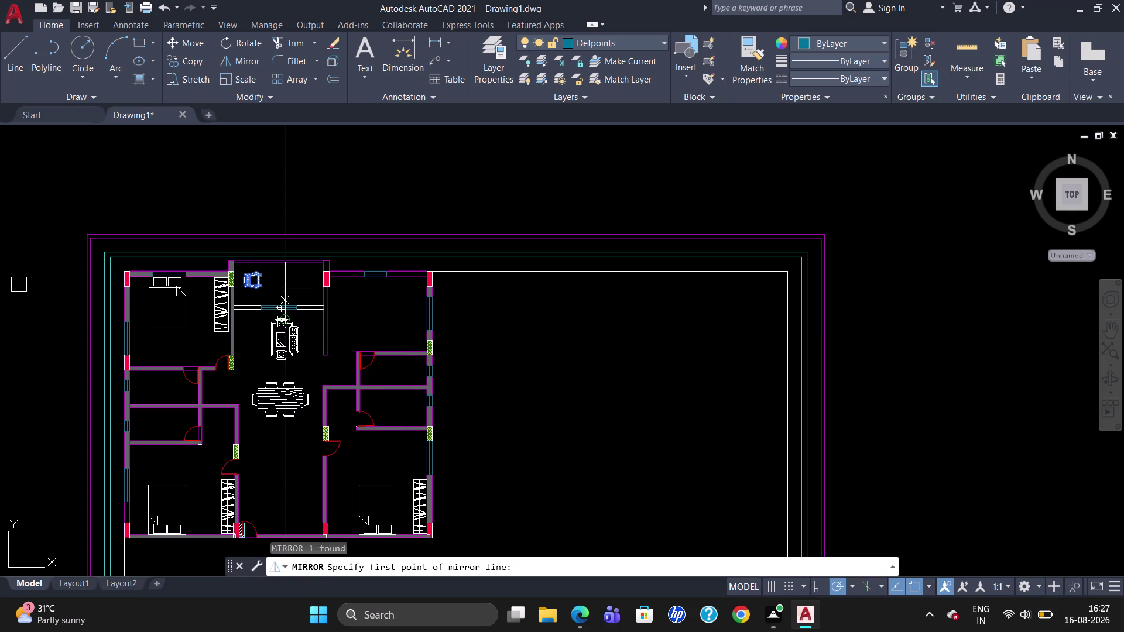
drag(284, 267, 284, 293)
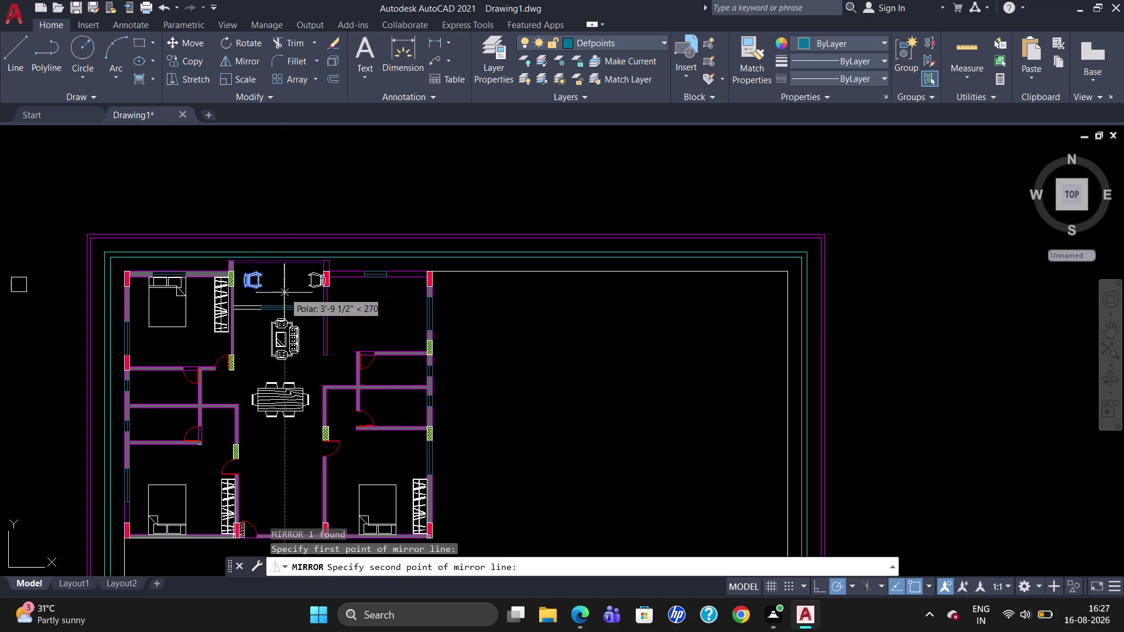
drag(284, 293, 285, 304)
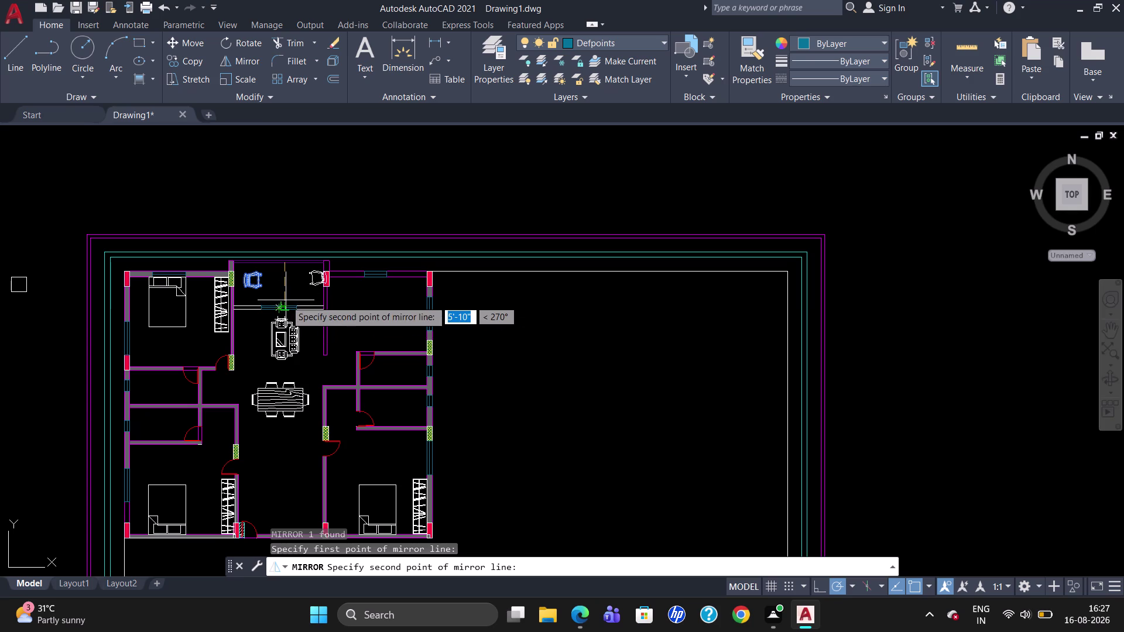
click(284, 304)
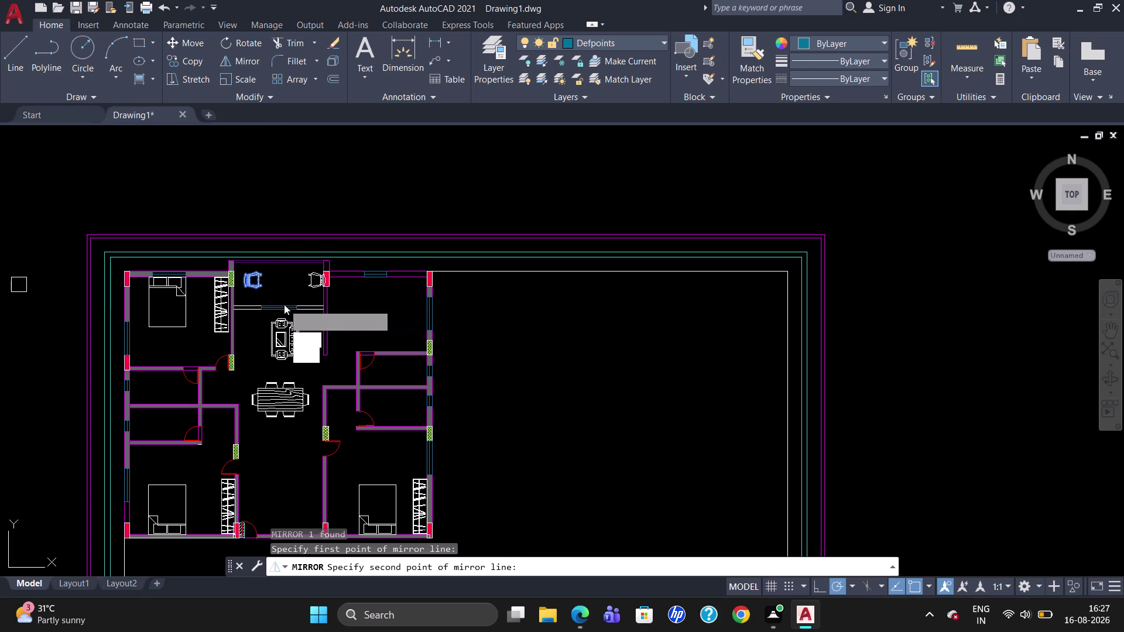
drag(303, 353, 284, 305)
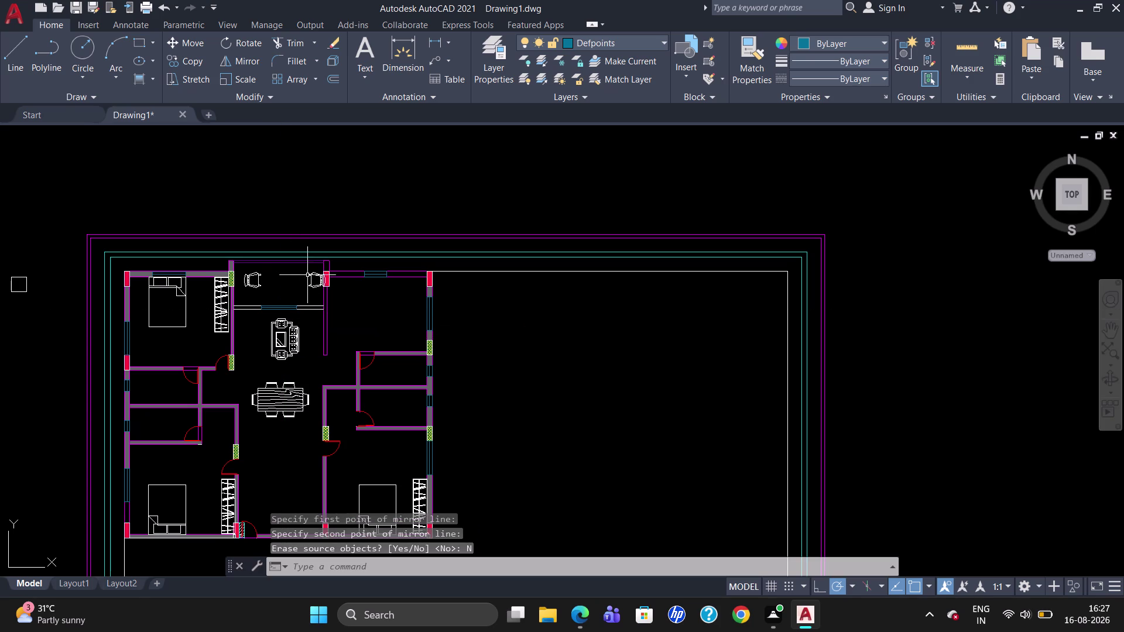
Move the mirrored chair closer to the centre of the room.
click(311, 280)
key(m)
key(Return)
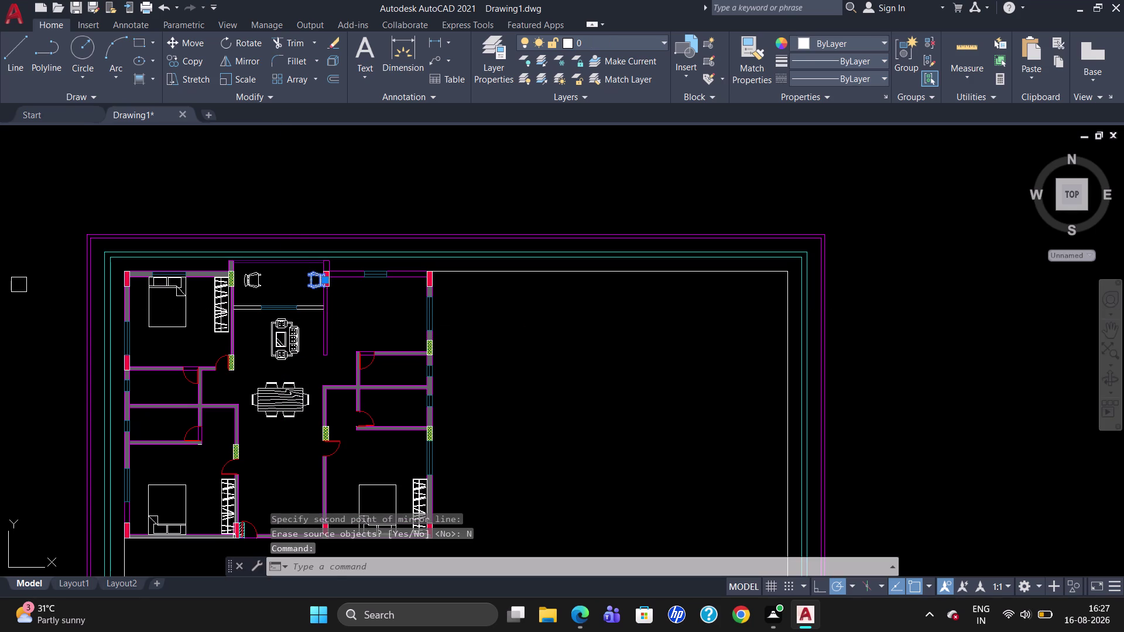
click(309, 274)
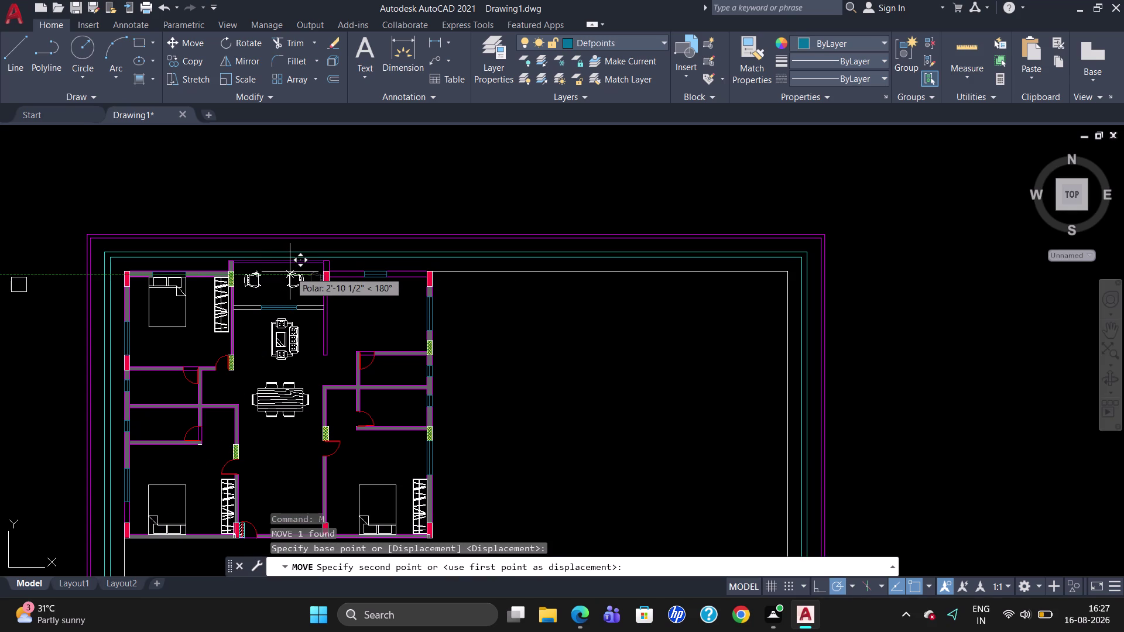
click(292, 272)
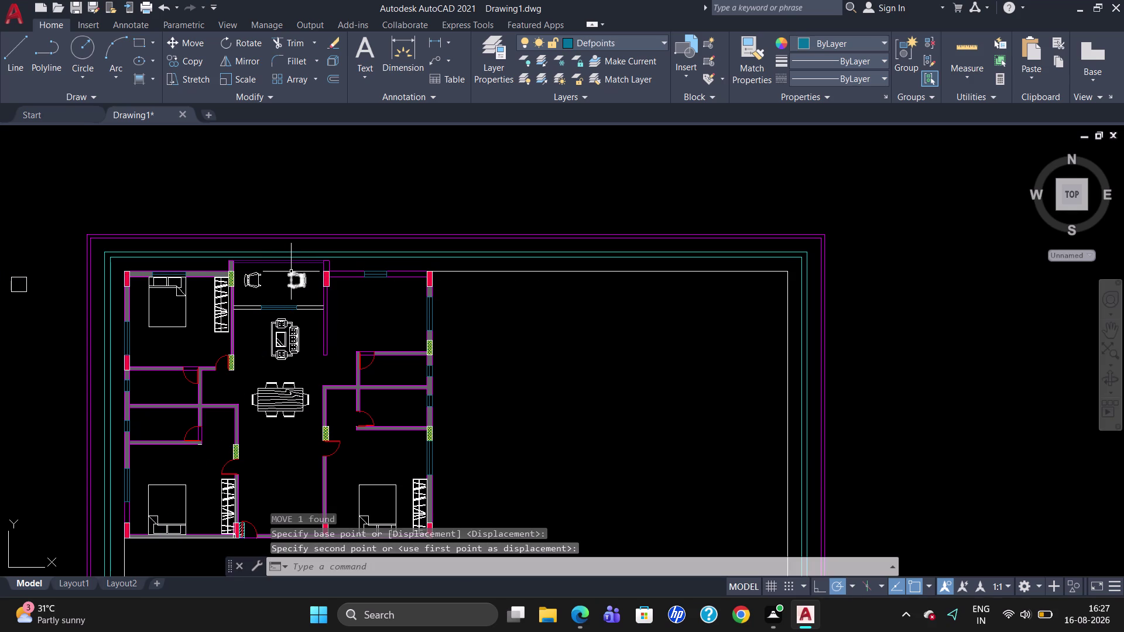
key(Escape)
key(c)
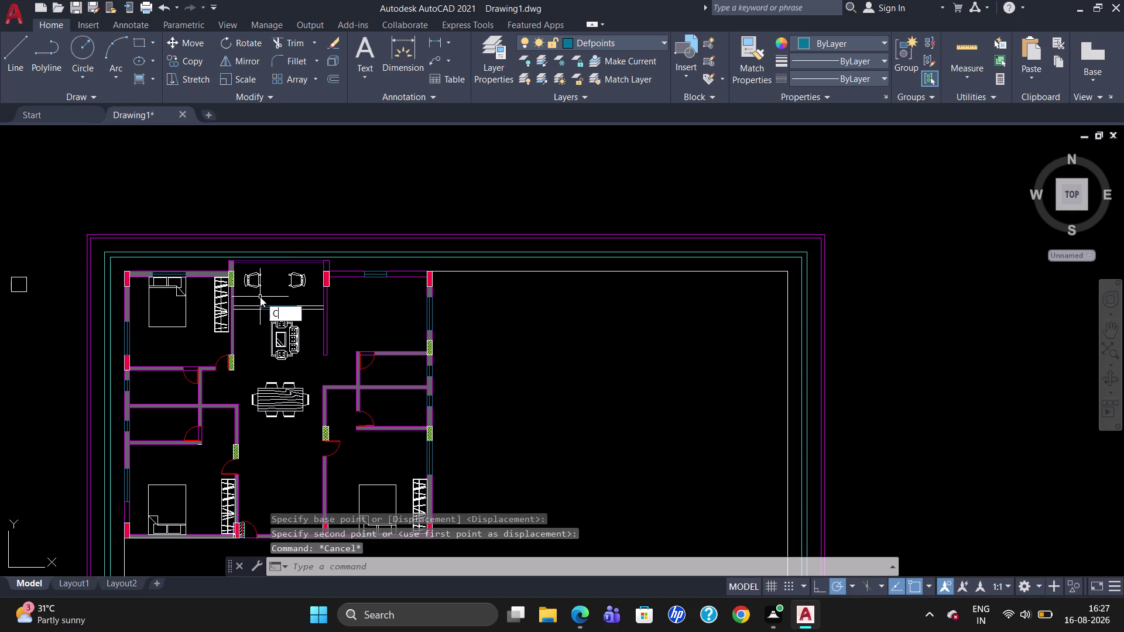
key(Return)
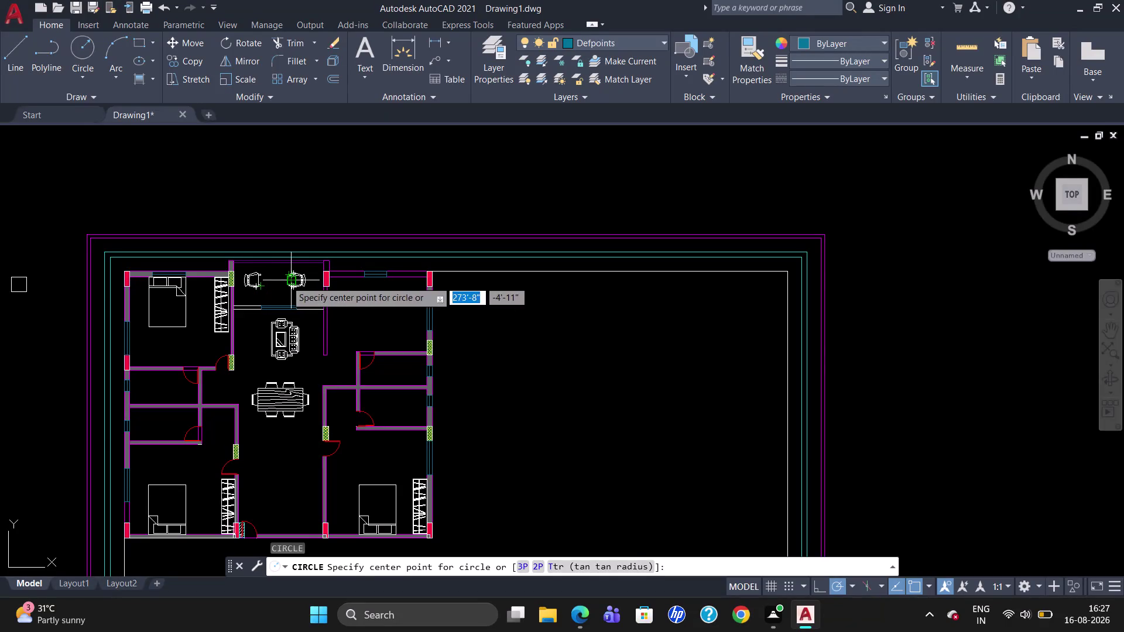
Draw a first small circle between the two chairs.
key(Escape)
key(c)
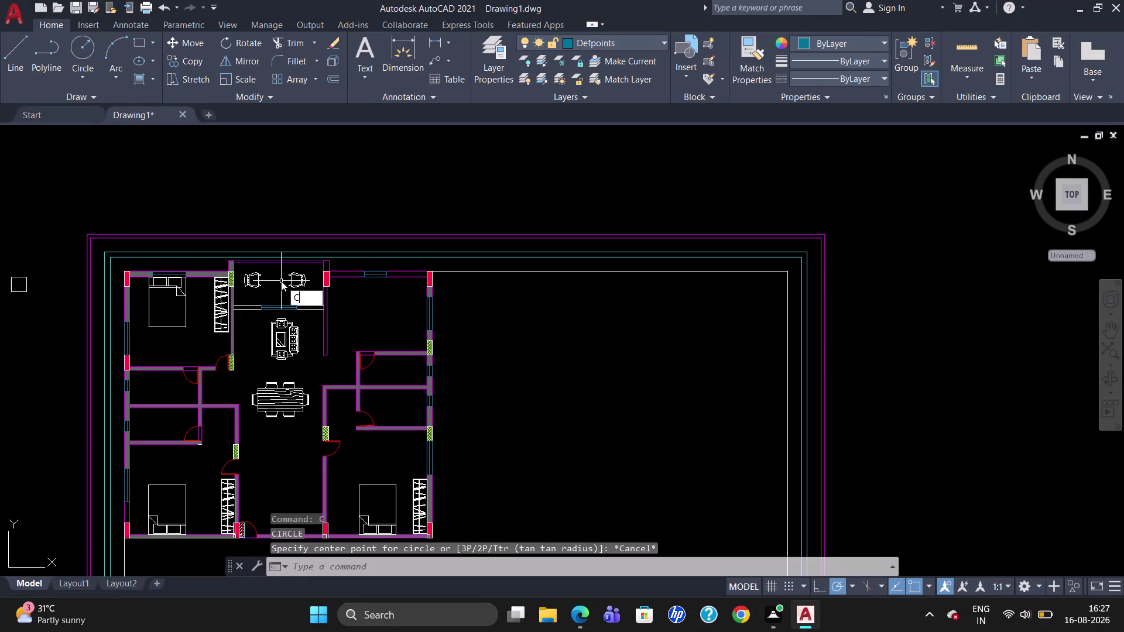
key(Return)
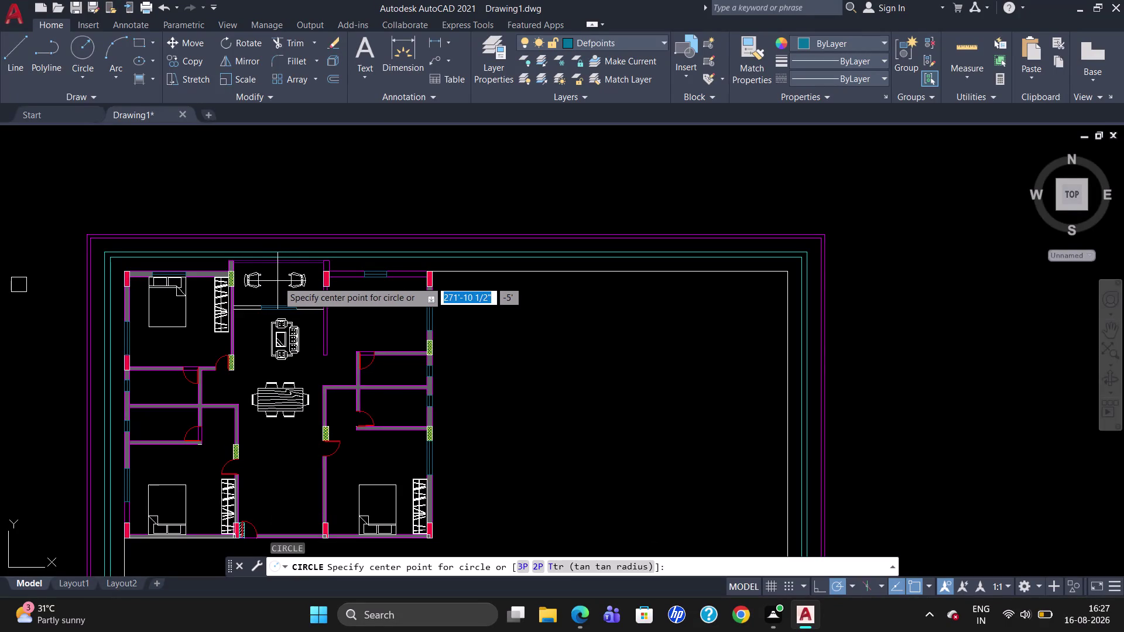
click(277, 281)
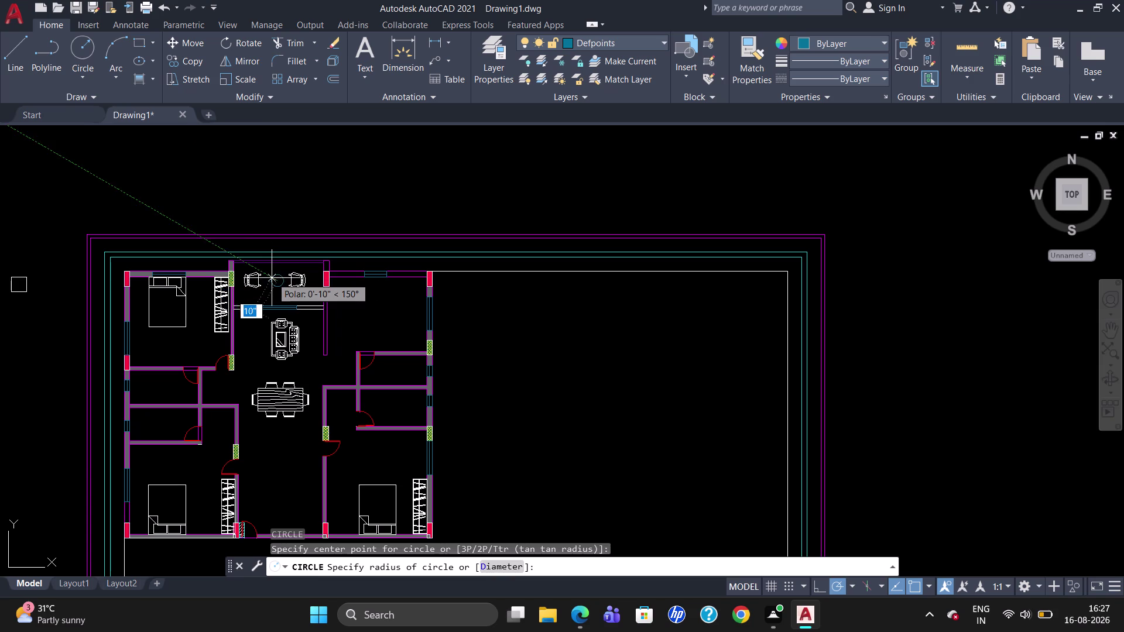
click(271, 281)
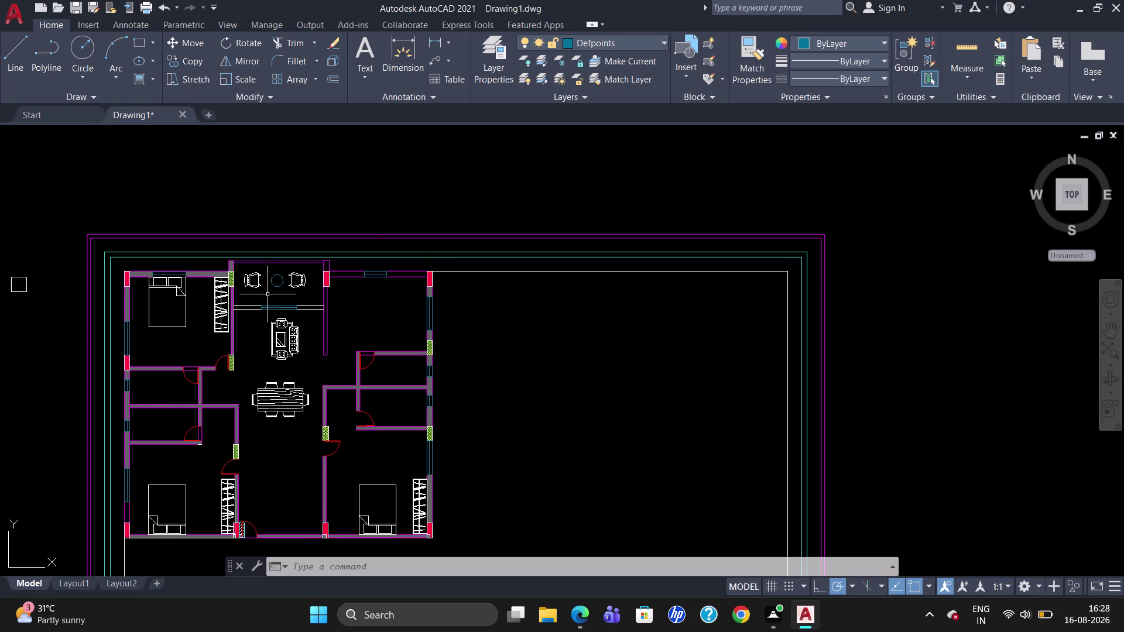
Redraw the round table circle centred between the chairs and select it.
scroll(up, 3)
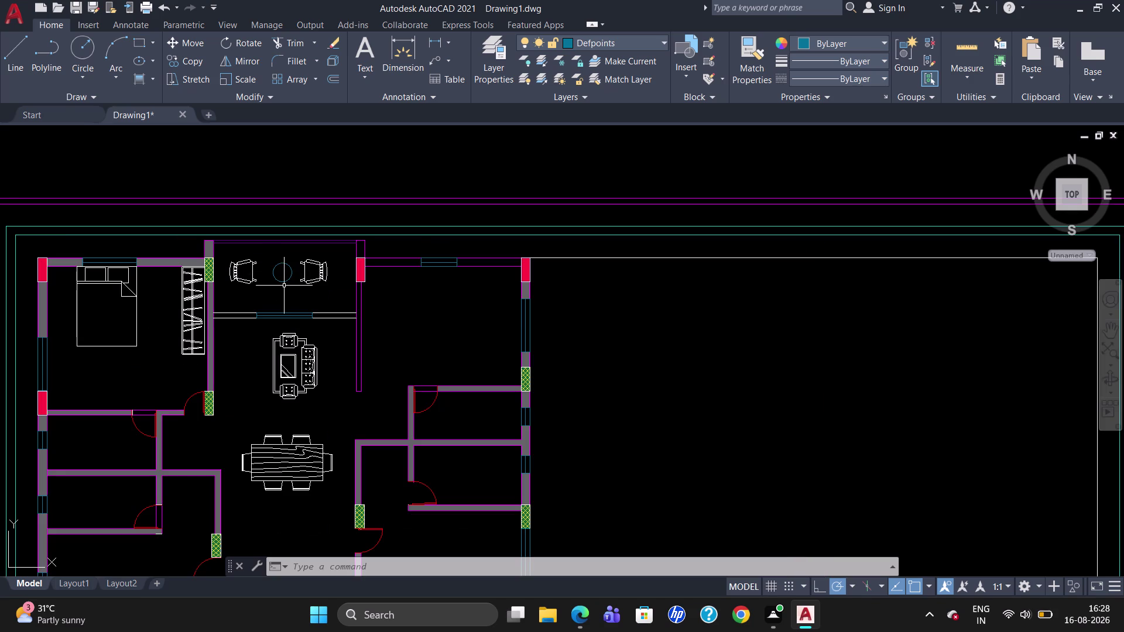
key(c)
key(Return)
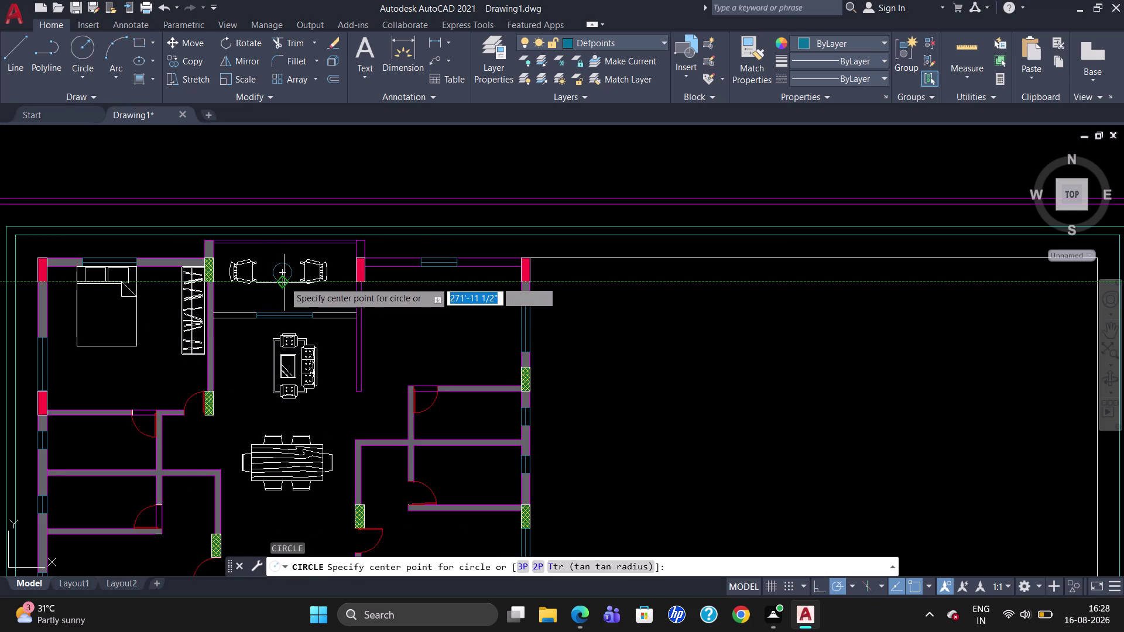
click(284, 272)
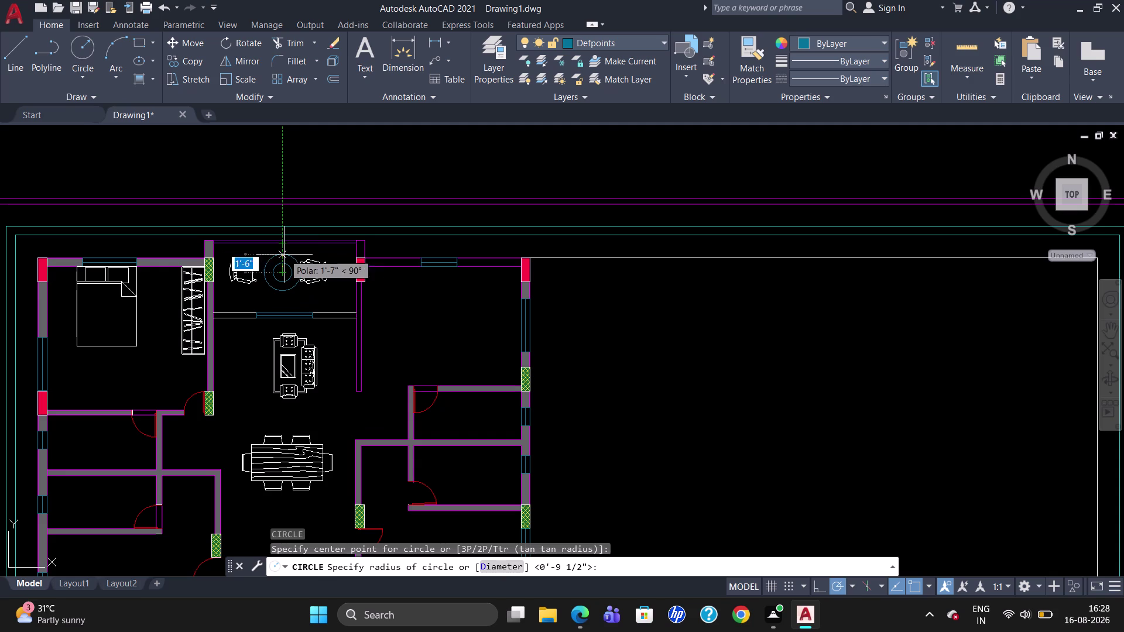
click(284, 256)
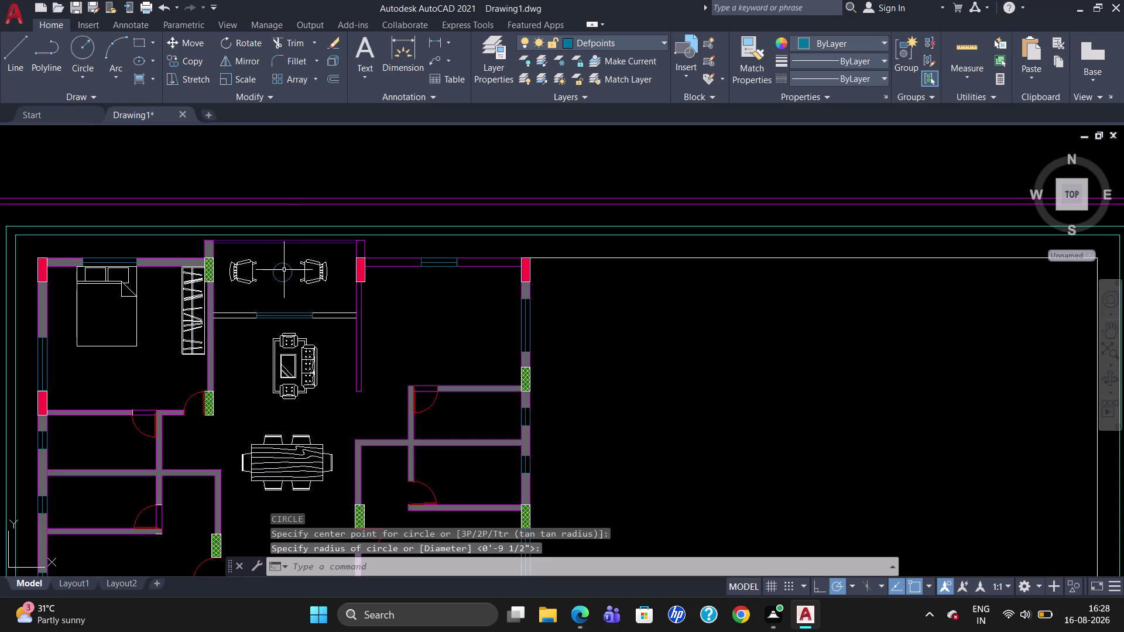
click(279, 264)
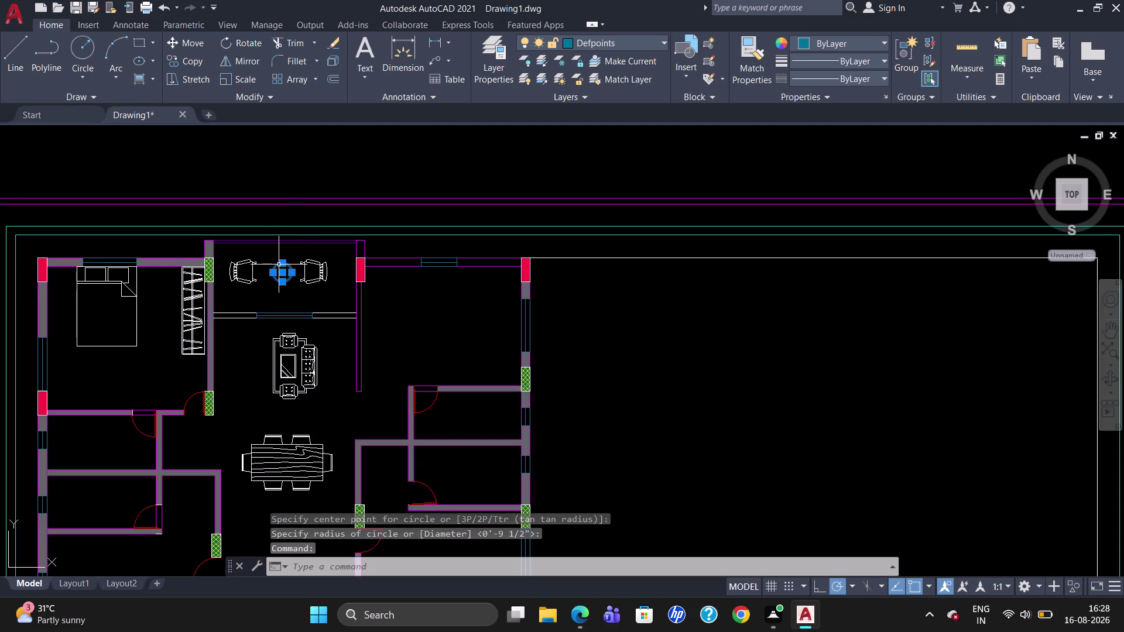
right_click(279, 265)
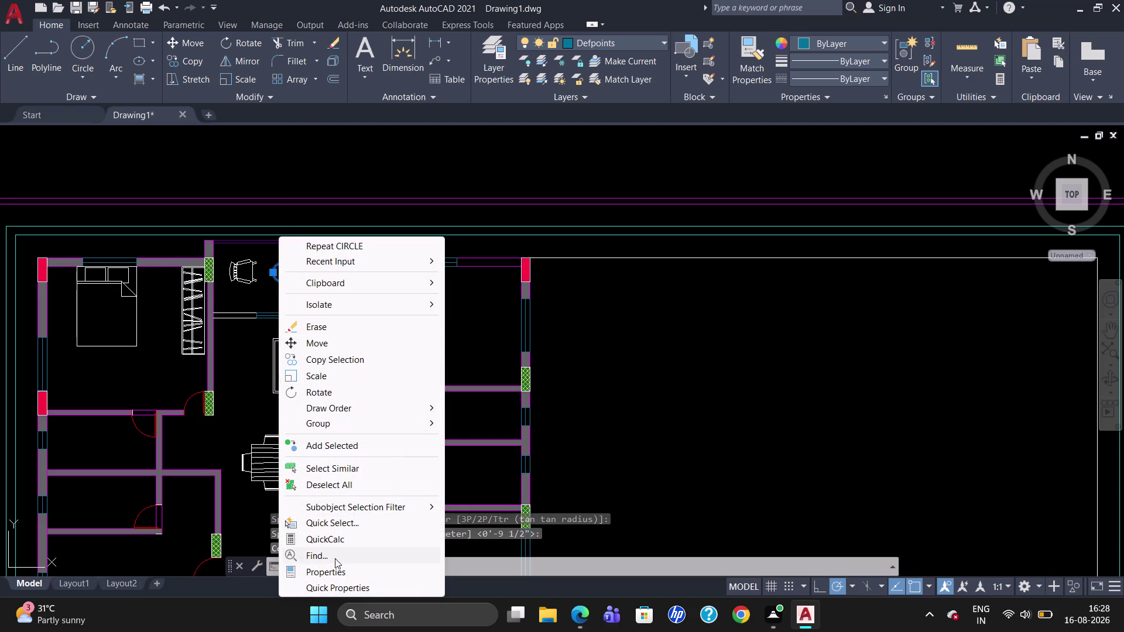
Set the table circle's radius to 11 in the Properties palette.
click(338, 568)
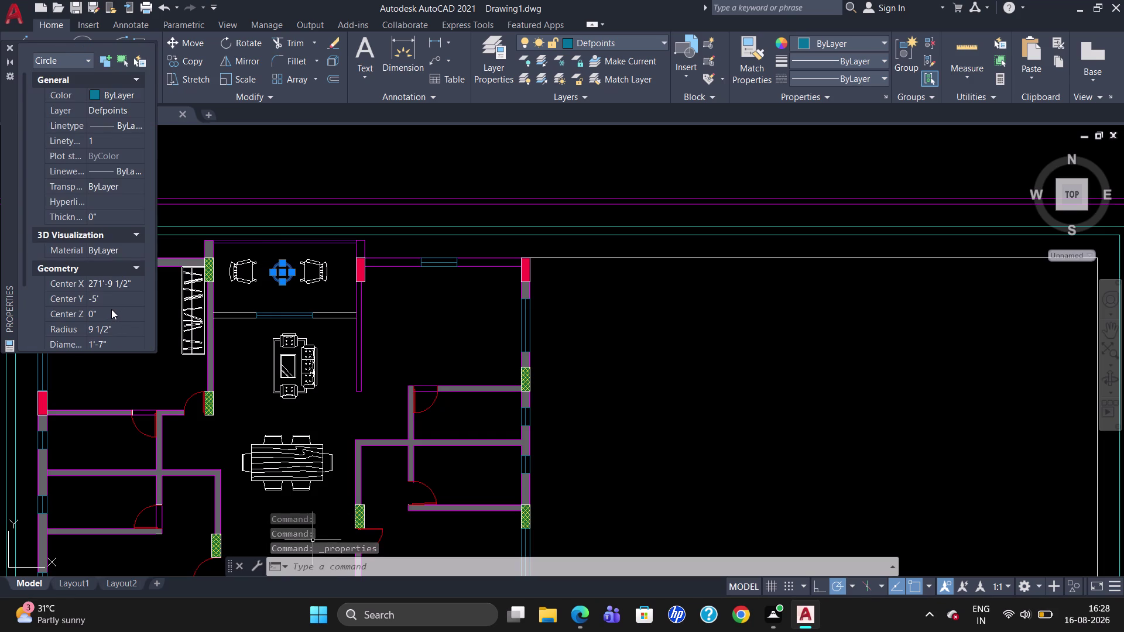
click(122, 327)
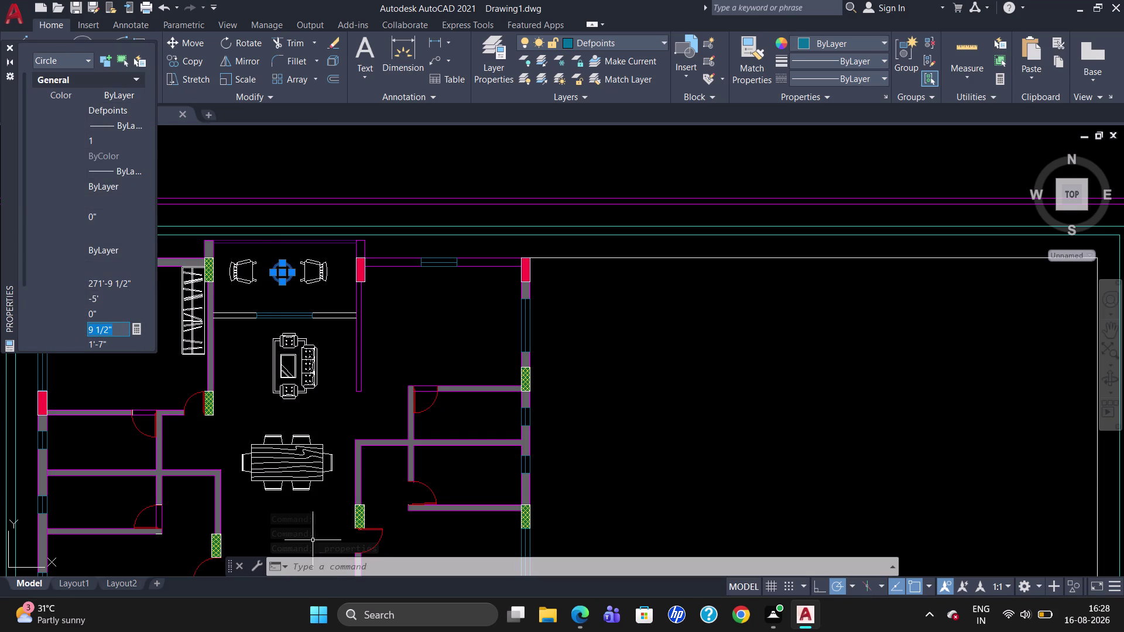
text(11)
key(Return)
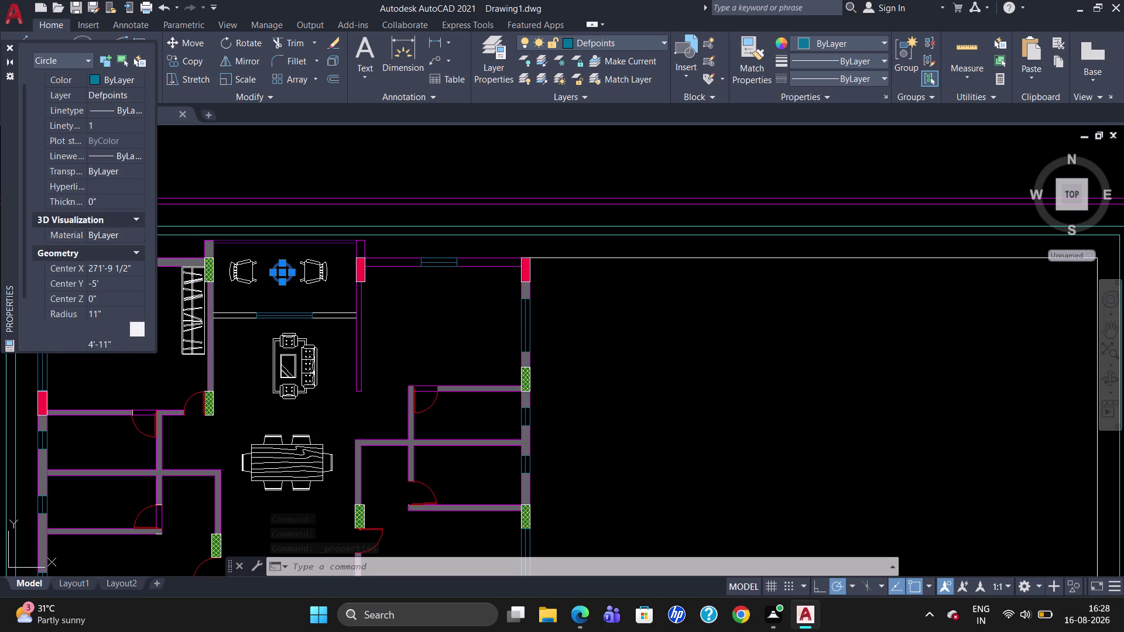
key(Escape)
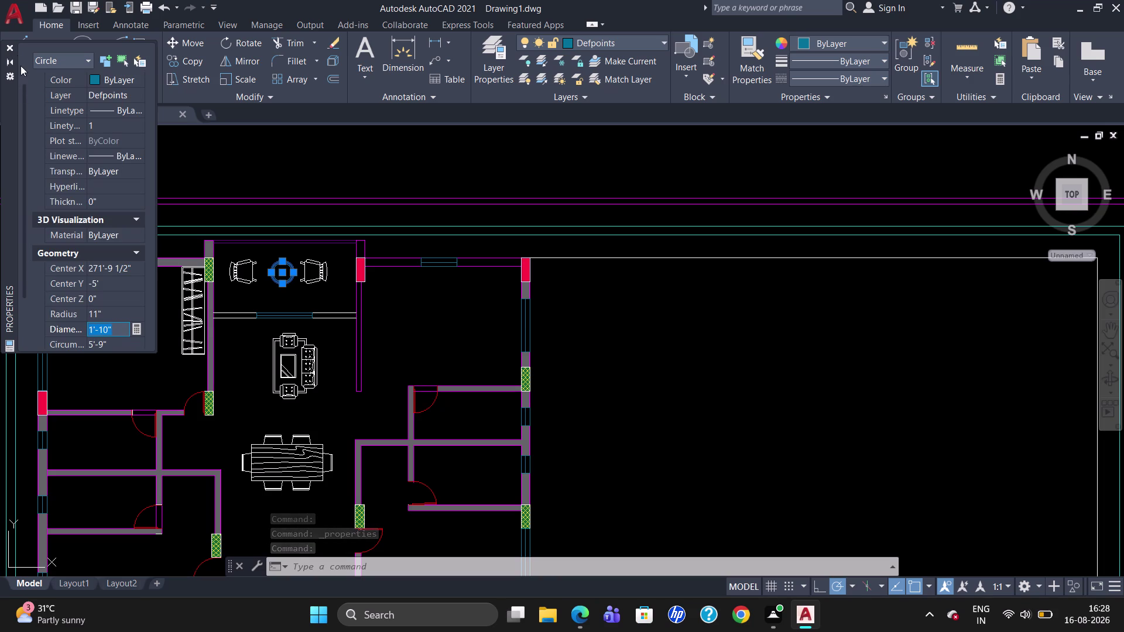
click(10, 50)
key(Escape)
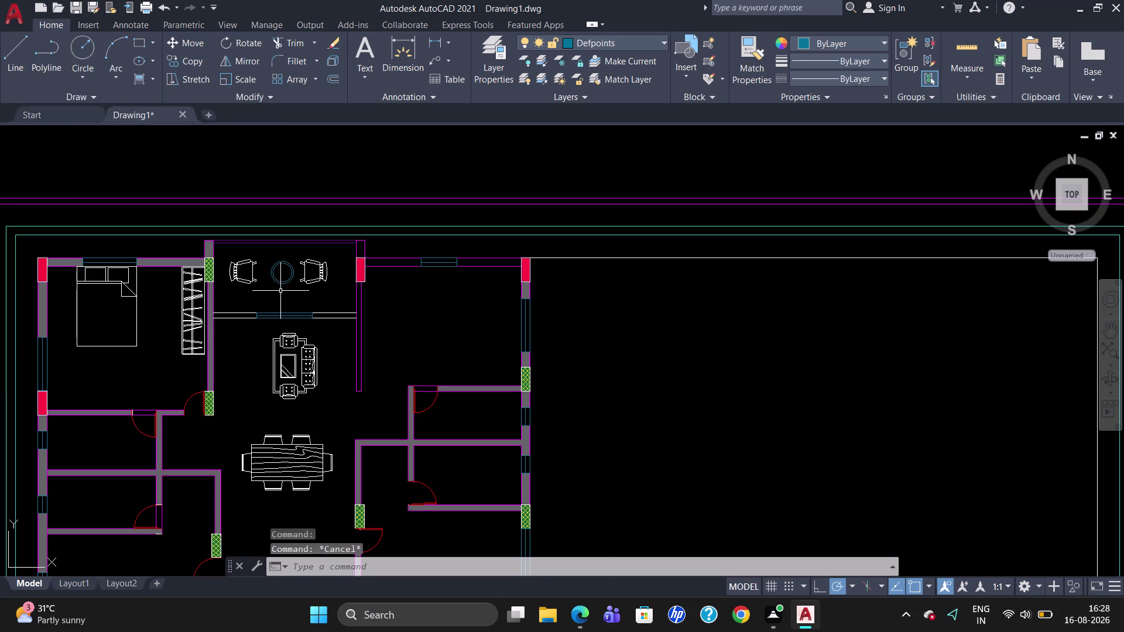
scroll(down, 3)
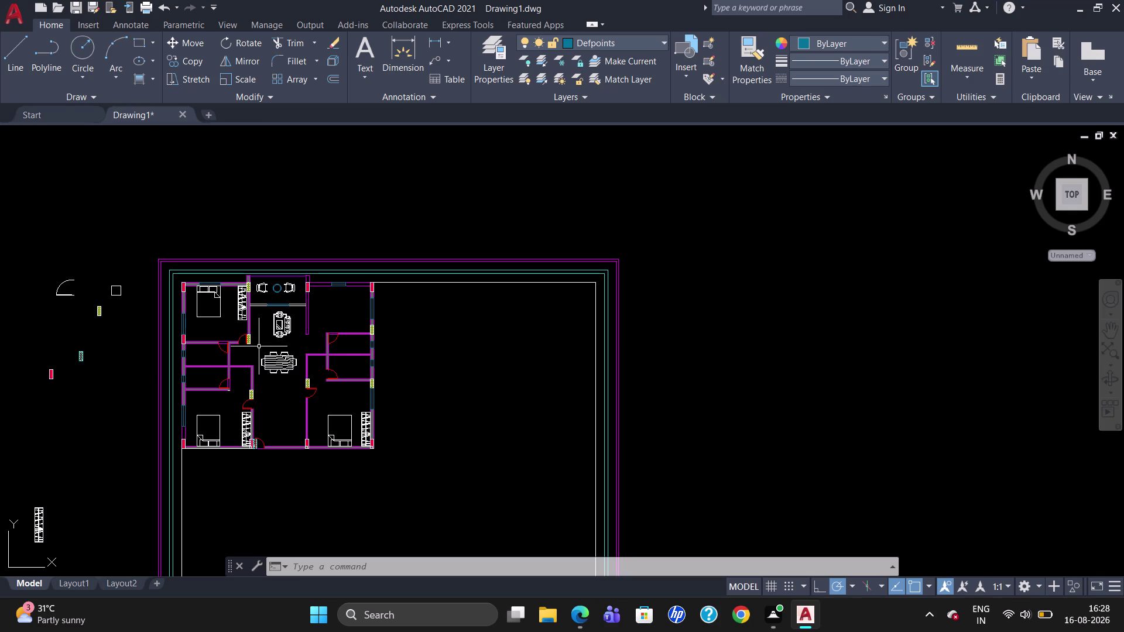
Zoom in on the floor plan and select the loose toilet block on its left.
scroll(up, 3)
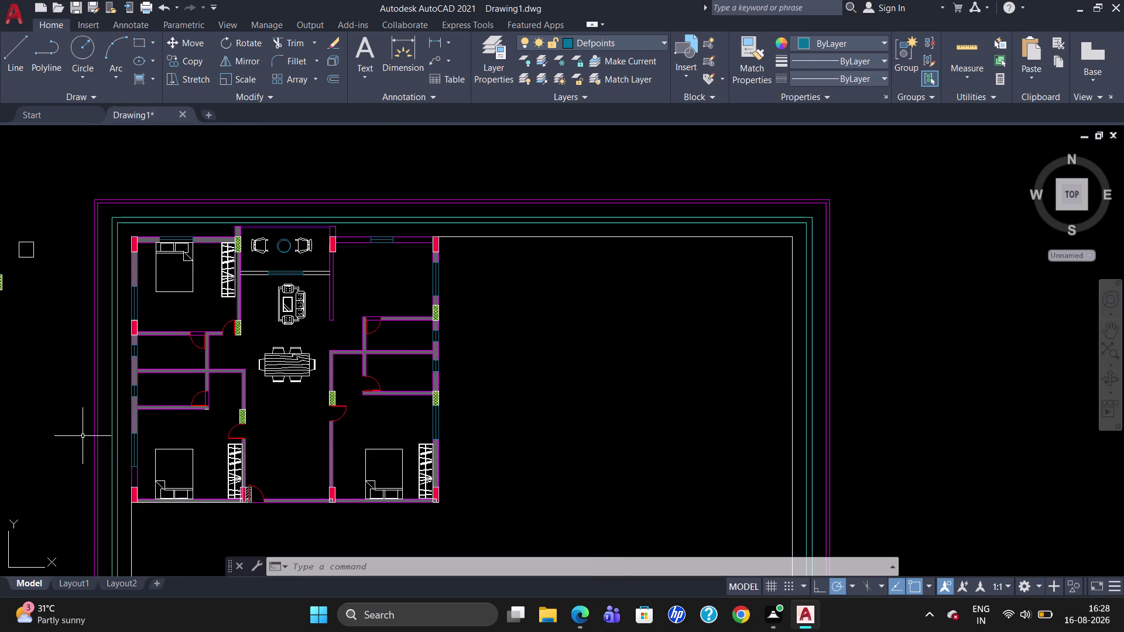
scroll(up, 3)
scroll(down, 3)
scroll(up, 3)
scroll(down, 3)
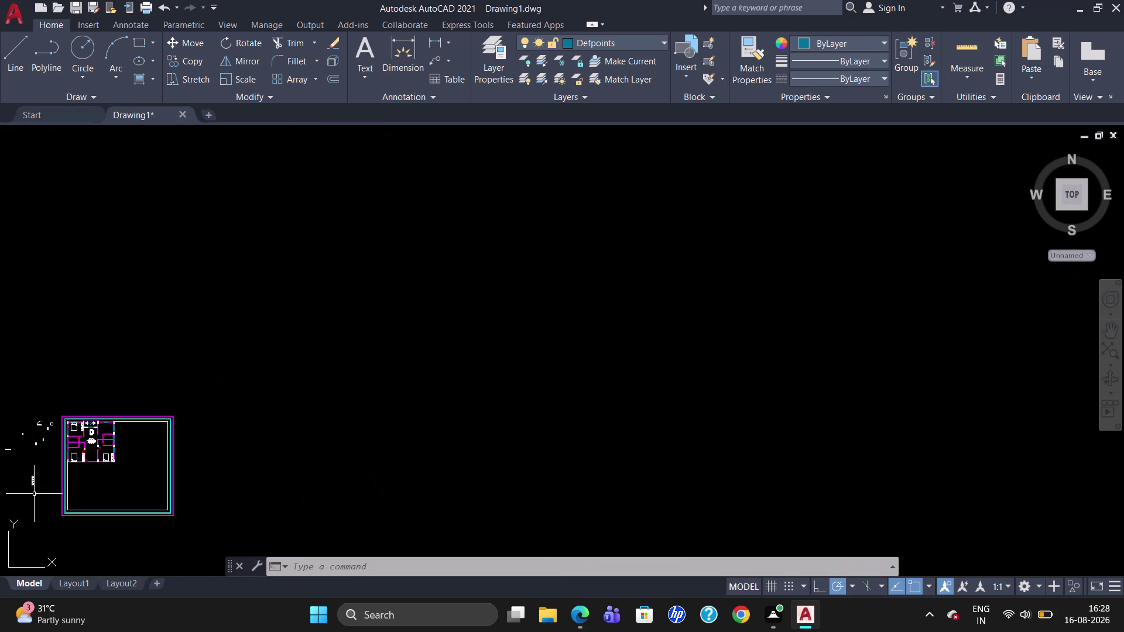
scroll(up, 3)
scroll(down, 3)
scroll(up, 3)
scroll(down, 3)
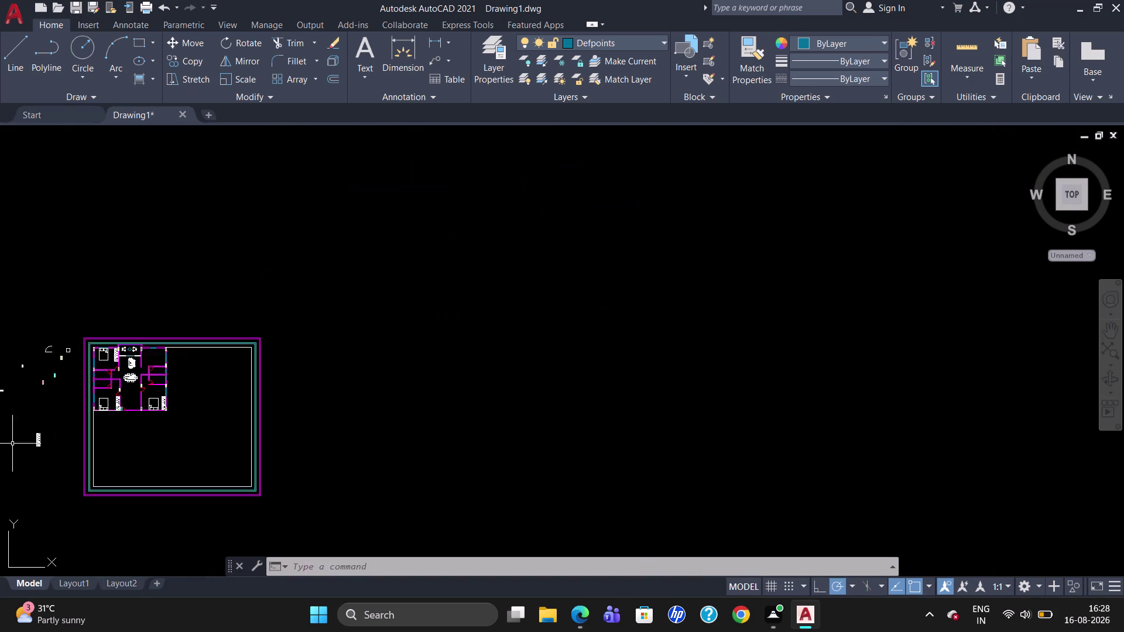
scroll(down, 3)
scroll(up, 3)
scroll(down, 3)
scroll(down, 3)
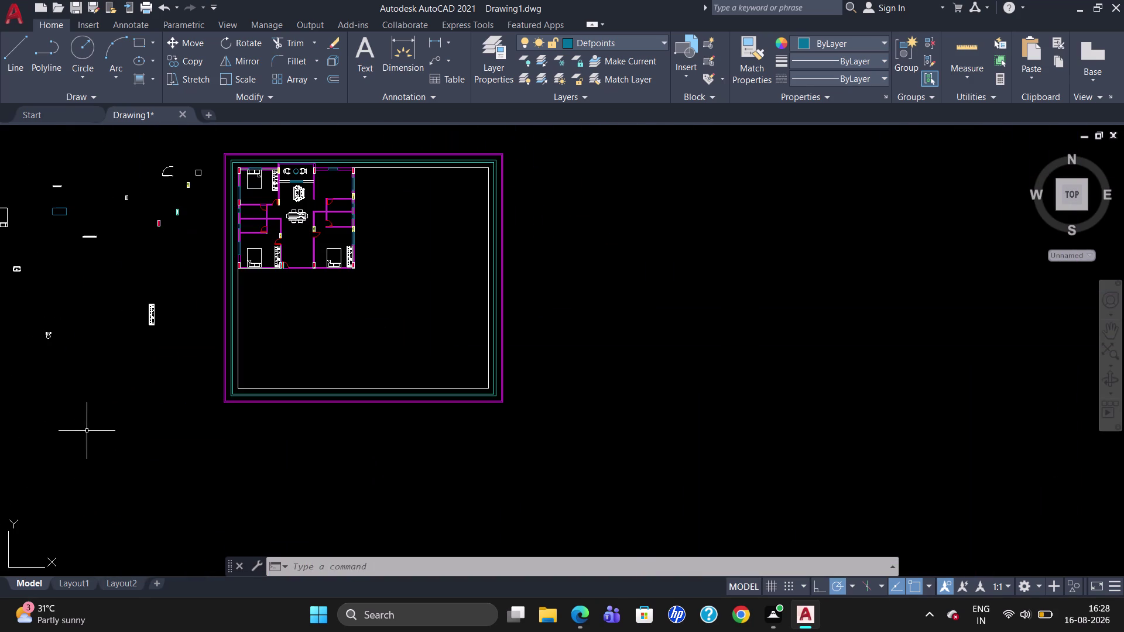
click(50, 335)
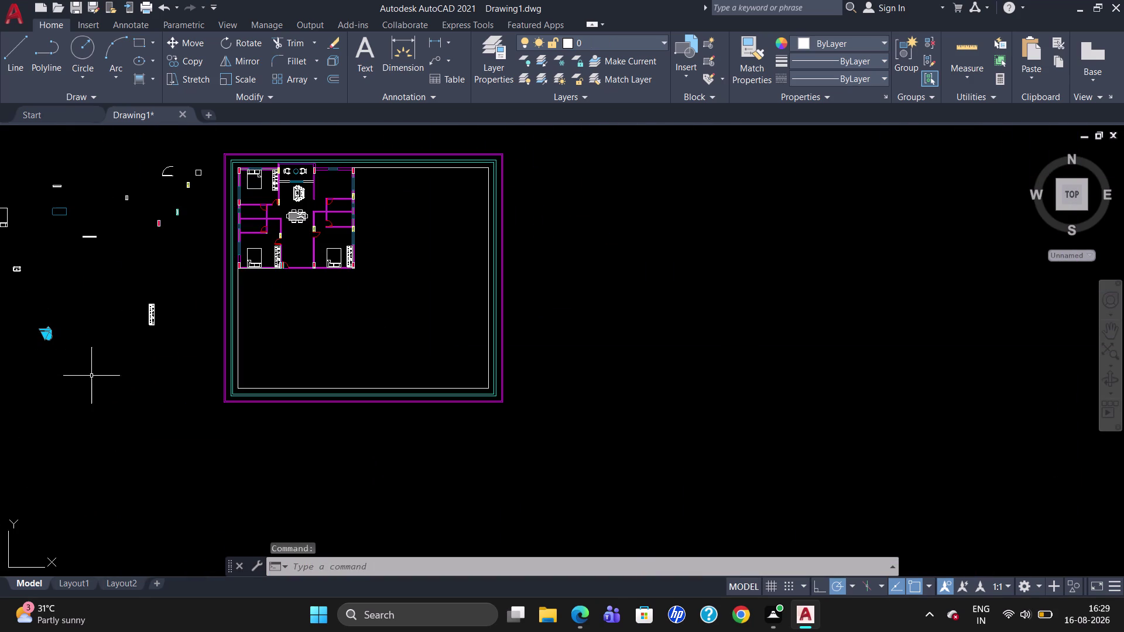
Rotate the spare toilet 90 degrees about a point on it, then reselect it.
text(RO)
key(Return)
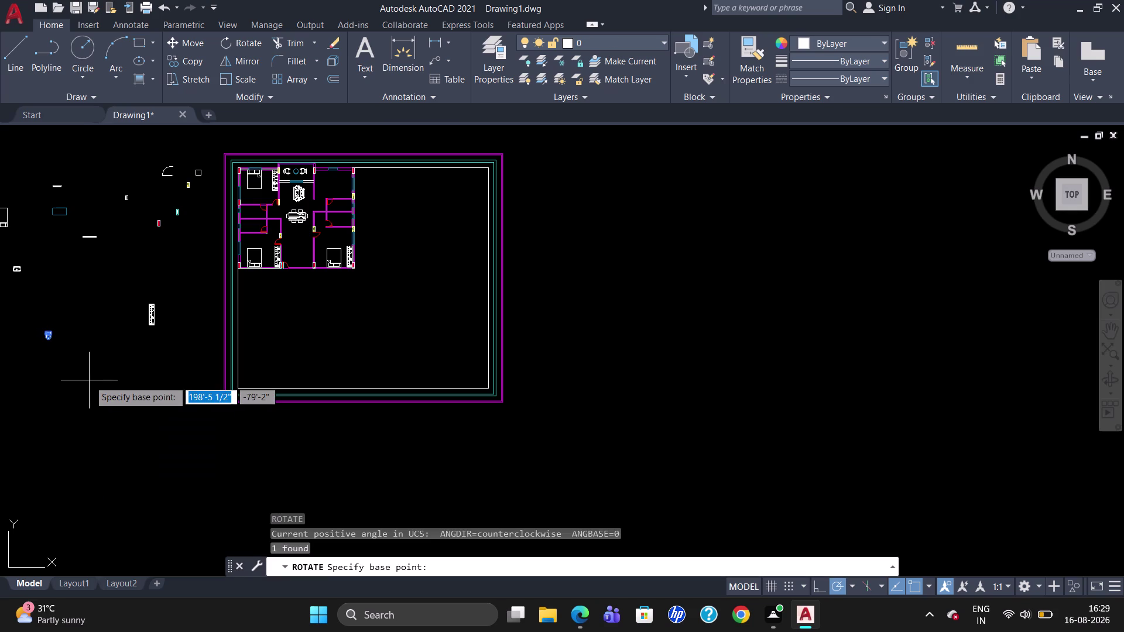
click(50, 330)
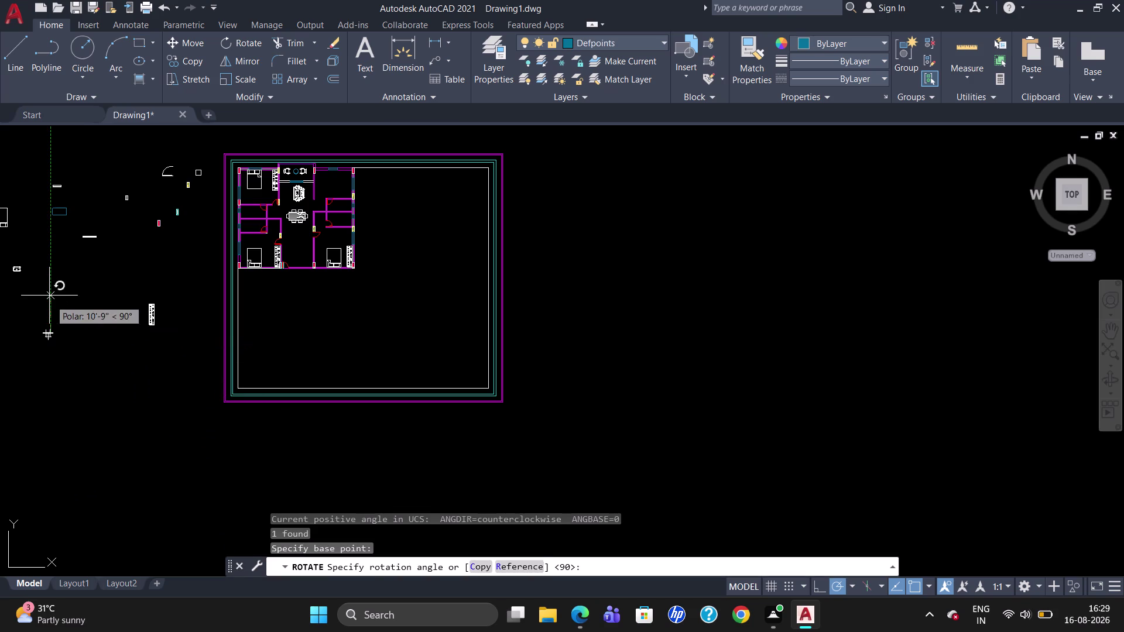
click(0, 329)
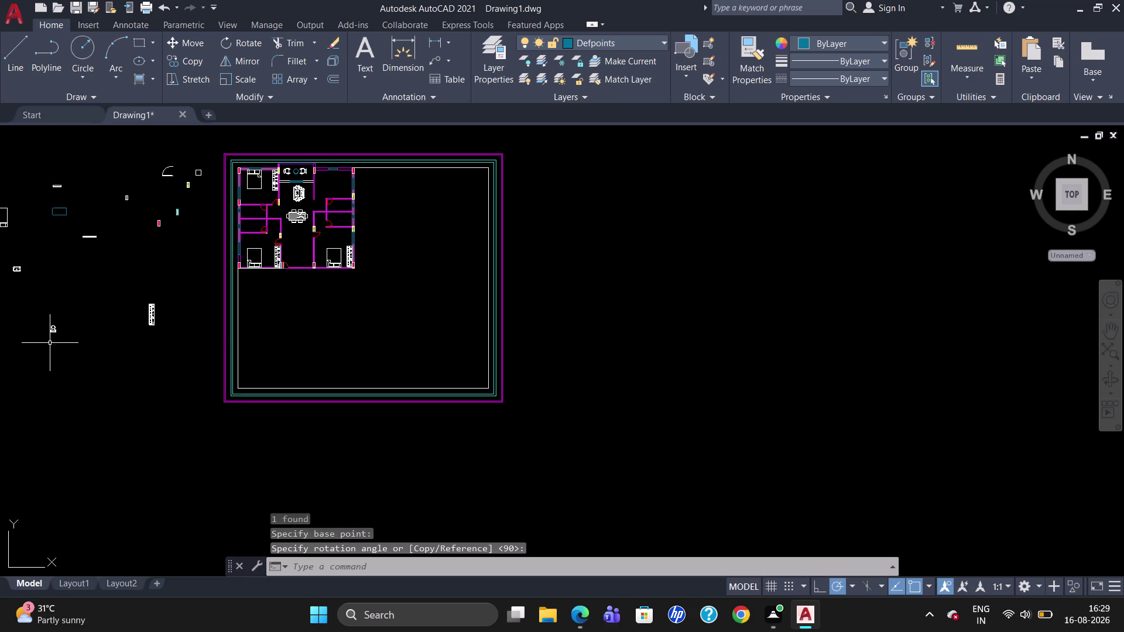
click(53, 331)
Copy the toilet into the upper-left, lower-left and lower-right bathrooms.
text(C)
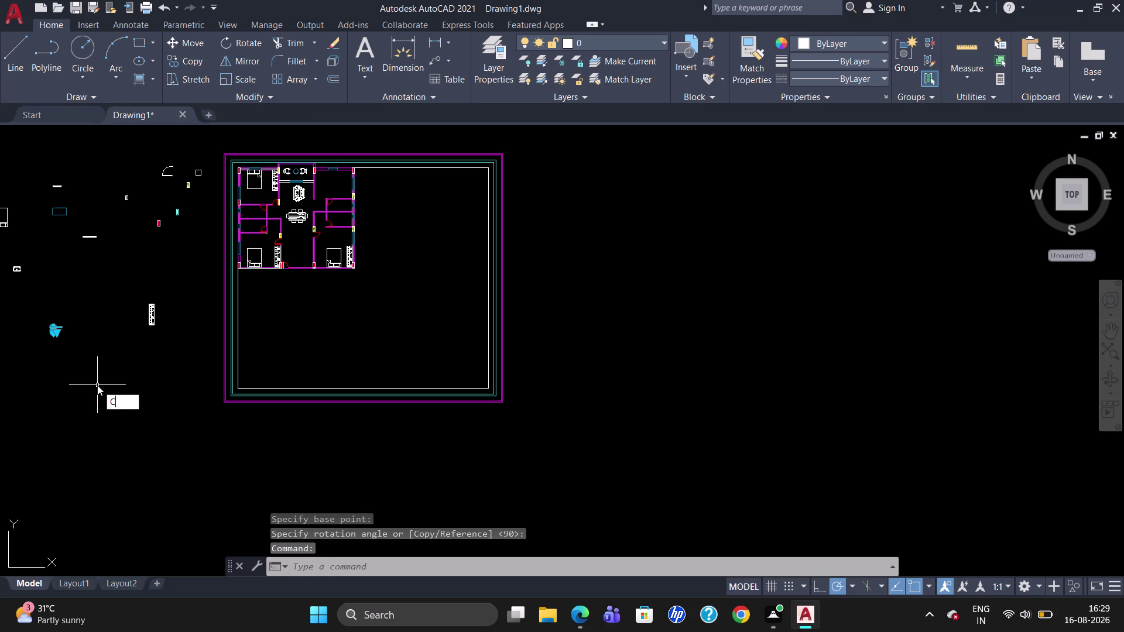
text(O)
key(Return)
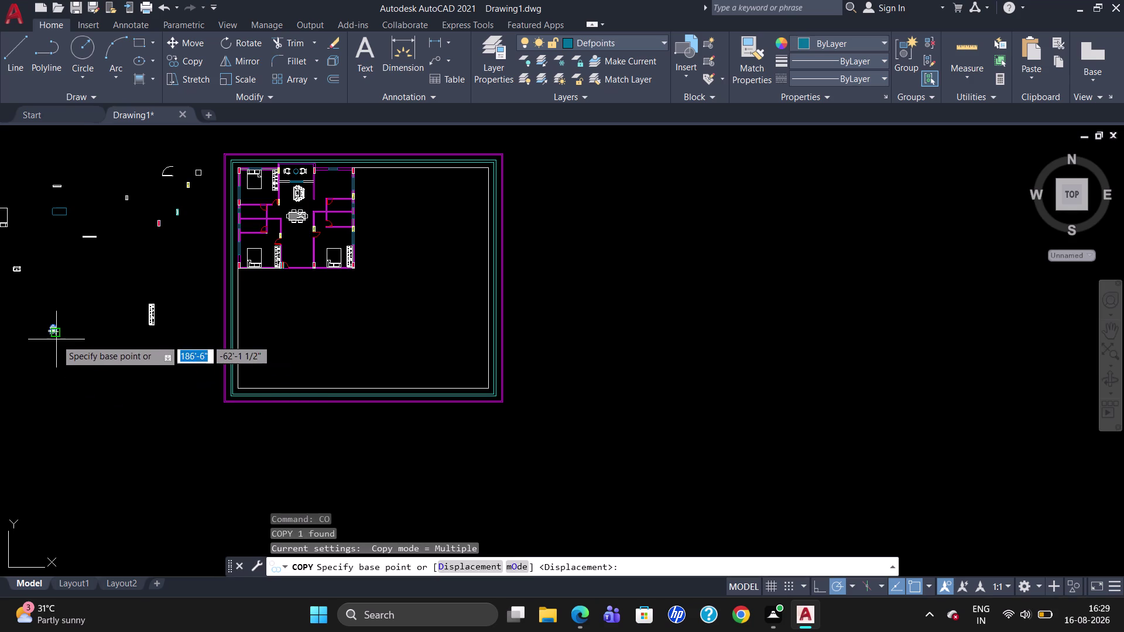
click(56, 337)
scroll(up, 3)
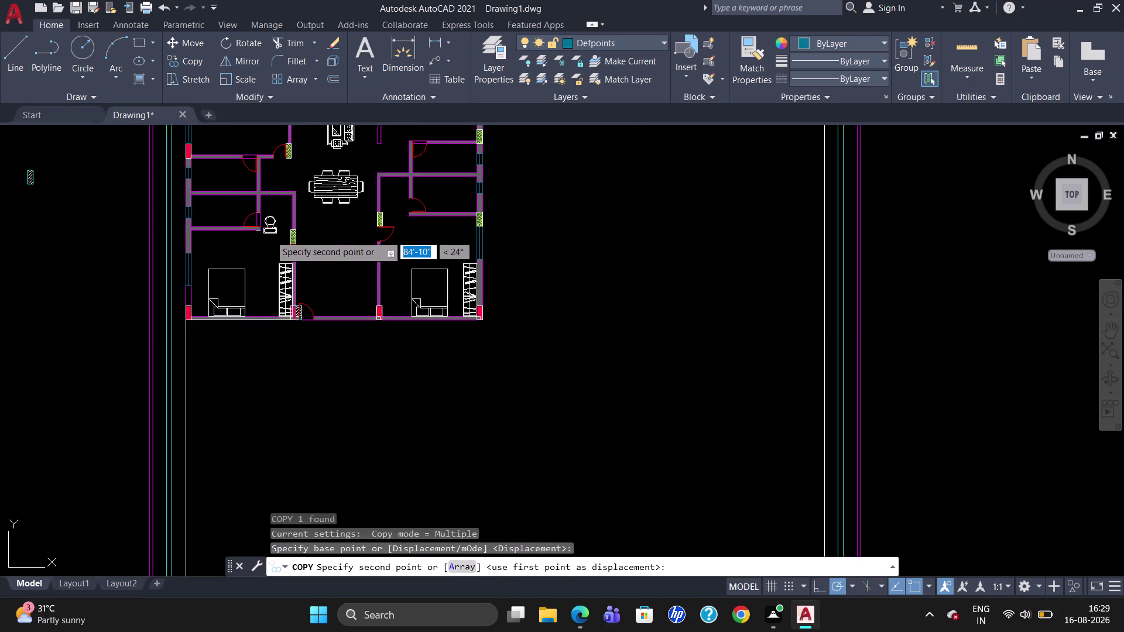
scroll(up, 3)
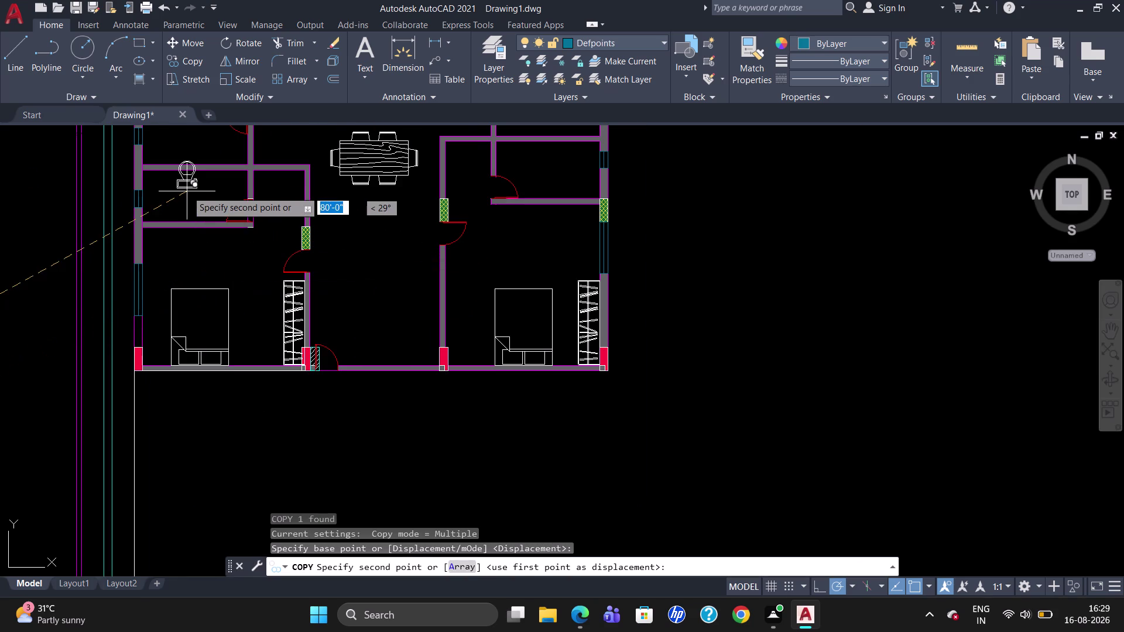
click(186, 203)
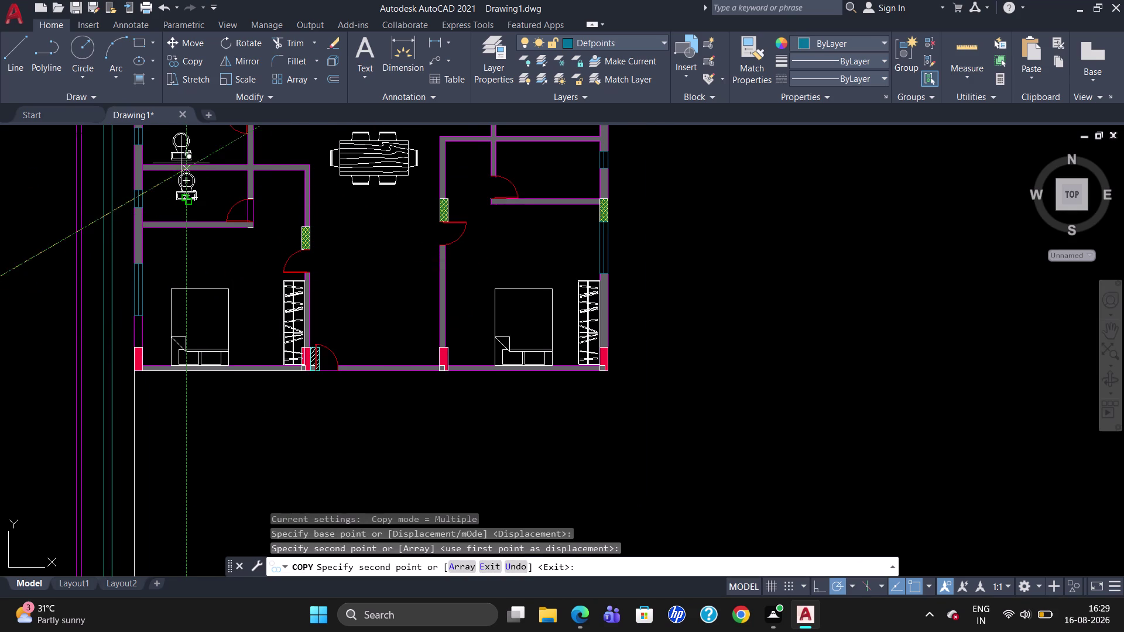
click(182, 149)
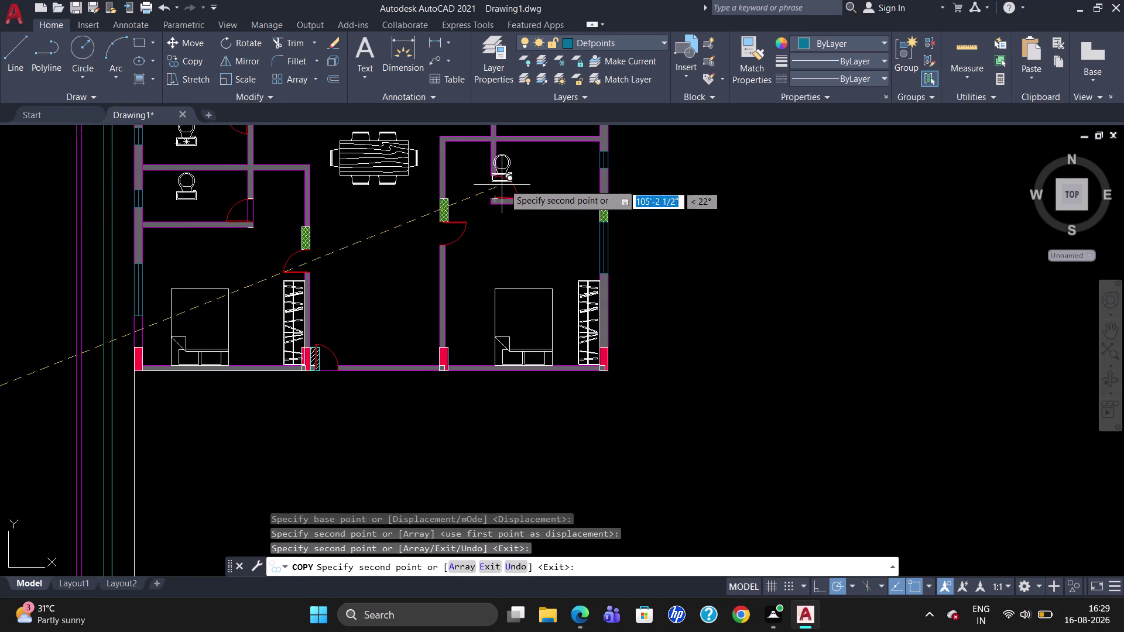
click(544, 183)
Add the last toilet copy in the upper-right bathroom, then select the lower-right toilet.
scroll(up, 3)
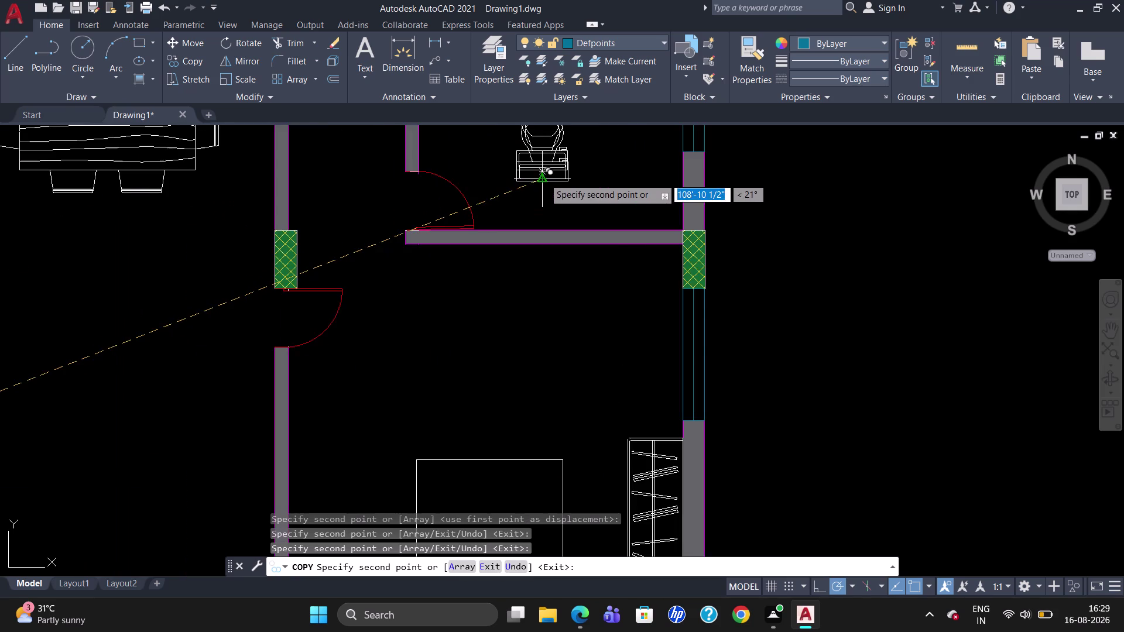
scroll(down, 3)
scroll(up, 3)
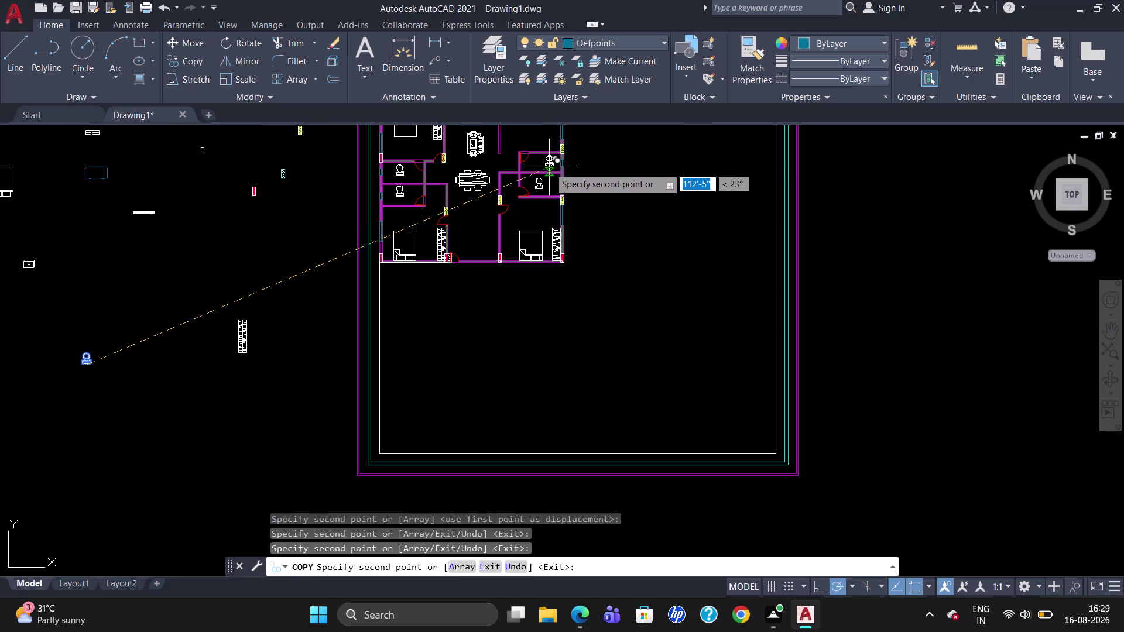
click(549, 169)
key(Escape)
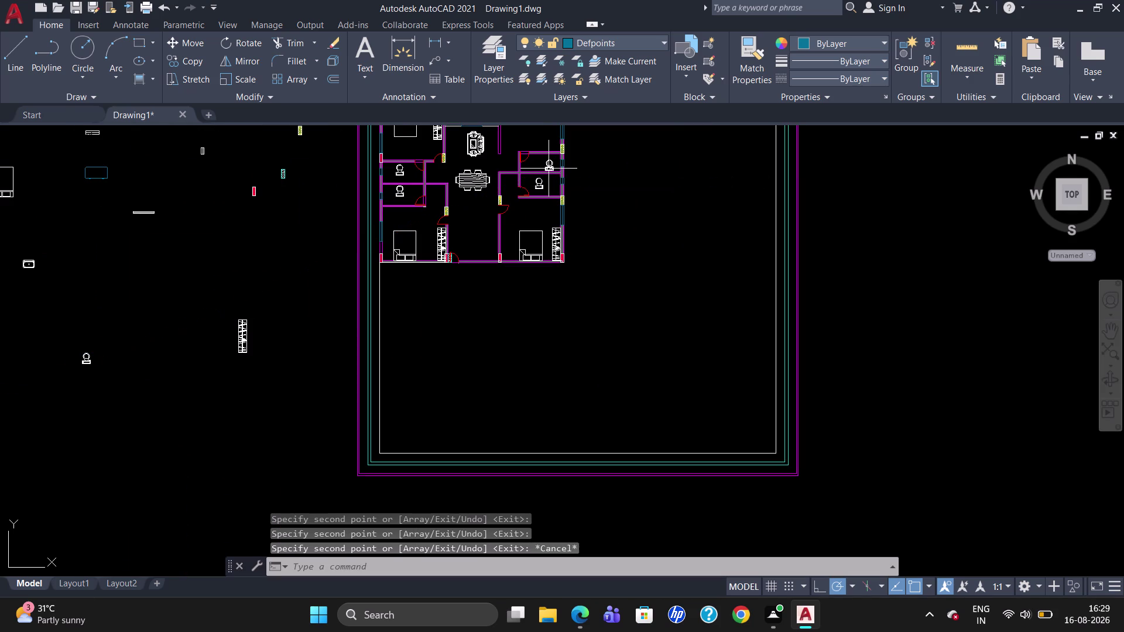
click(539, 180)
scroll(up, 3)
scroll(down, 3)
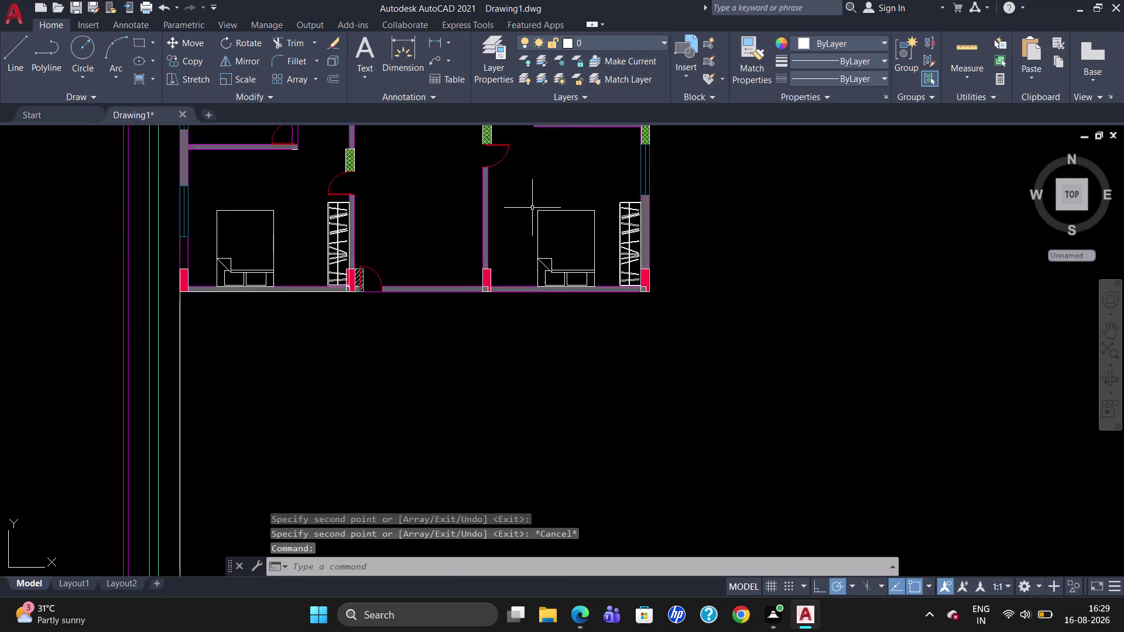
Rotate the lower-right toilet about its centre so its tank faces the right wall.
scroll(down, 3)
scroll(down, 3)
scroll(up, 3)
scroll(down, 3)
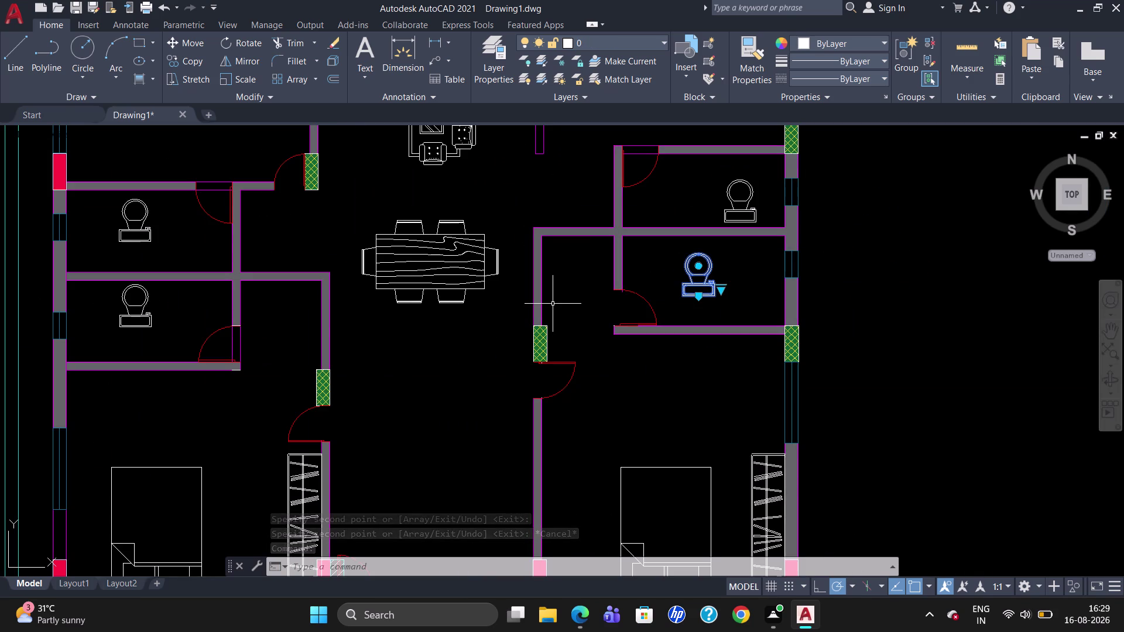
text(RO)
key(Return)
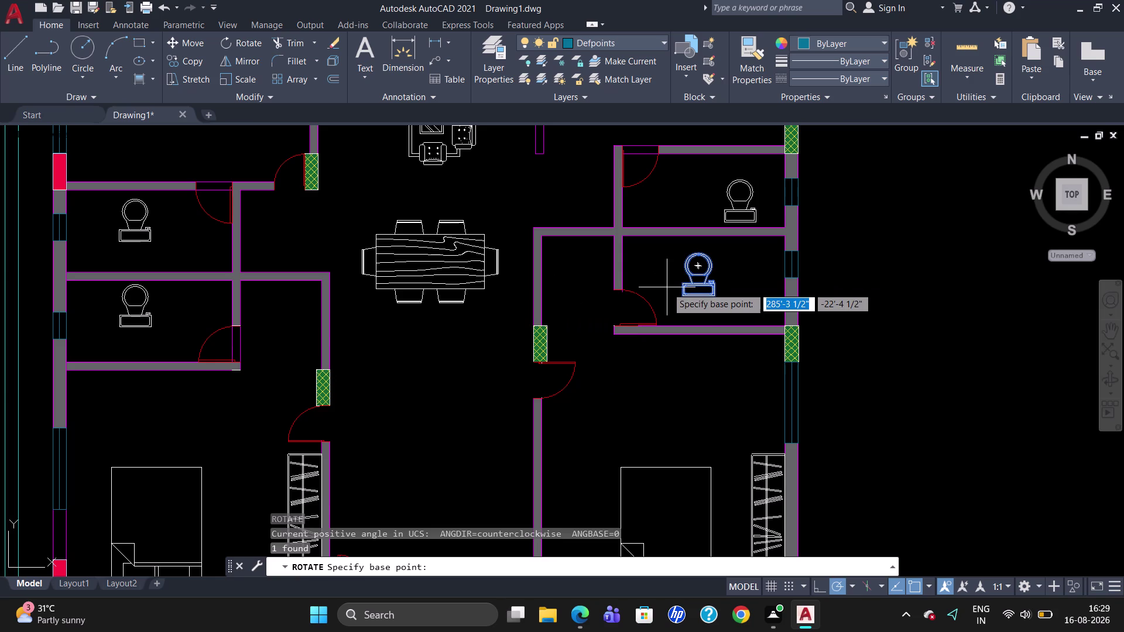
click(696, 267)
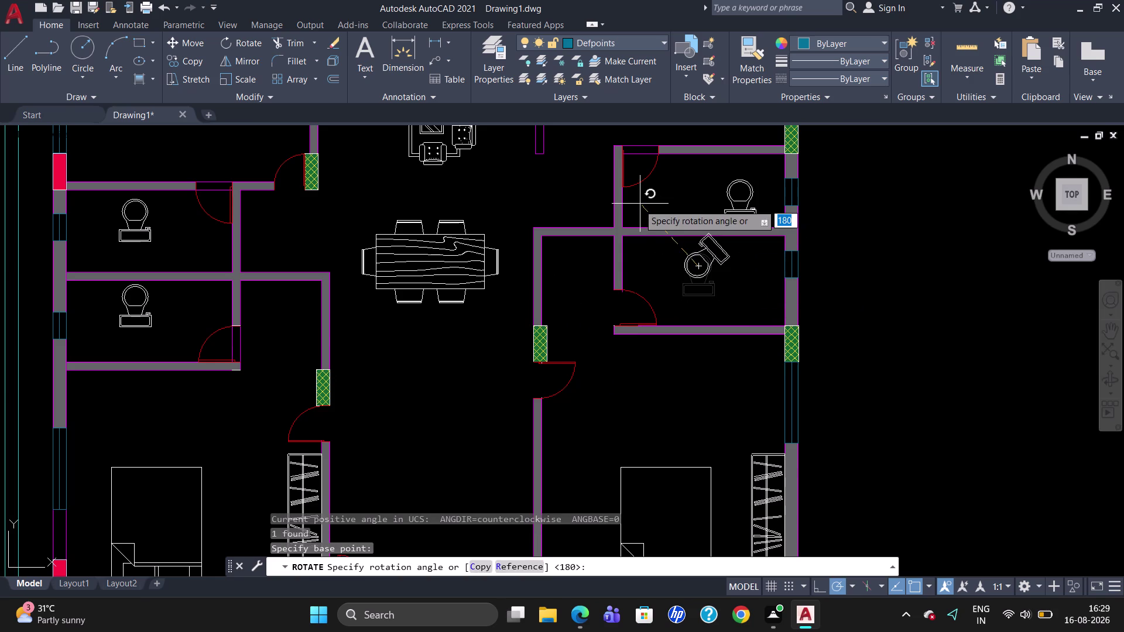
click(692, 181)
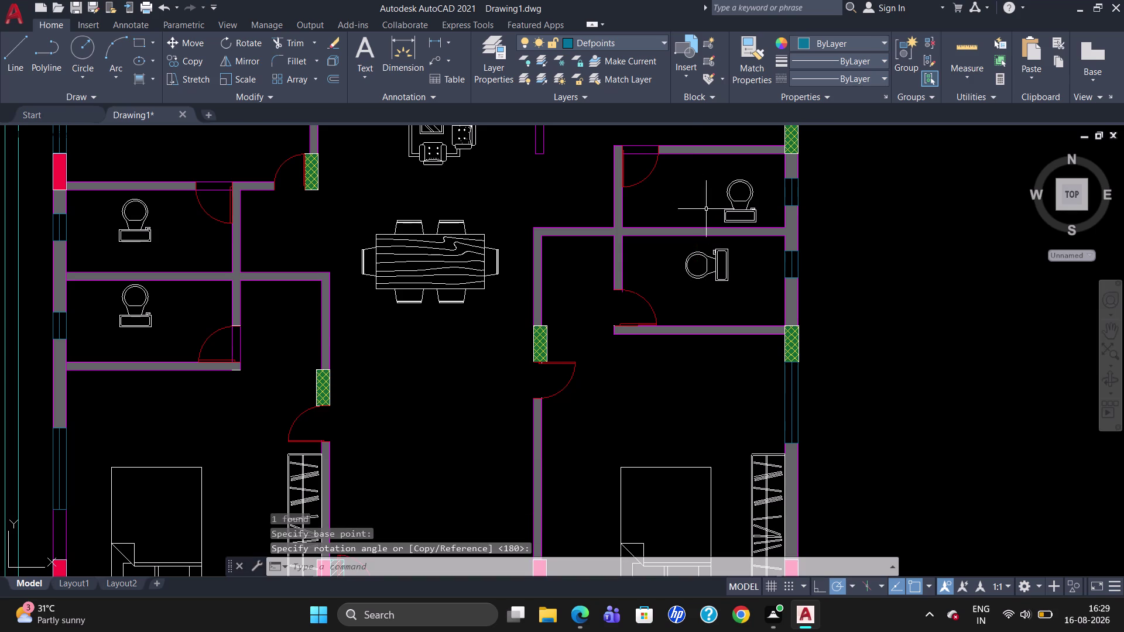
click(711, 270)
Start moving that toilet, using its tank midpoint as the base point.
key(m)
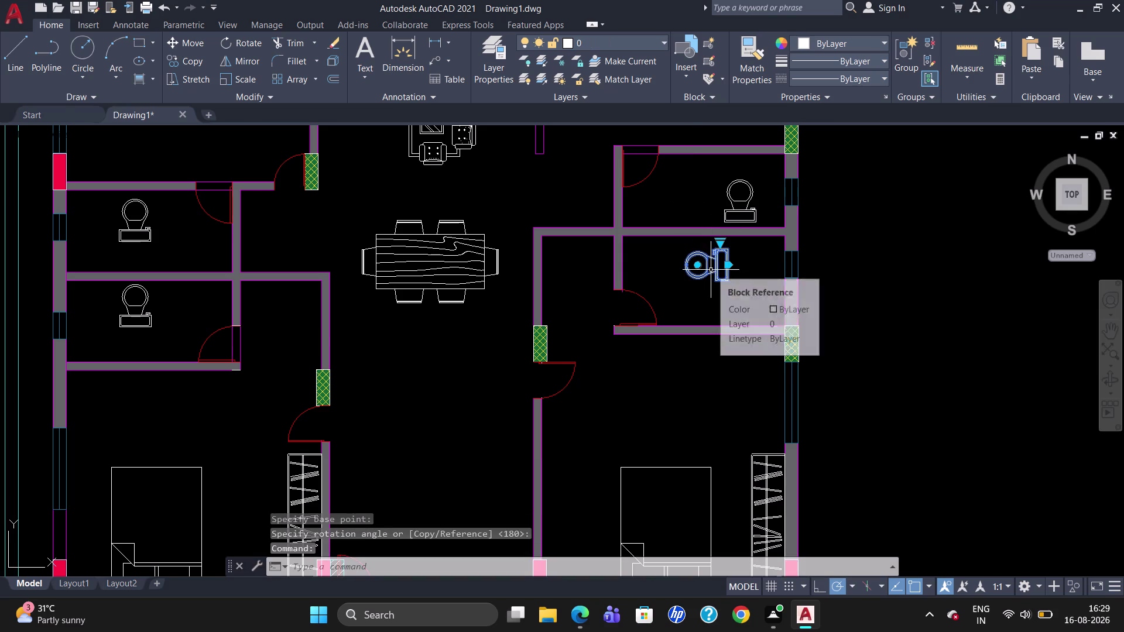
key(Return)
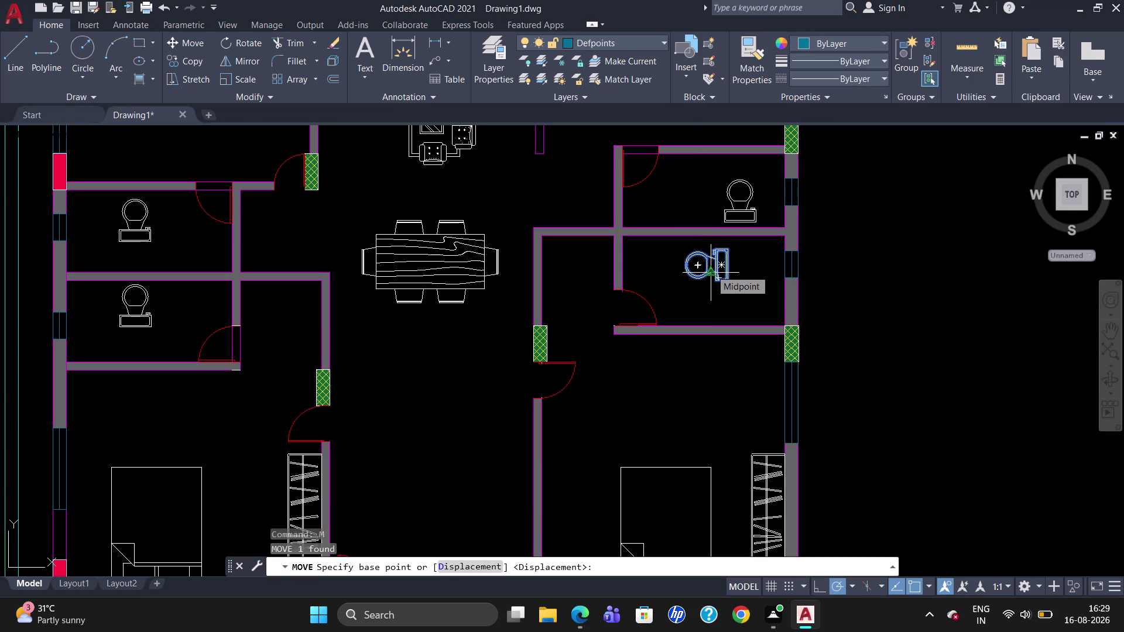
click(729, 253)
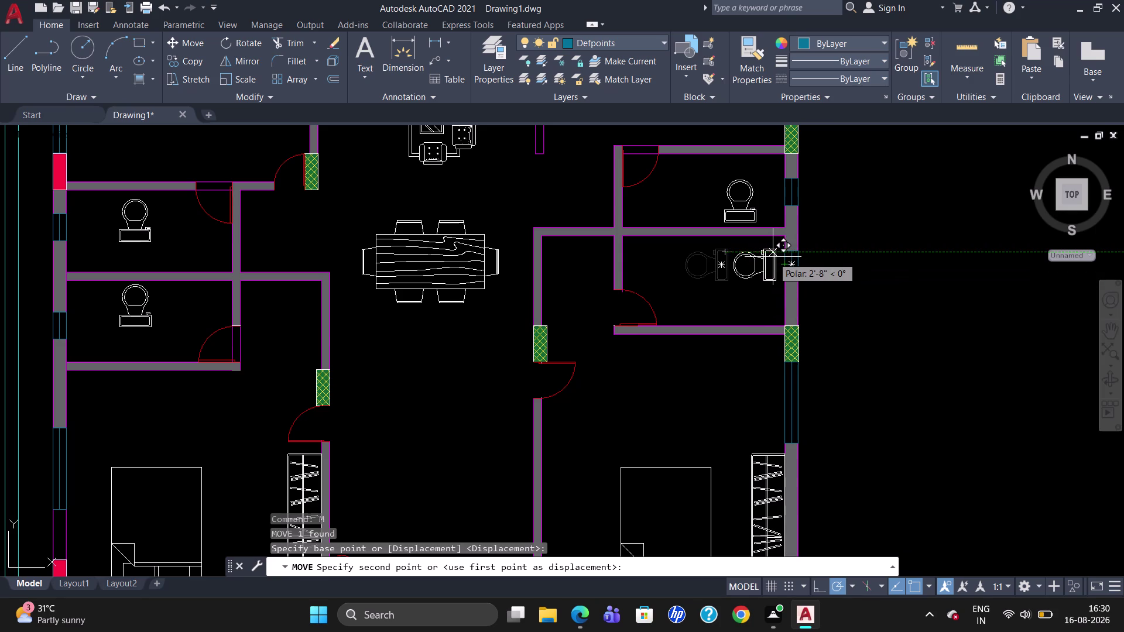
Set the lower-right toilet against the right wall and rotate the upper-right toilet to match.
click(773, 257)
click(747, 208)
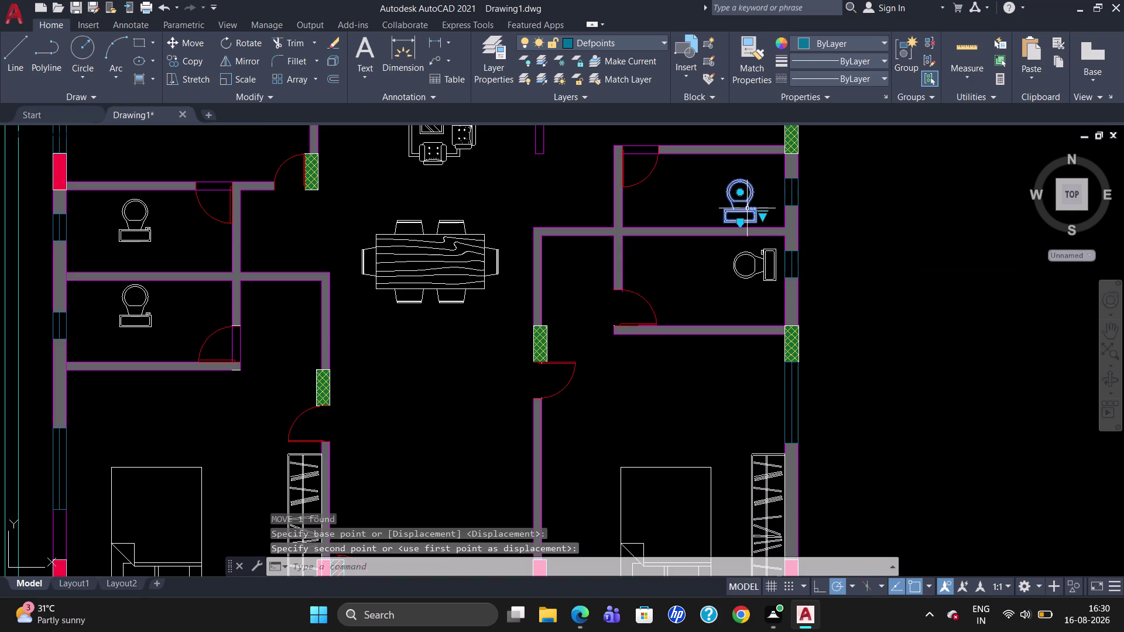
text(RO)
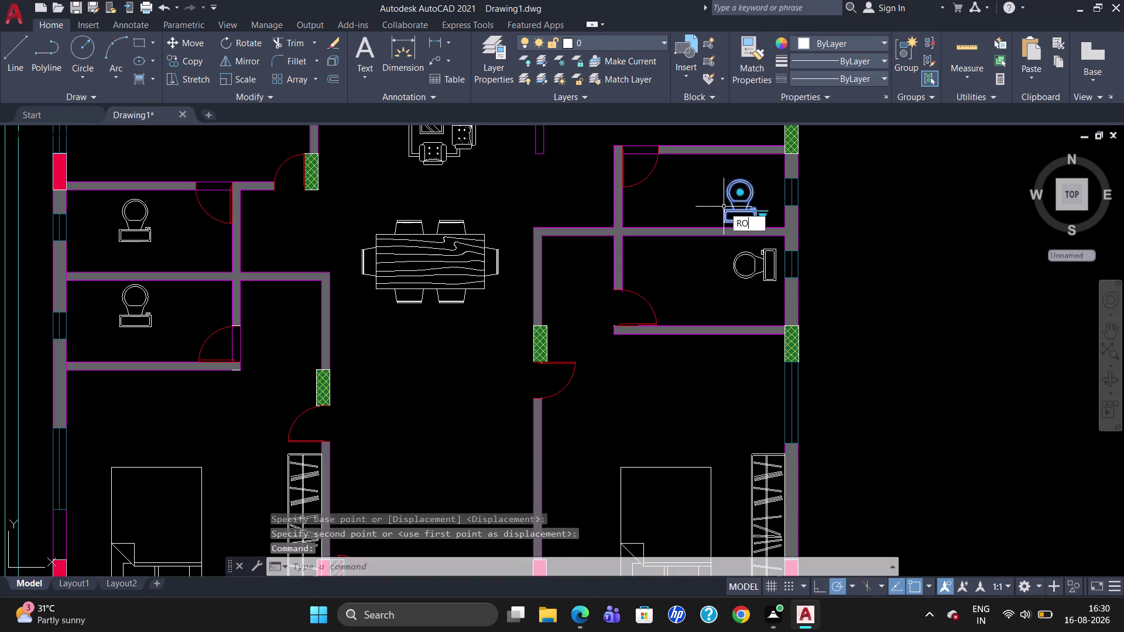
key(Return)
click(740, 199)
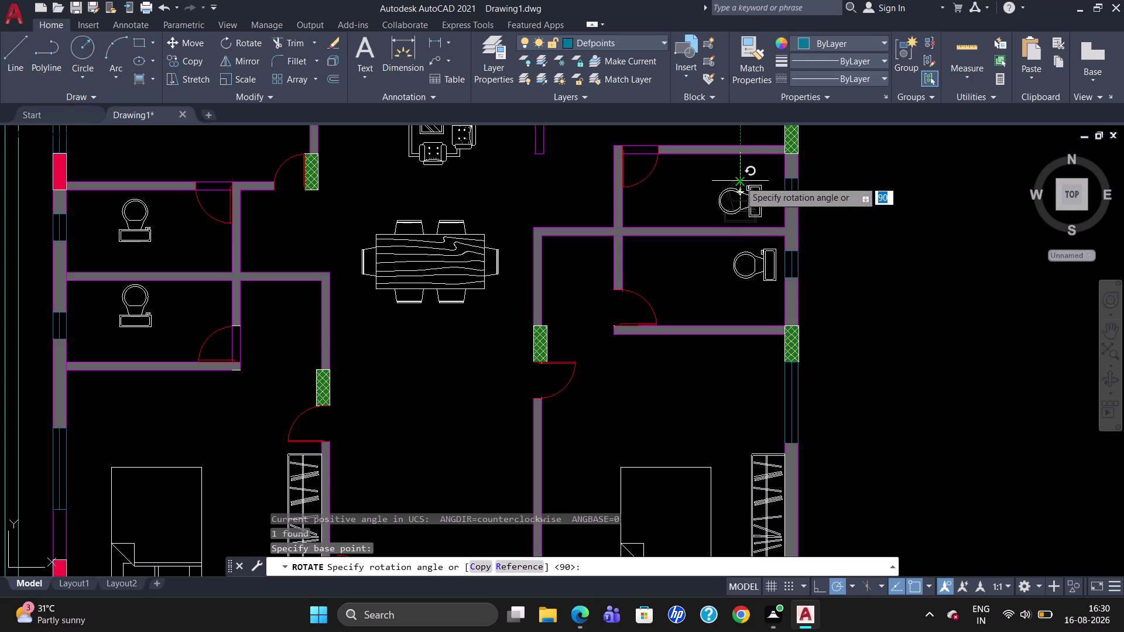
click(740, 173)
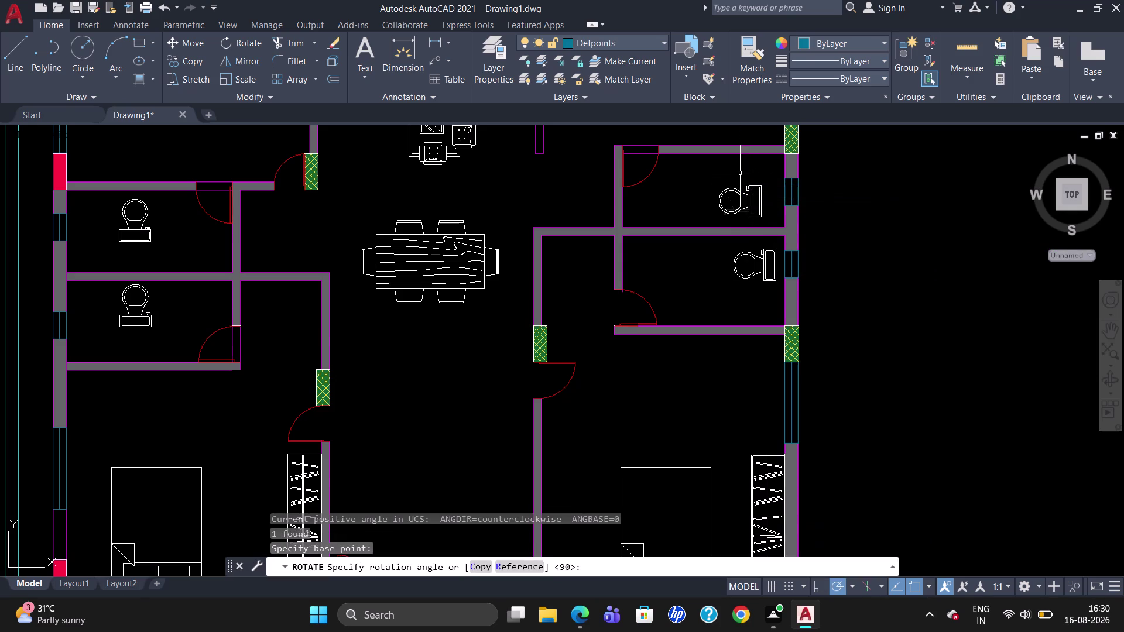
Clear the selection and start a LINE command.
click(766, 200)
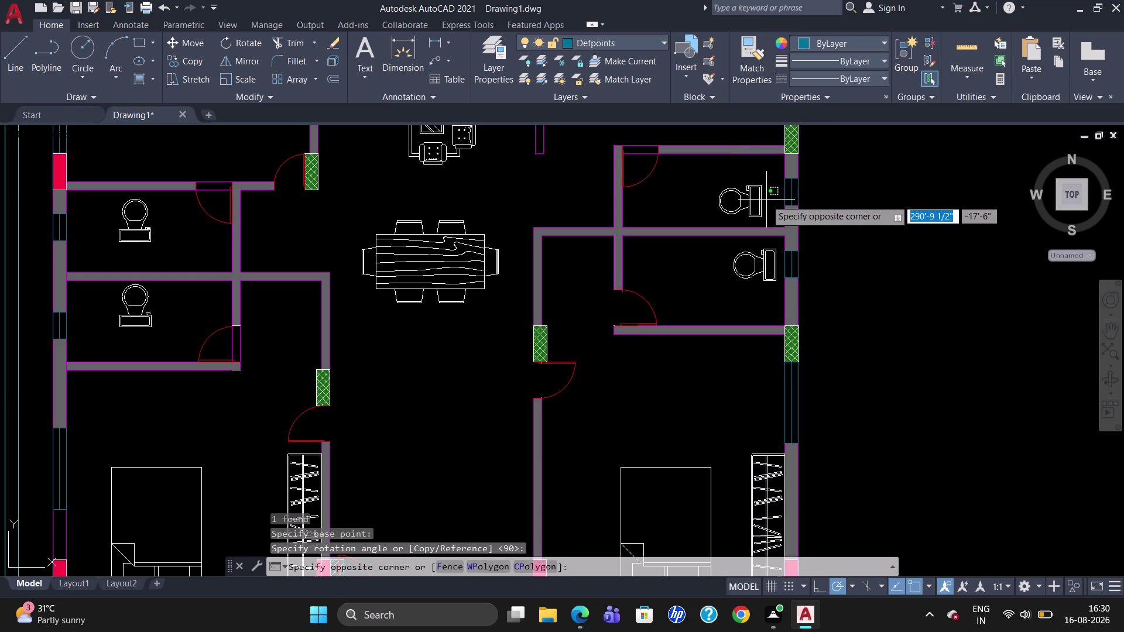
key(Escape)
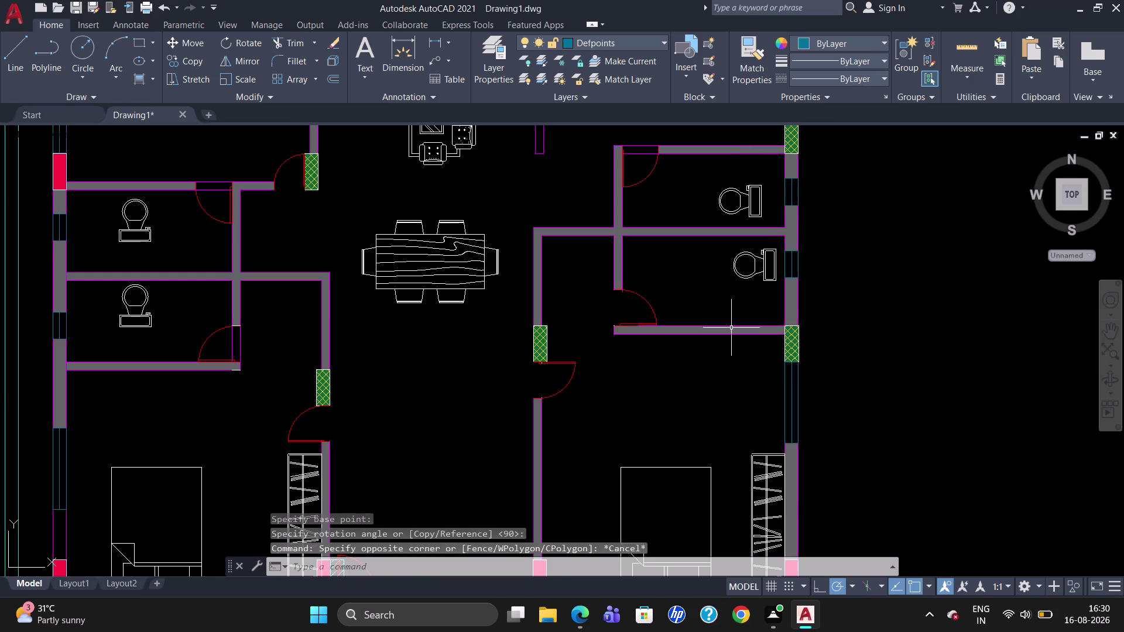
key(Escape)
key(l)
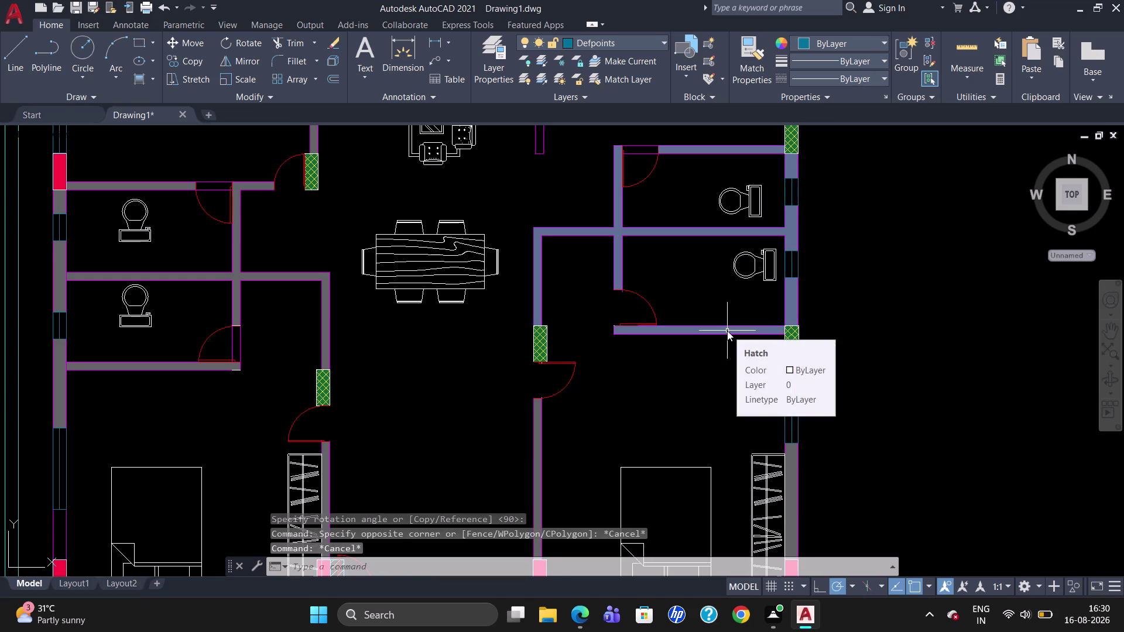
key(Return)
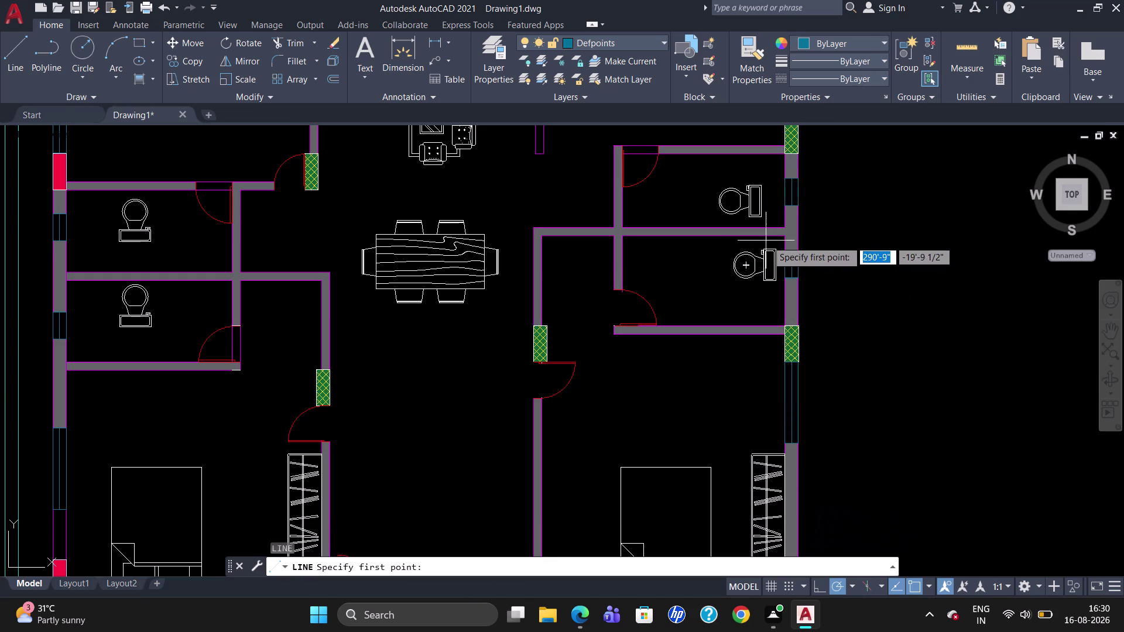
Abandon the stray line and make layer 0 the current layer.
click(774, 239)
key(Escape)
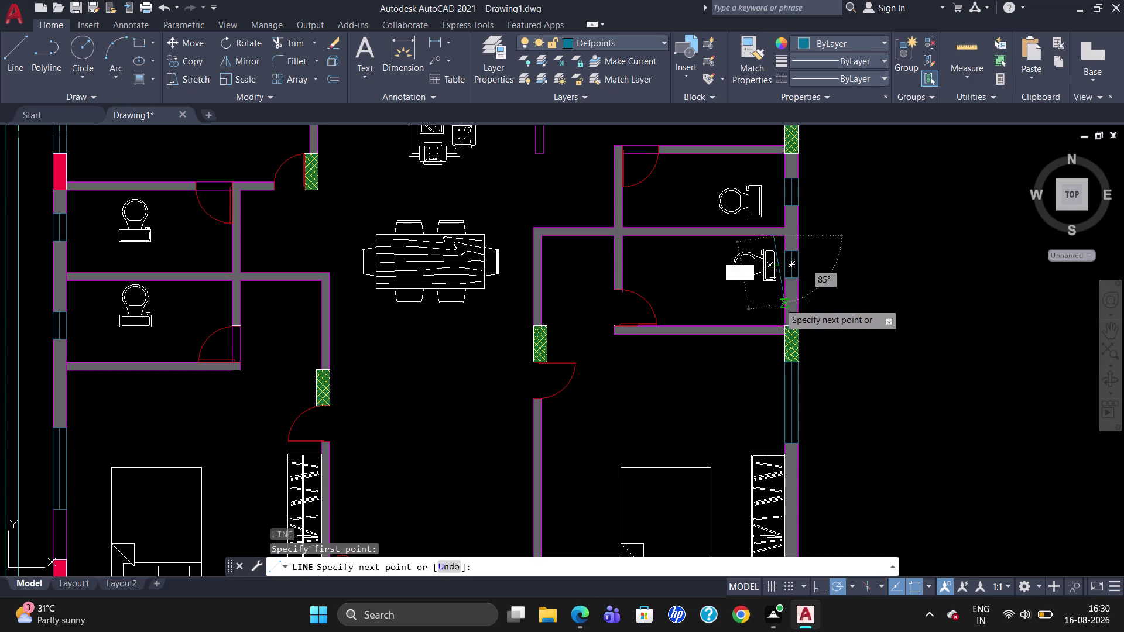
click(645, 45)
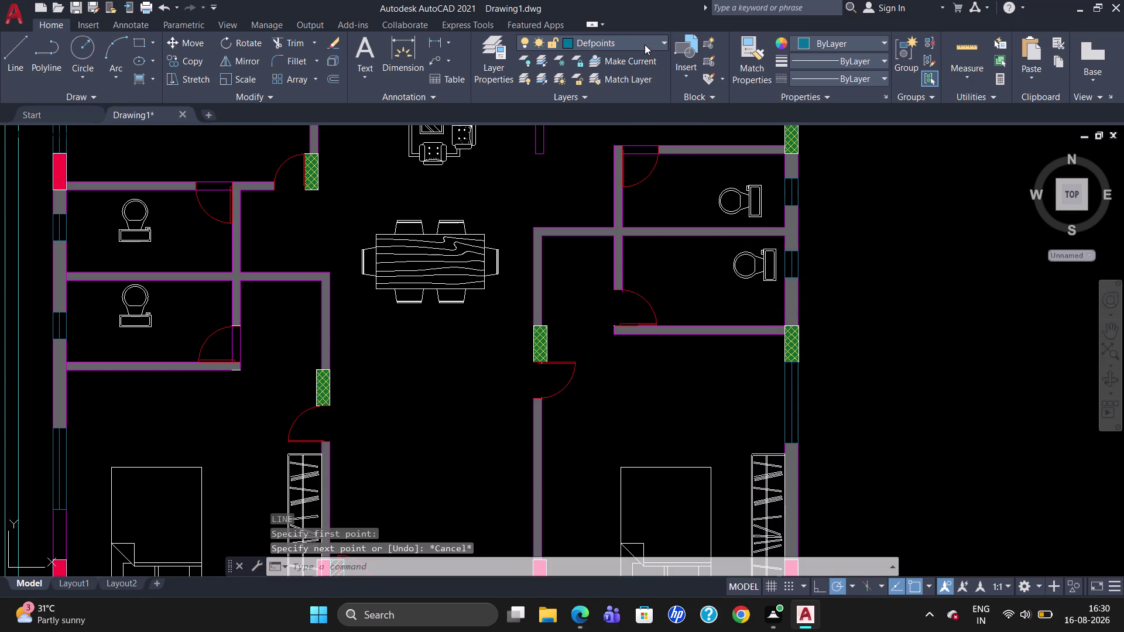
click(635, 57)
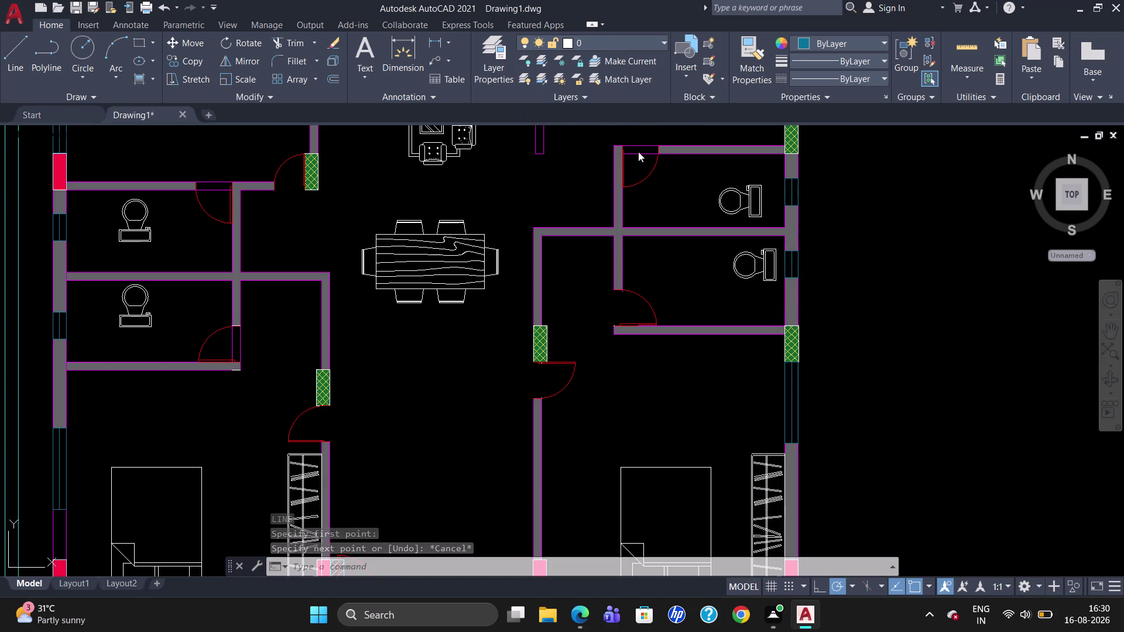
Draw a vertical guide line beside the lower-right toilet.
key(l)
key(Return)
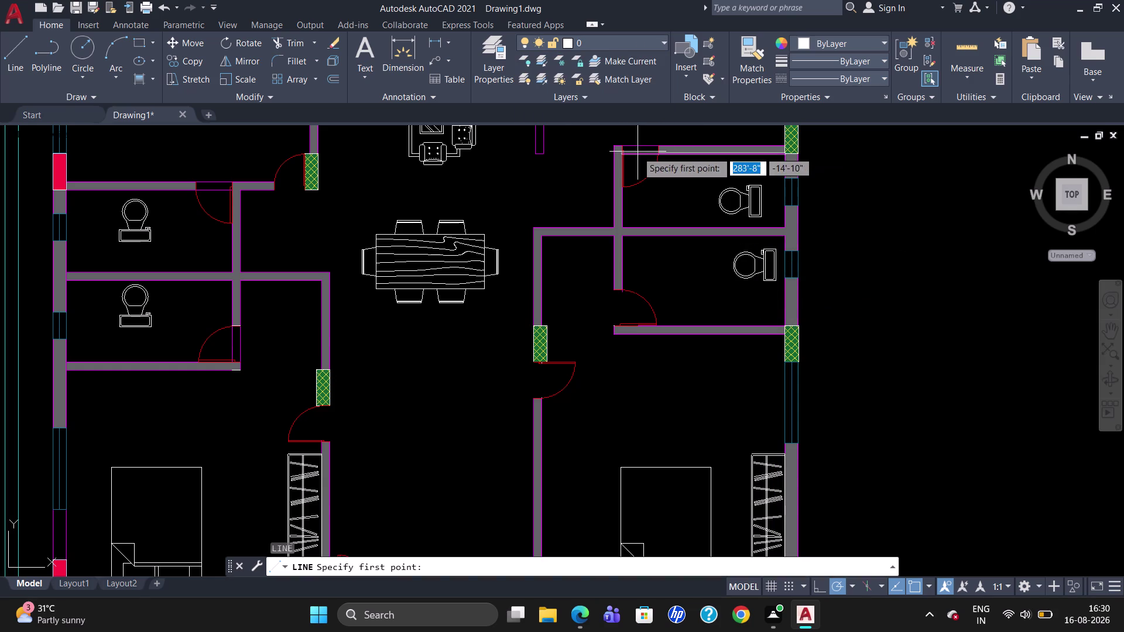
click(778, 286)
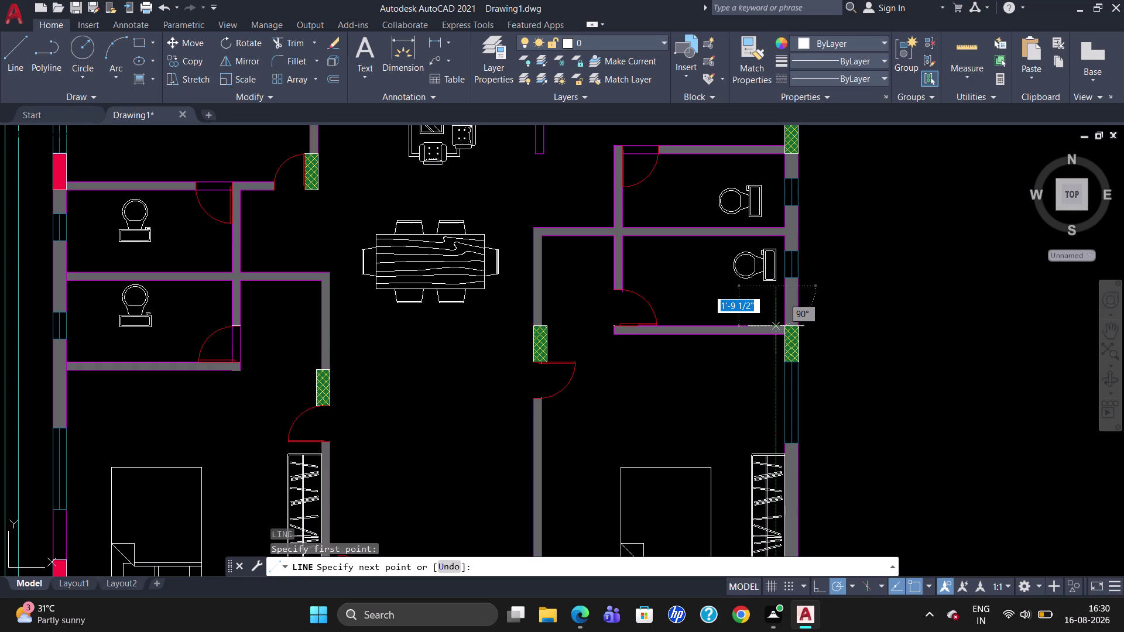
click(772, 329)
key(Escape)
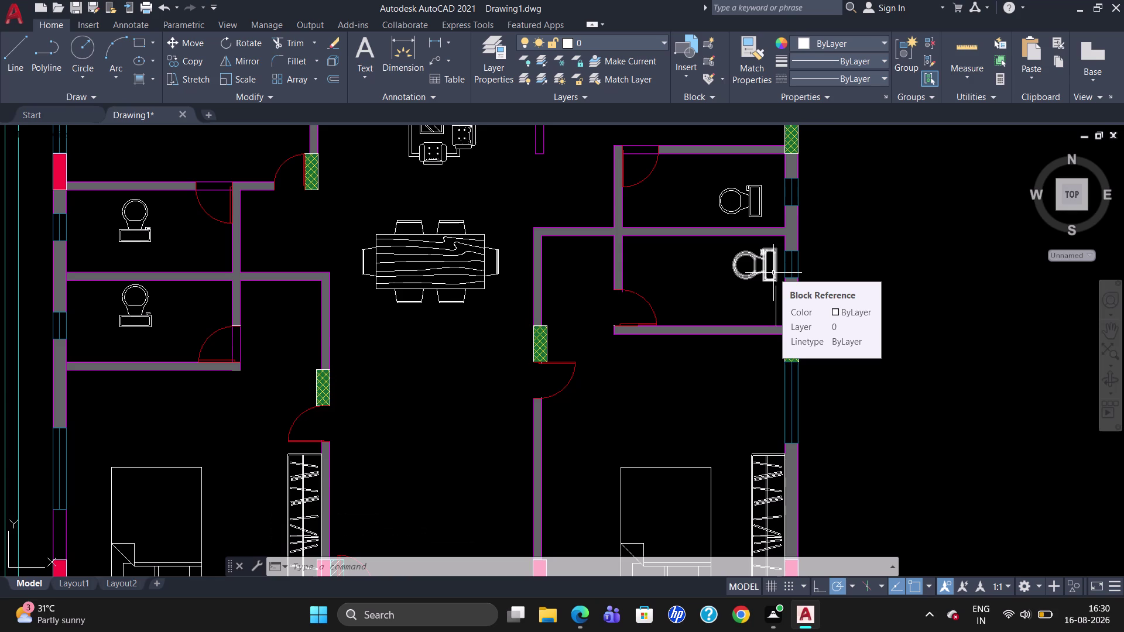
Begin another line at the bathroom dividing wall, then cancel it.
key(l)
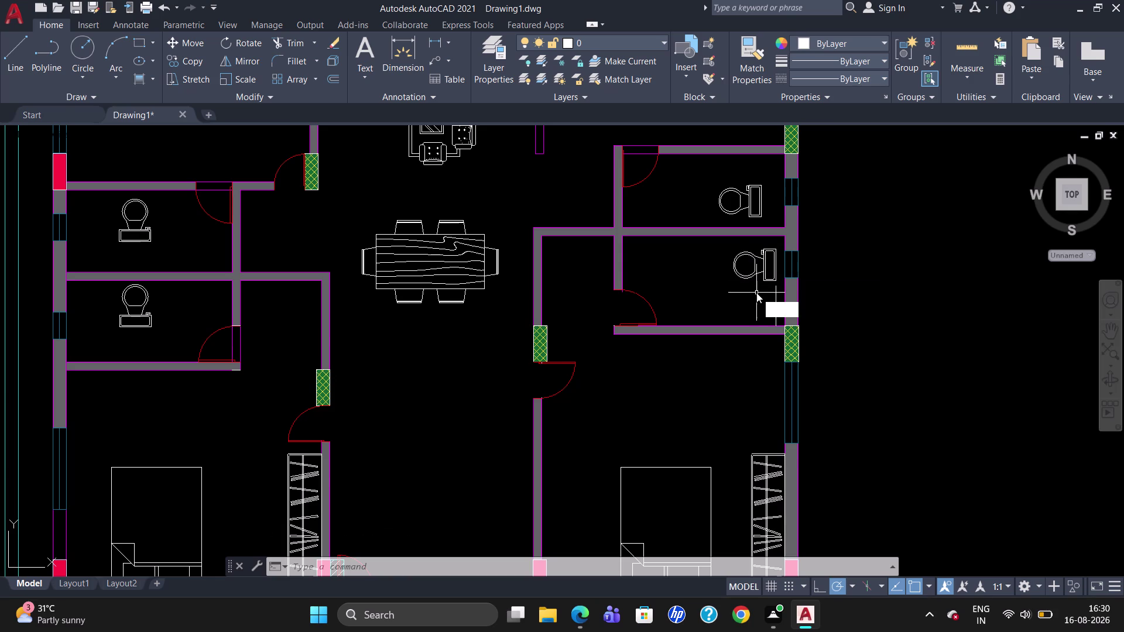
key(Return)
click(773, 293)
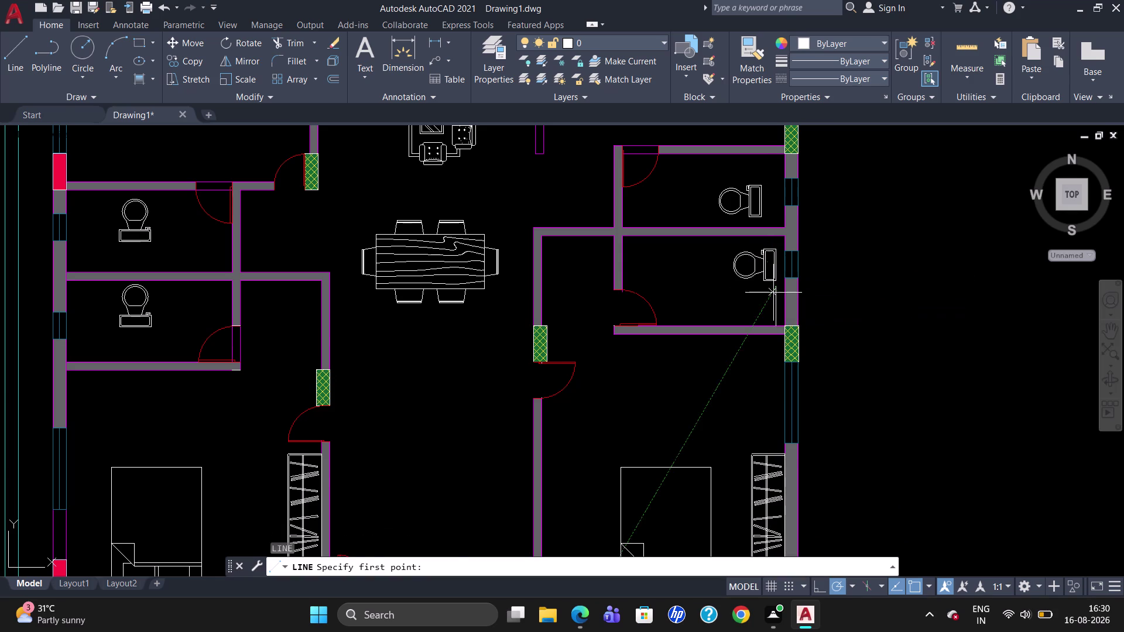
click(771, 232)
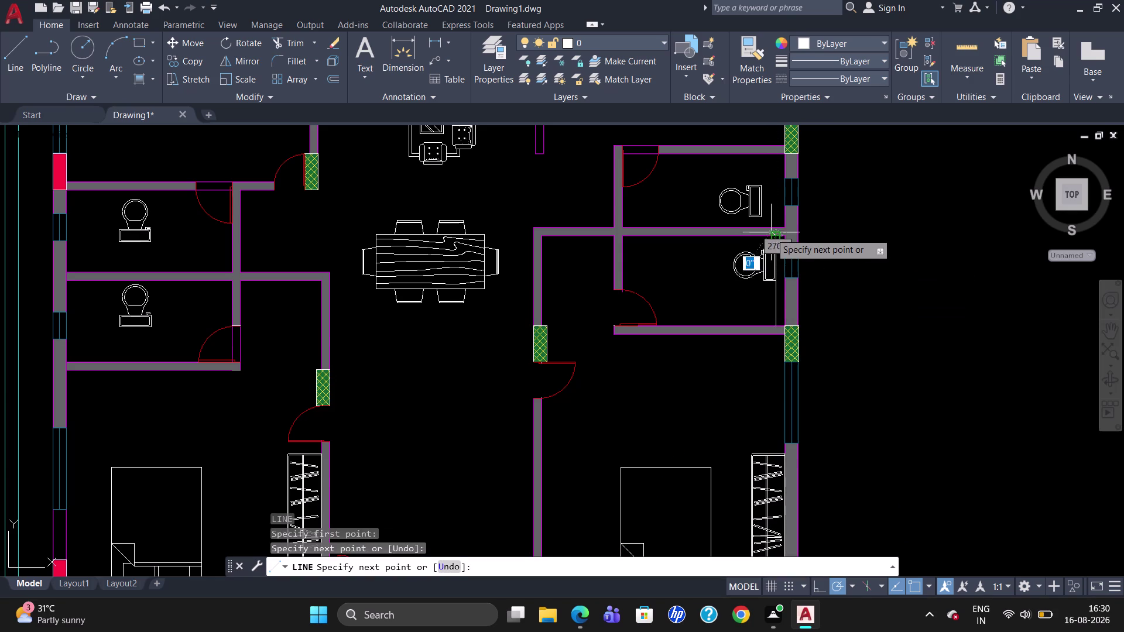
key(Escape)
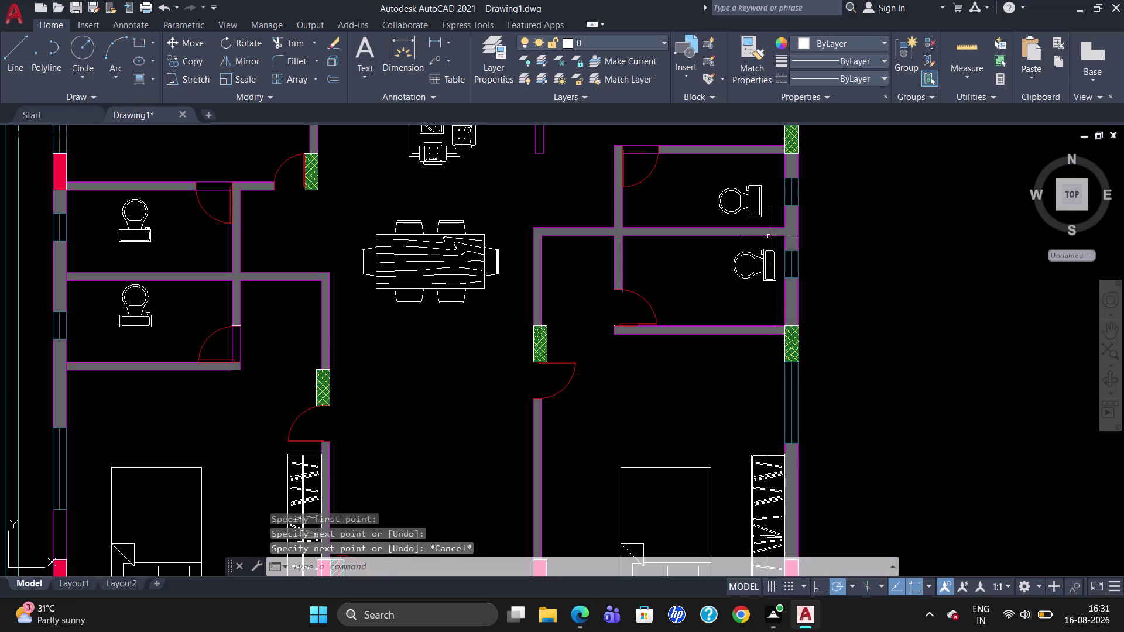
Draw a guide line from the dividing wall to the upper bathroom wall, then select its toilet.
text(LL)
key(BackSpace)
key(Return)
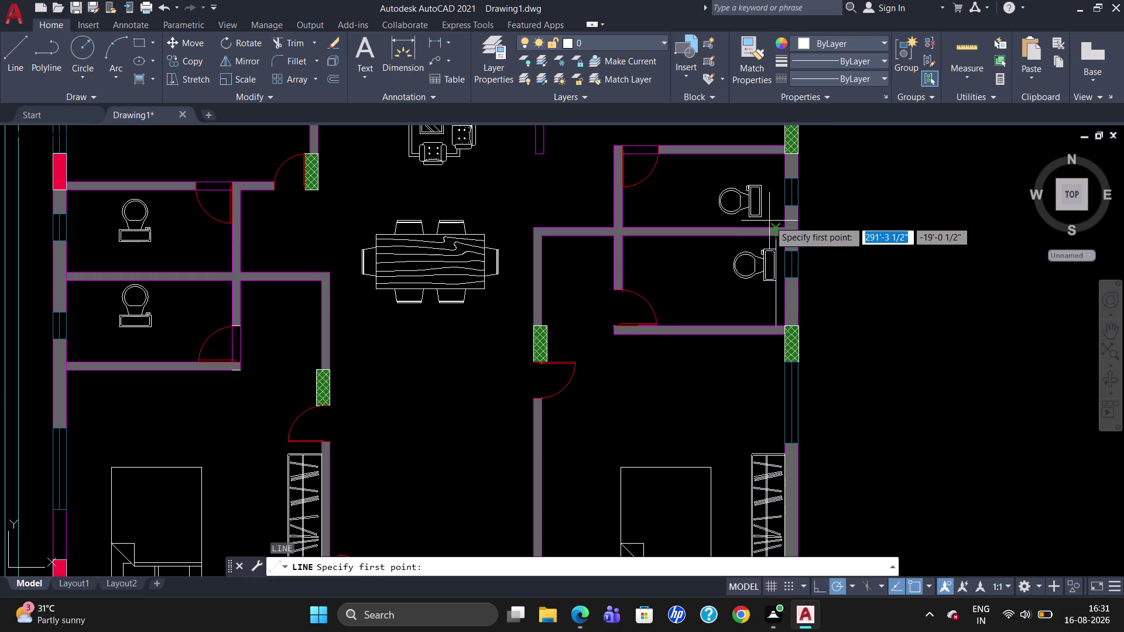
click(769, 220)
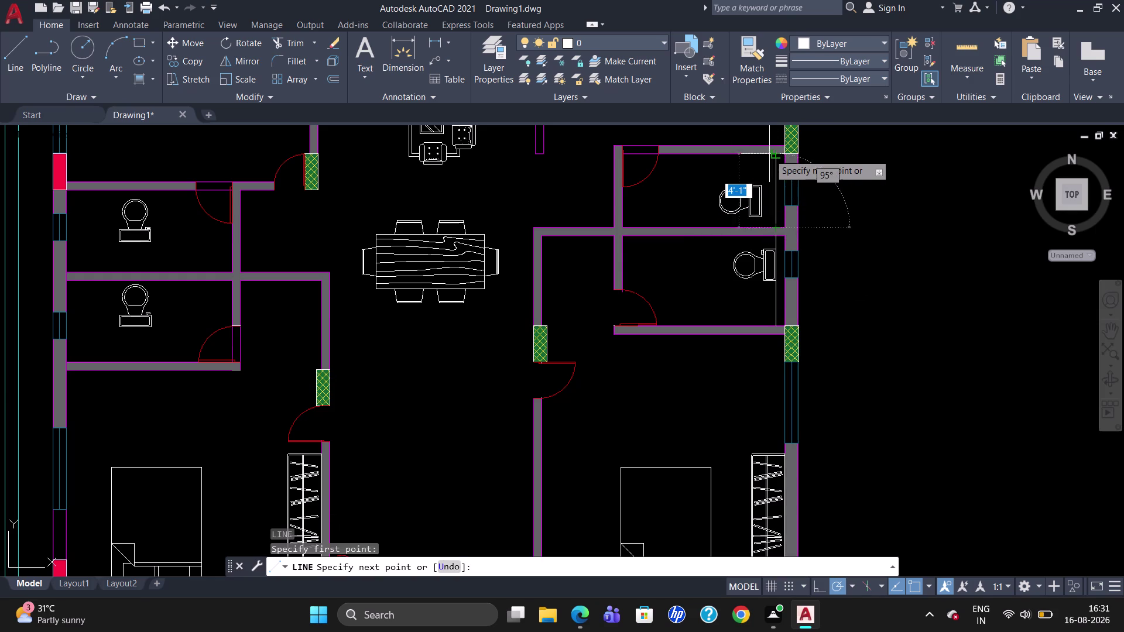
click(773, 152)
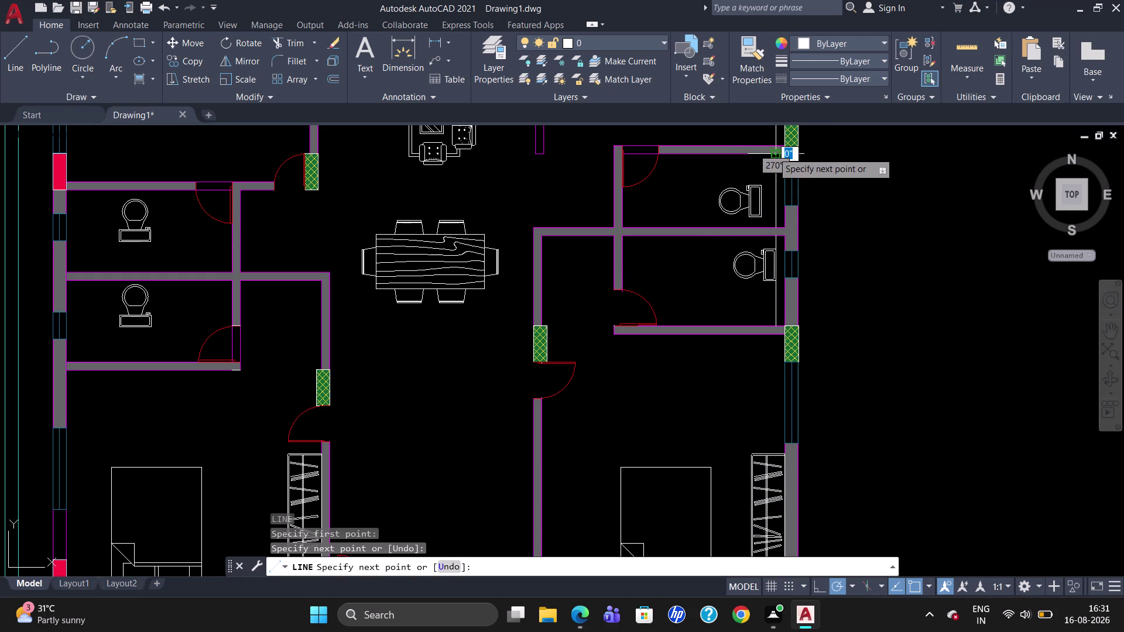
key(Escape)
click(751, 194)
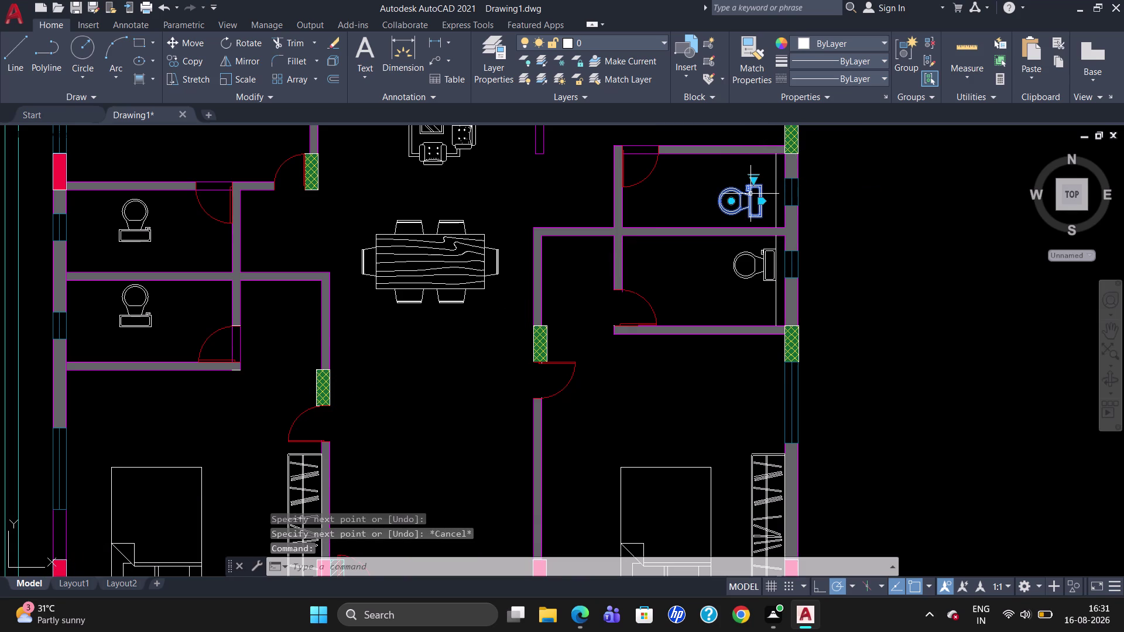
Move the upper-right toilet against the right outer wall and reselect it.
key(m)
key(Return)
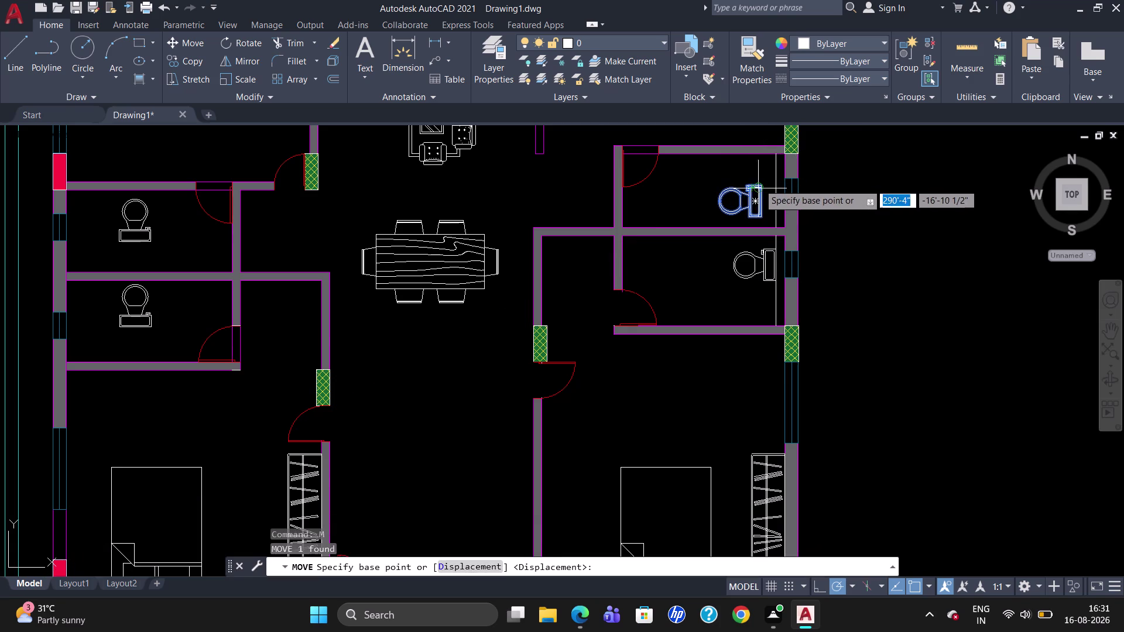
click(761, 186)
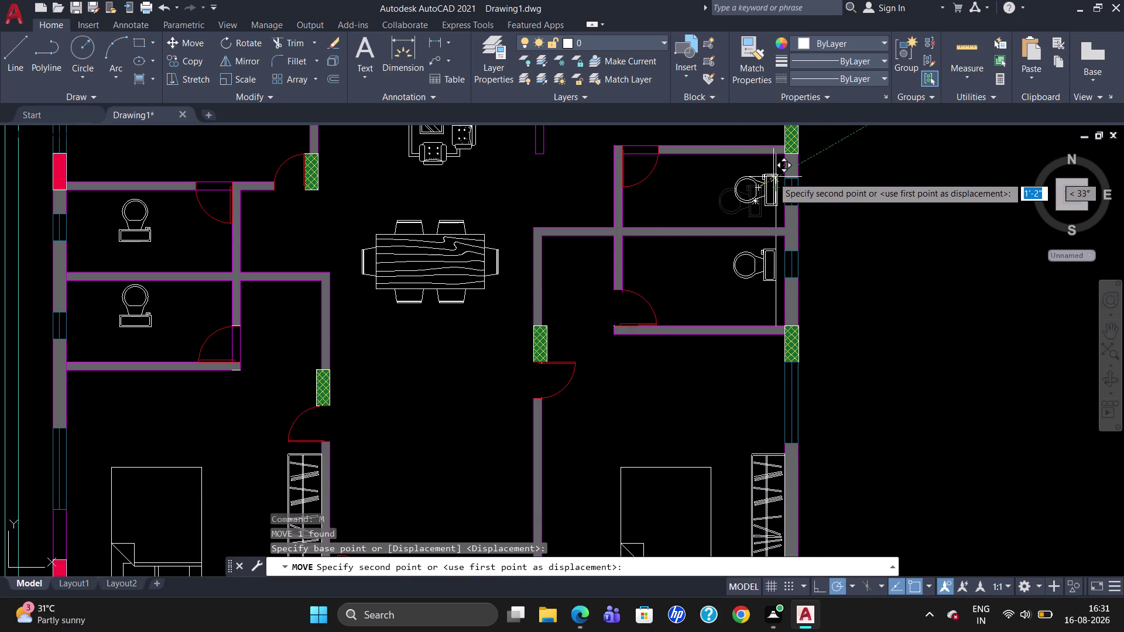
click(772, 179)
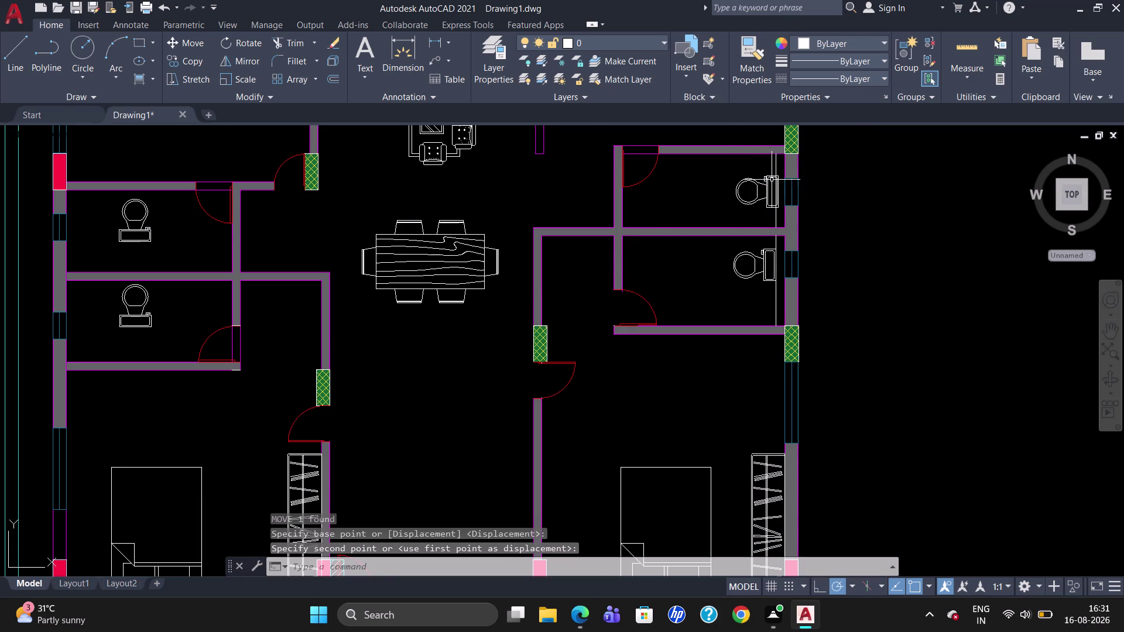
key(Escape)
click(766, 183)
Start a second move of the upper-right toilet, then cancel it.
key(m)
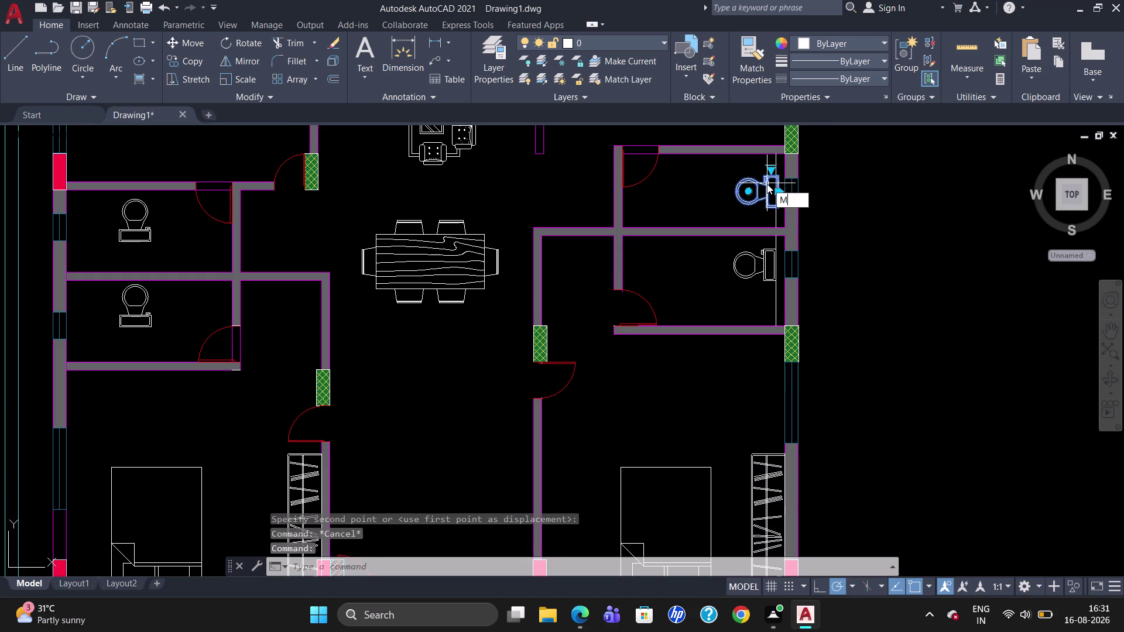
key(Return)
click(778, 178)
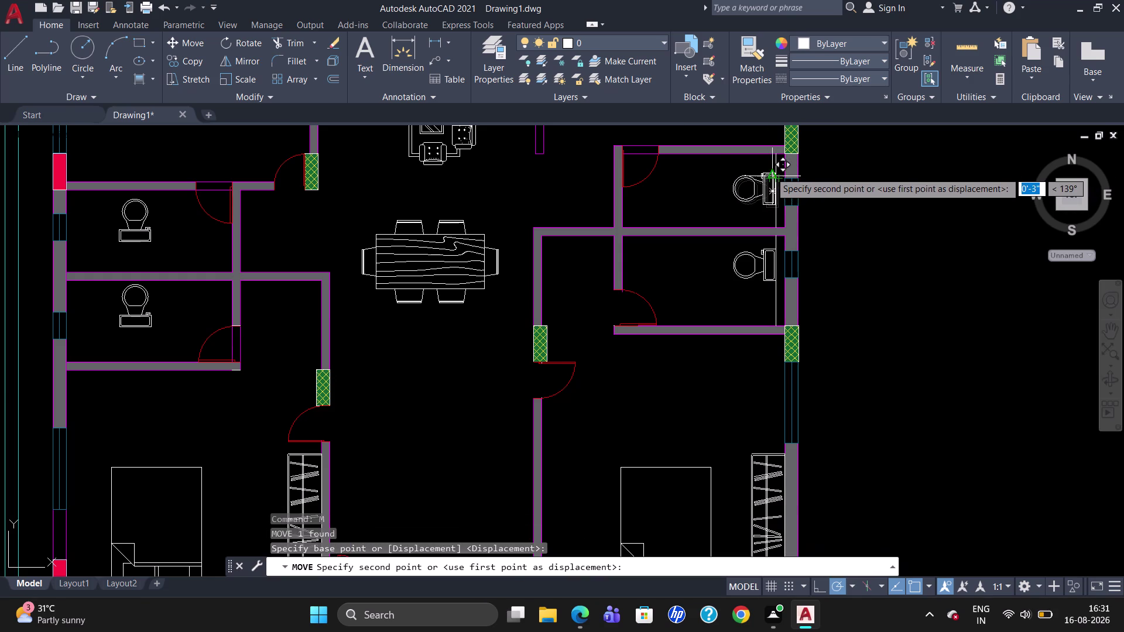
click(770, 172)
key(Escape)
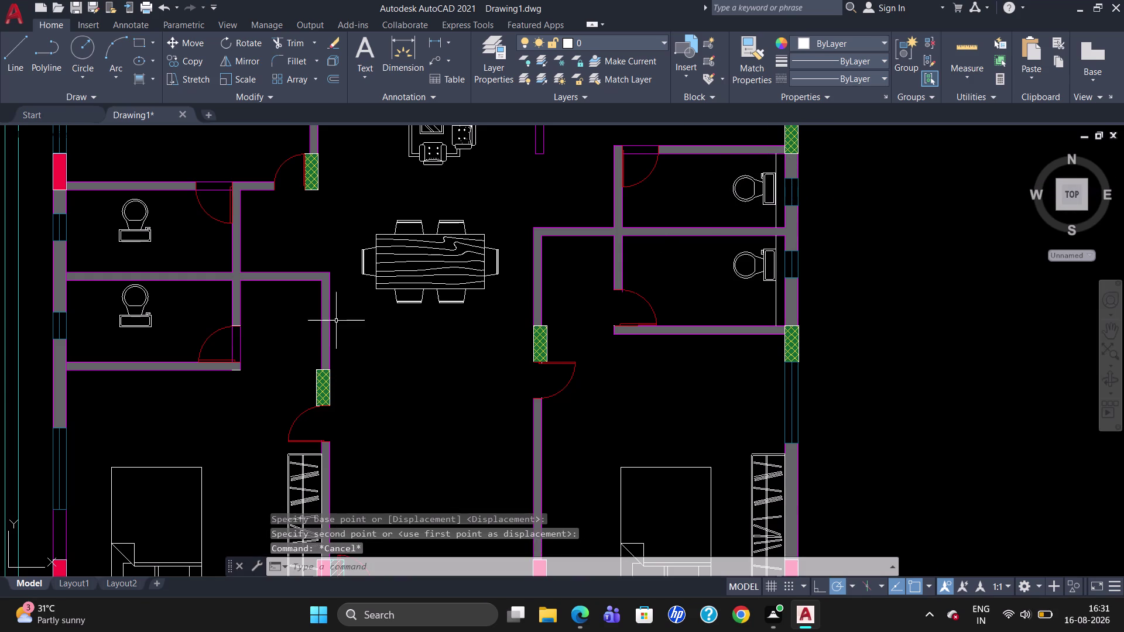
Window-select the toilet in the upper-left bathroom.
scroll(down, 3)
scroll(up, 3)
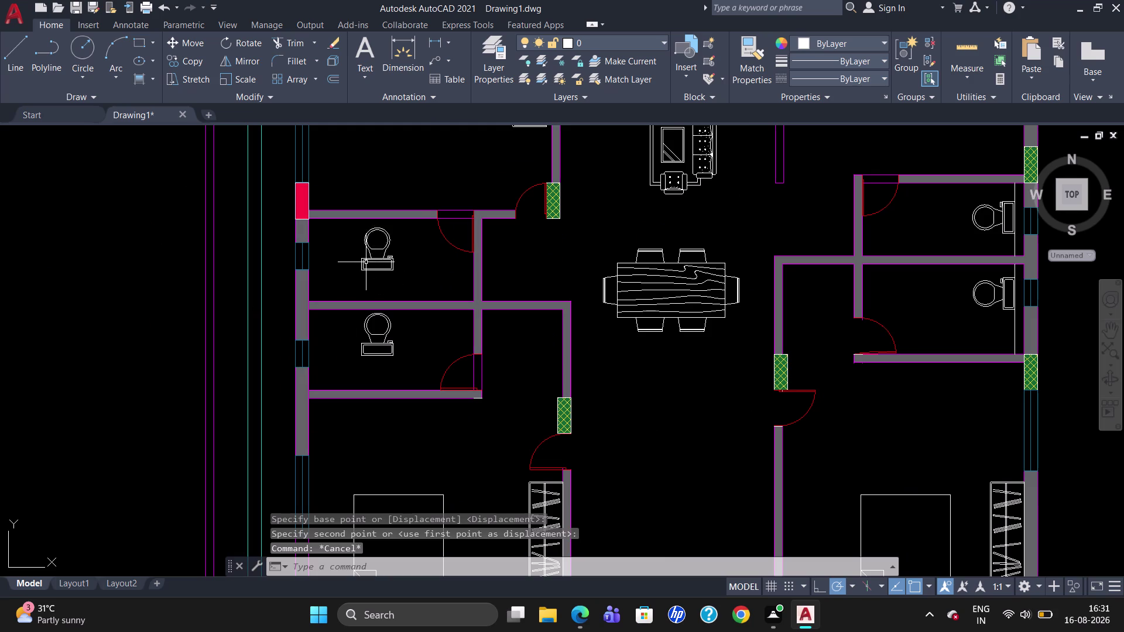
click(368, 265)
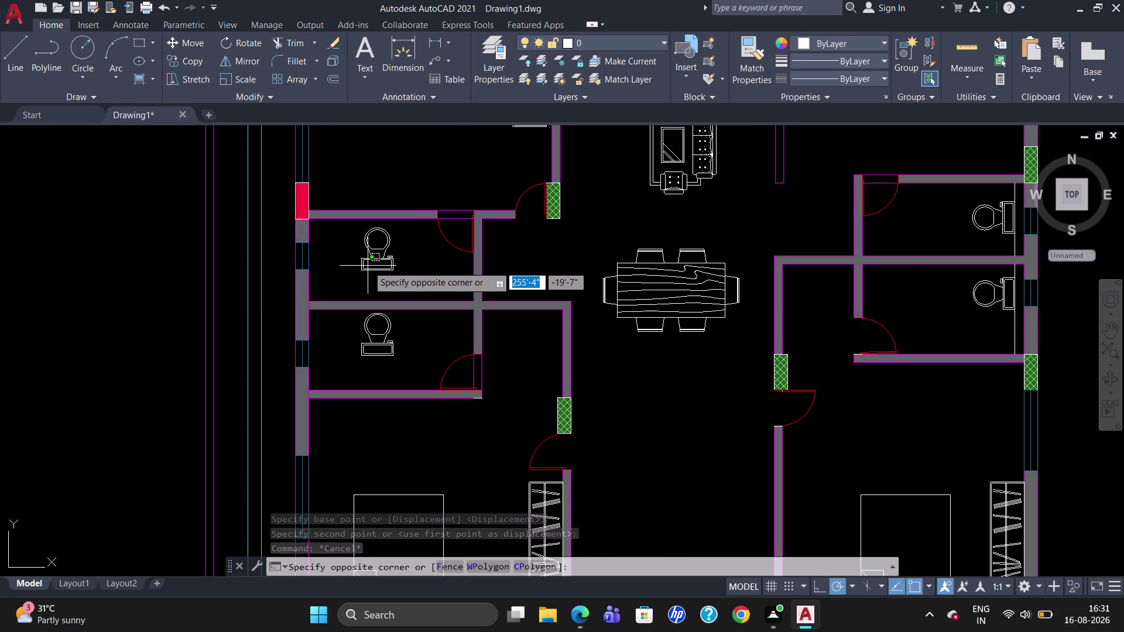
click(369, 262)
Rotate the upper-left toilet a quarter turn so its tank faces the outer wall.
click(369, 259)
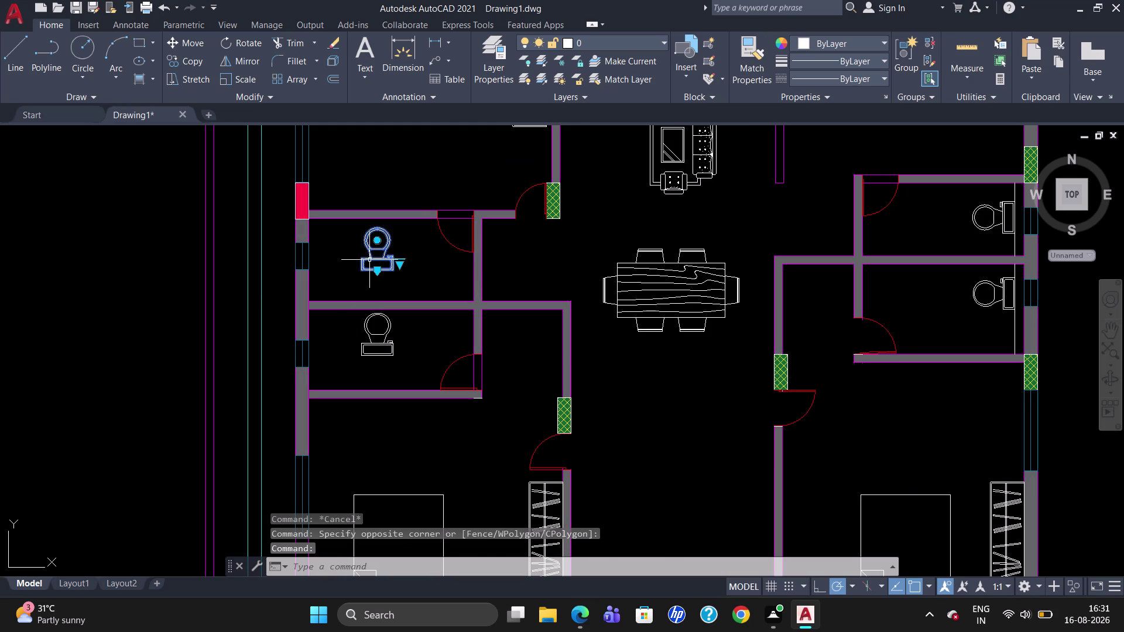
key(r)
key(o)
key(Return)
click(369, 258)
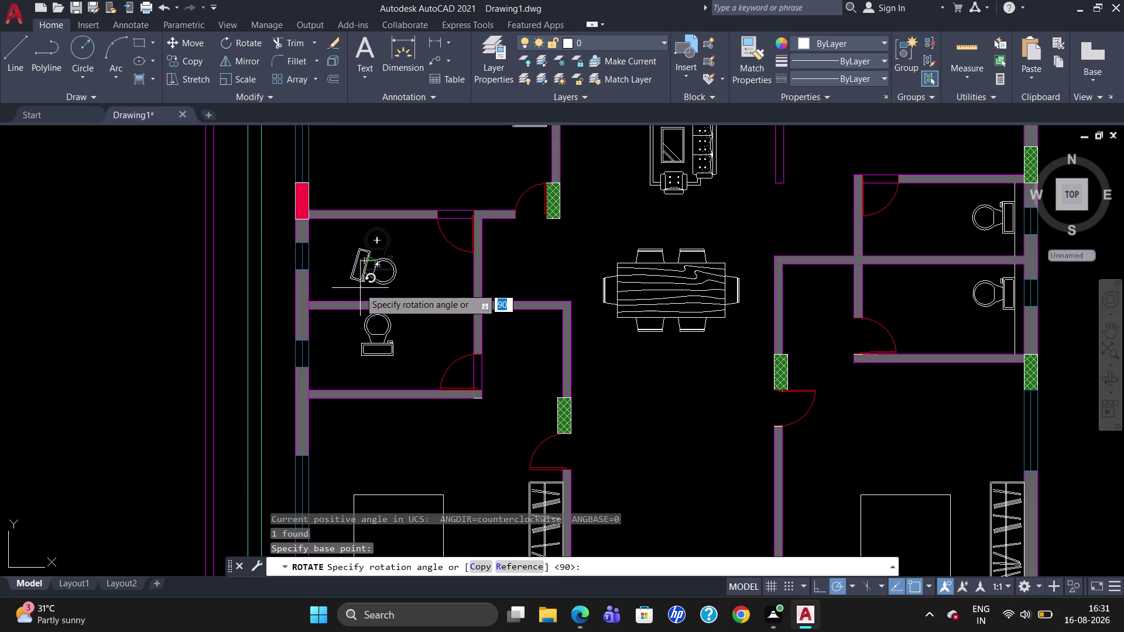
click(374, 291)
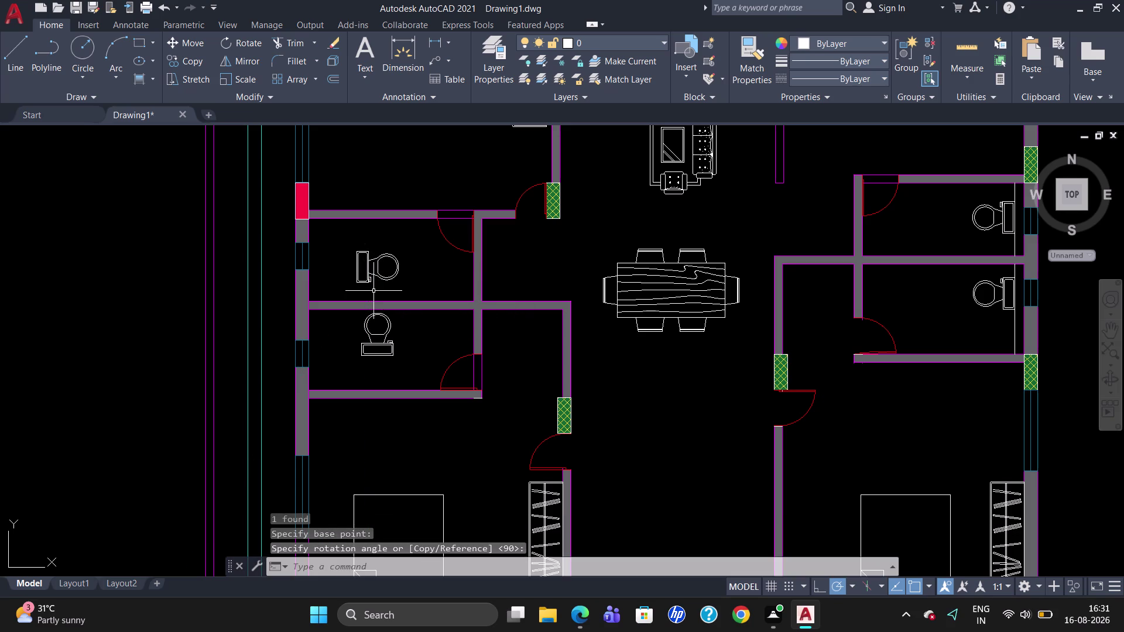
Draw a vertical guide line inside the left wall through both left bathrooms.
key(l)
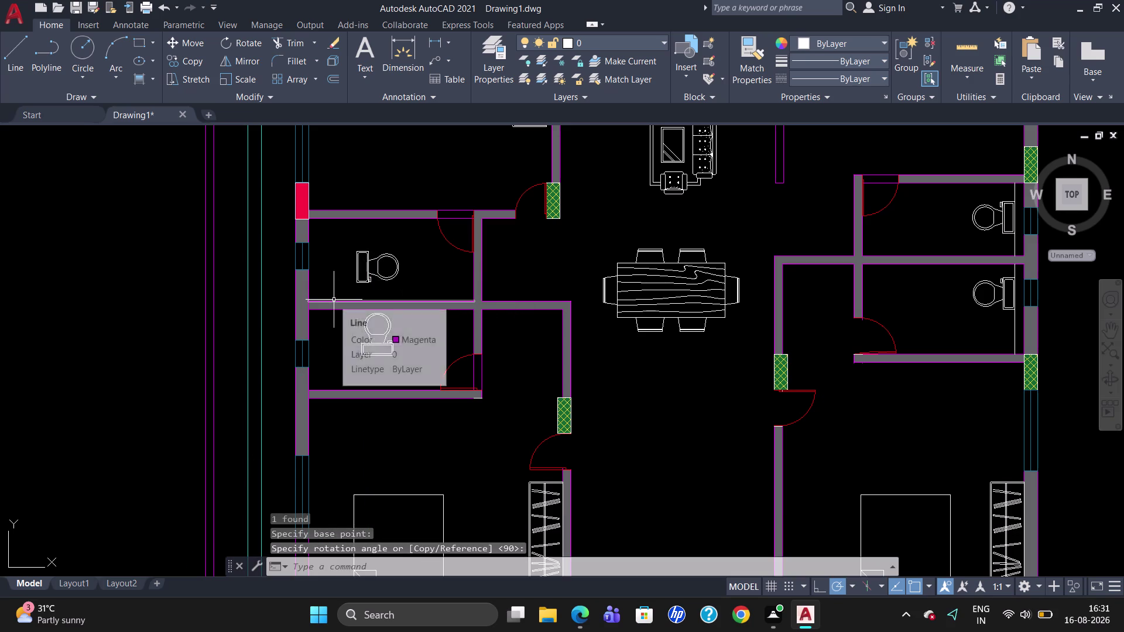
key(Return)
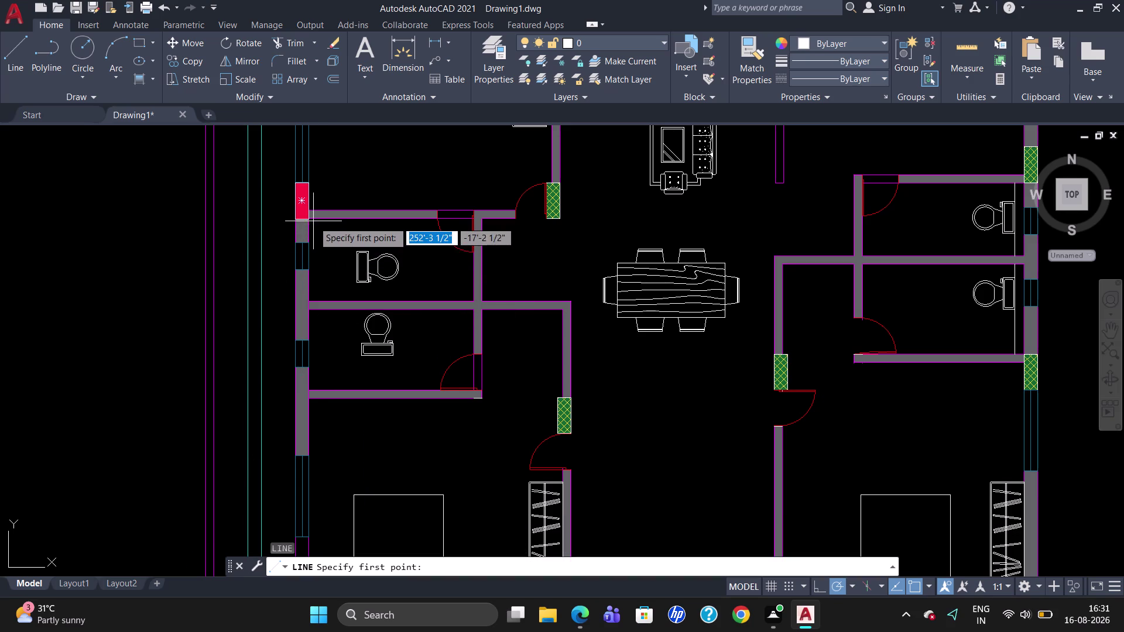
click(320, 221)
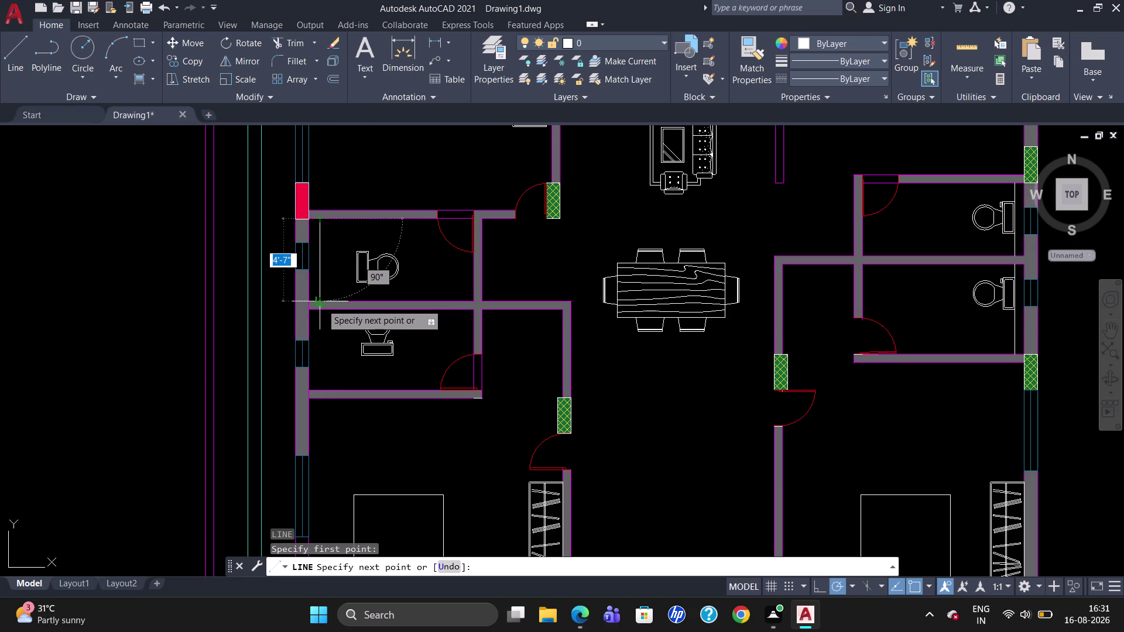
click(321, 304)
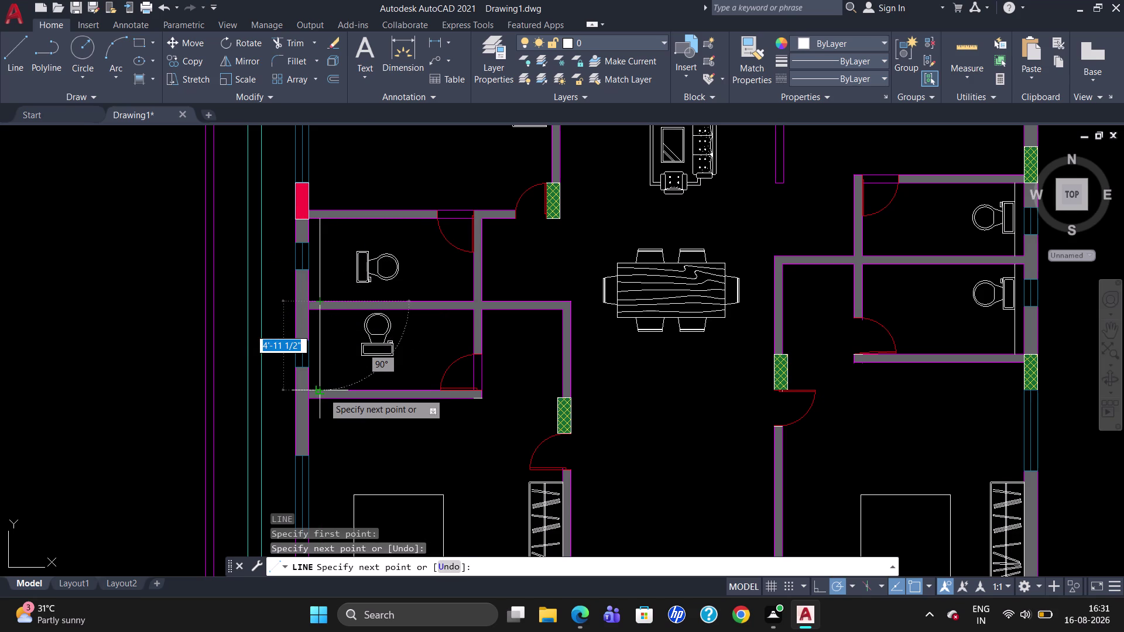
click(323, 392)
key(Escape)
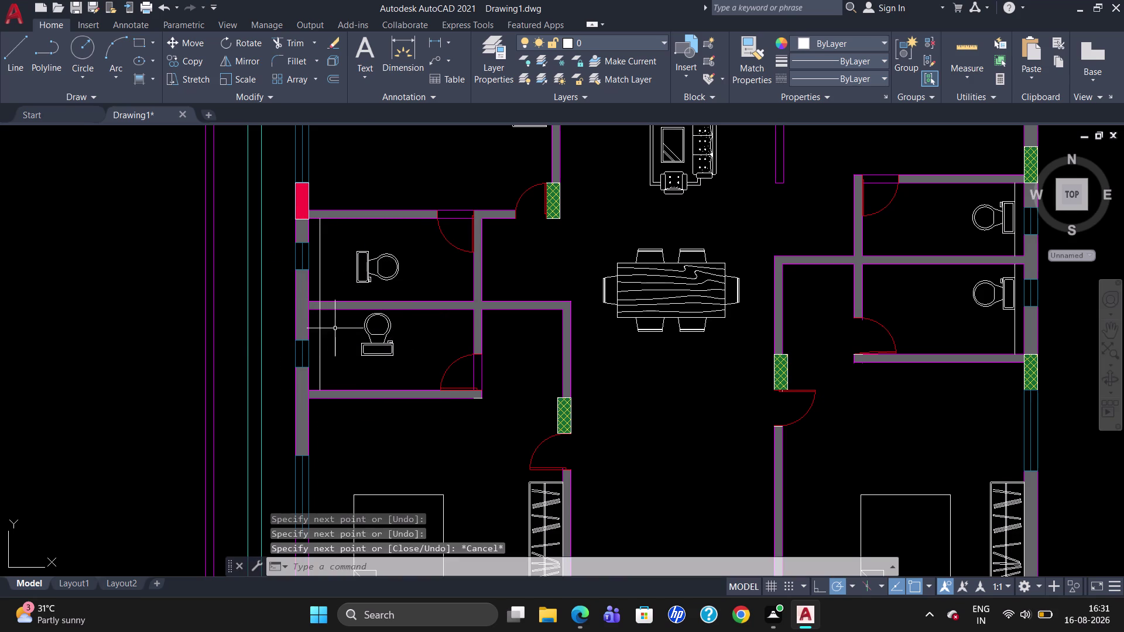
Start trimming the extra line using all objects as cutting edges, then cancel.
scroll(up, 3)
key(t)
key(r)
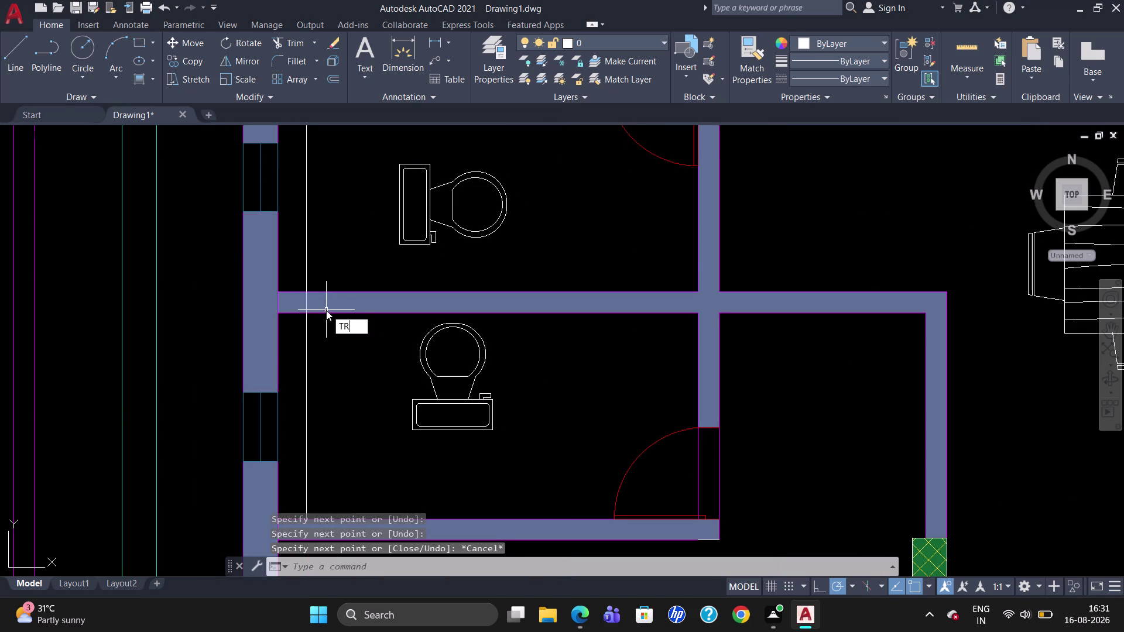
key(Return)
key(Return)
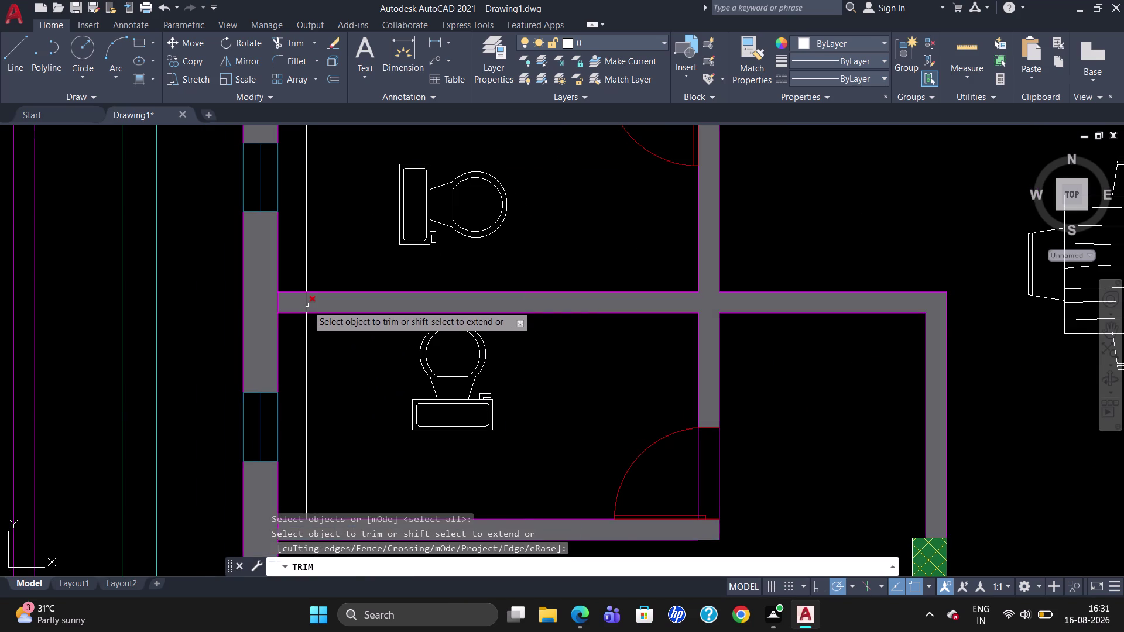
click(307, 305)
key(Escape)
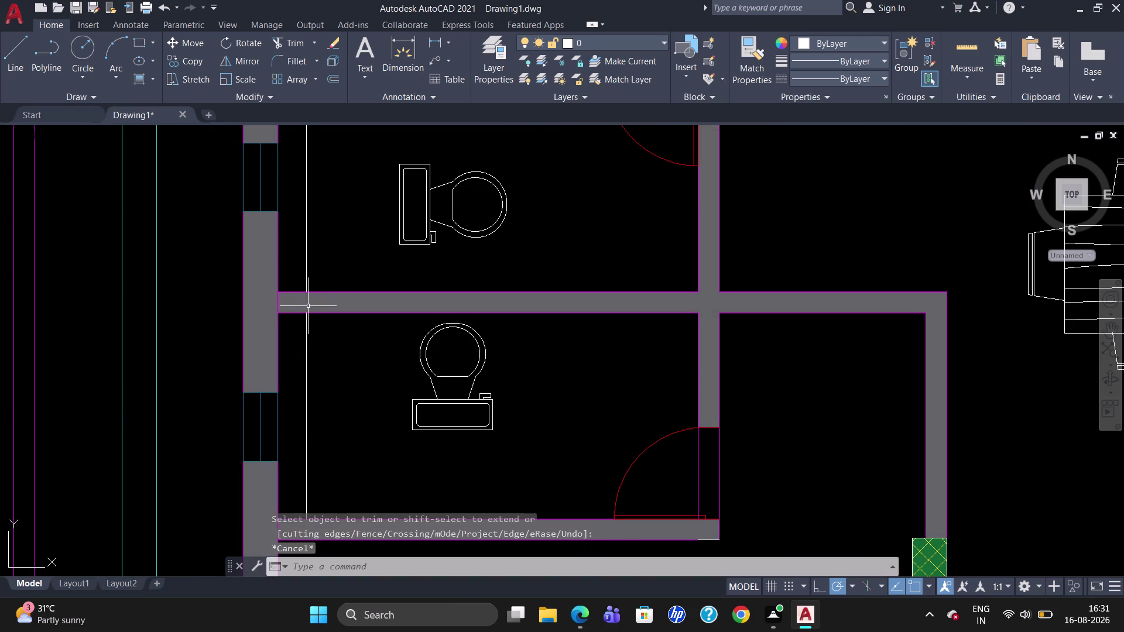
scroll(down, 3)
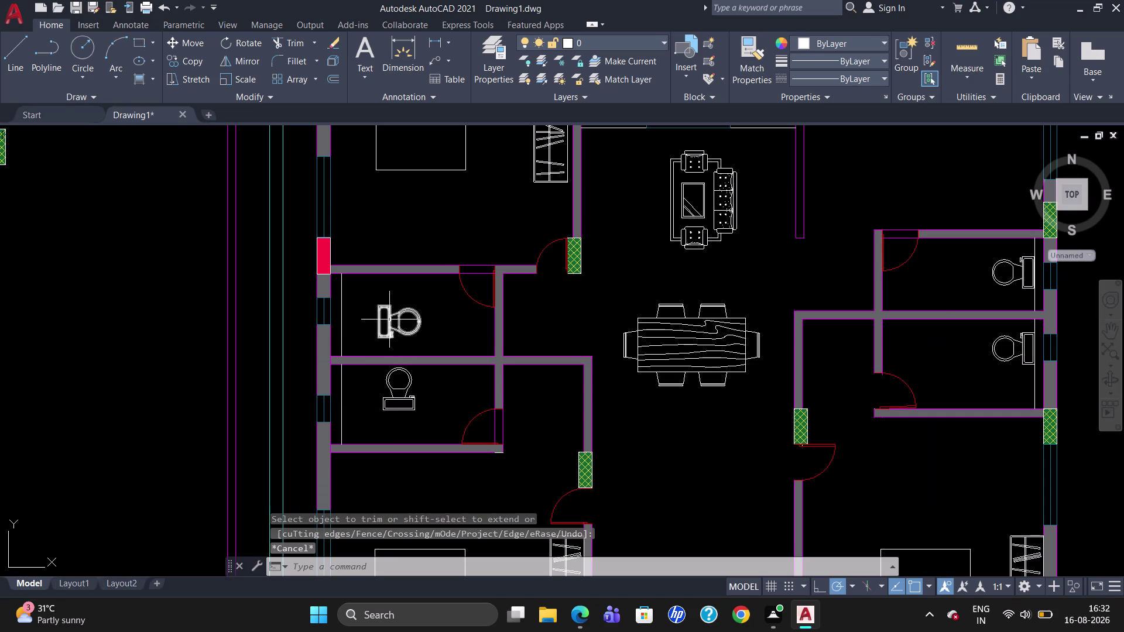
Move the upper-left bathroom toilet flush against the outer wall.
click(385, 319)
click(386, 305)
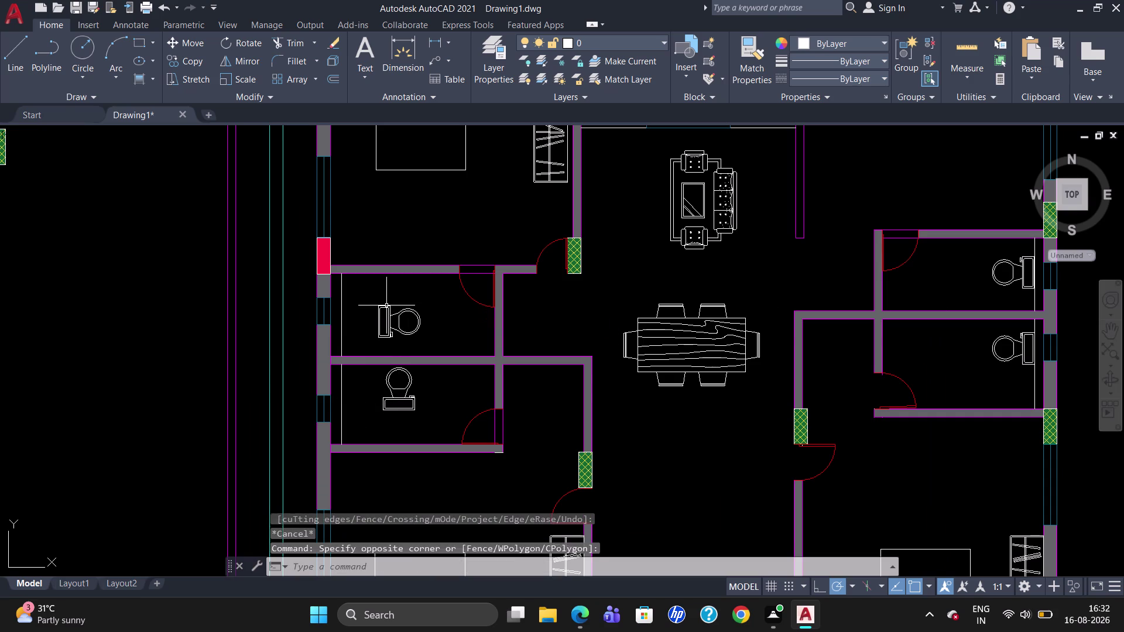
click(386, 308)
key(m)
key(Return)
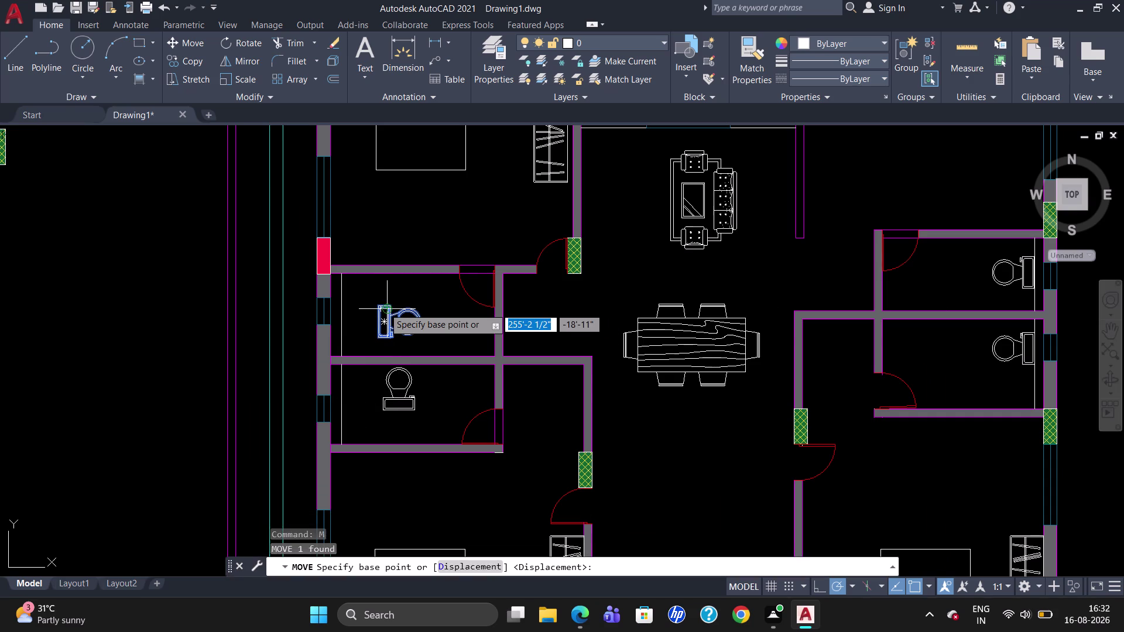
click(373, 305)
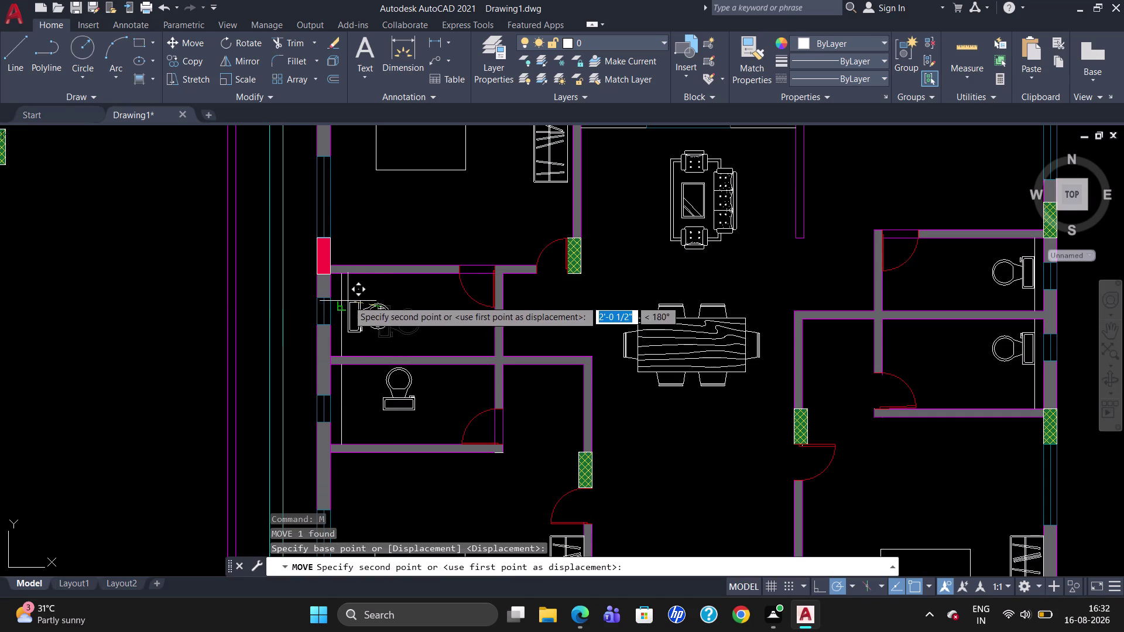
click(341, 298)
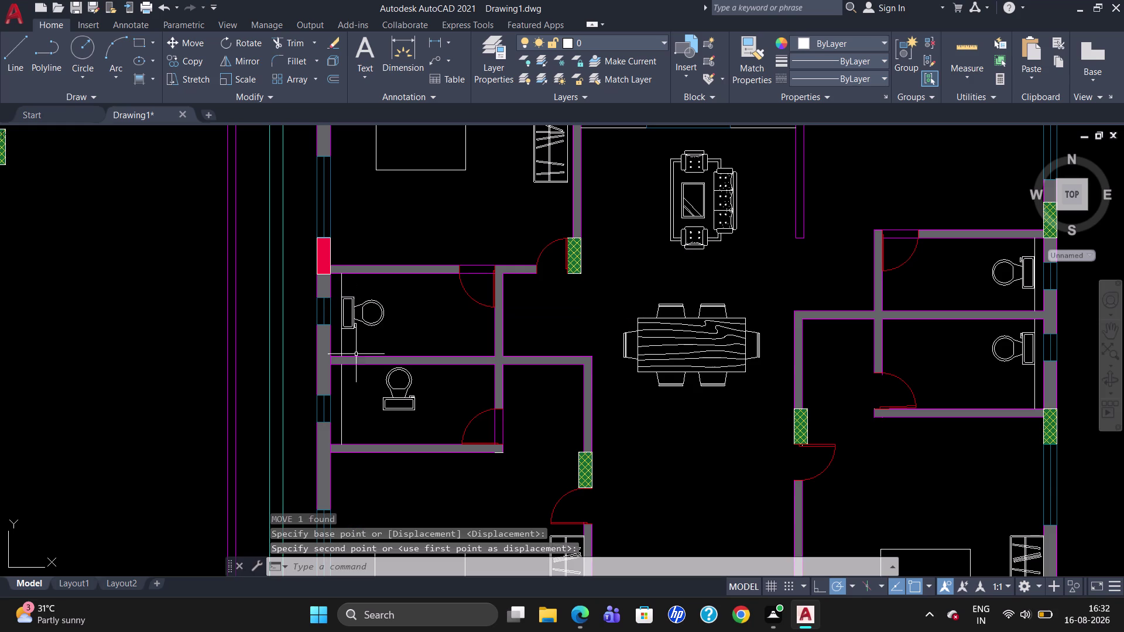
Rotate the lower-left bathroom toilet 270° so it faces sideways.
click(387, 383)
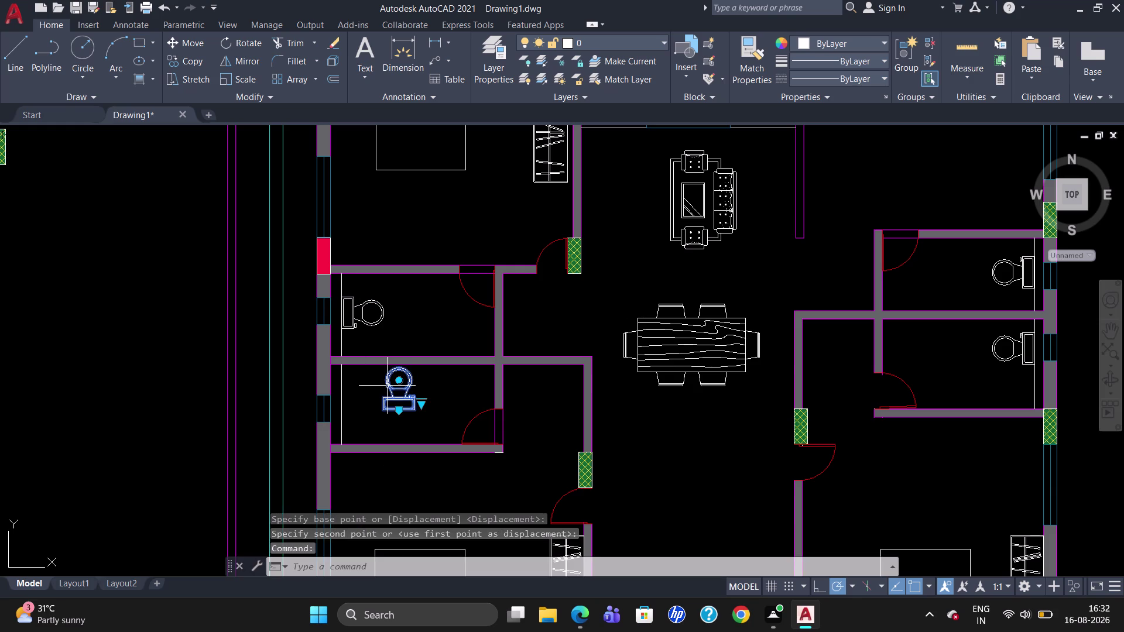
key(r)
key(o)
key(Return)
click(385, 386)
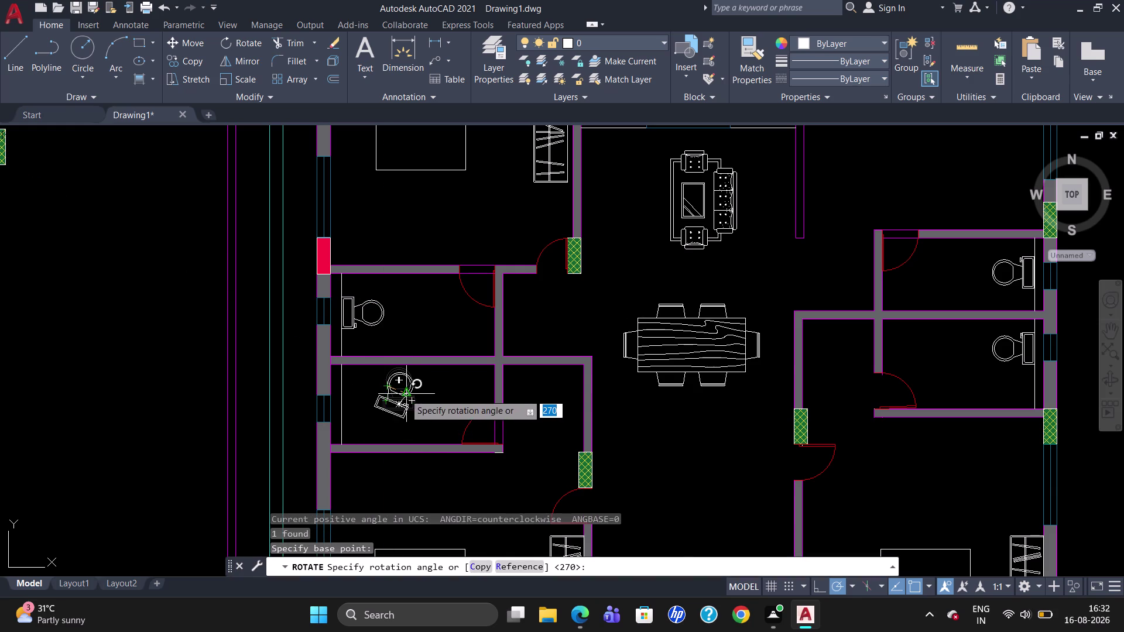
click(386, 412)
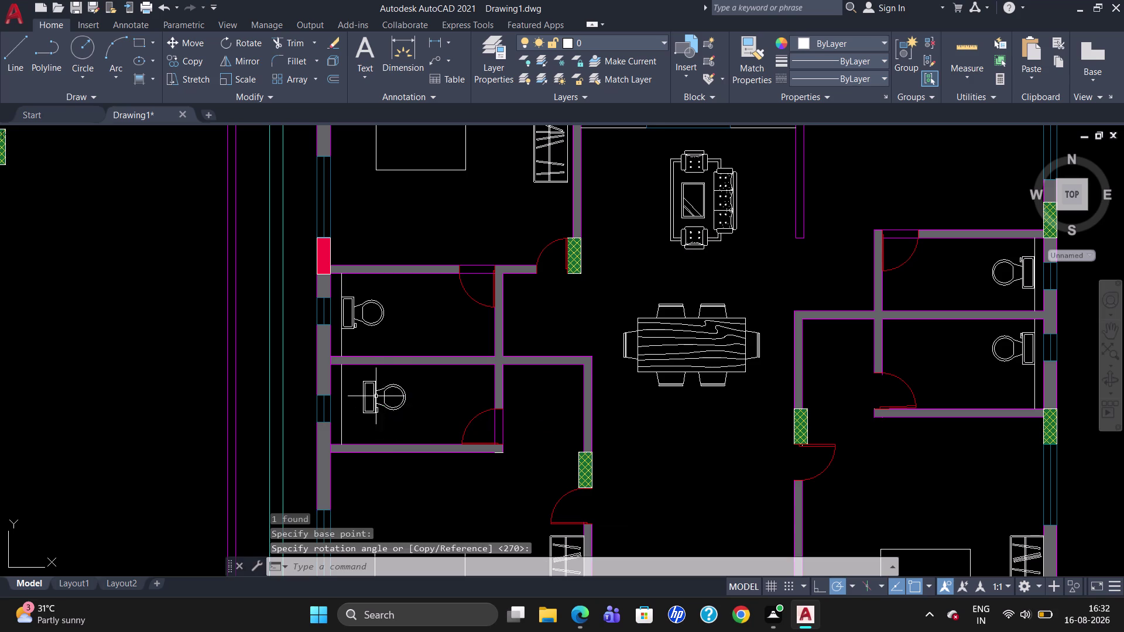
Move the rotated lower toilet over to the outer wall.
key(m)
key(Return)
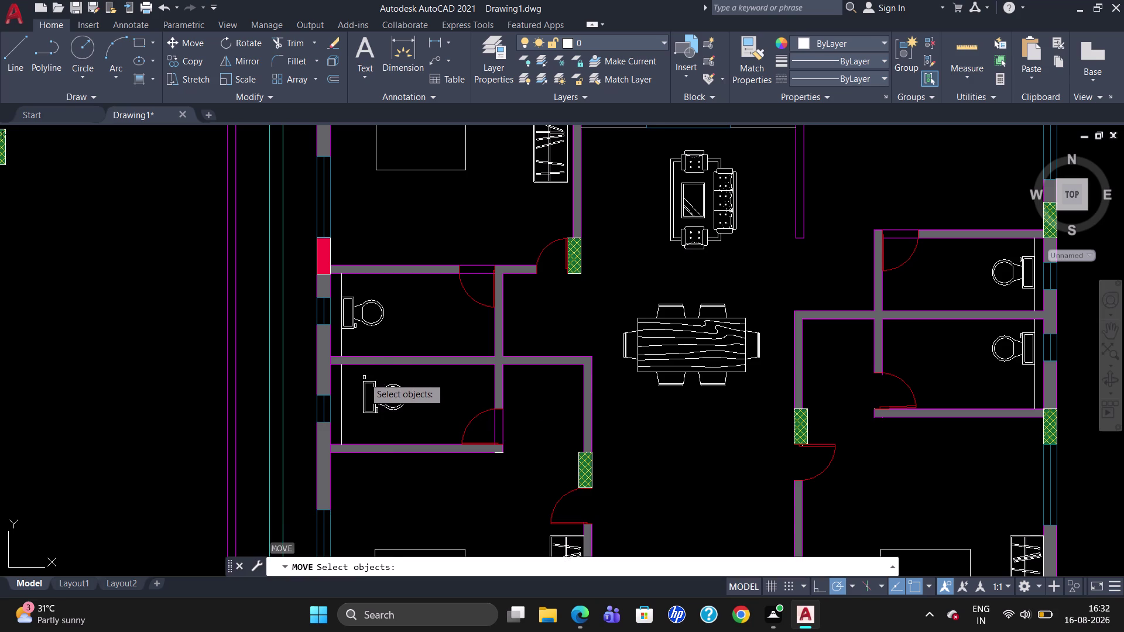
click(364, 384)
key(Return)
click(364, 384)
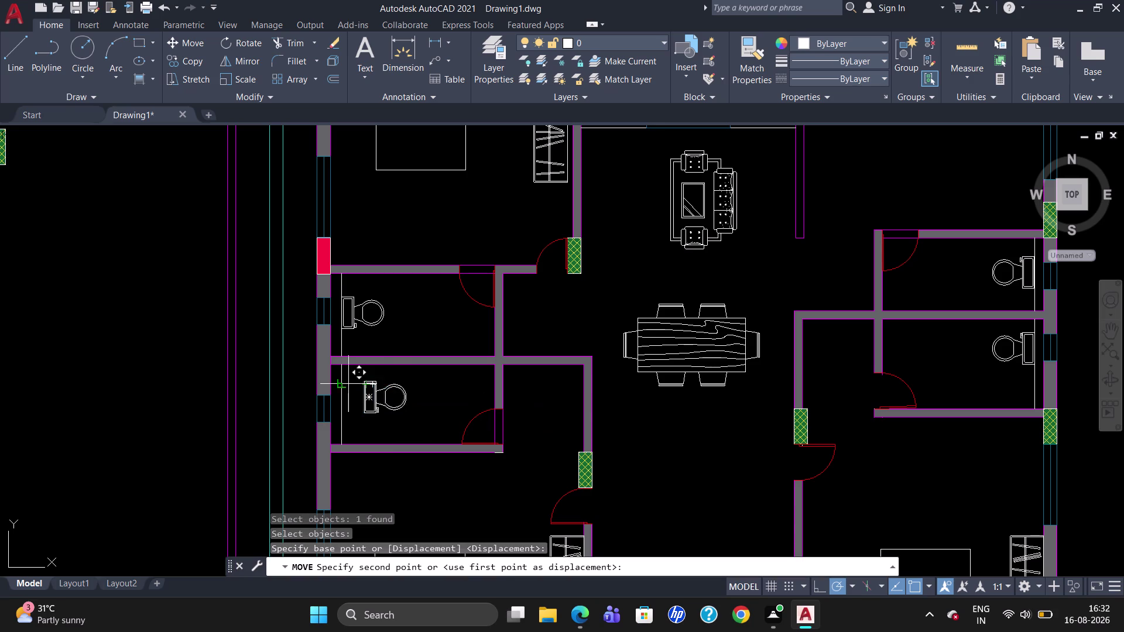
click(344, 393)
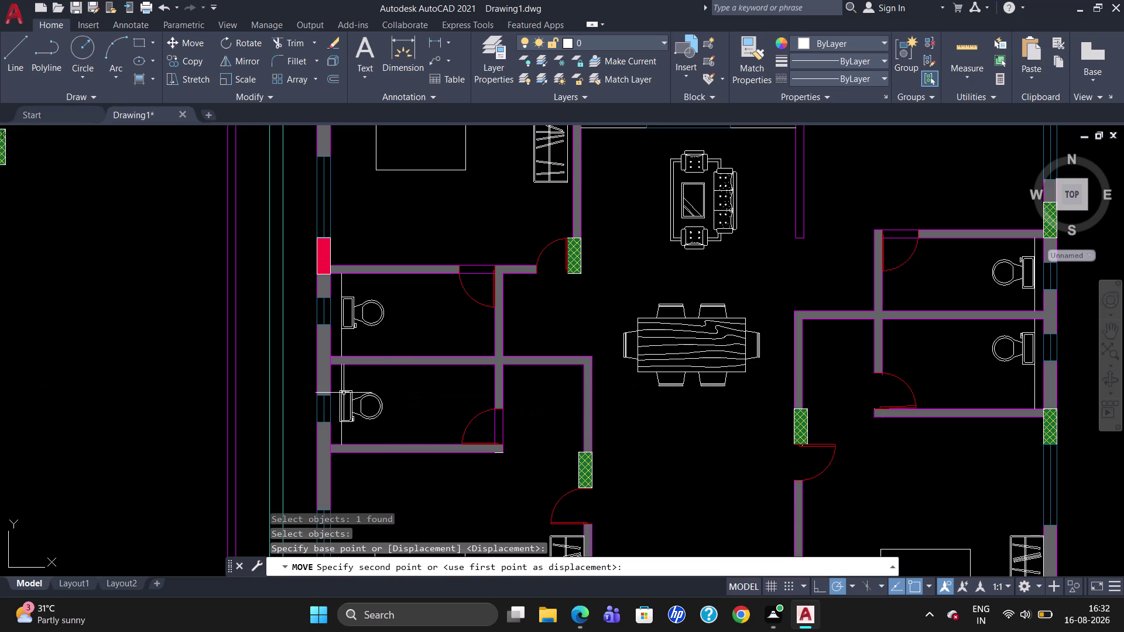
key(Escape)
Nudge the lower toilet so its tank sits flush with the wall.
click(345, 393)
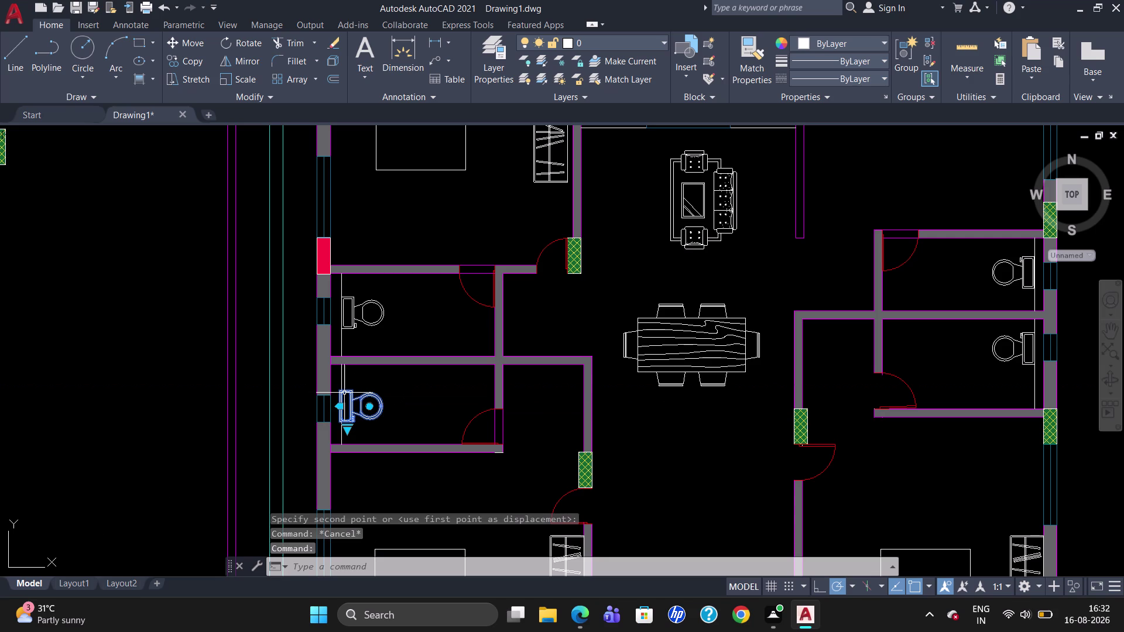
key(m)
key(Return)
click(336, 393)
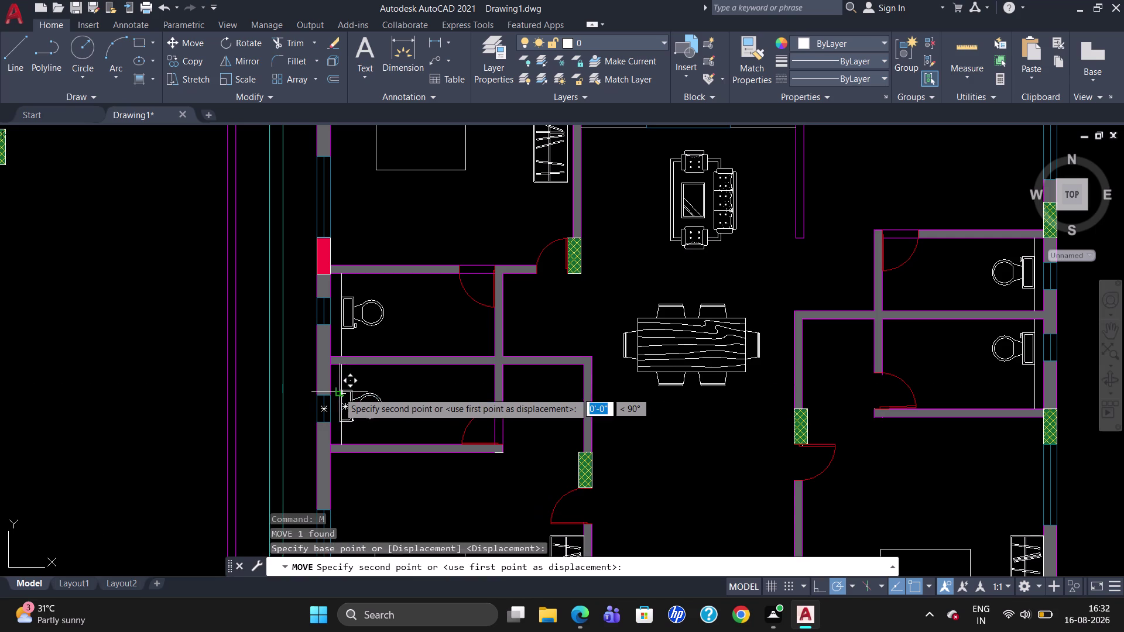
click(341, 393)
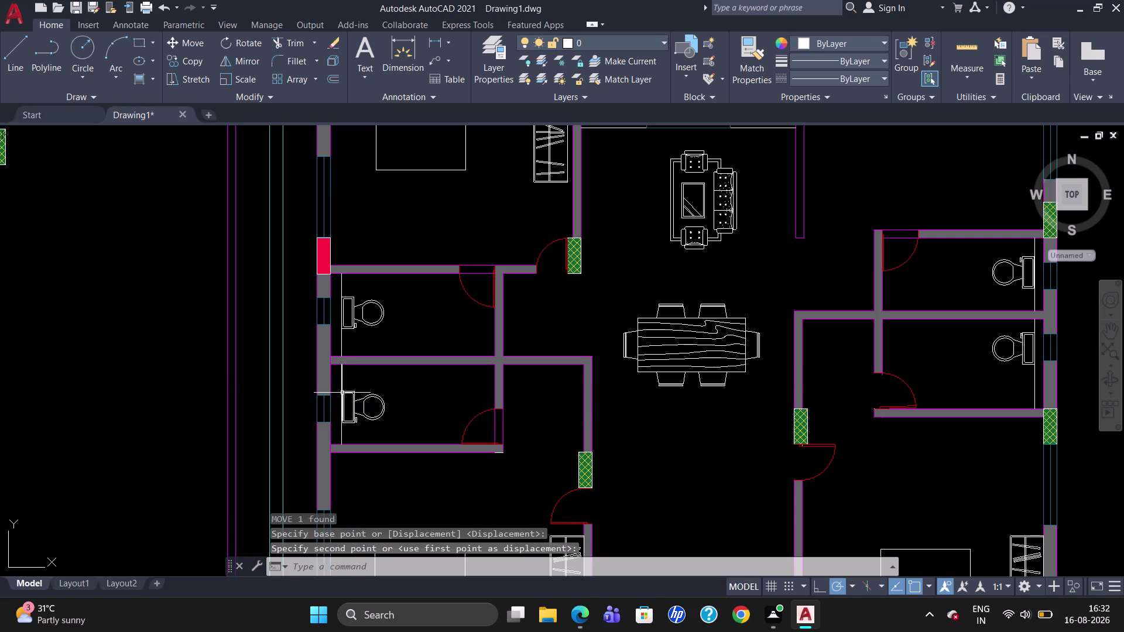
key(Escape)
scroll(down, 3)
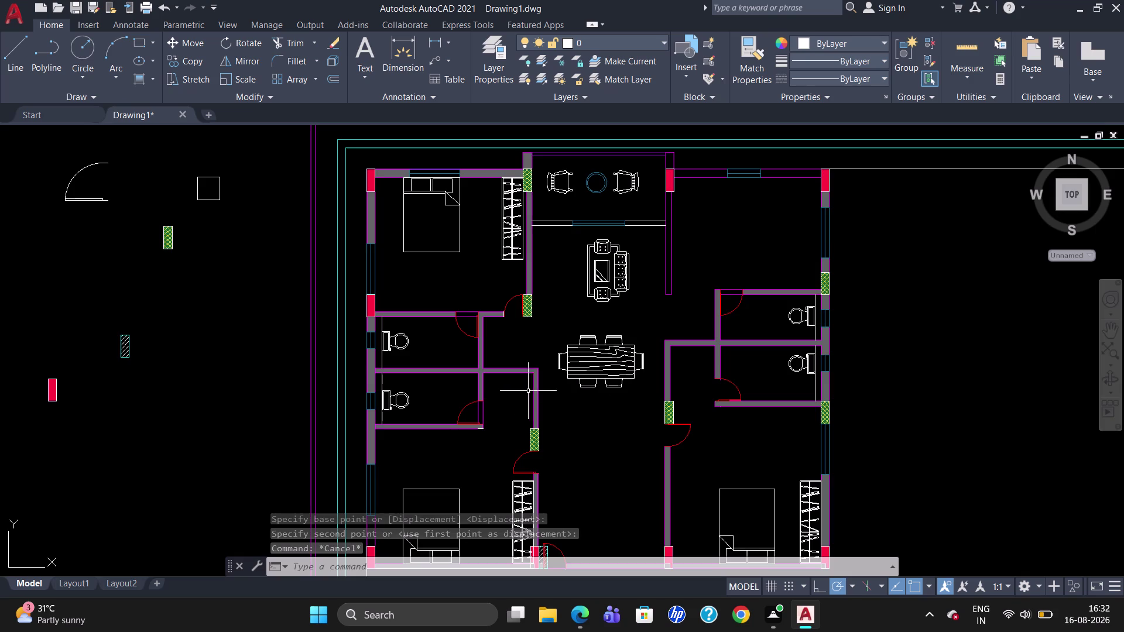
Copy the spare square outline with CO to beside the top-middle red column.
scroll(down, 3)
scroll(up, 3)
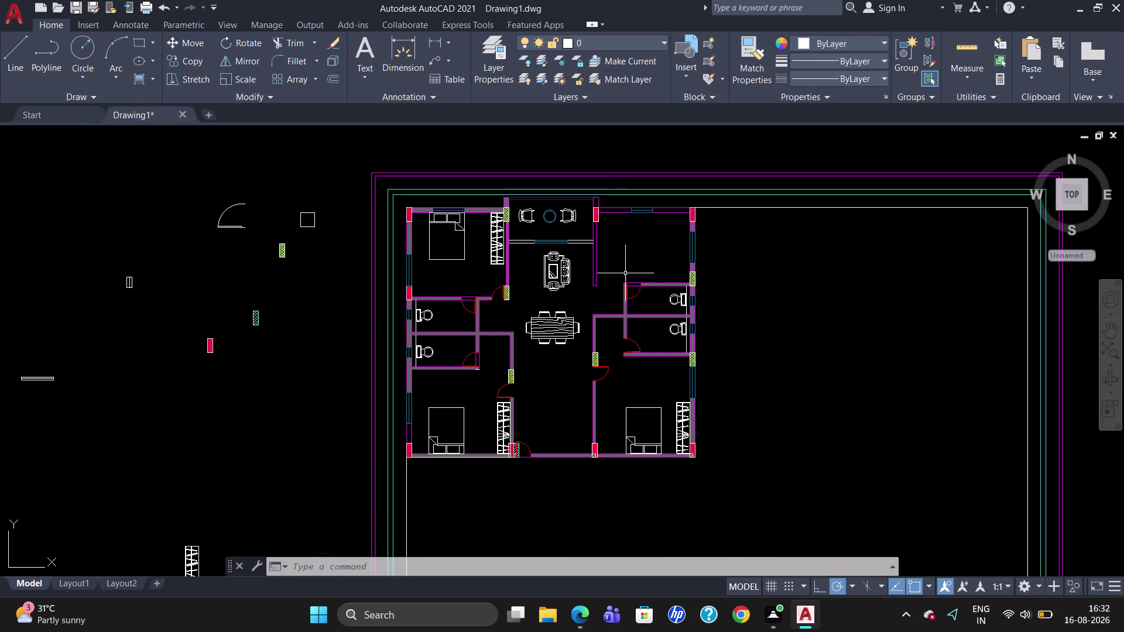
scroll(up, 3)
scroll(down, 3)
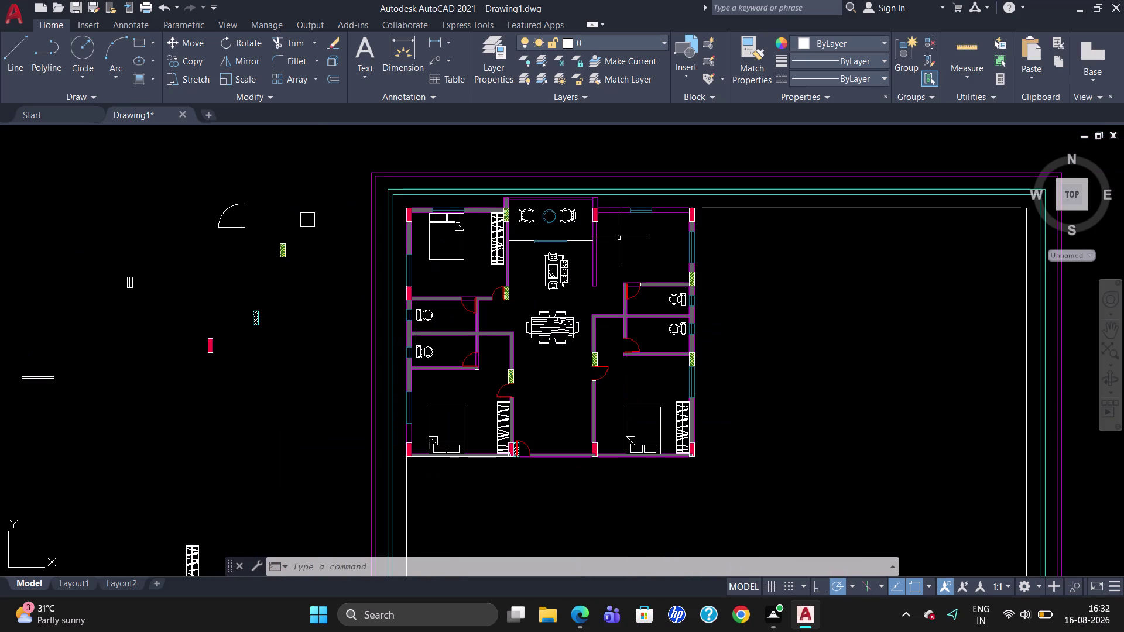
scroll(up, 3)
scroll(up, 3)
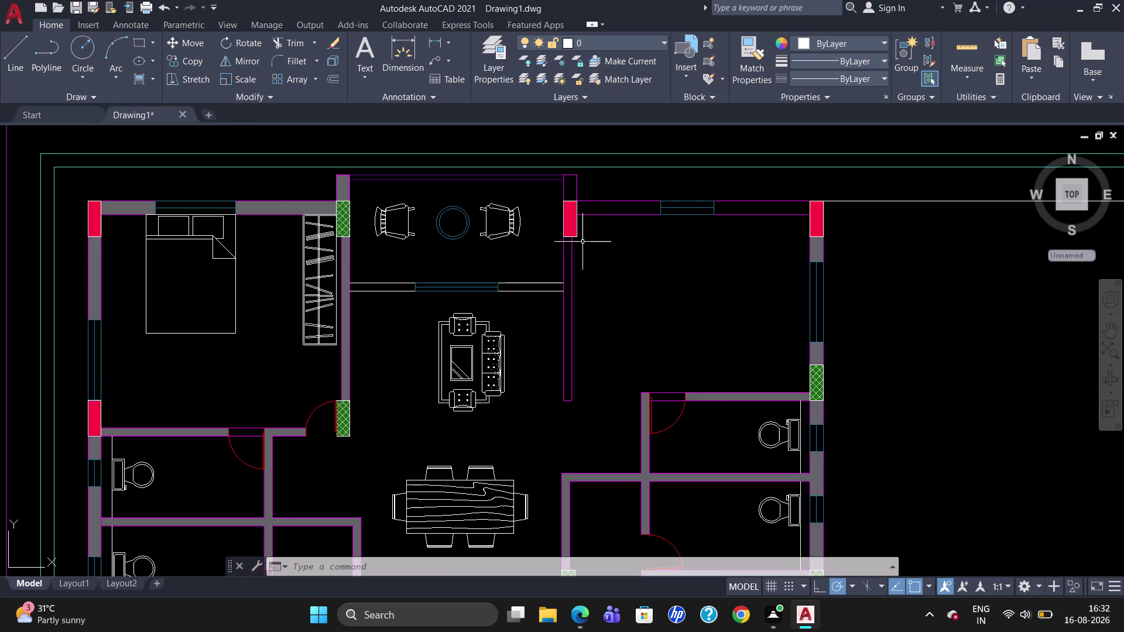
scroll(down, 3)
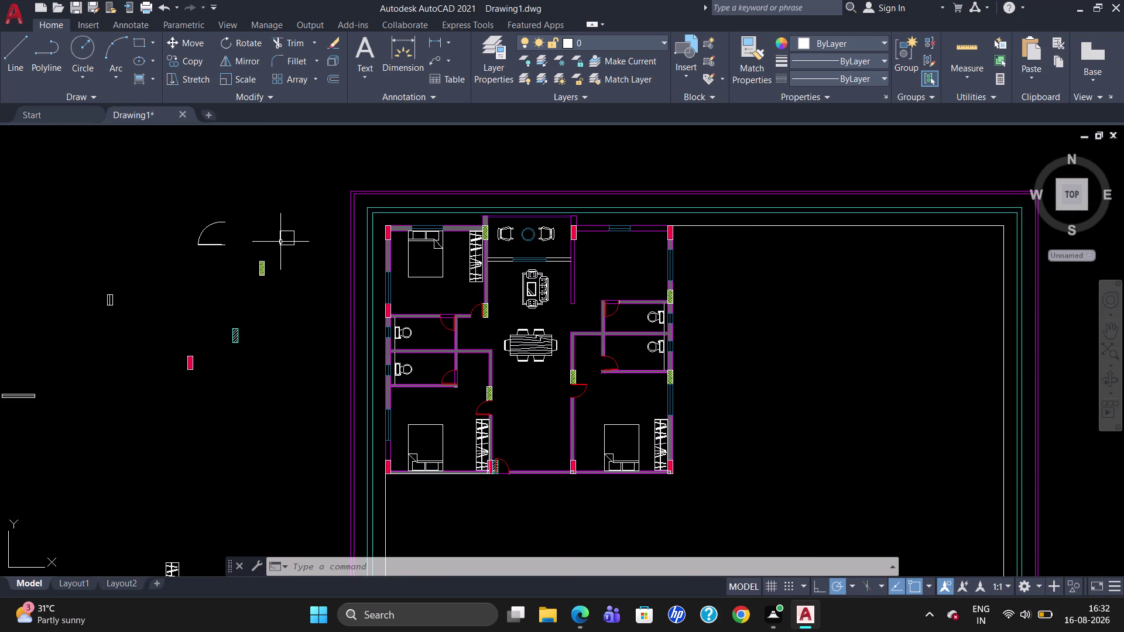
click(280, 245)
text(CO)
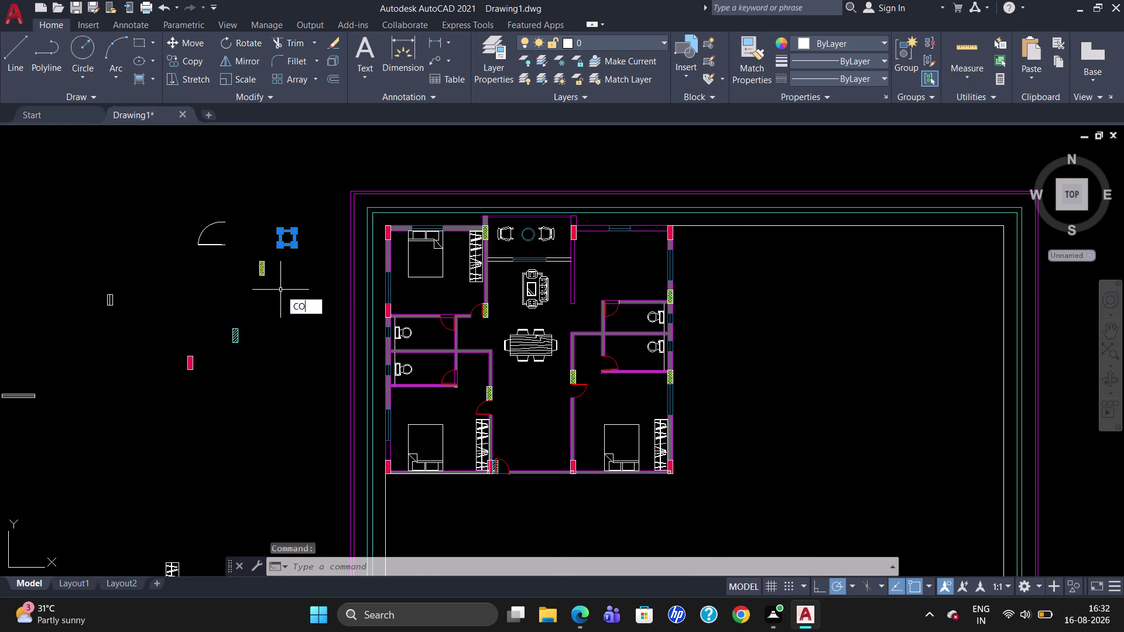
key(Return)
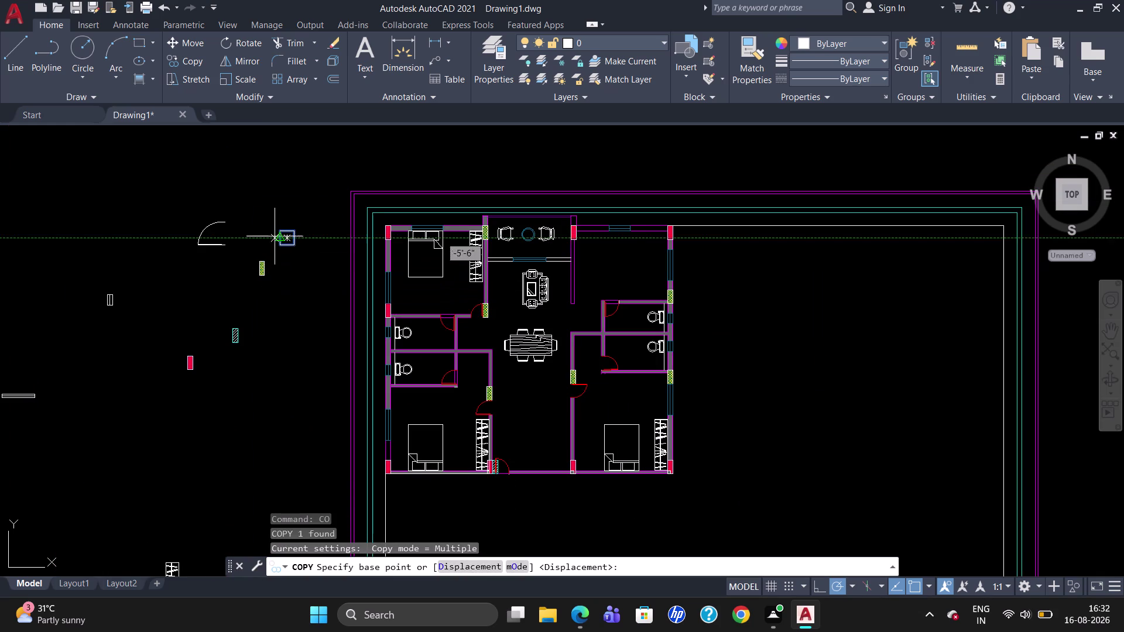
click(277, 248)
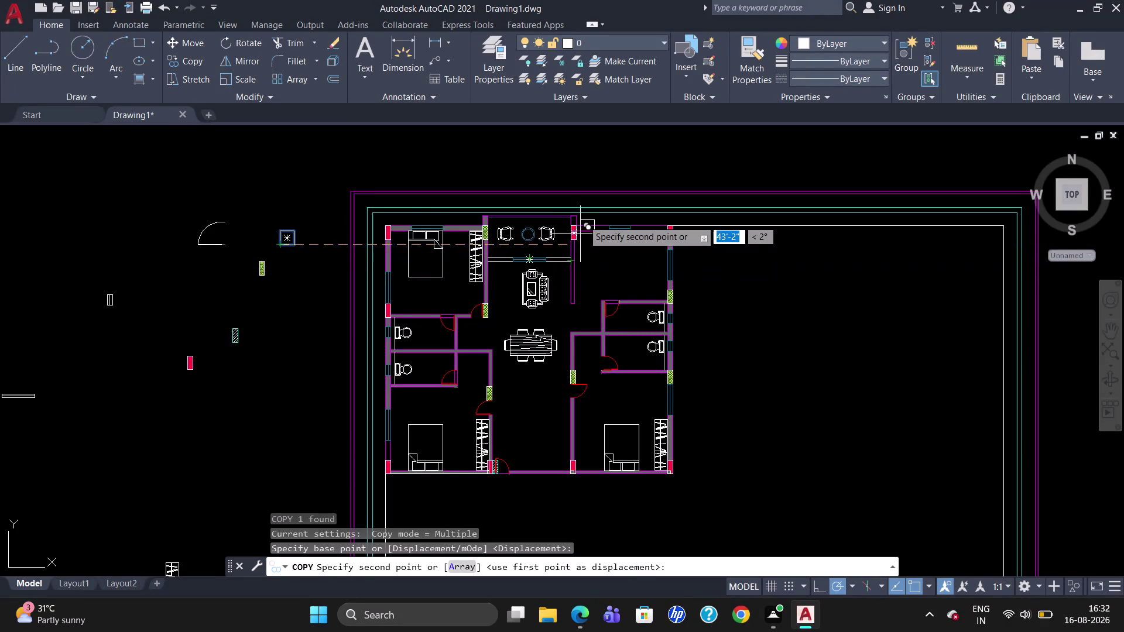
scroll(up, 3)
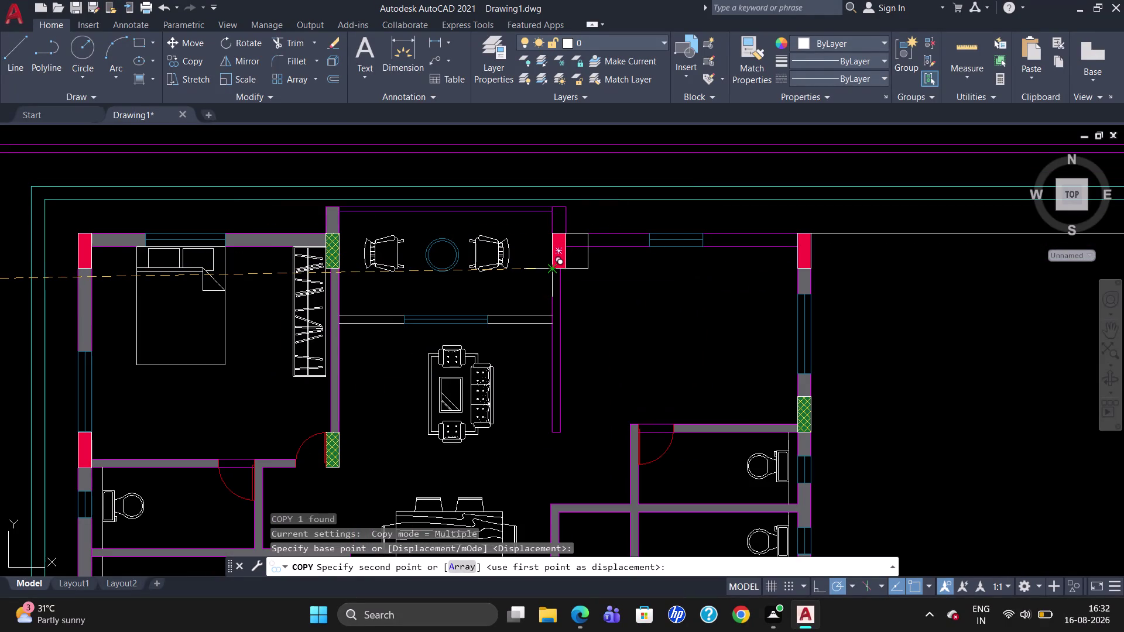
click(553, 266)
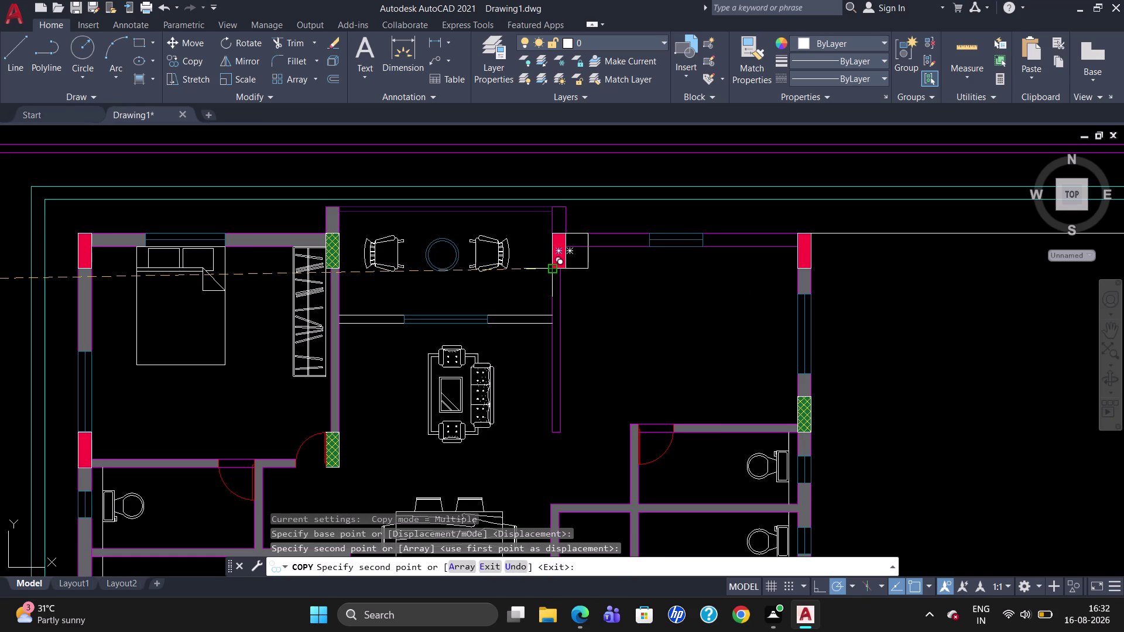
key(Escape)
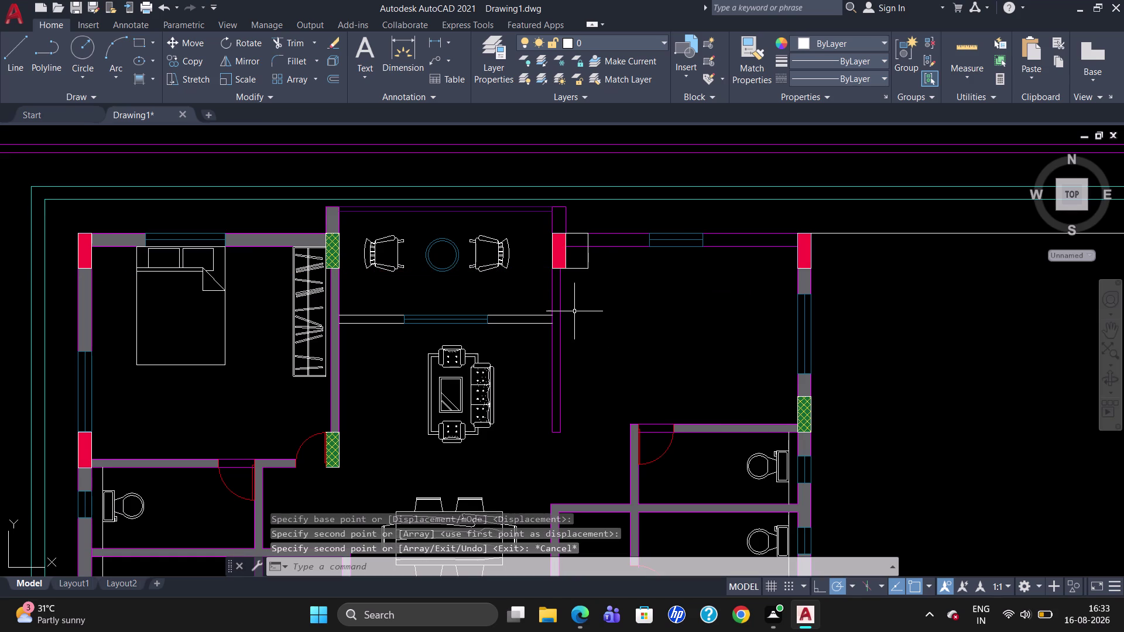
Draw an L-shaped line 11'-2 1/2" right, then down to the bathroom wall.
key(l)
key(Return)
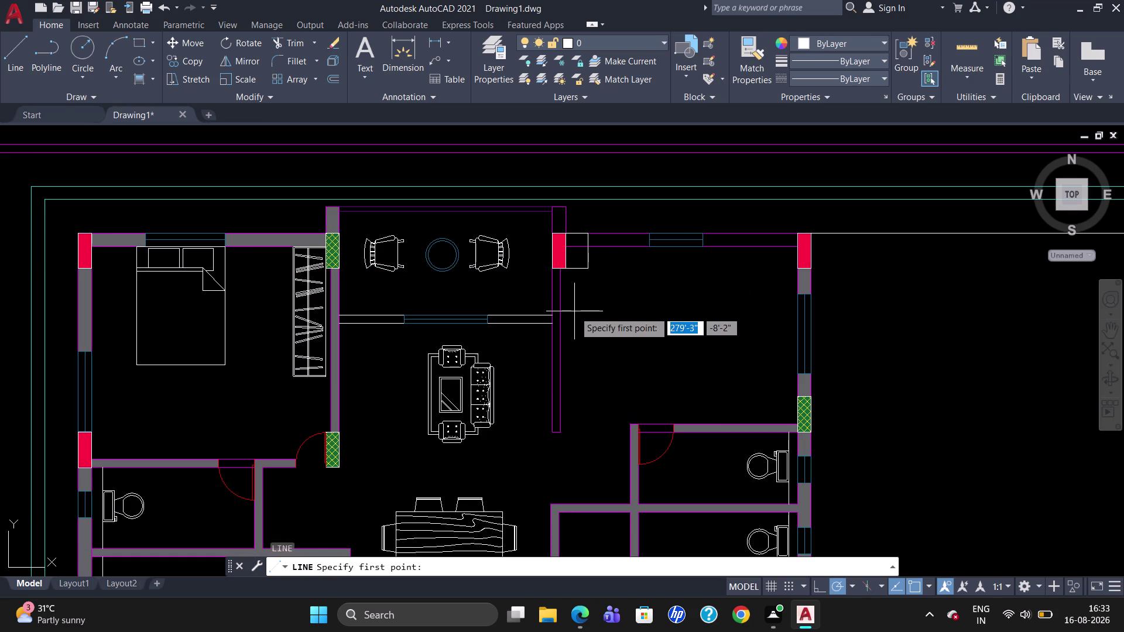
click(558, 285)
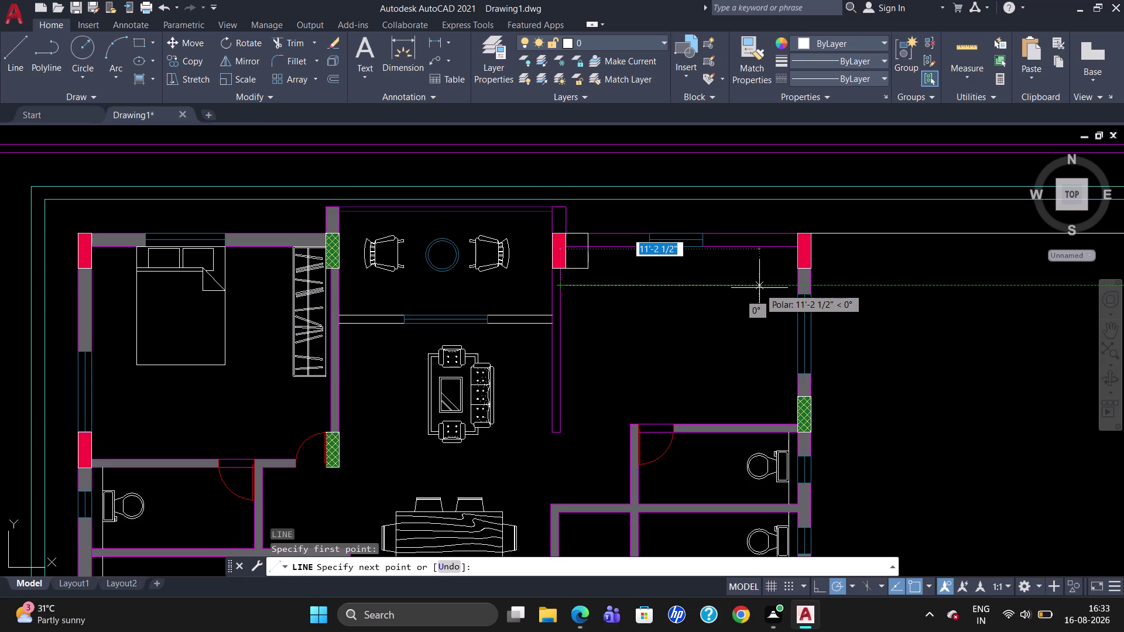
click(758, 288)
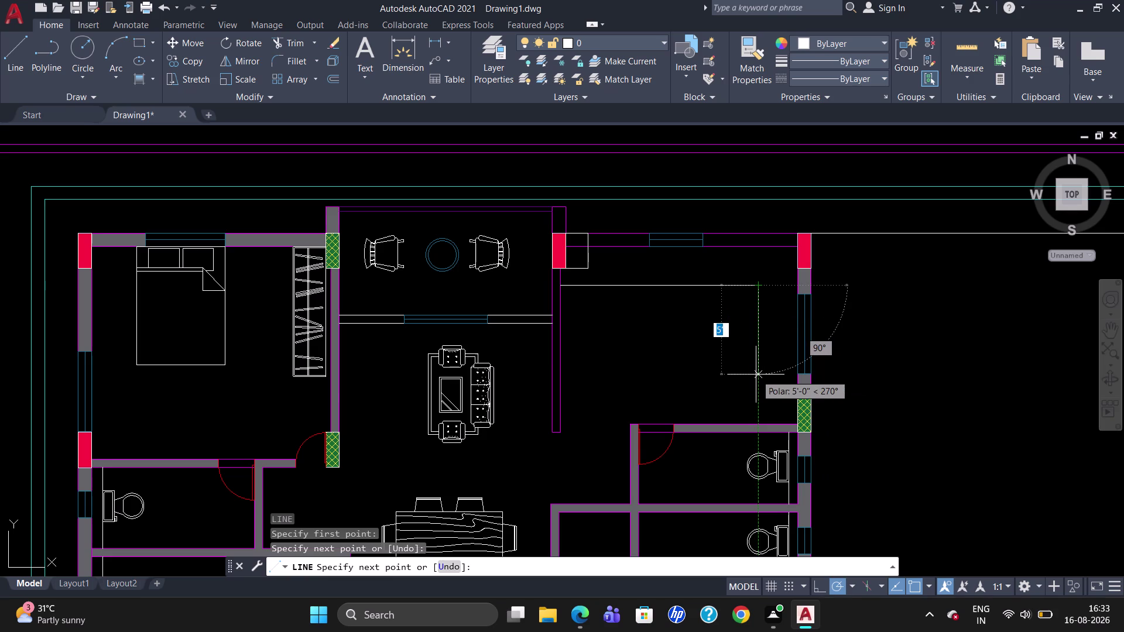
click(758, 420)
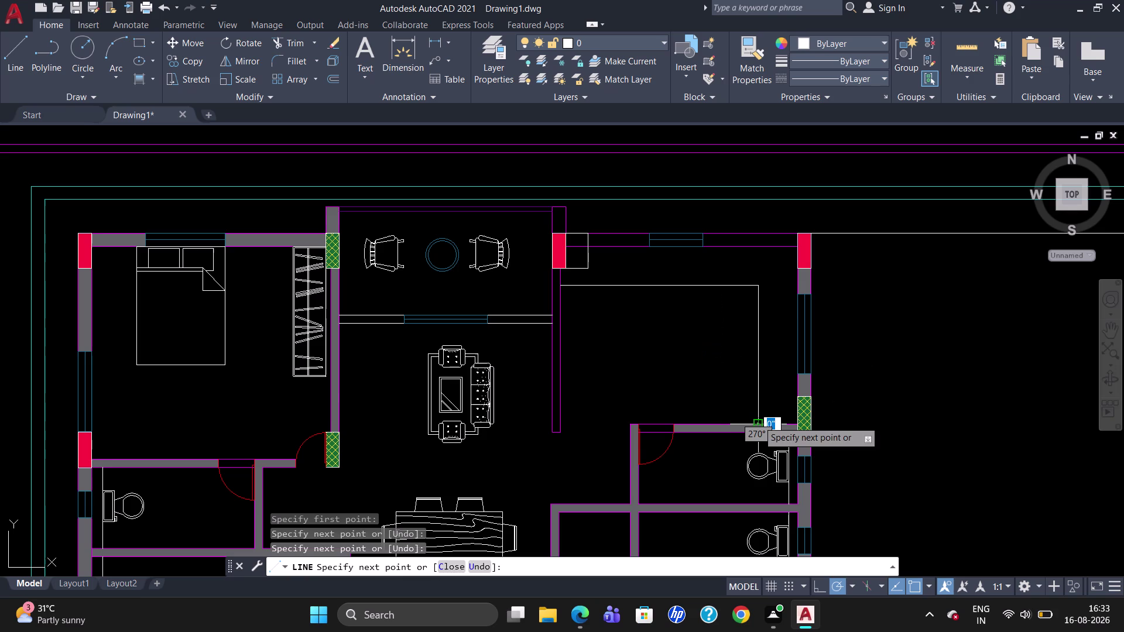
key(Escape)
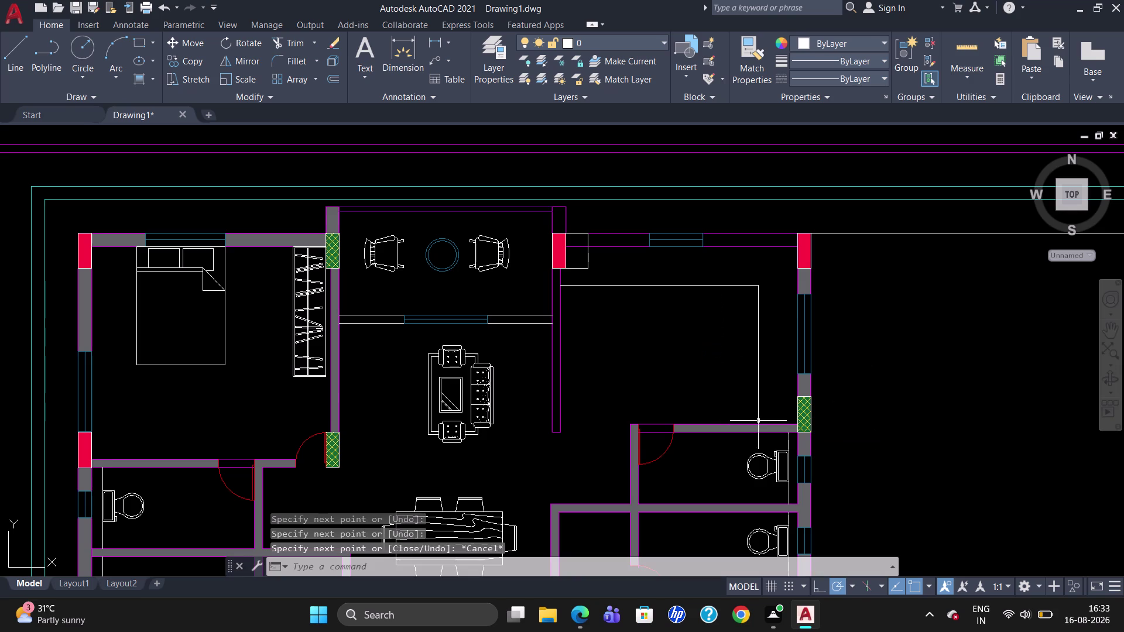
click(758, 472)
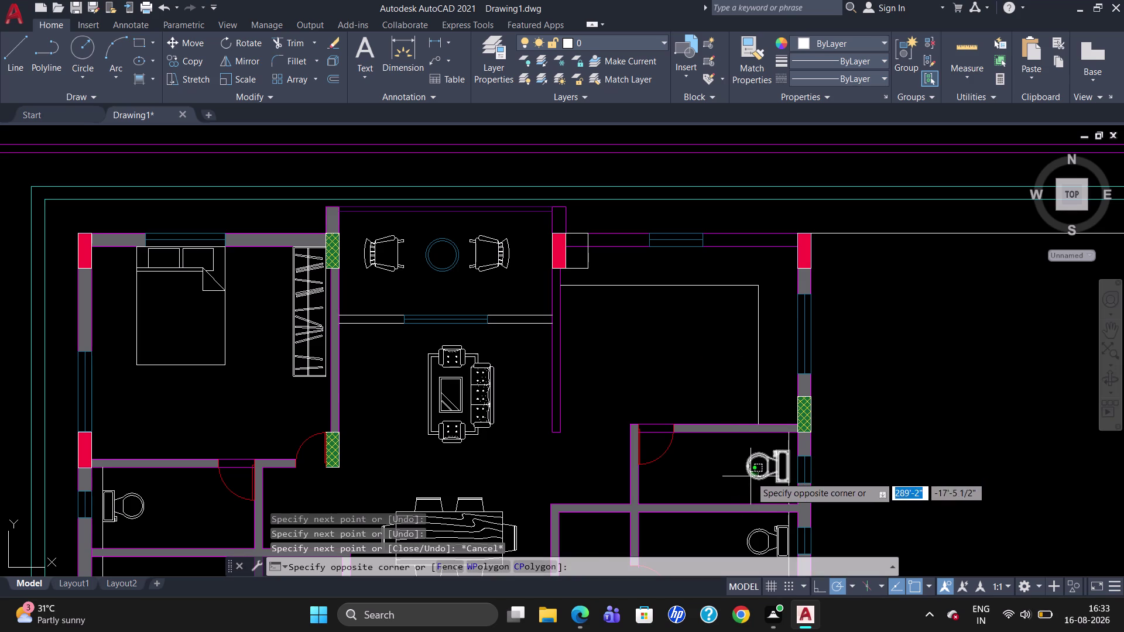
click(750, 476)
Erase the upper-right bathroom toilet and a leftover object.
key(Delete)
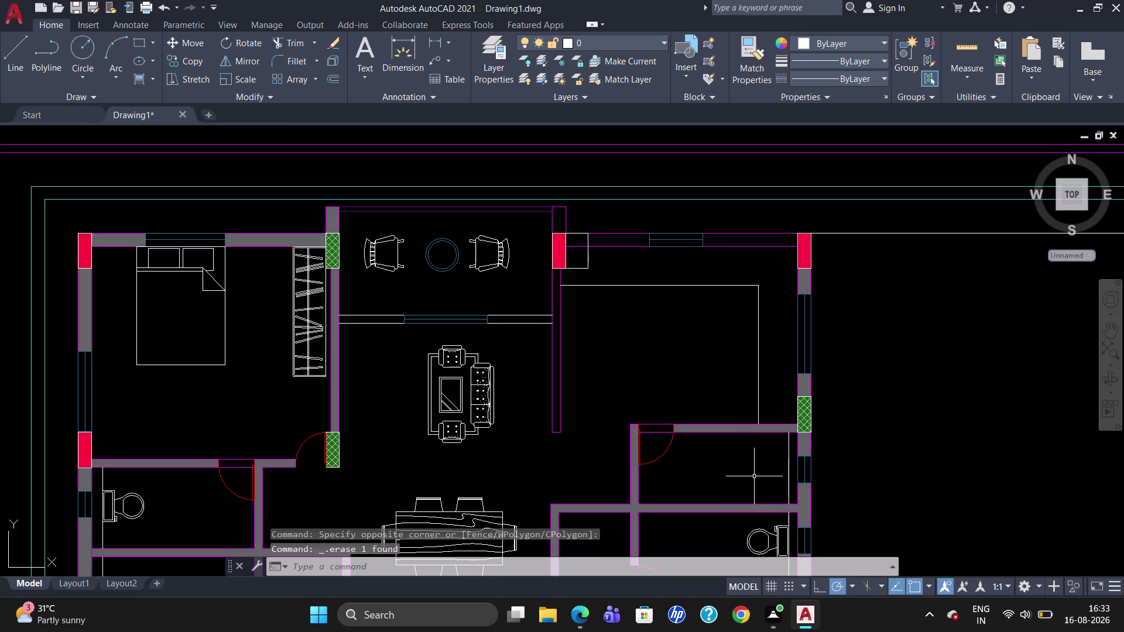
click(788, 482)
key(Delete)
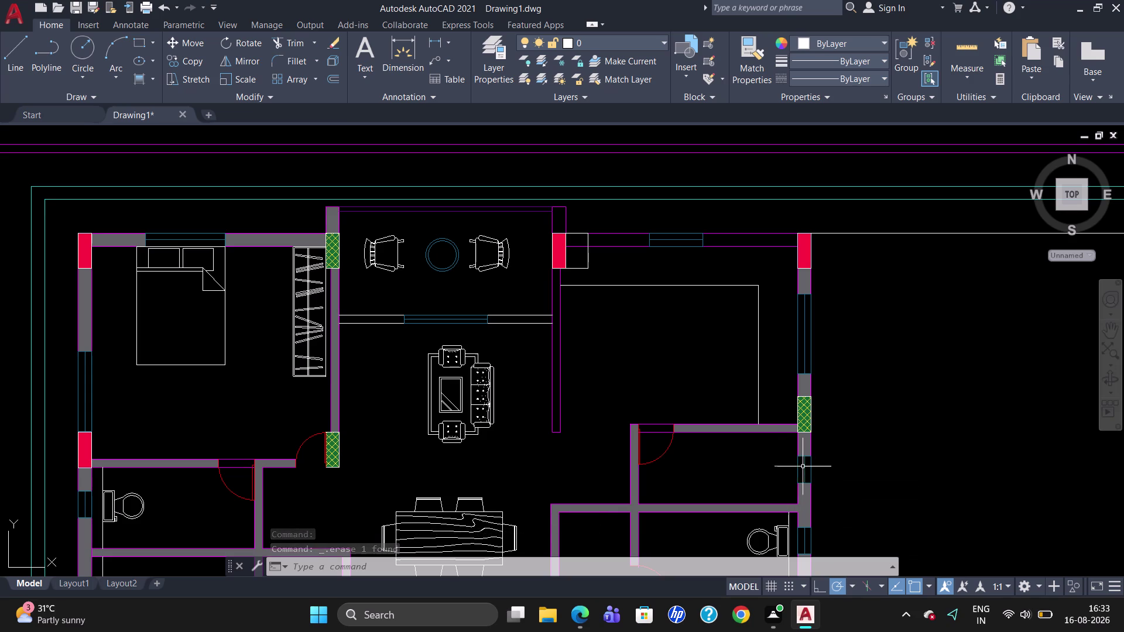
Delete the grey wall fill, then undo to restore it.
click(805, 444)
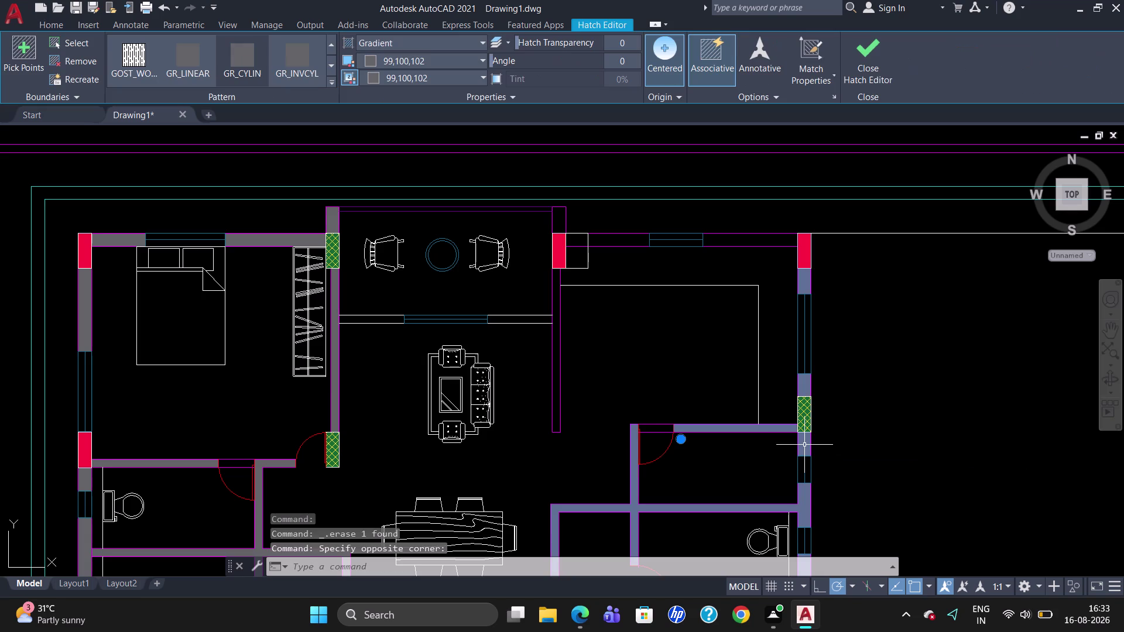
key(Escape)
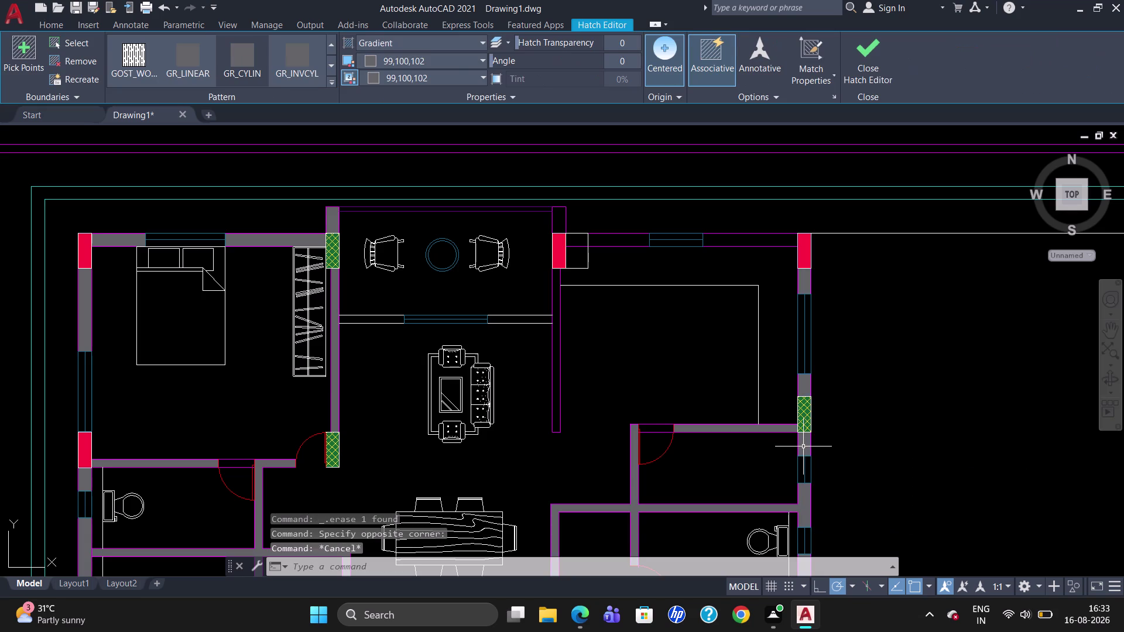
click(803, 447)
scroll(up, 3)
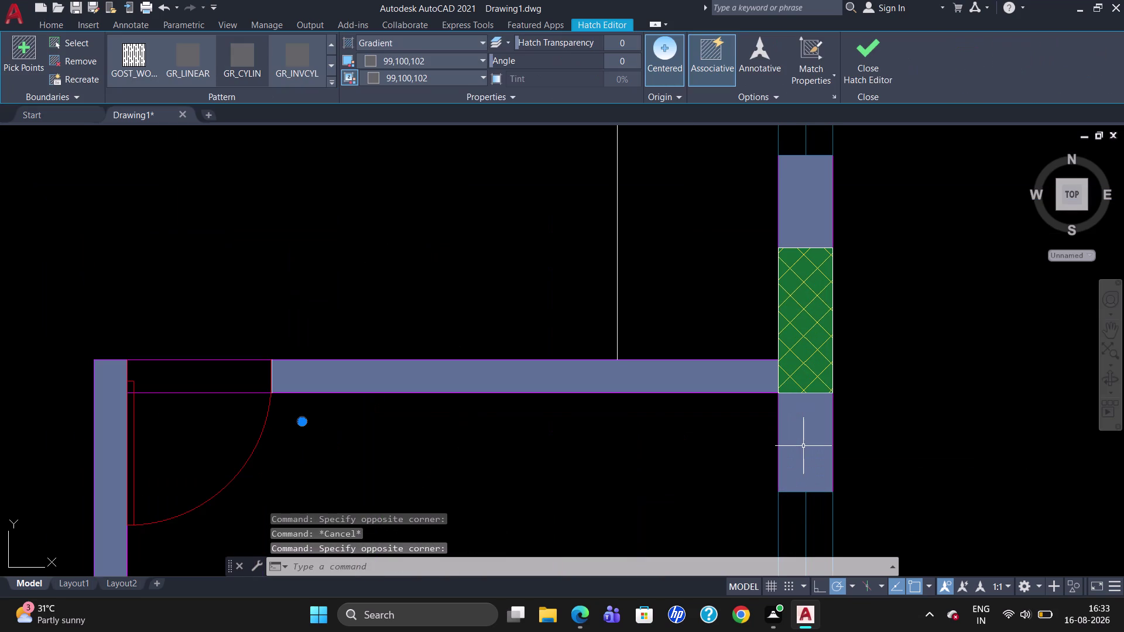
scroll(down, 3)
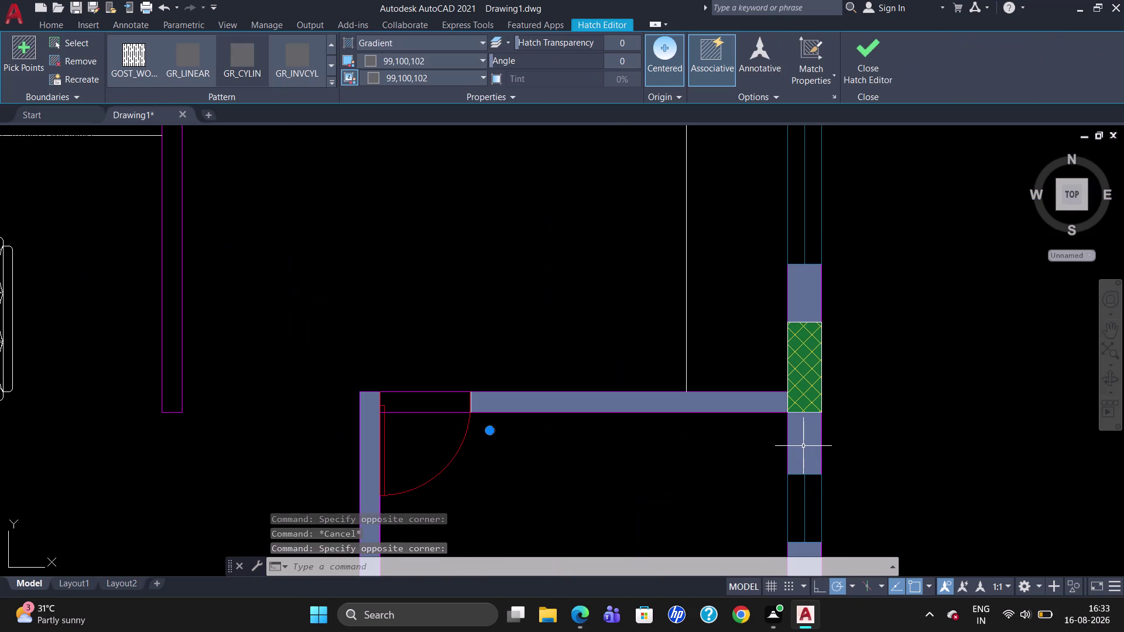
key(Delete)
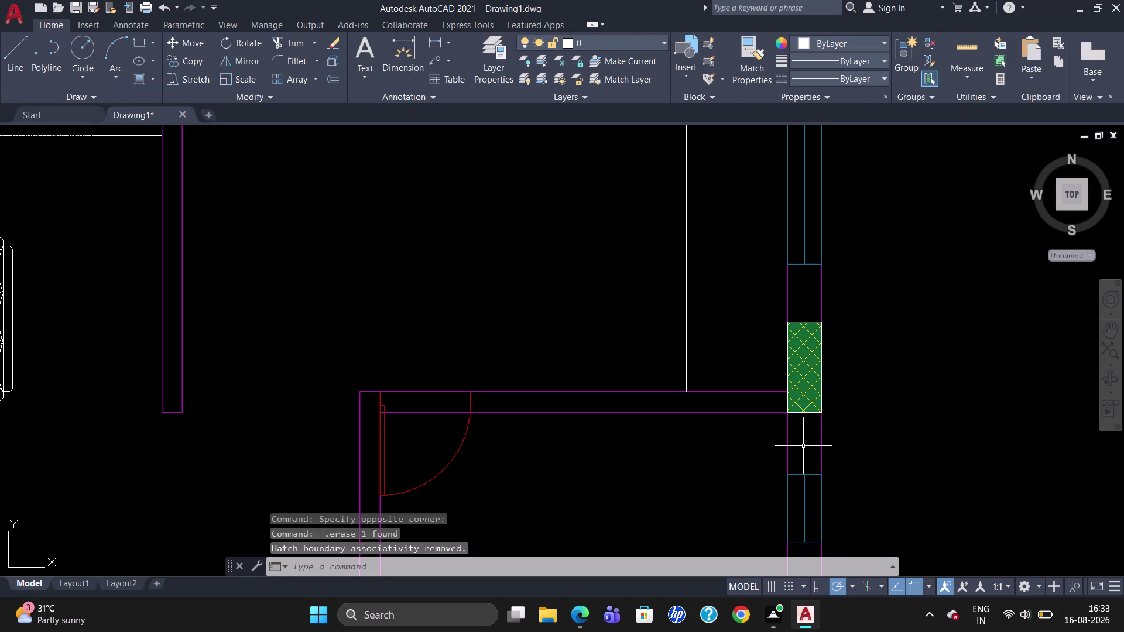
key(u)
key(Return)
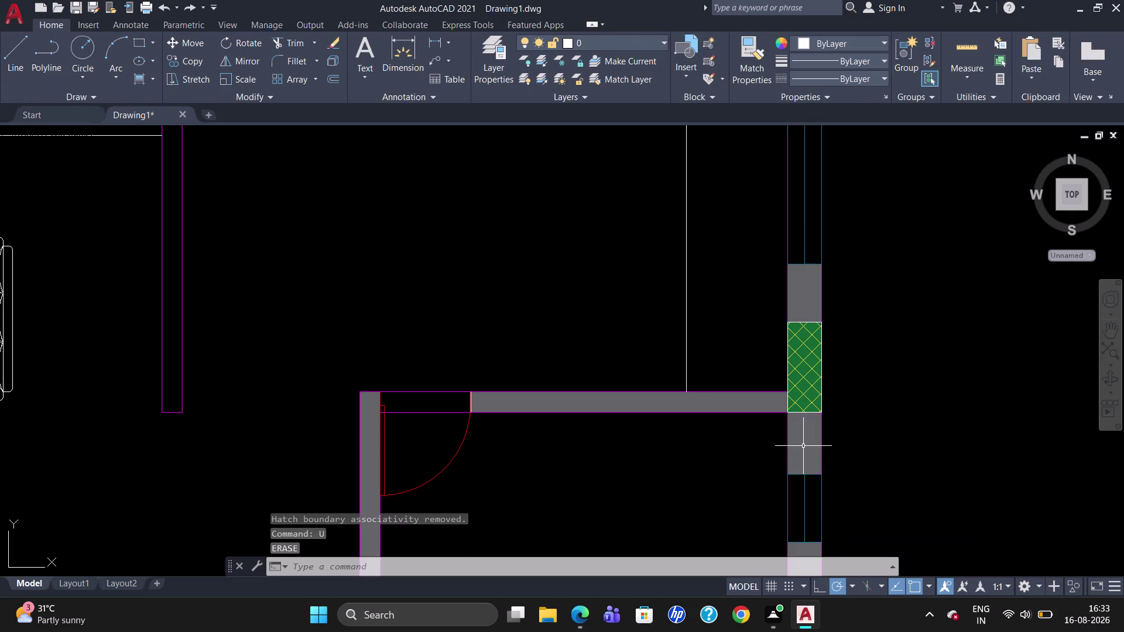
Trim the grey wall fill away below the right column.
scroll(up, 3)
scroll(down, 3)
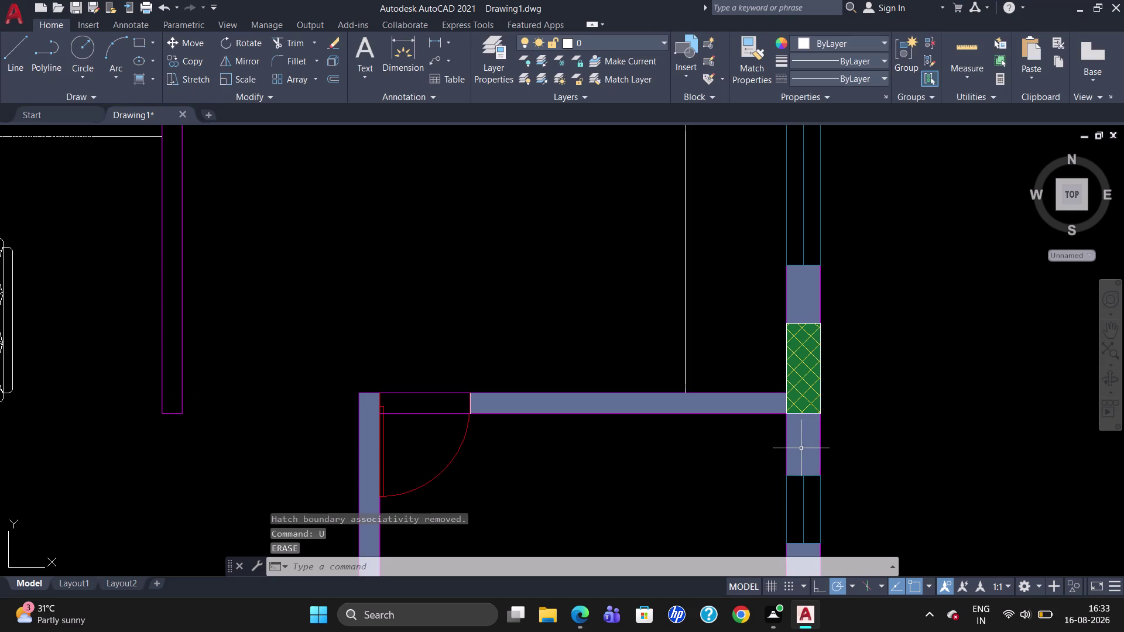
text(TR)
key(Return)
key(Return)
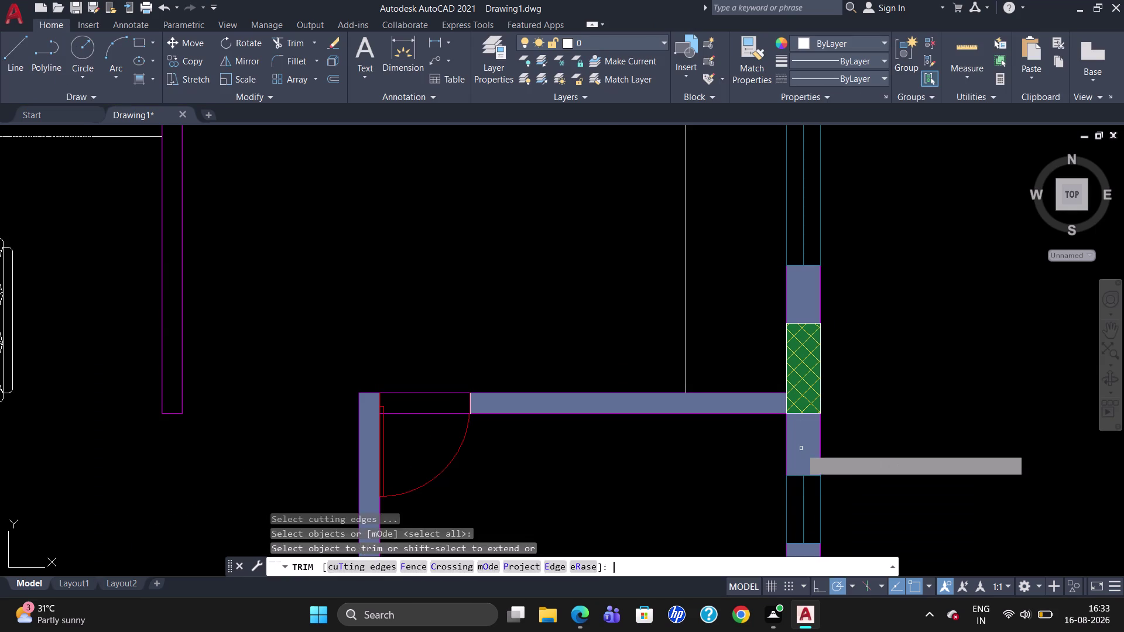
click(801, 448)
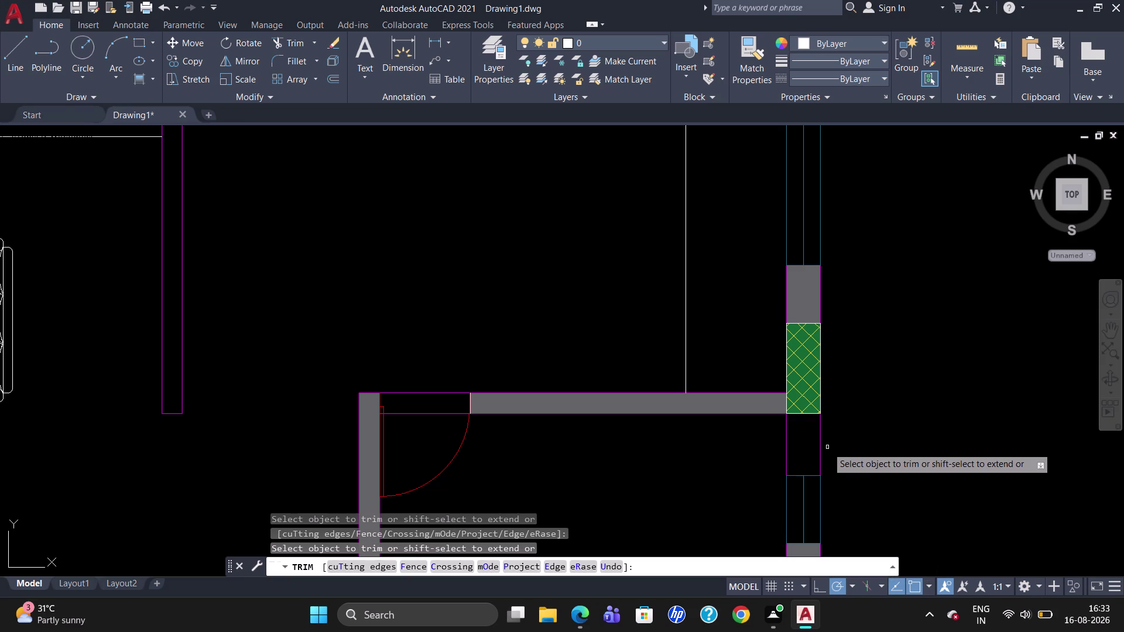
key(Escape)
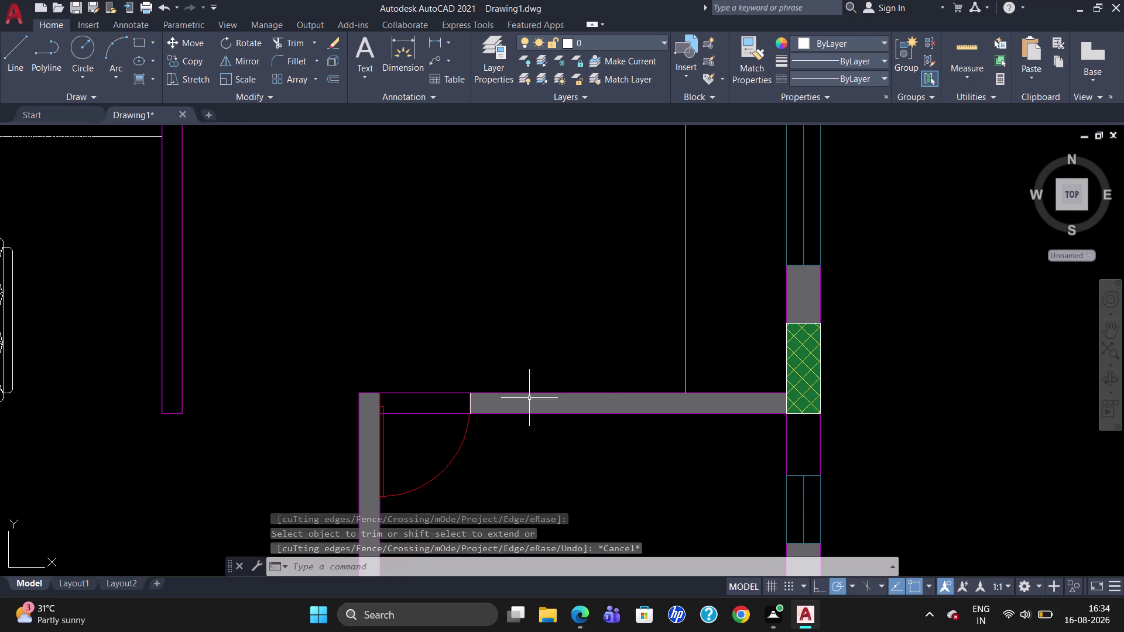
click(152, 78)
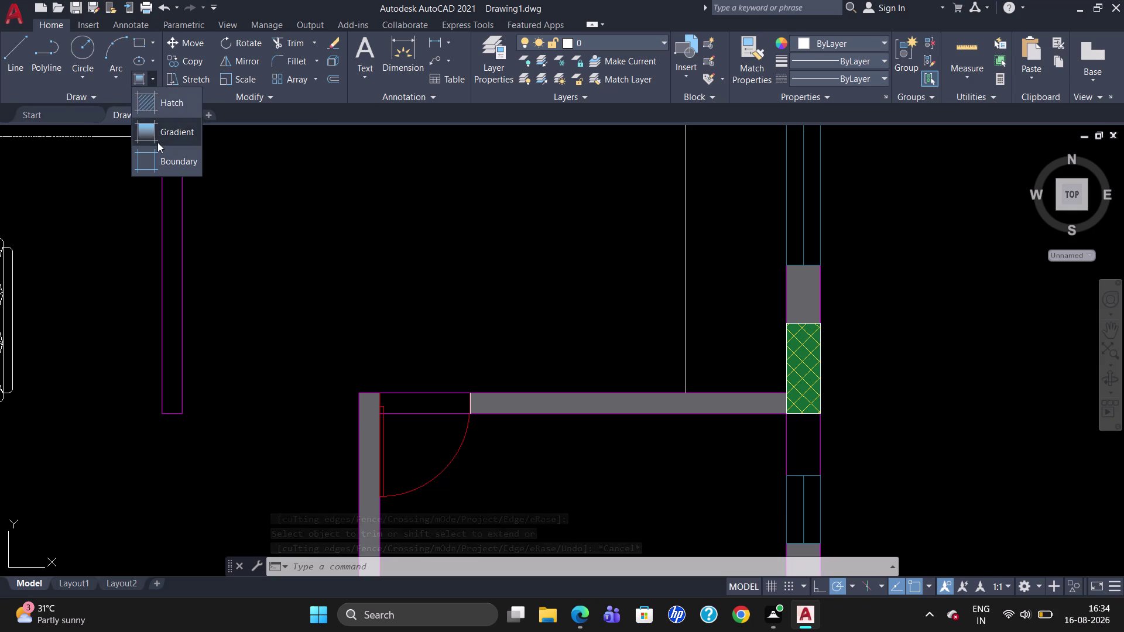
Fill the wall piece below the right column with a green 19,103,52 two-colour gradient.
click(158, 142)
click(375, 59)
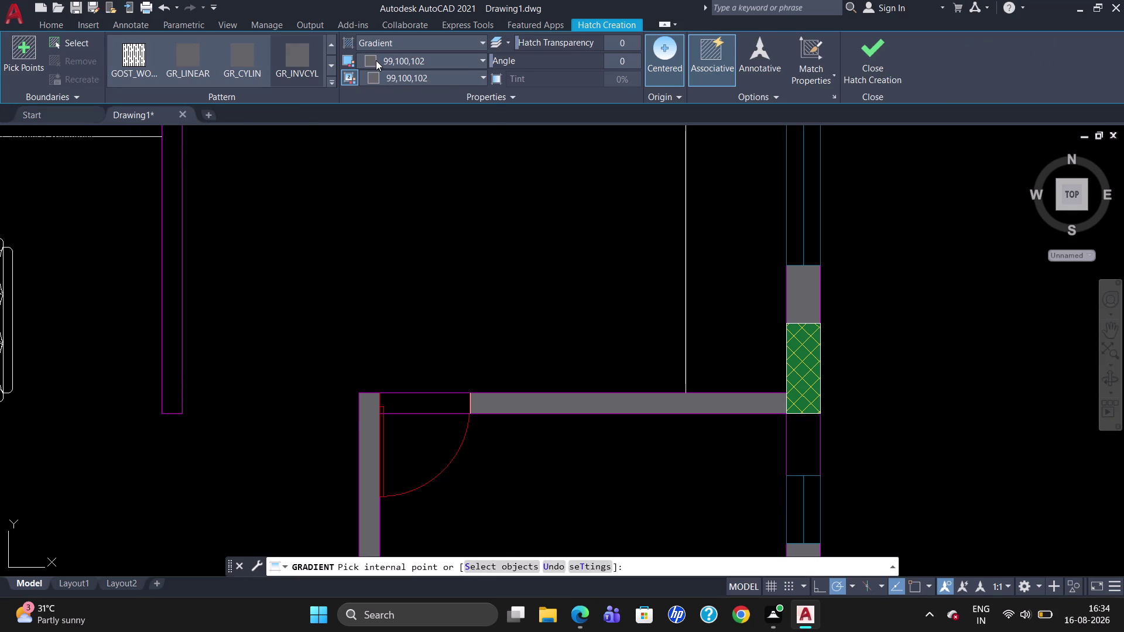
click(466, 78)
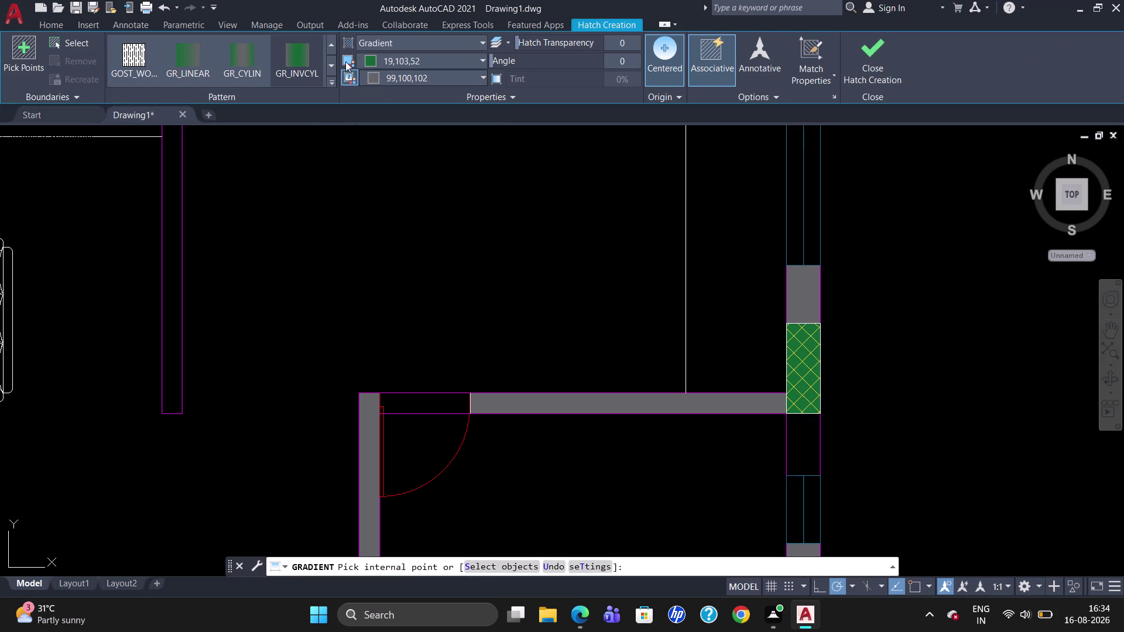
click(392, 79)
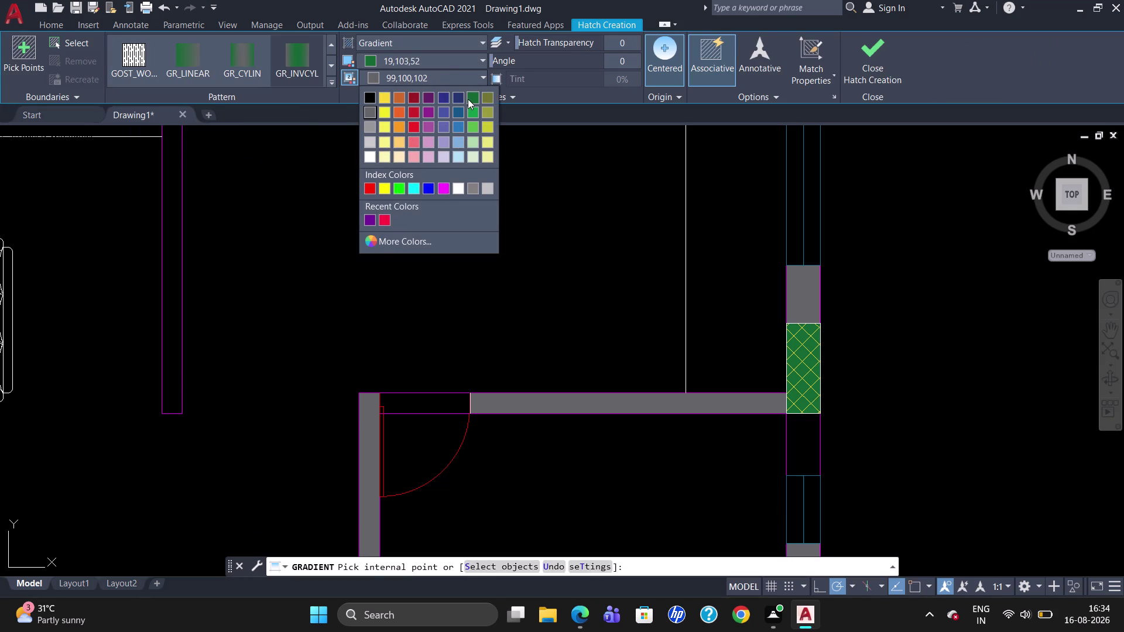
click(469, 99)
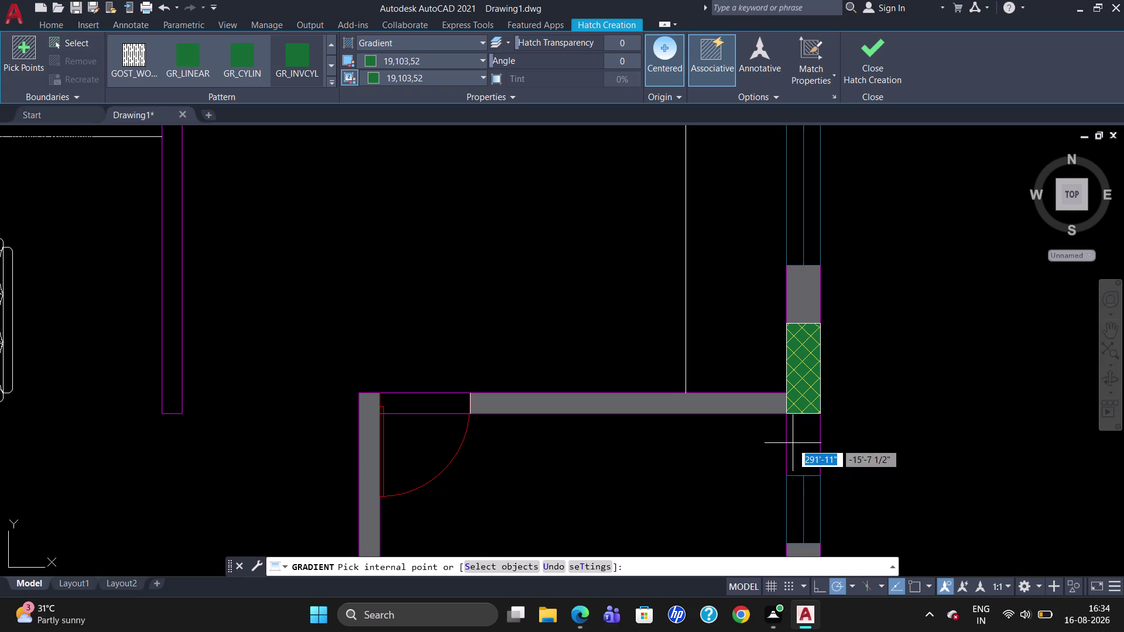
click(798, 439)
key(Escape)
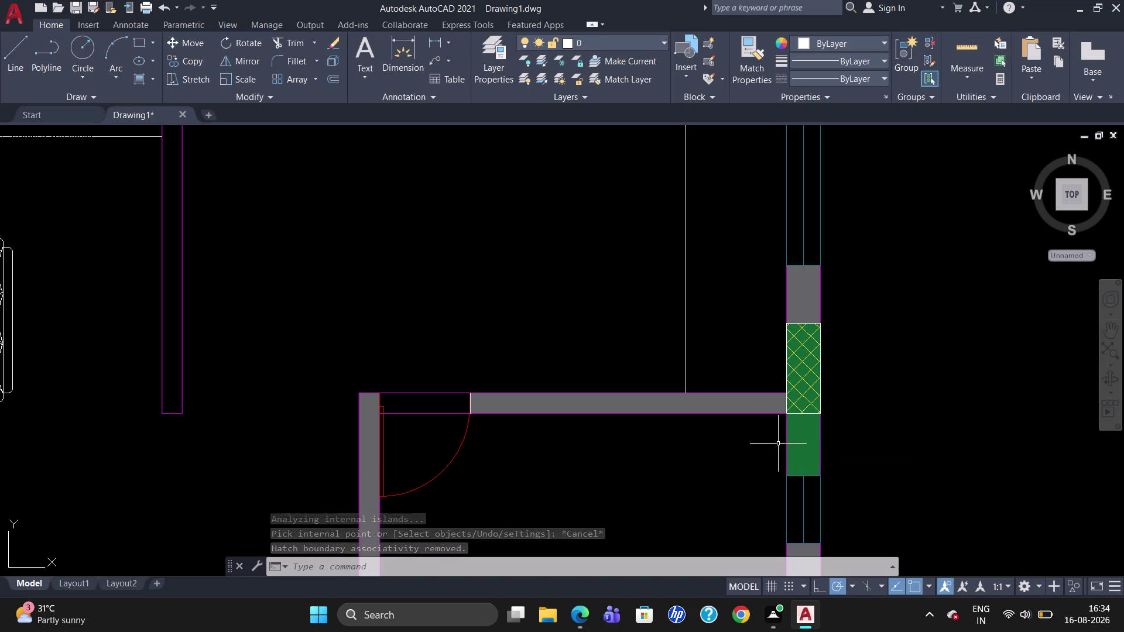
scroll(down, 3)
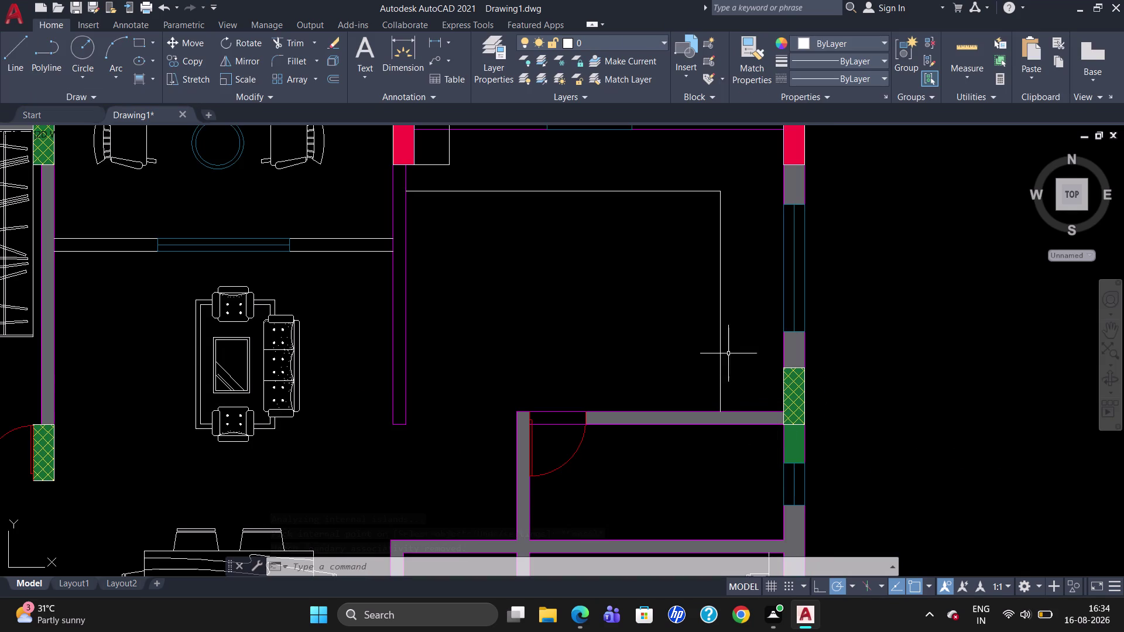
Copy the square outline from the top red column to beside the green right-wall piece.
scroll(down, 3)
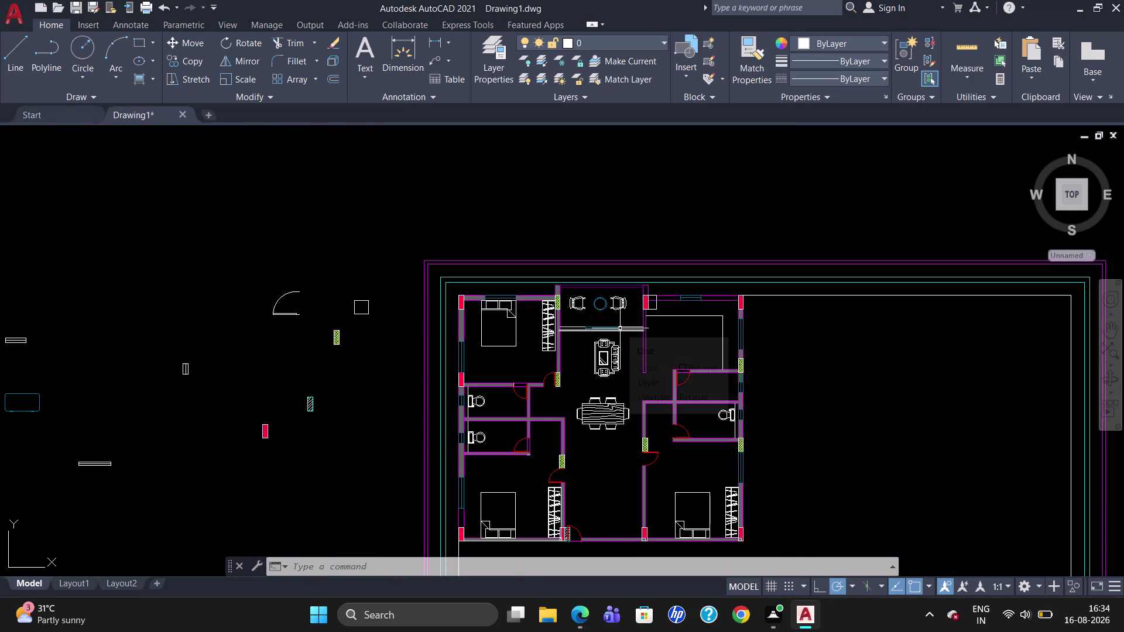
click(651, 309)
text(CO)
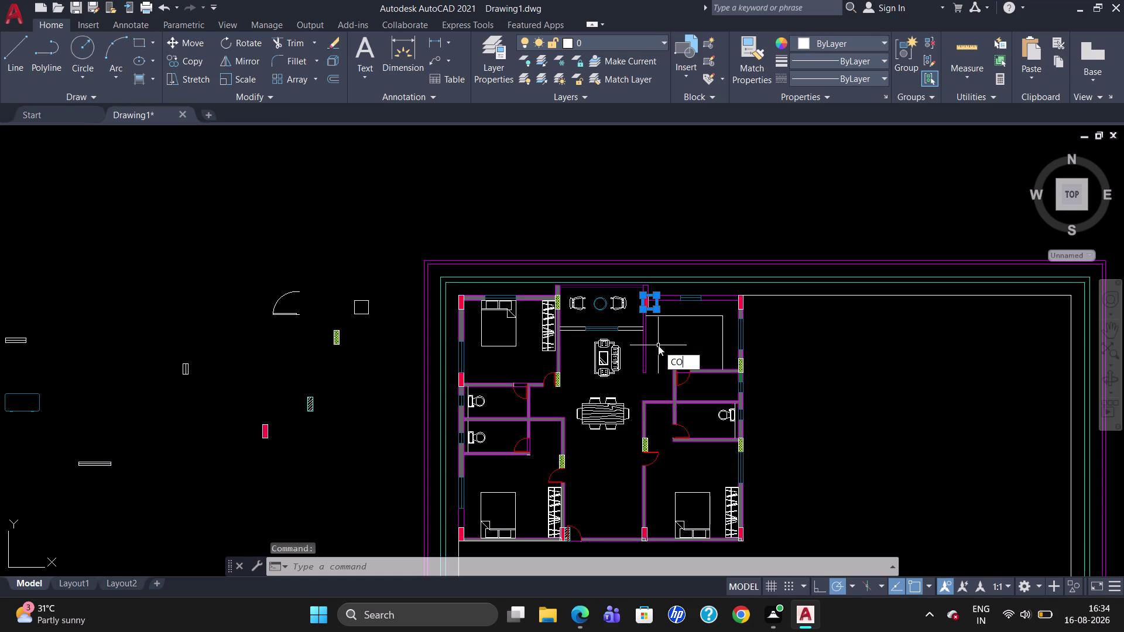
key(Return)
scroll(up, 3)
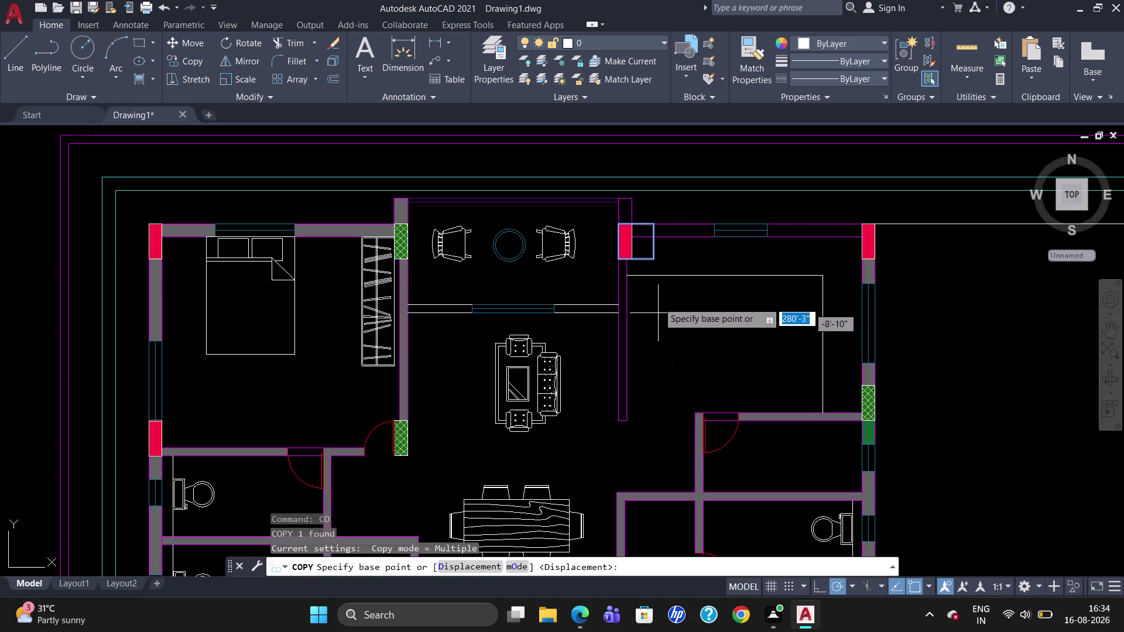
click(651, 221)
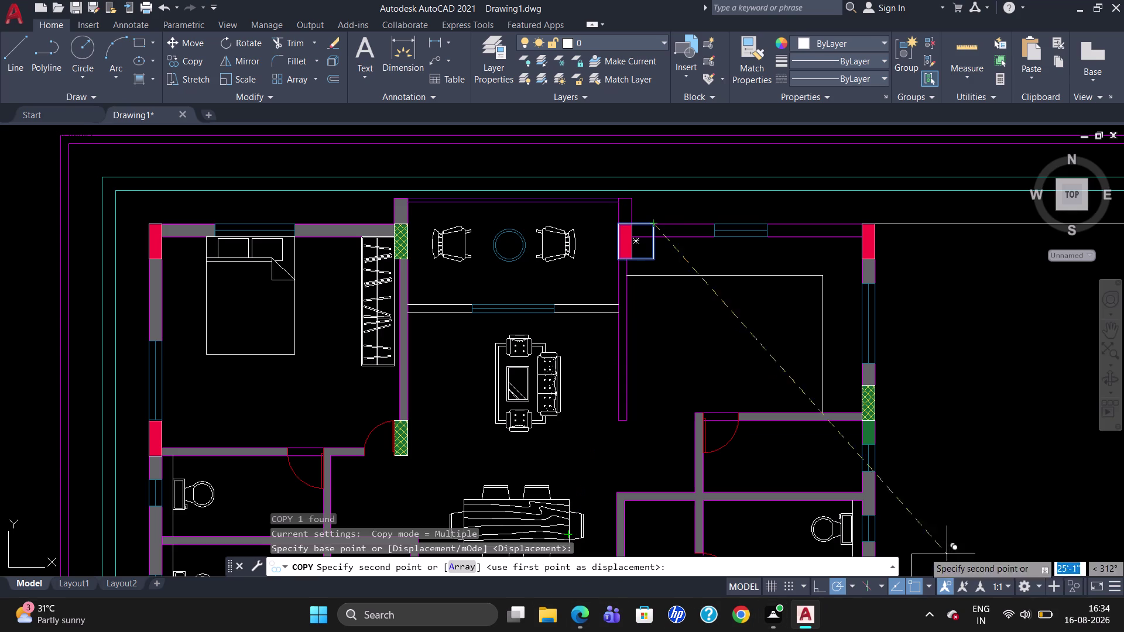
click(873, 413)
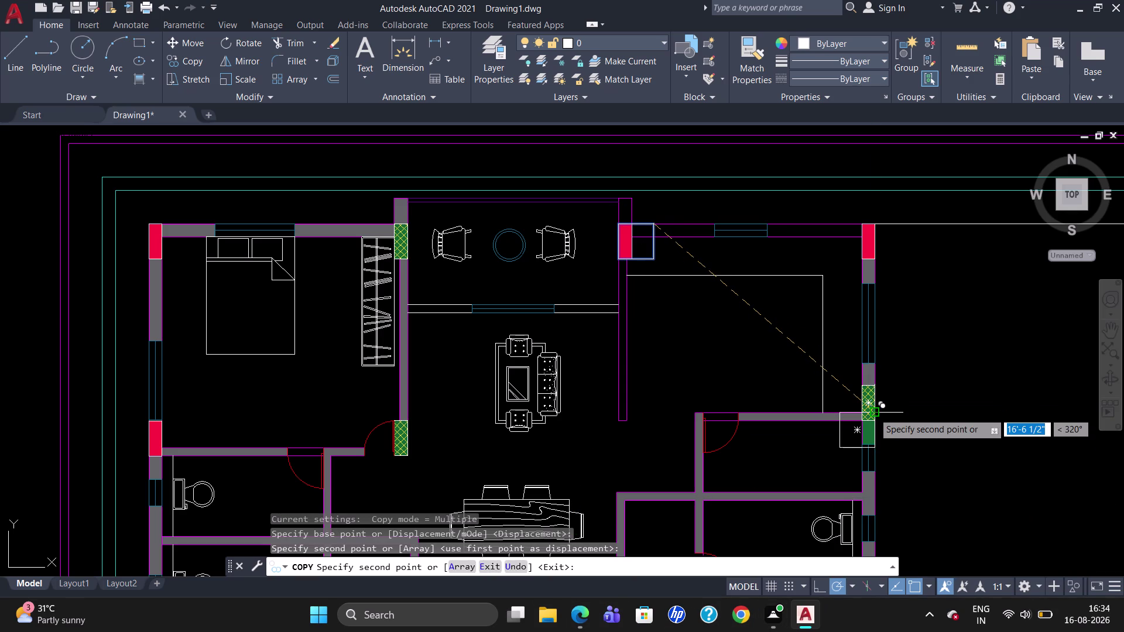
key(Escape)
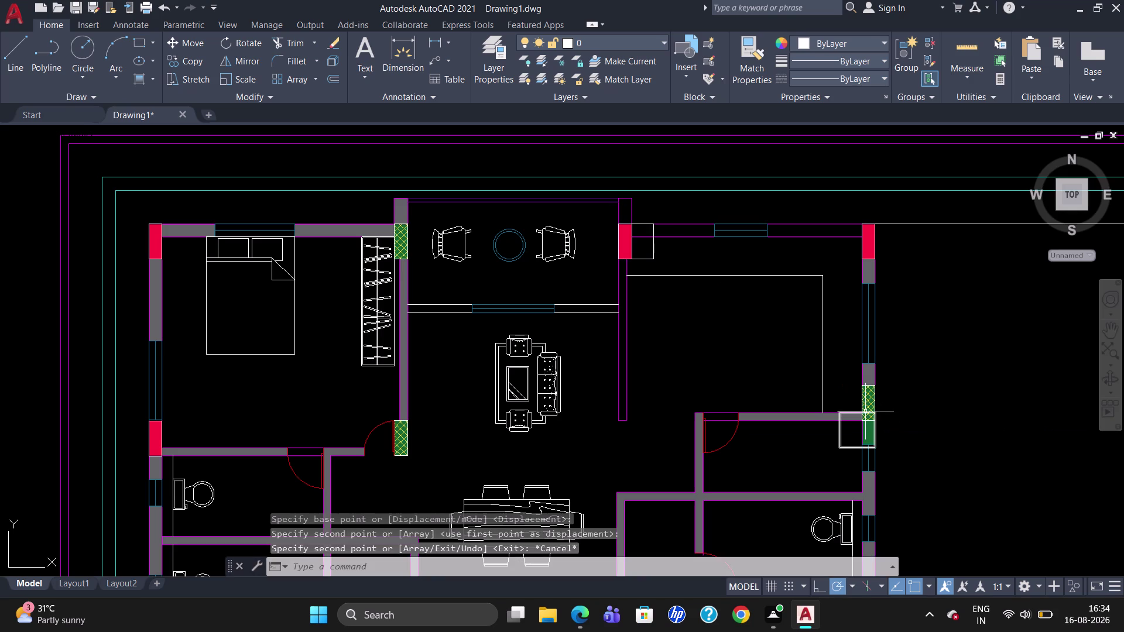
click(865, 412)
Move the copied square outline into alignment with the green wall piece.
key(m)
key(Return)
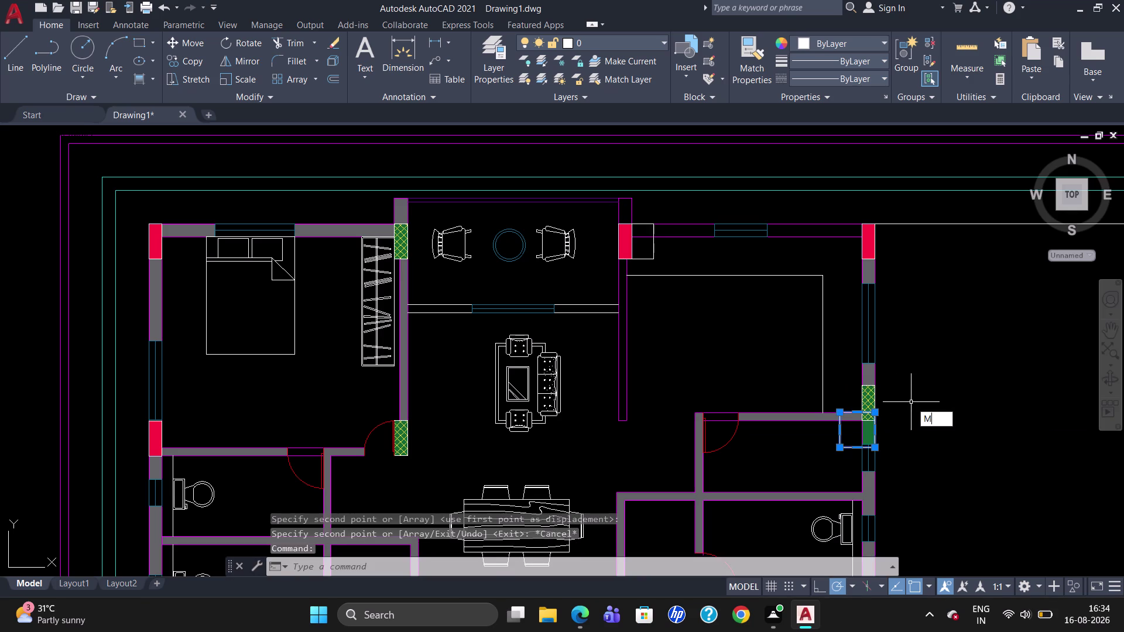
click(875, 415)
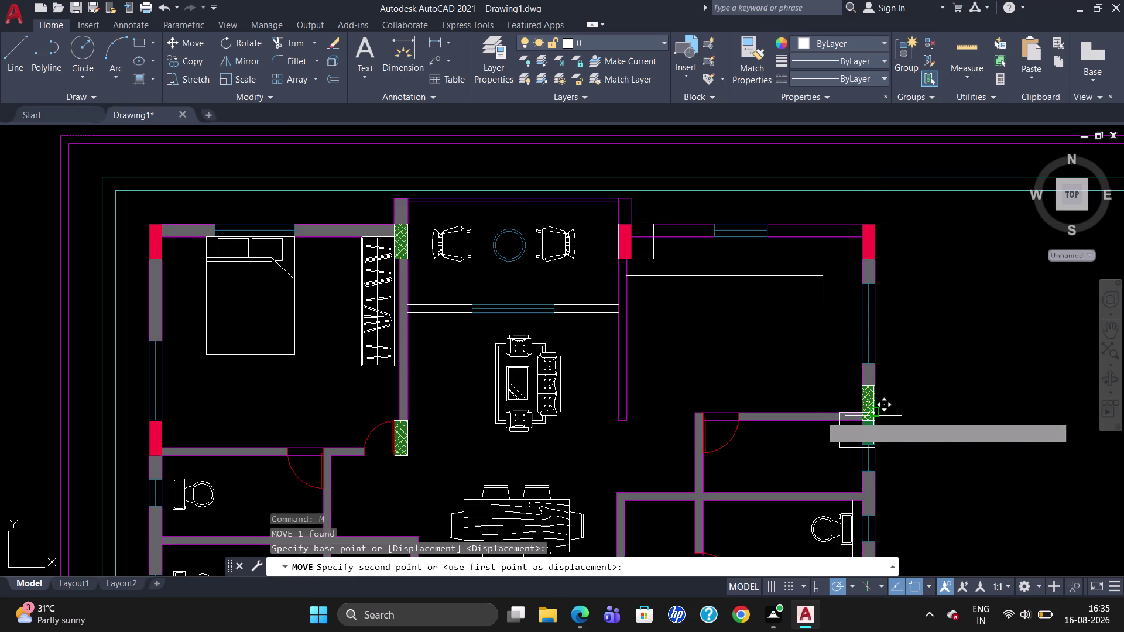
key(Escape)
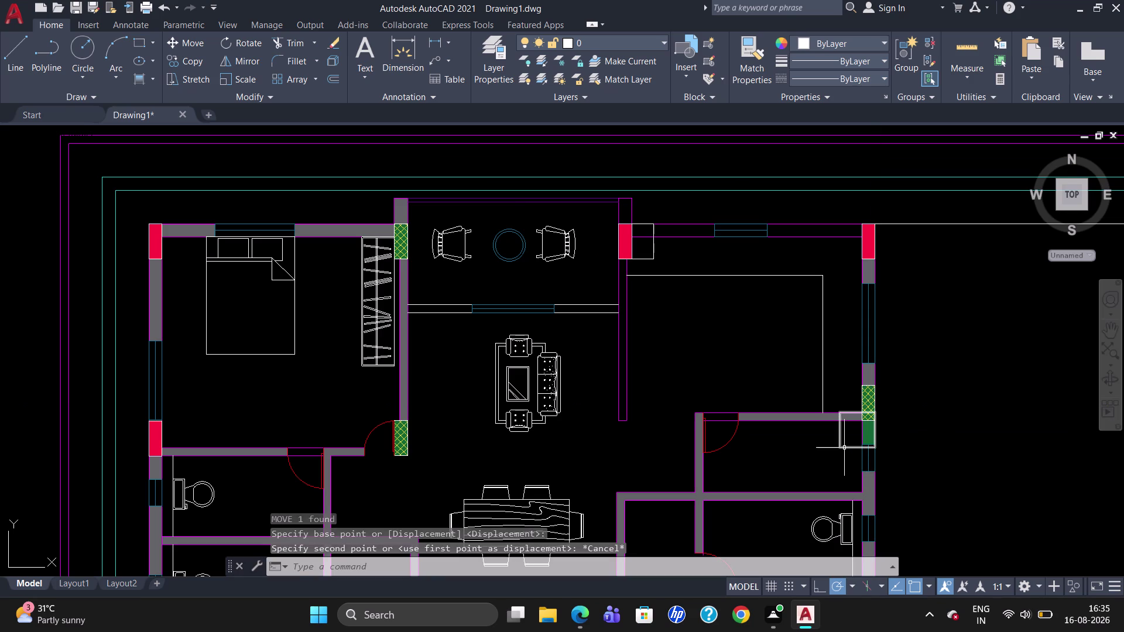
click(845, 448)
key(m)
key(Return)
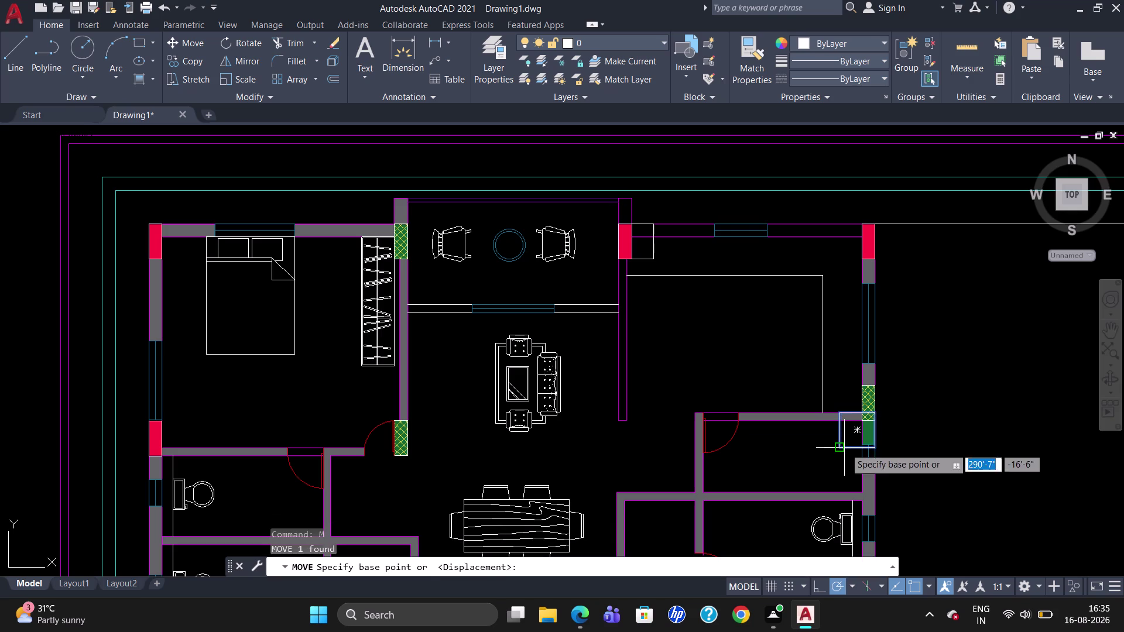
click(872, 444)
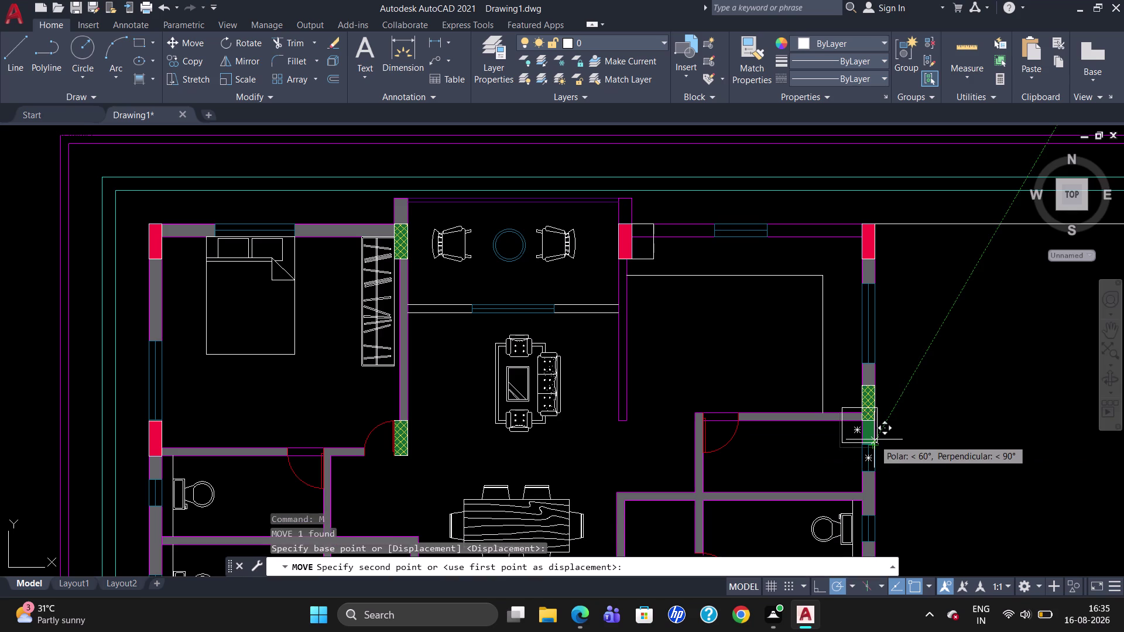
scroll(up, 3)
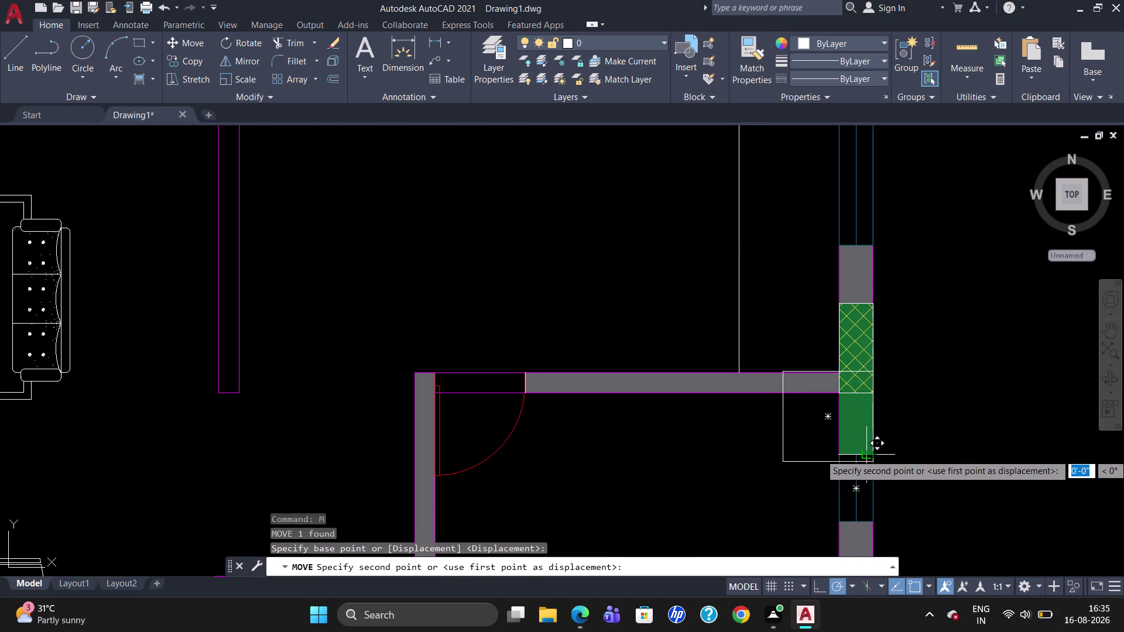
click(869, 454)
Begin another move of the square outline, then cancel it.
click(868, 463)
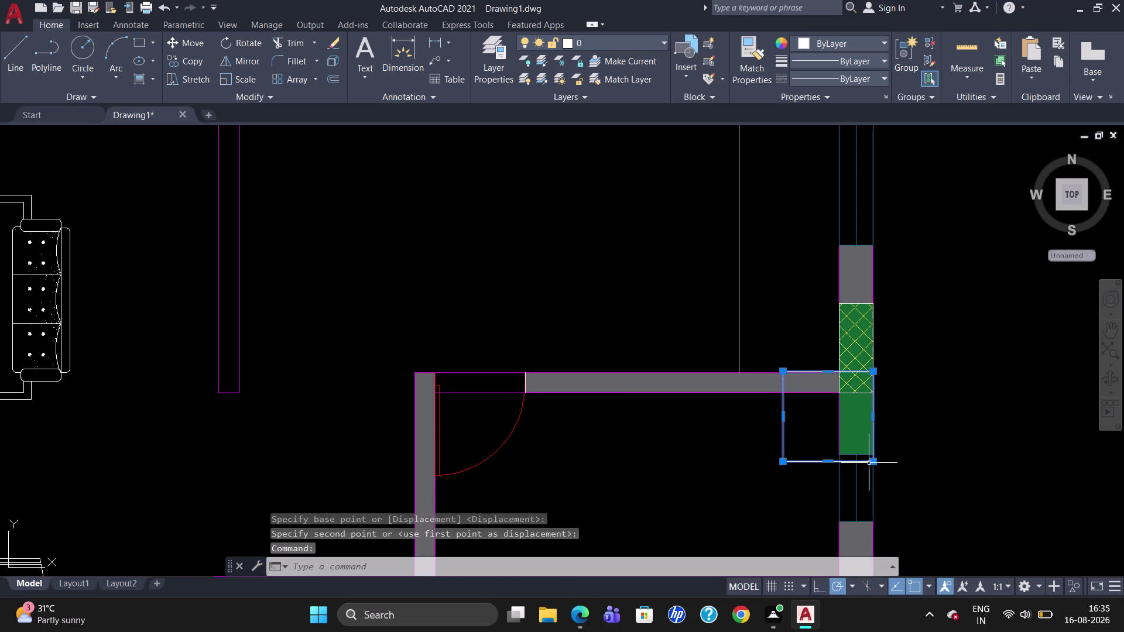
key(comma)
key(BackSpace)
key(m)
key(Return)
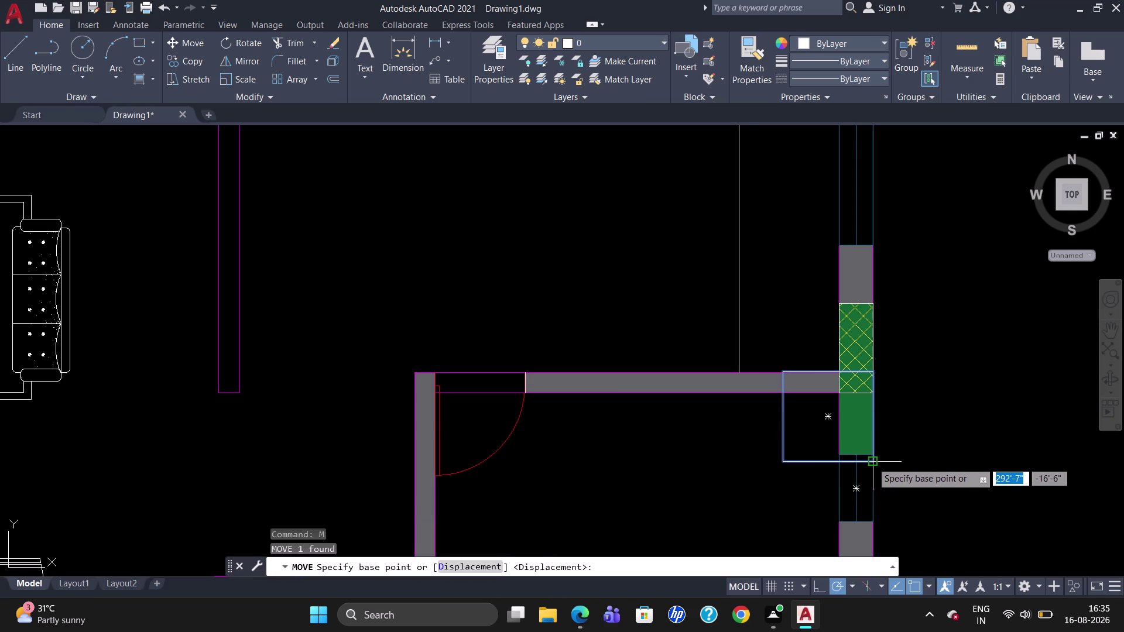
click(872, 462)
click(874, 459)
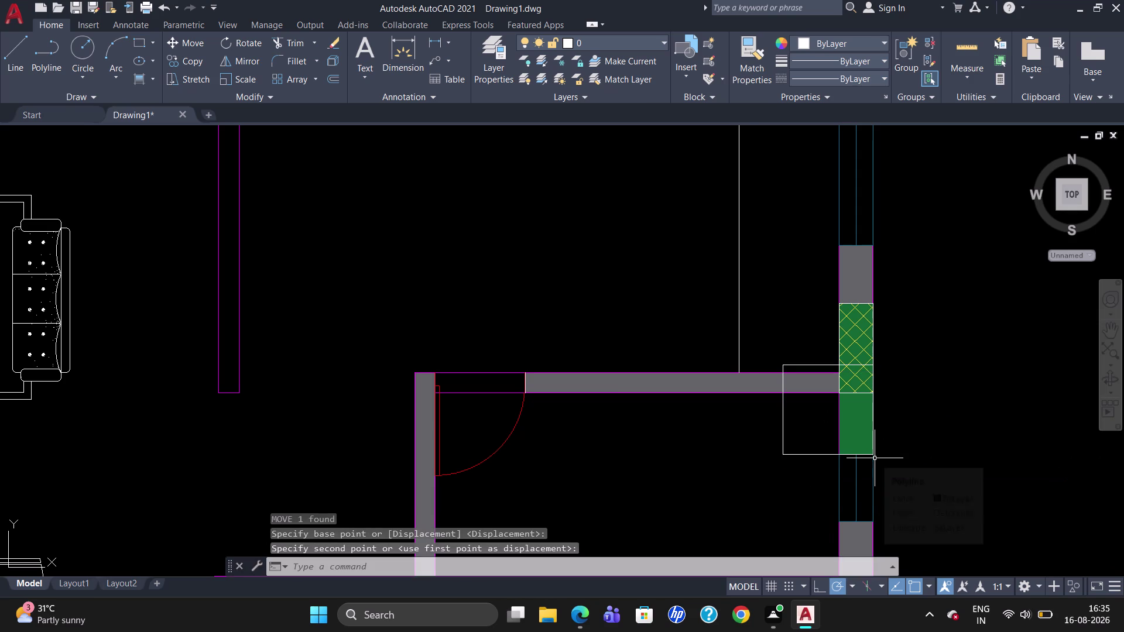
key(Escape)
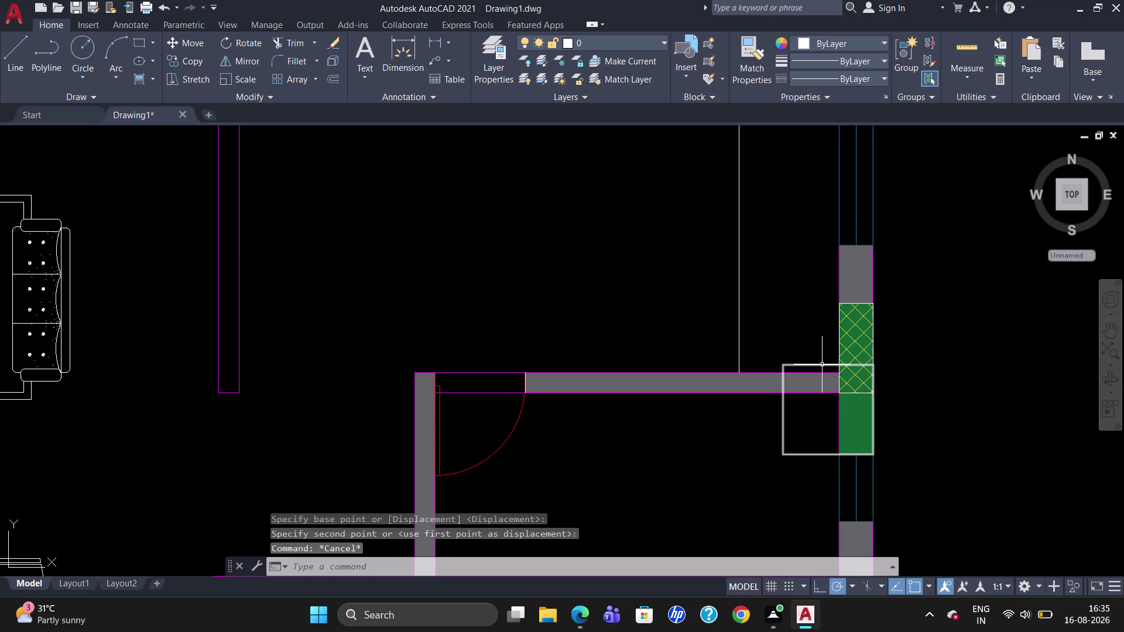
Explode the square outline beside the column into separate lines.
click(822, 365)
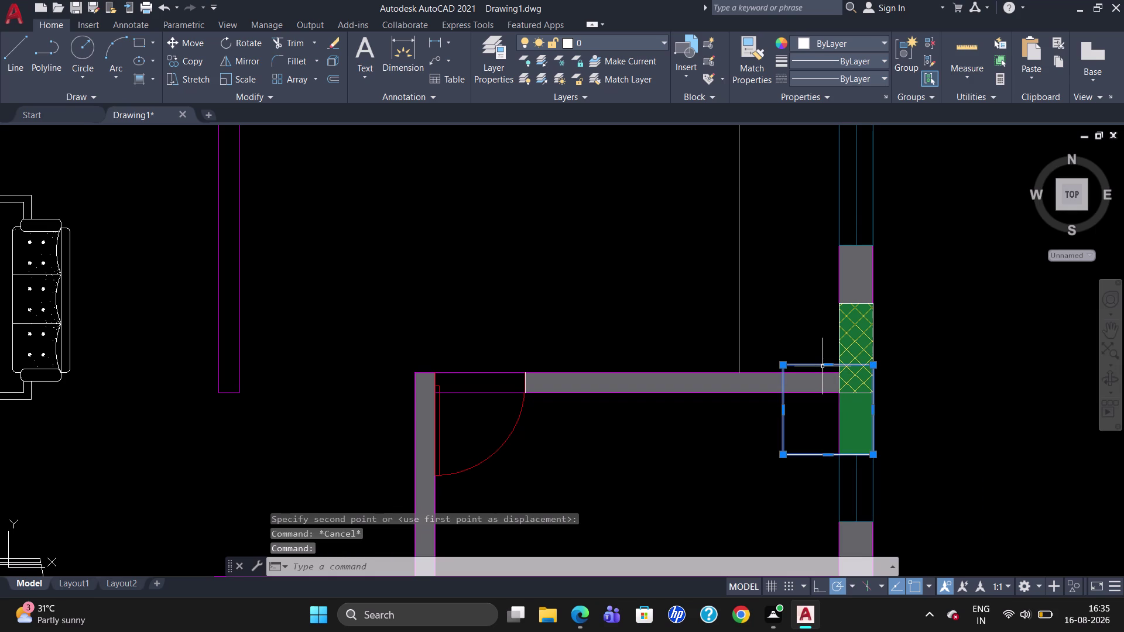
key(x)
key(Return)
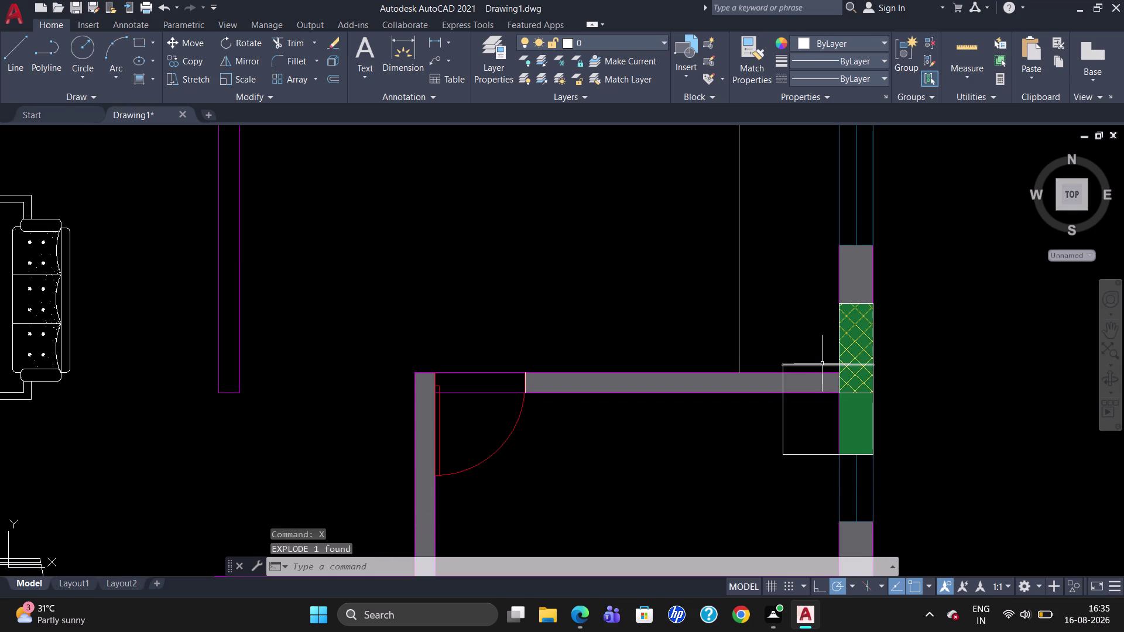
Erase the top edge of the exploded square and draw a short line to the column.
click(820, 365)
key(Delete)
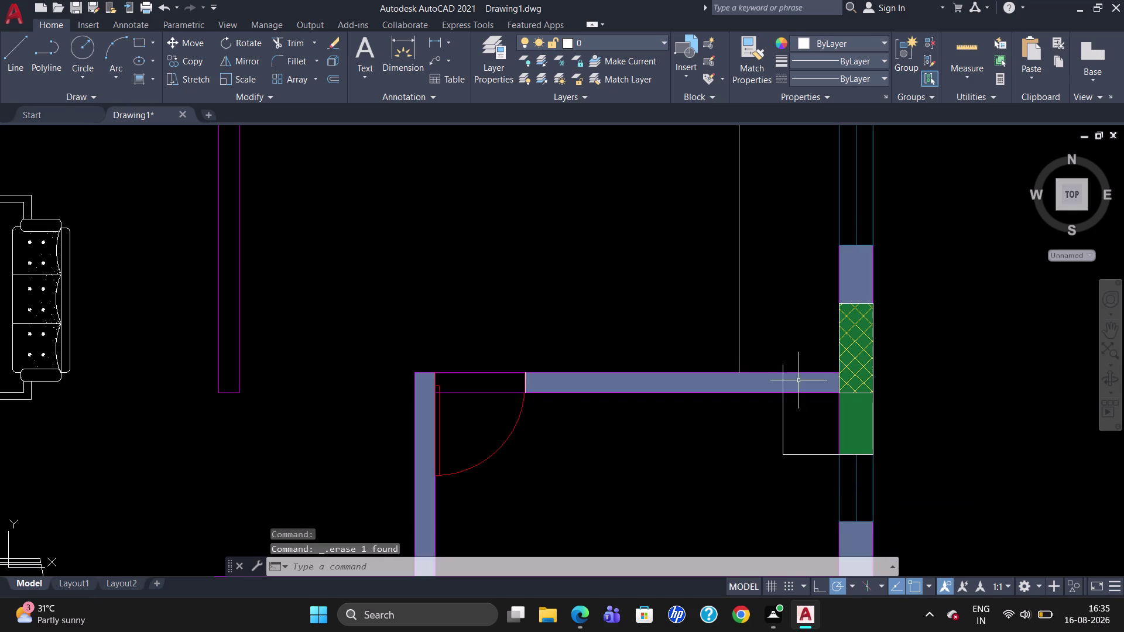
key(l)
key(Return)
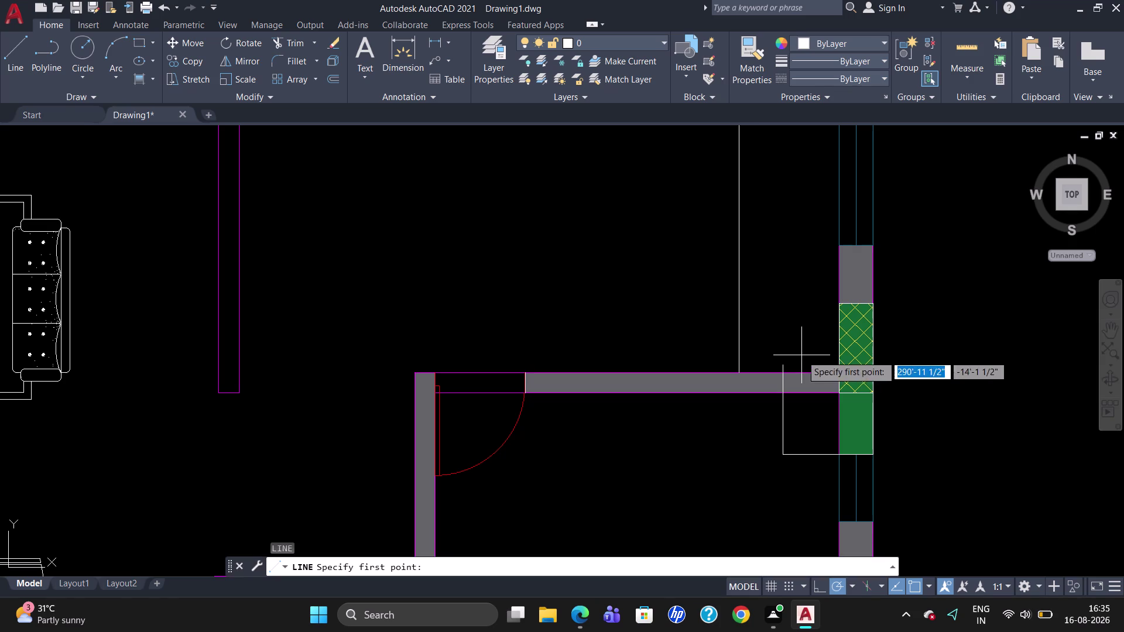
click(786, 376)
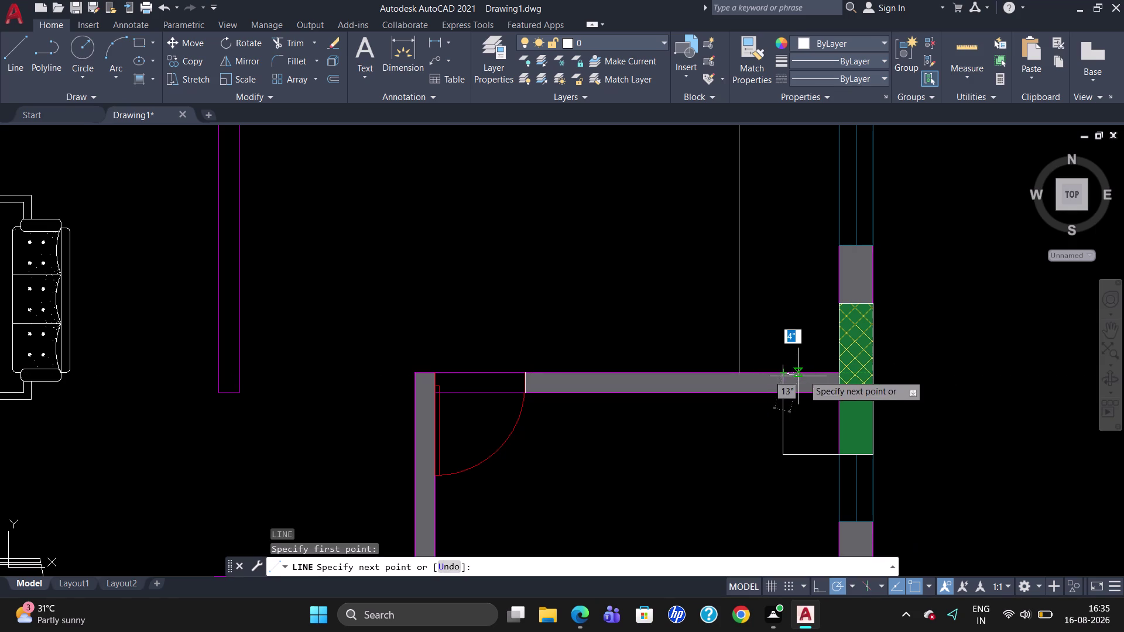
click(838, 373)
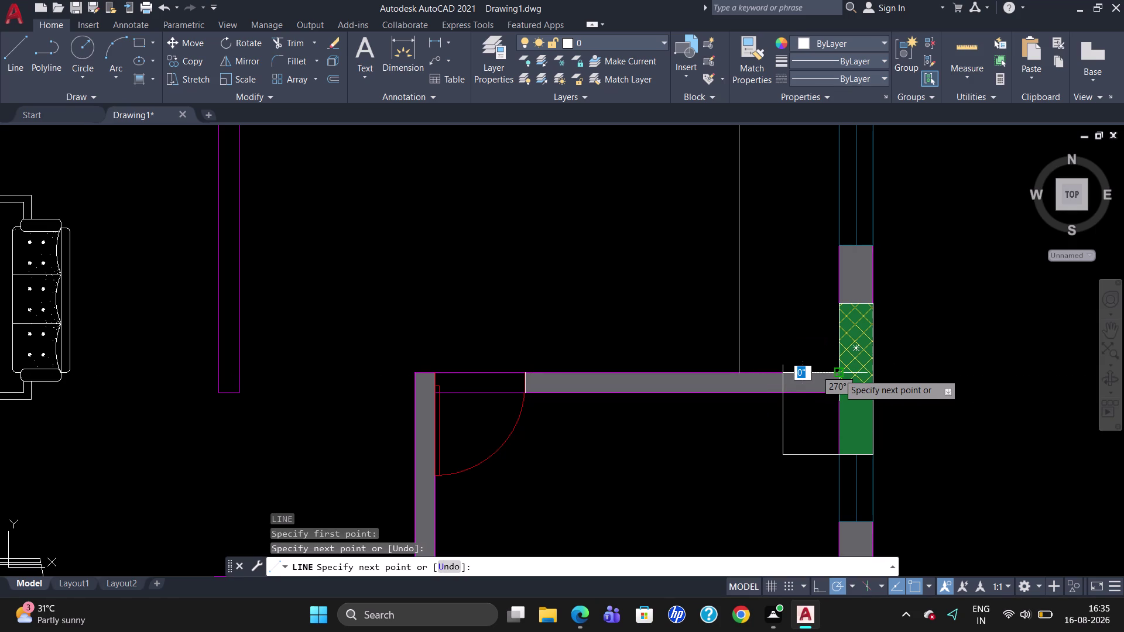
key(Escape)
Try trimming a leftover line segment, then zoom out to the full plan.
text(TR)
key(Return)
key(Return)
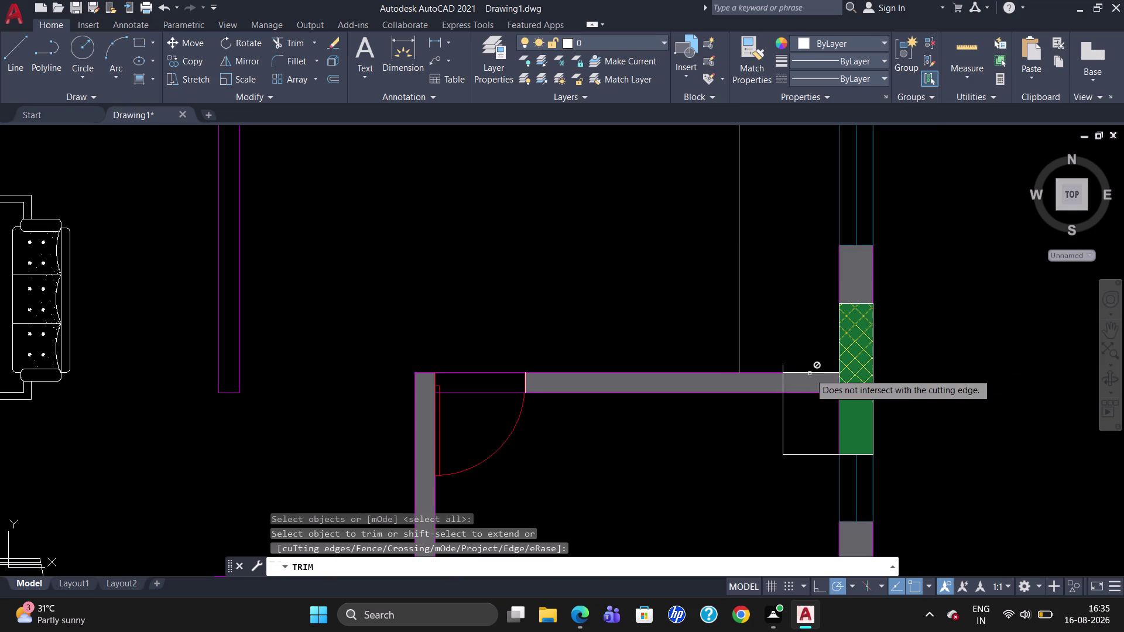
click(784, 367)
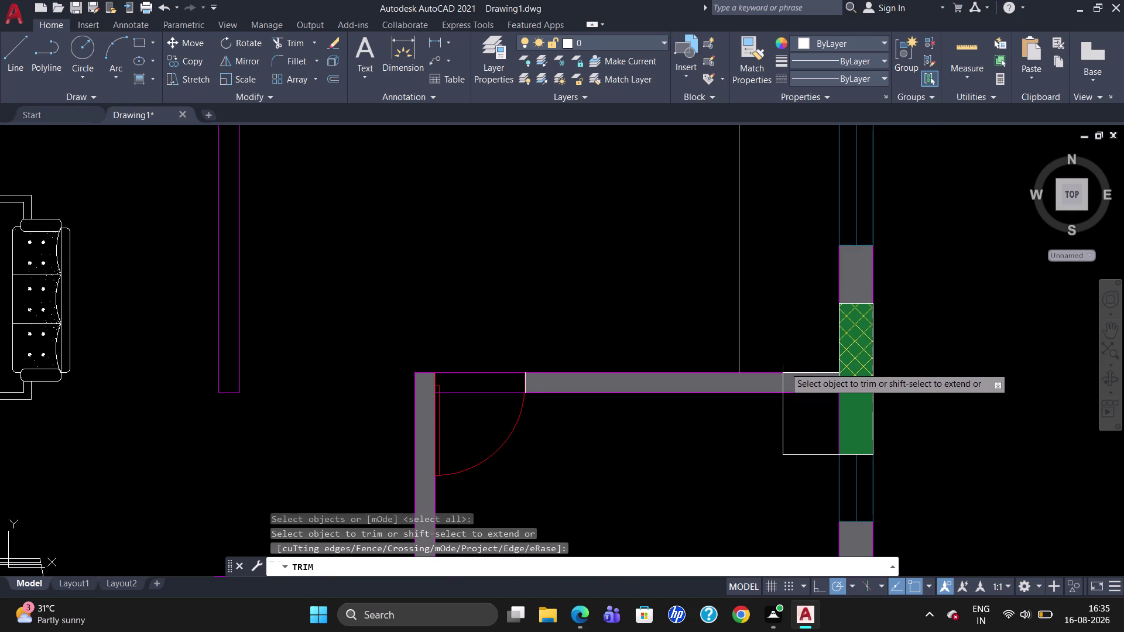
key(Escape)
scroll(down, 3)
scroll(down, 3)
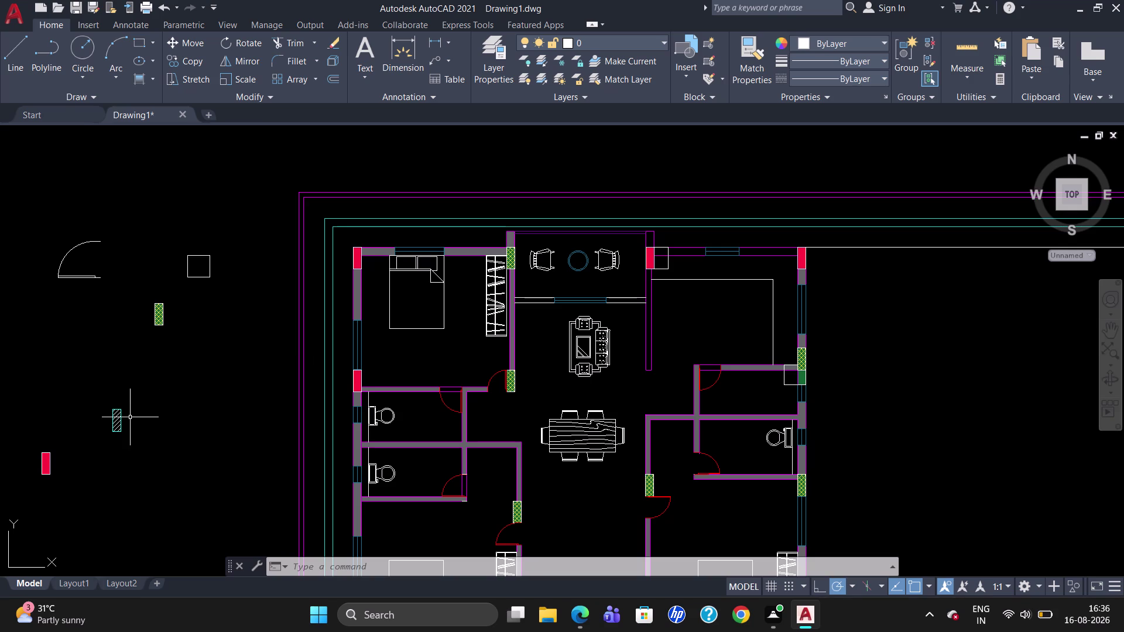
Copy the small diagonal hatch block to beside the red wall column.
click(116, 422)
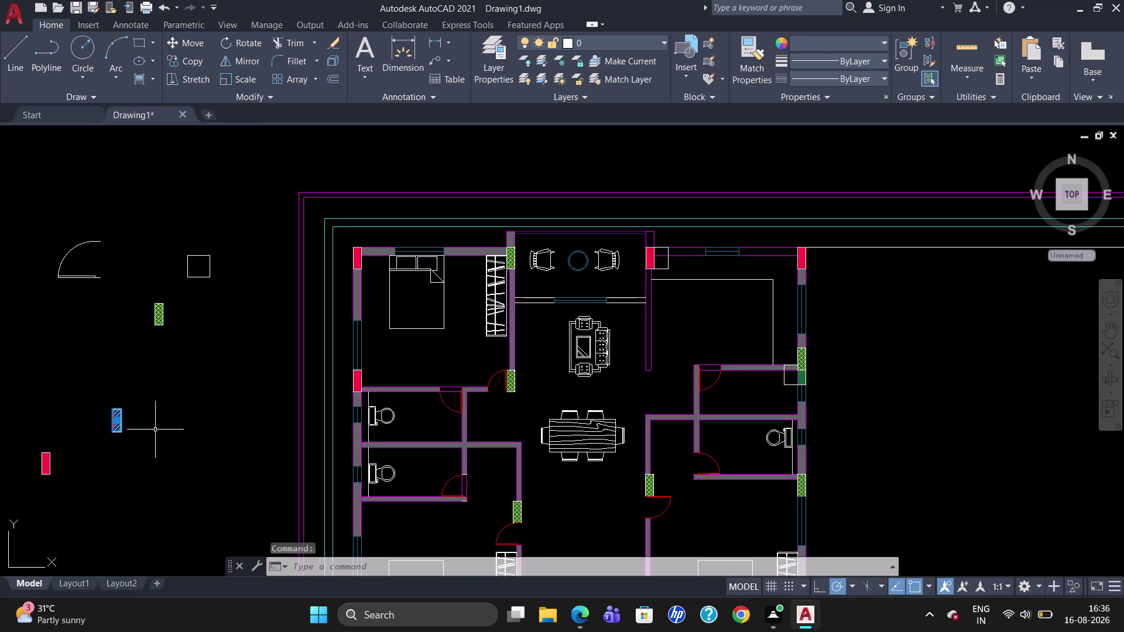
key(c)
key(o)
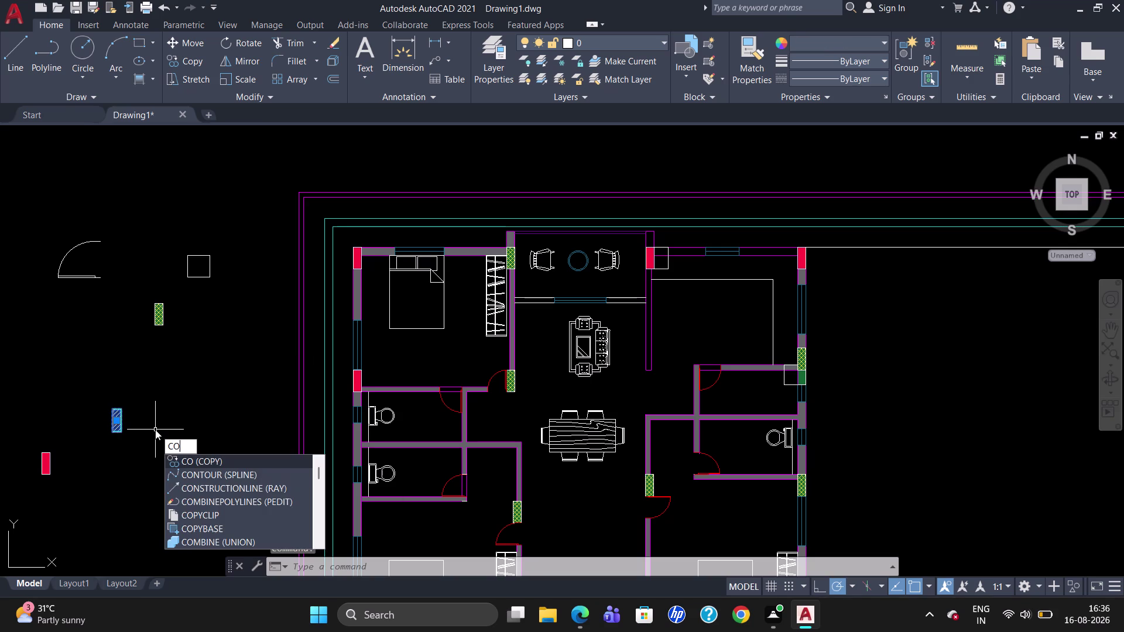
key(Return)
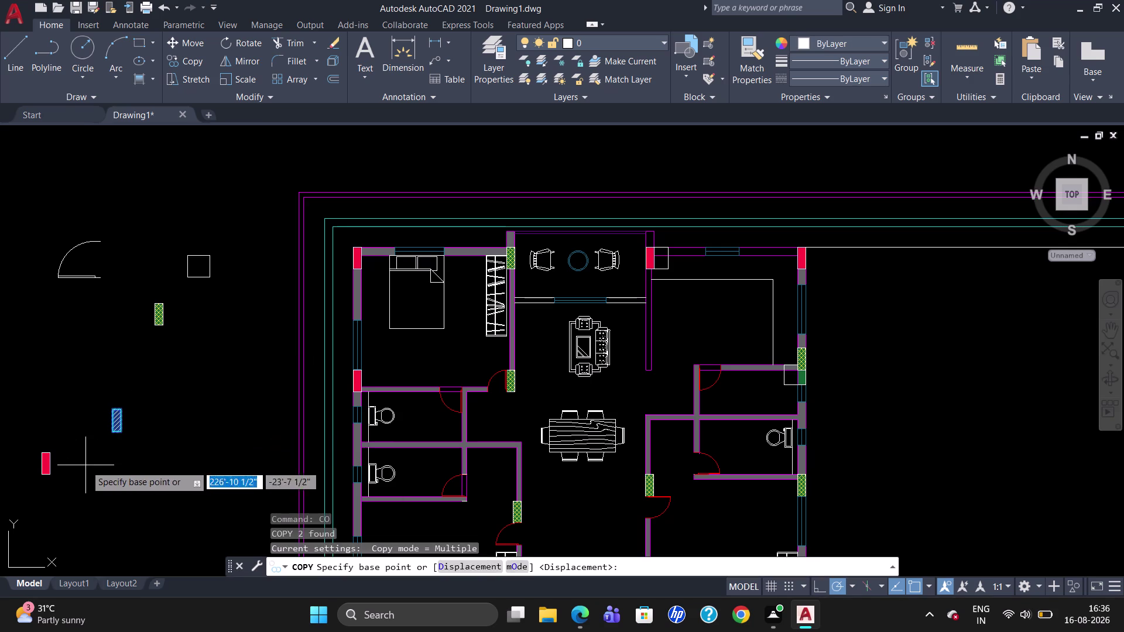
click(106, 412)
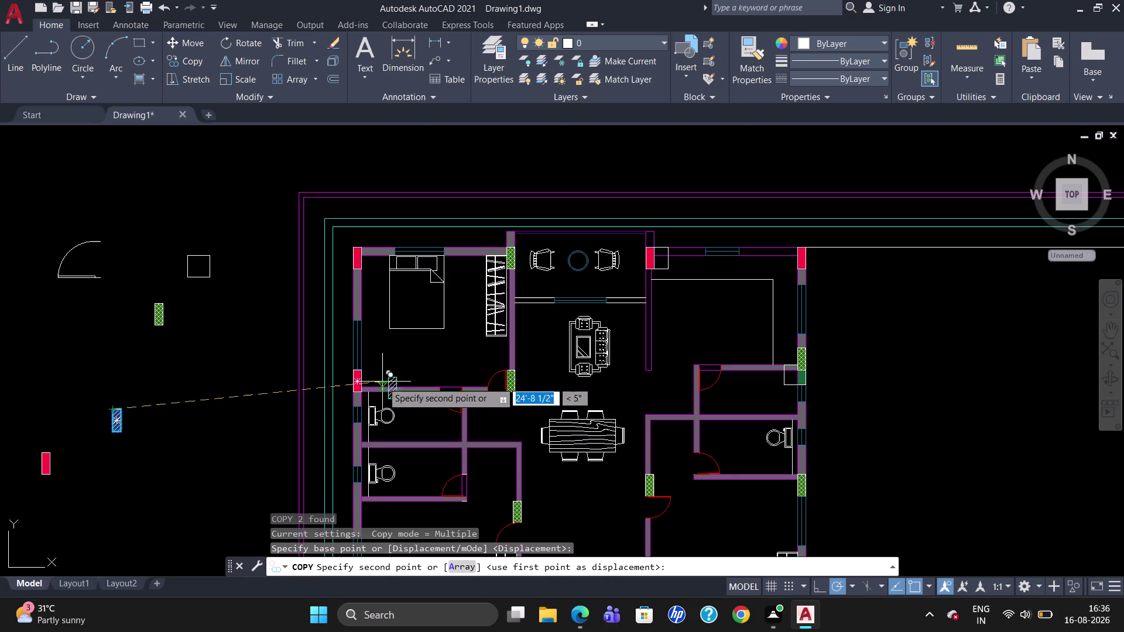
scroll(up, 3)
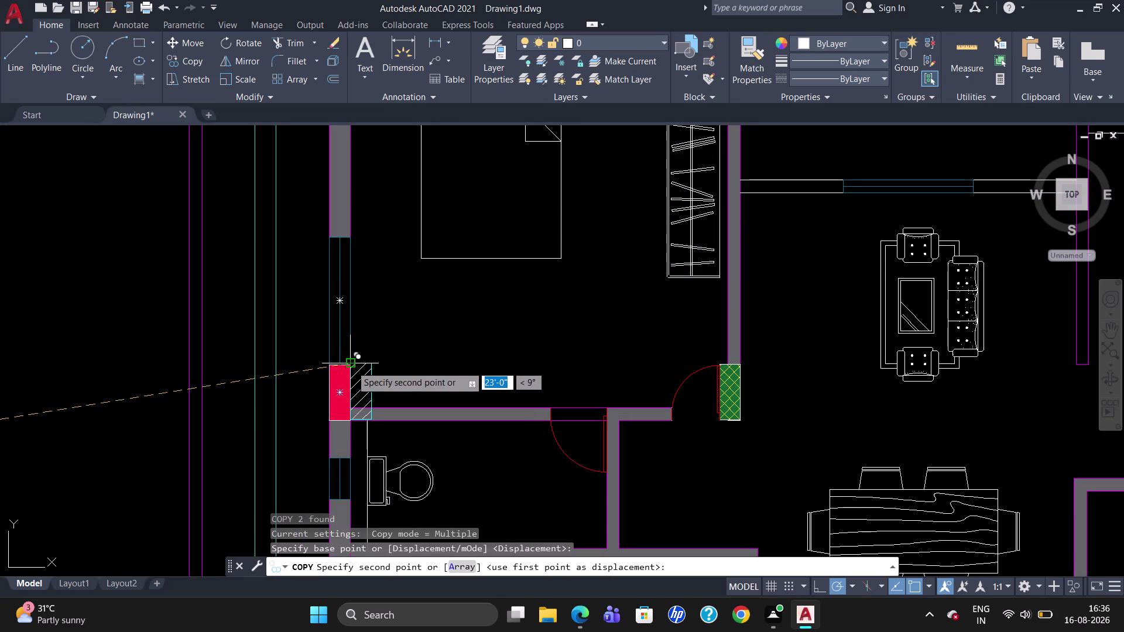
click(352, 365)
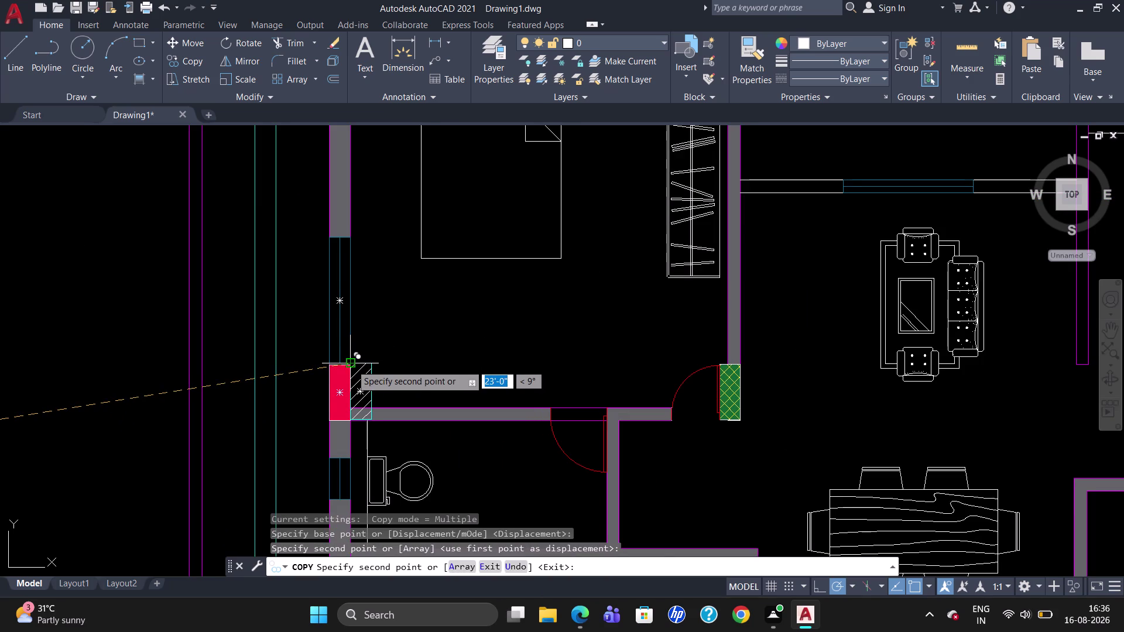
key(Escape)
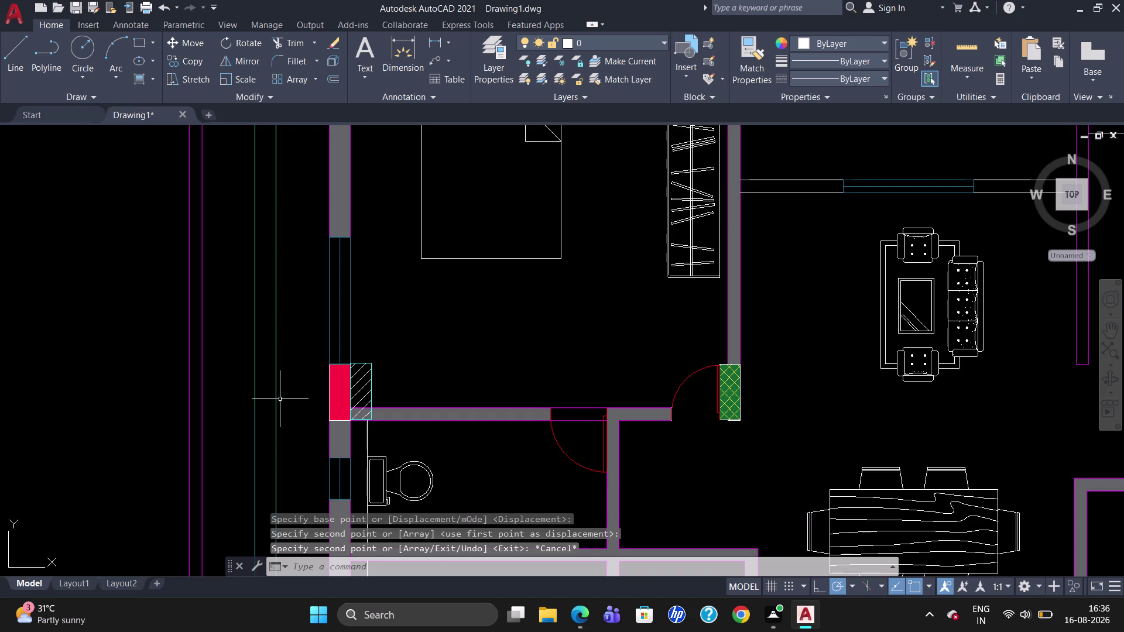
Move the hatch copy so its top corner snaps to the column's top corner.
scroll(up, 3)
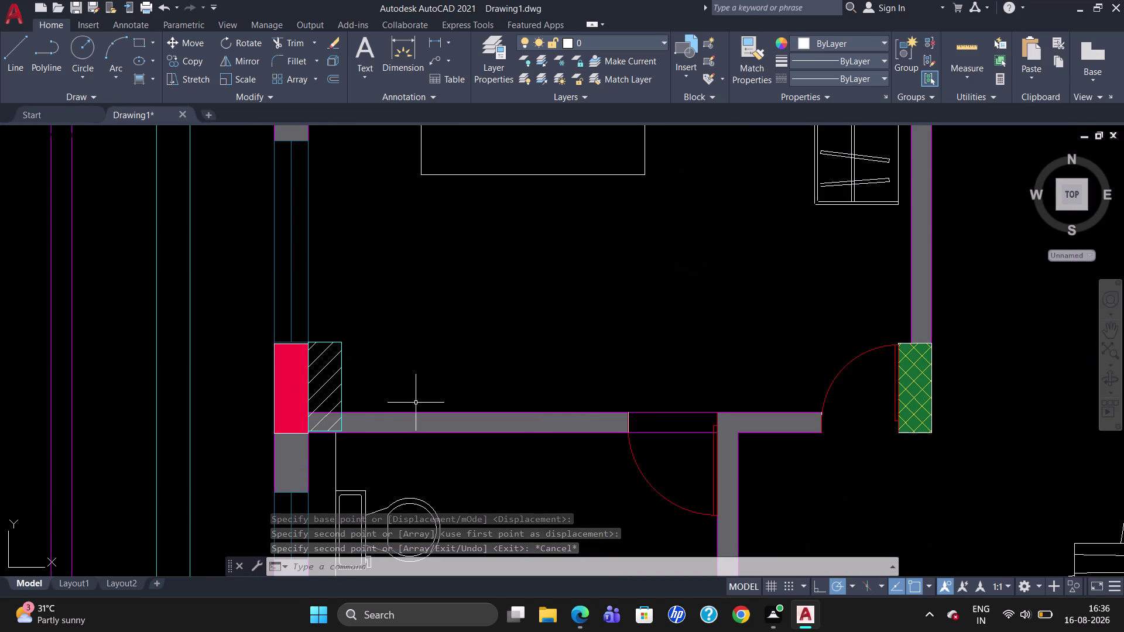
click(333, 344)
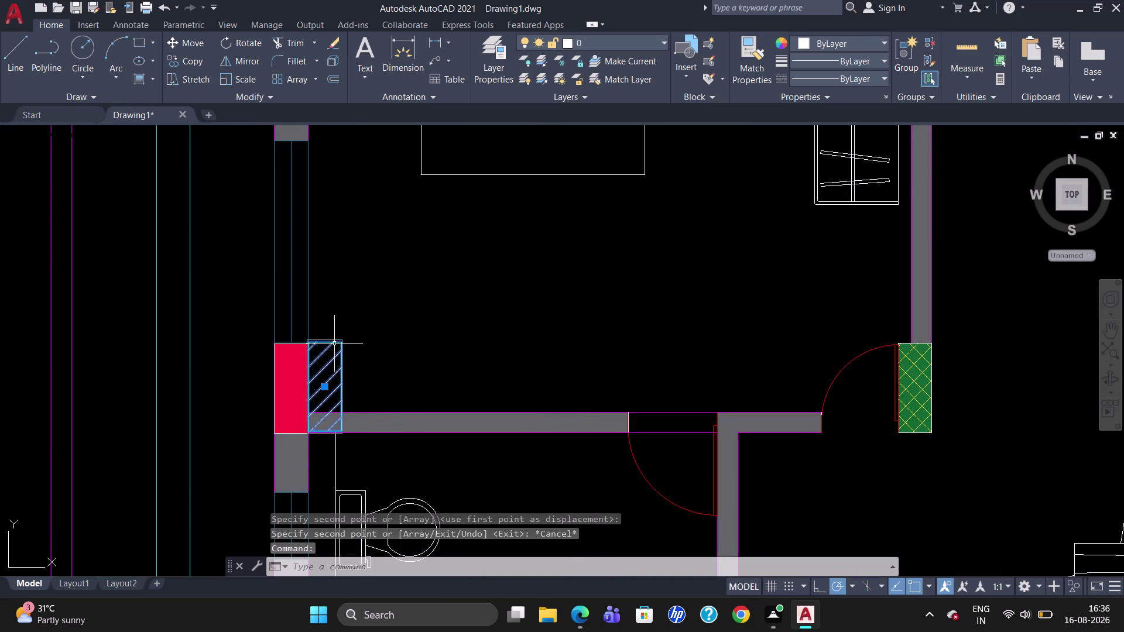
key(m)
key(Return)
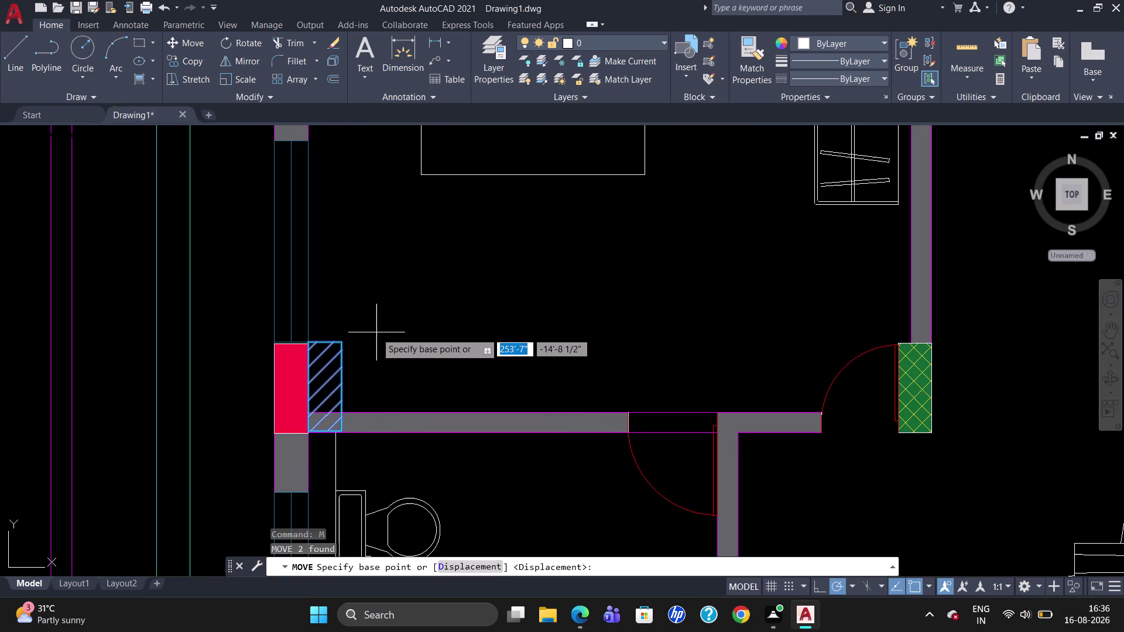
scroll(up, 3)
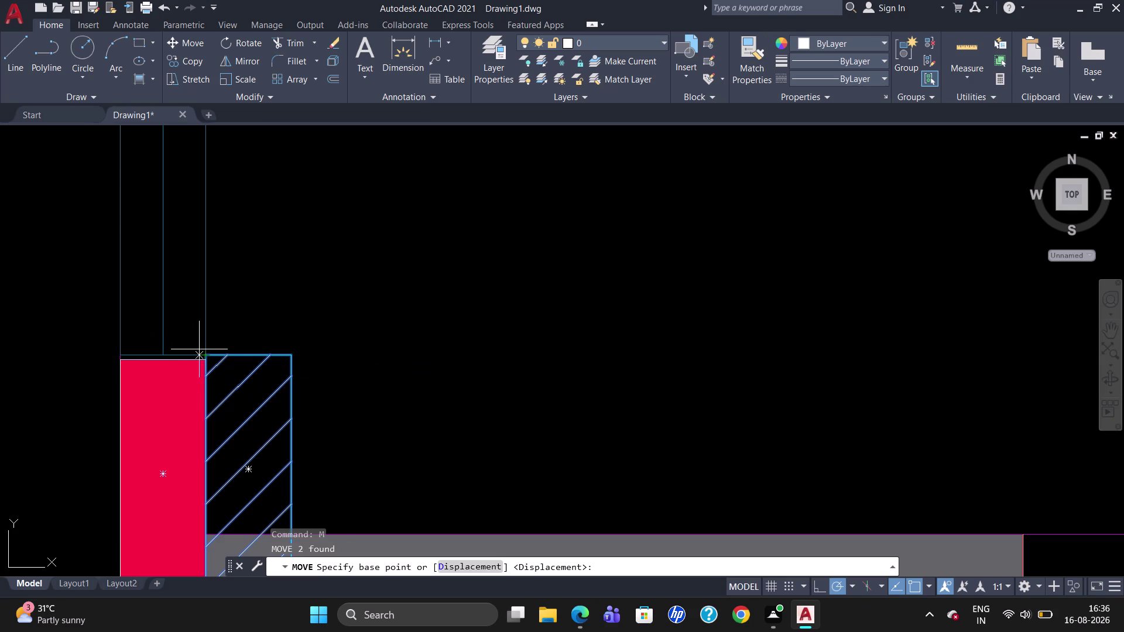
click(206, 355)
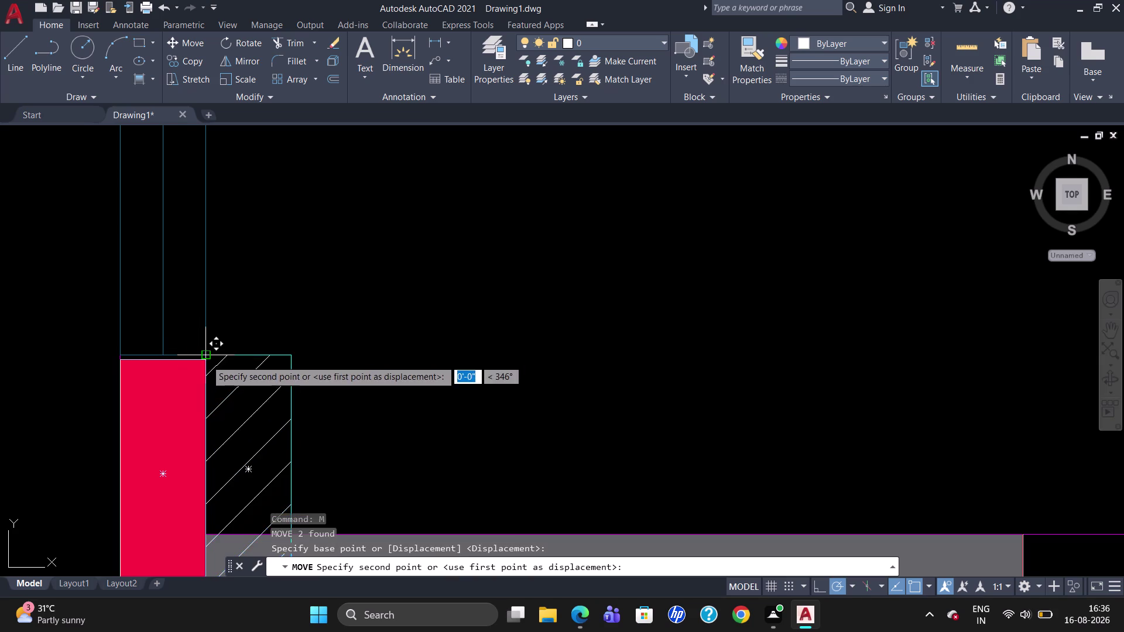
click(205, 364)
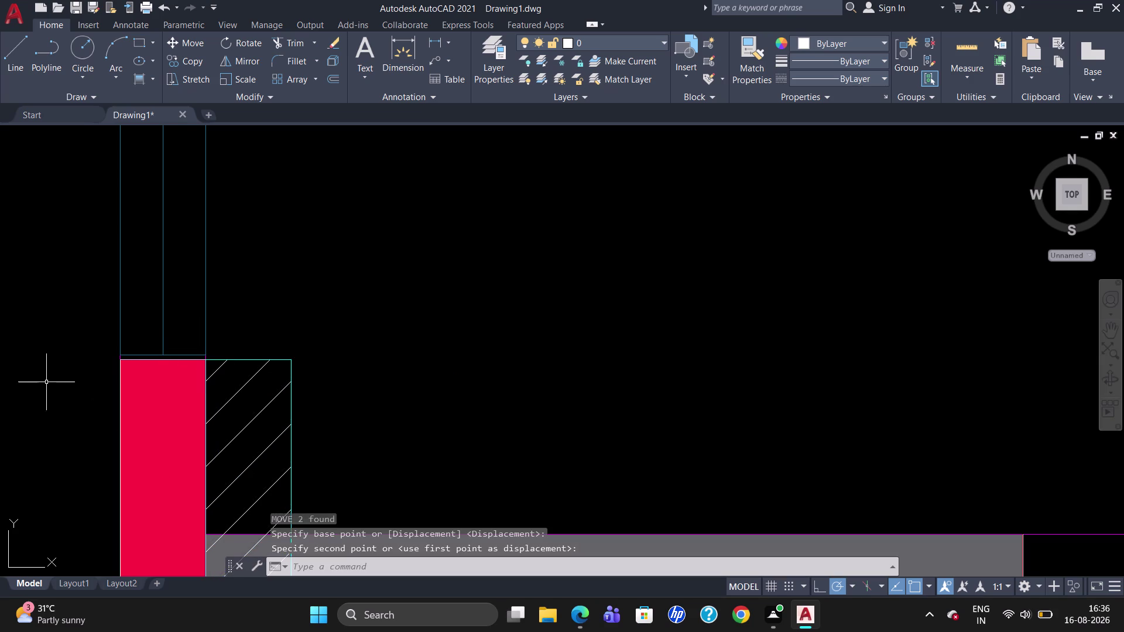
scroll(down, 3)
click(141, 392)
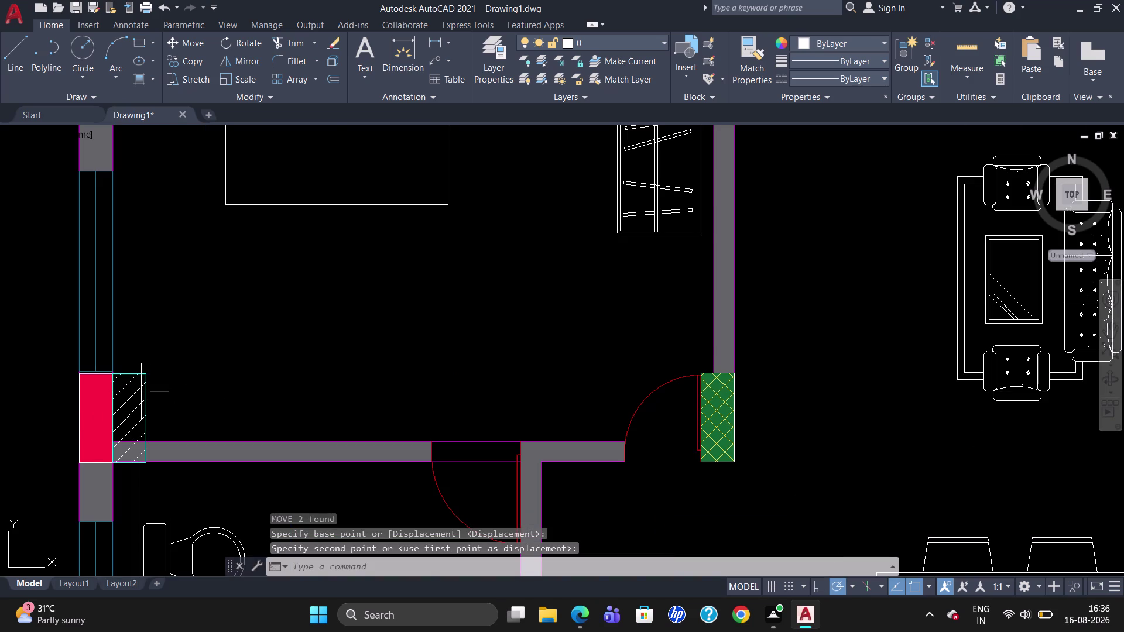
key(Escape)
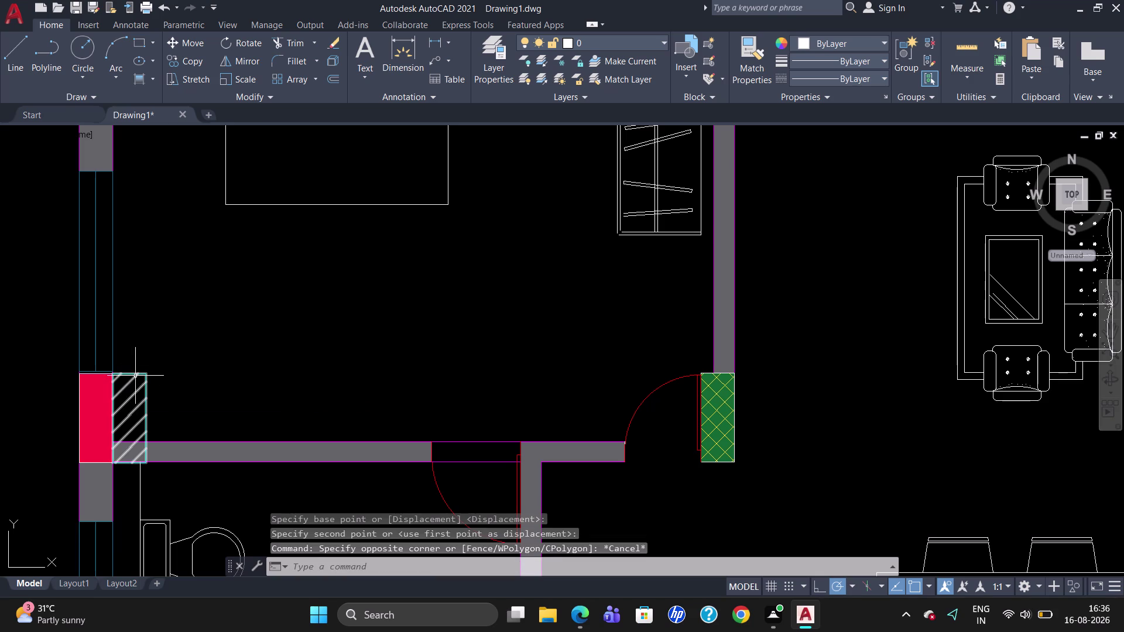
click(135, 376)
Copy the selected hatch from the column's corner to its left side.
text(CO)
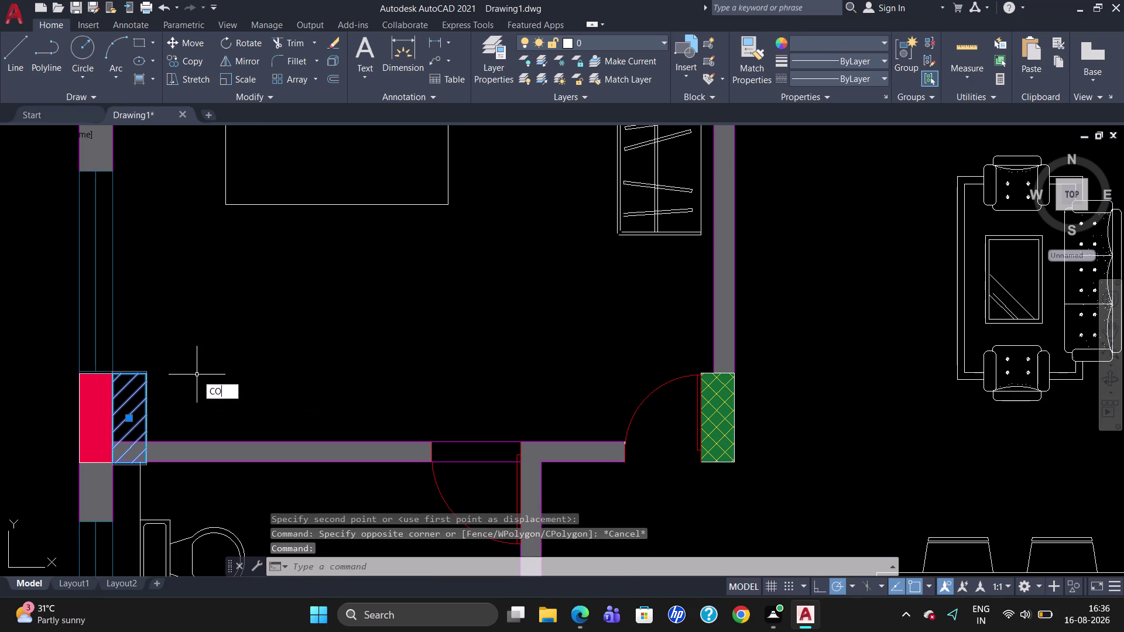
key(Return)
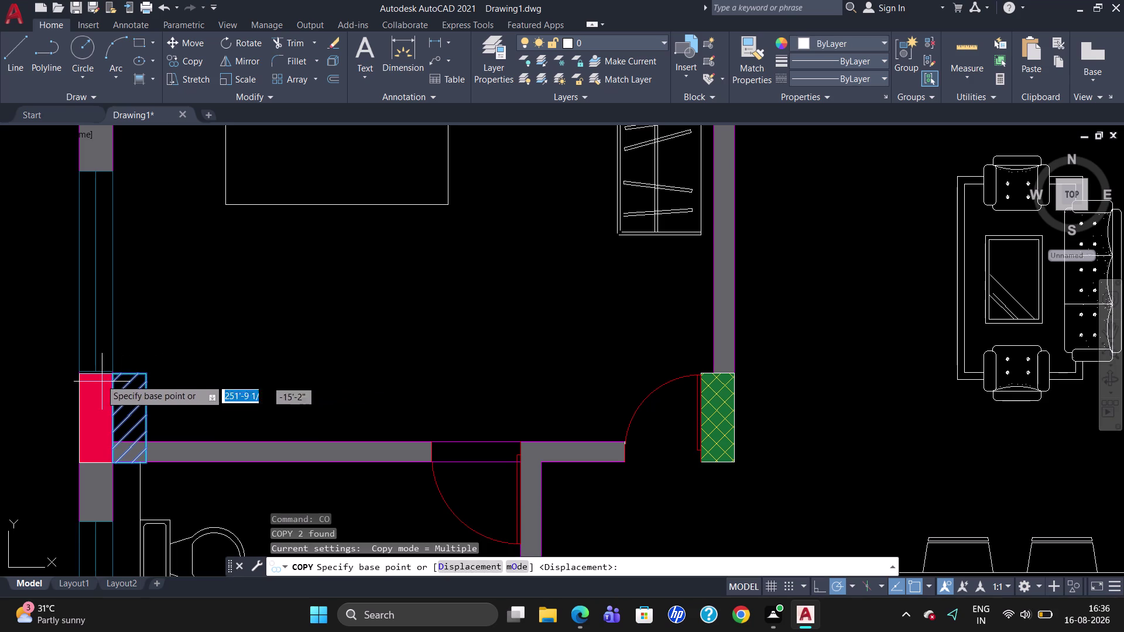
click(150, 379)
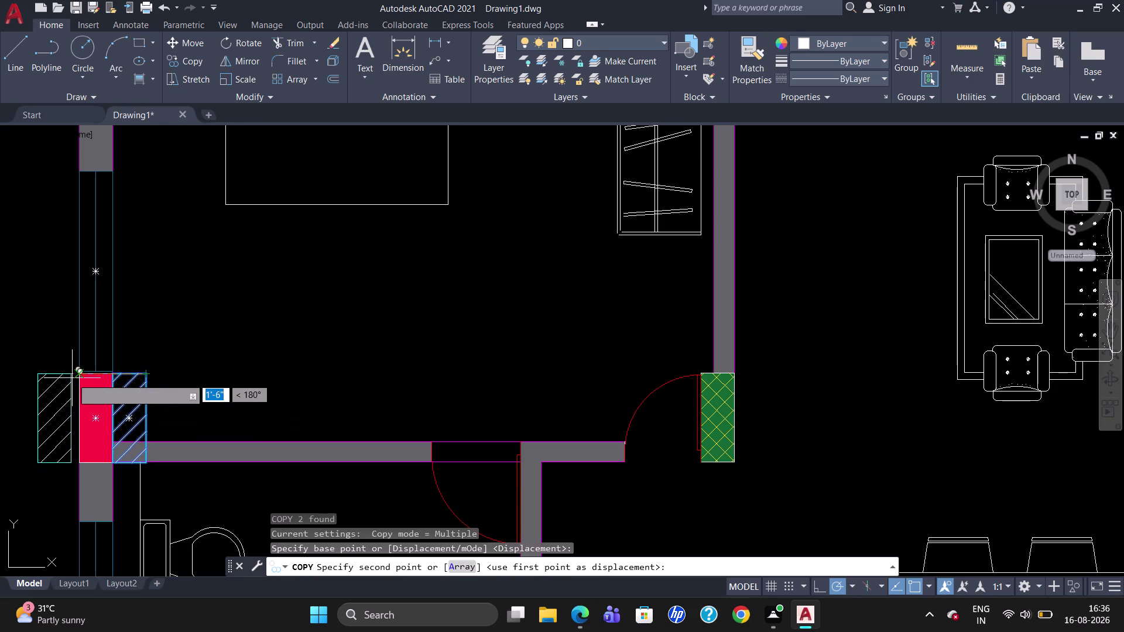
click(77, 378)
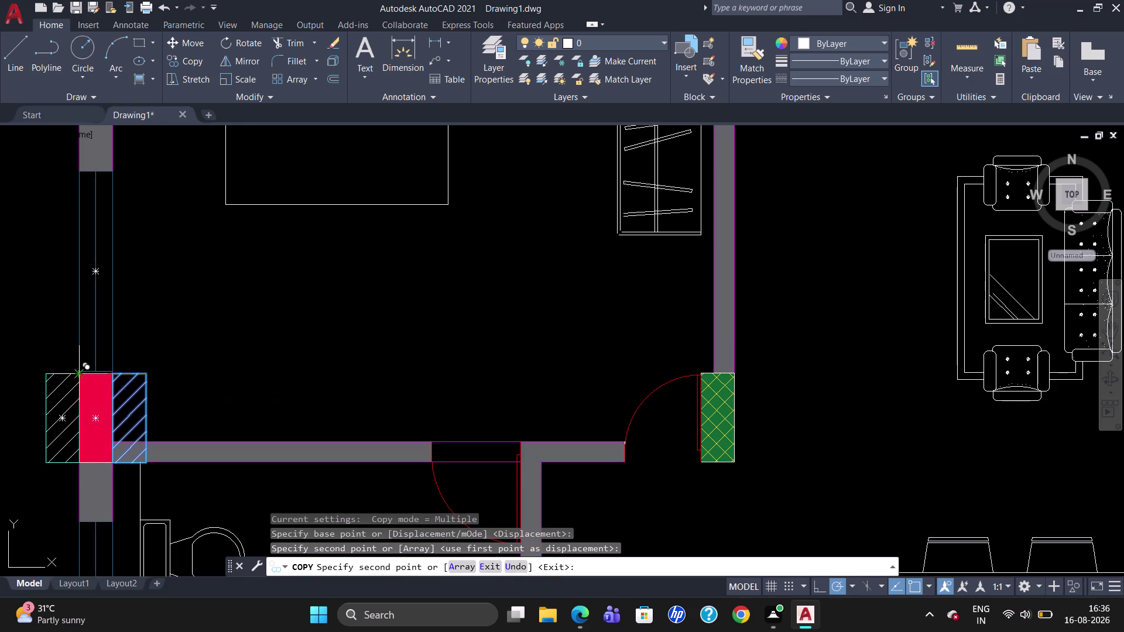
key(Escape)
scroll(down, 3)
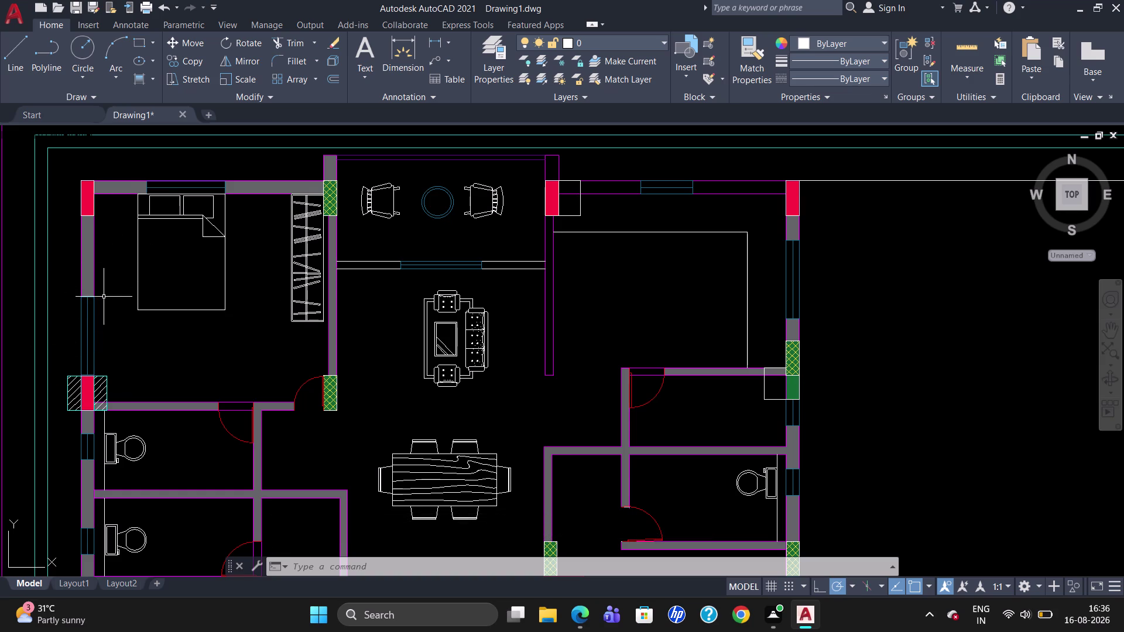
Copy the middle left column's hatch up beside the top-left corner column.
click(74, 394)
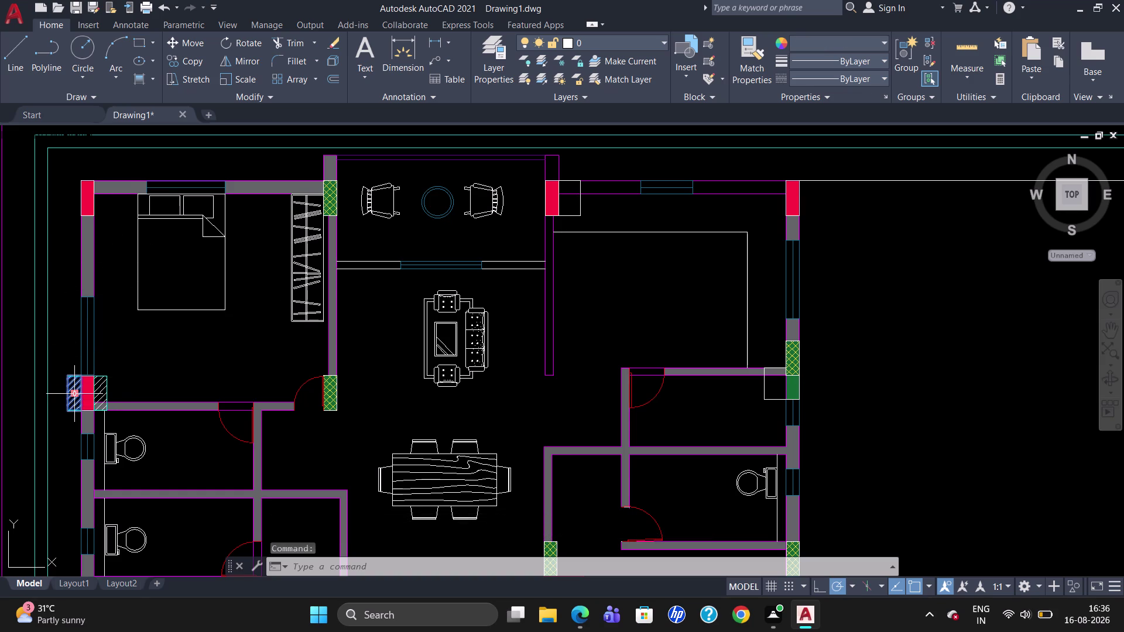
text(CO)
key(Return)
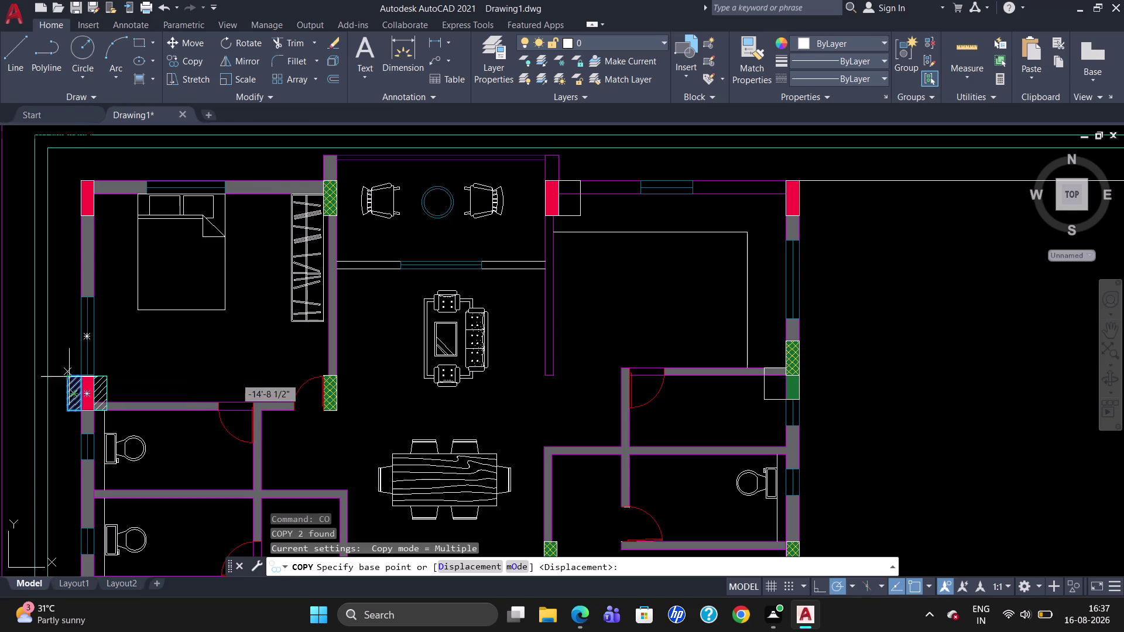
click(80, 376)
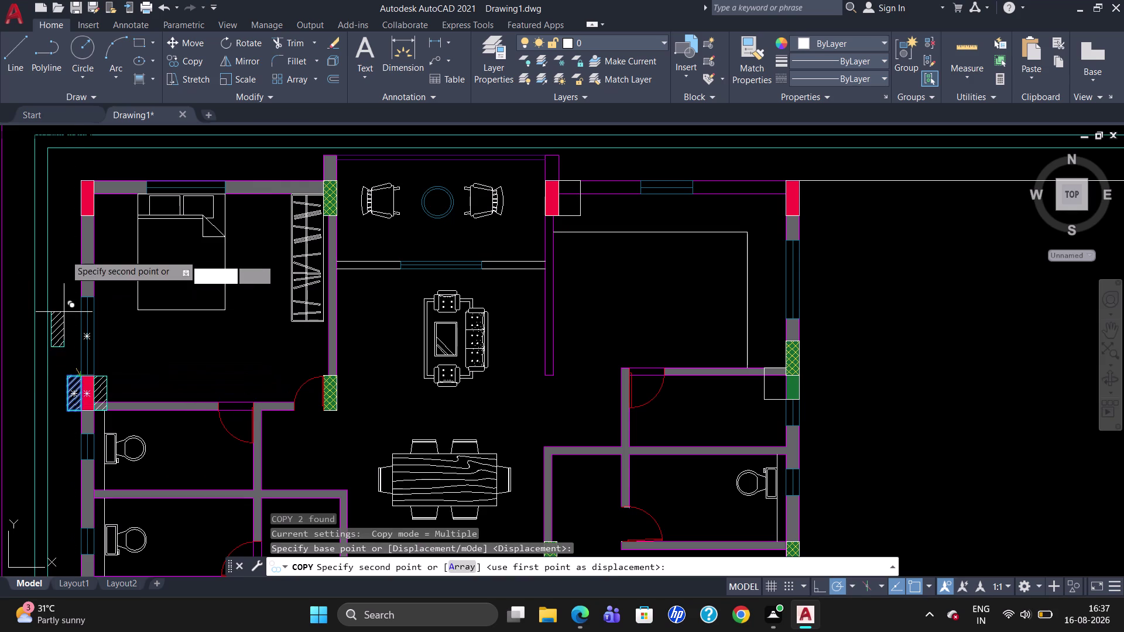
scroll(up, 3)
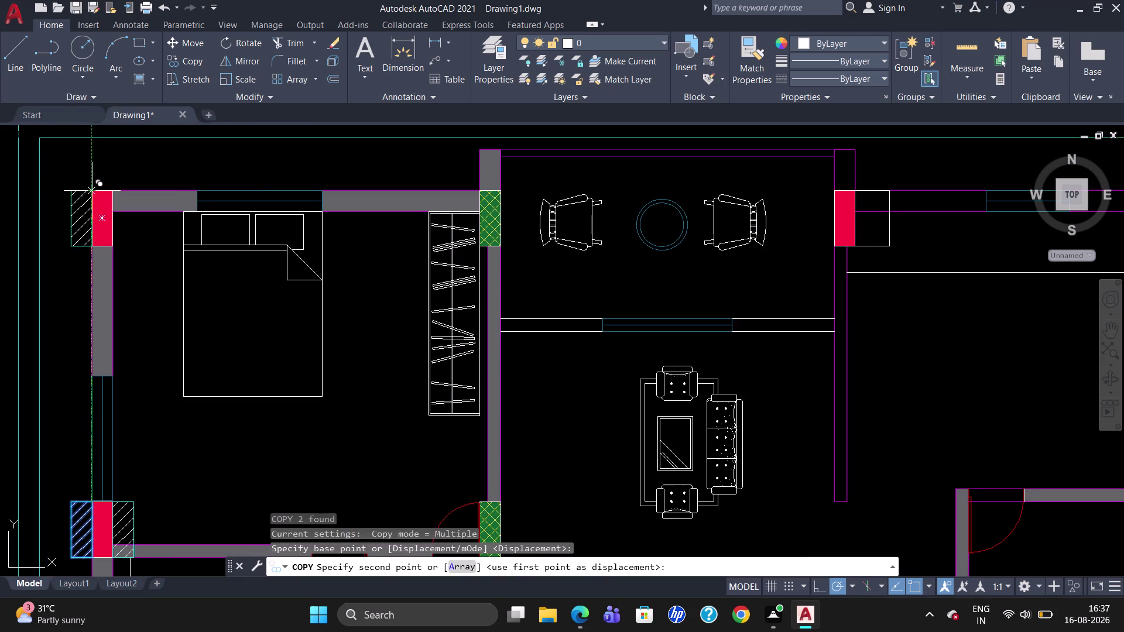
click(91, 190)
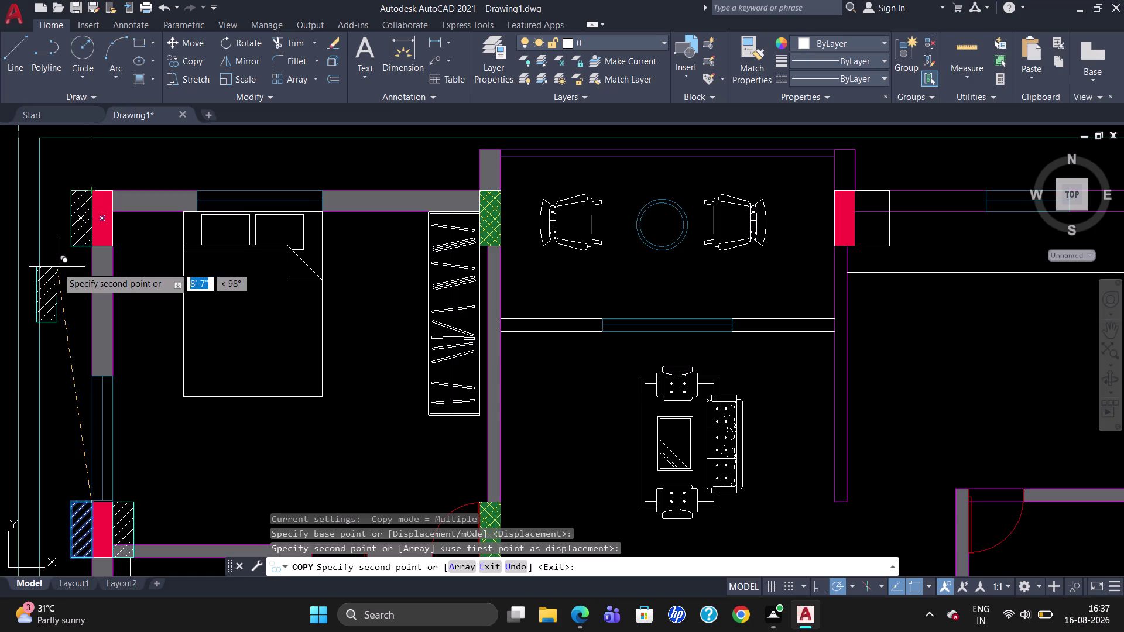
key(Escape)
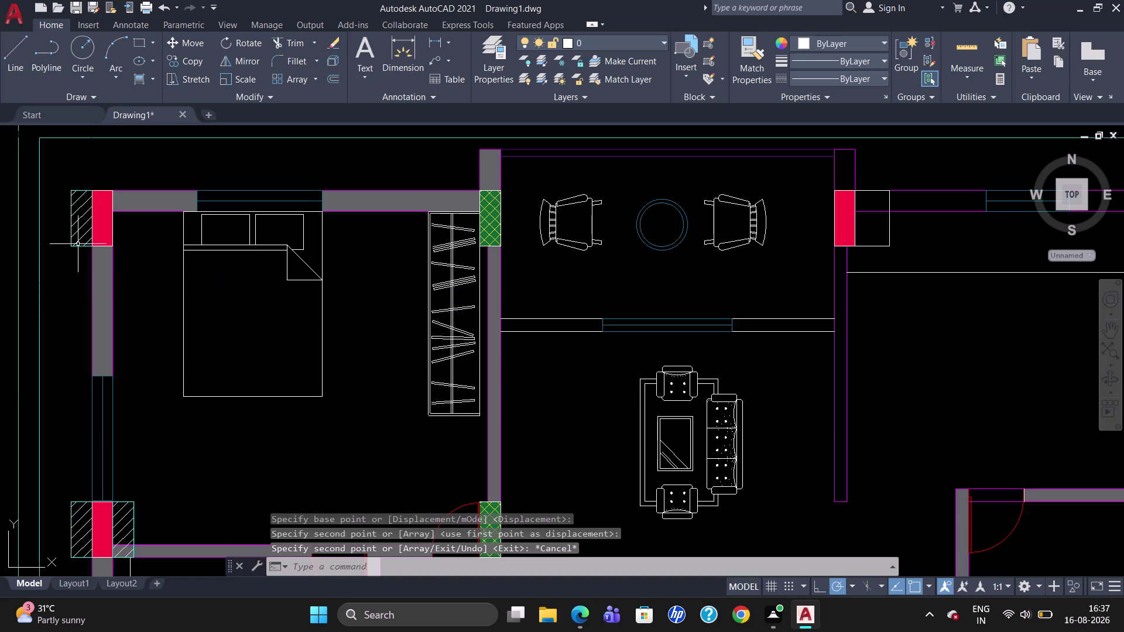
Copy that new hatch to the other side of the top-left column.
click(83, 238)
text(CO)
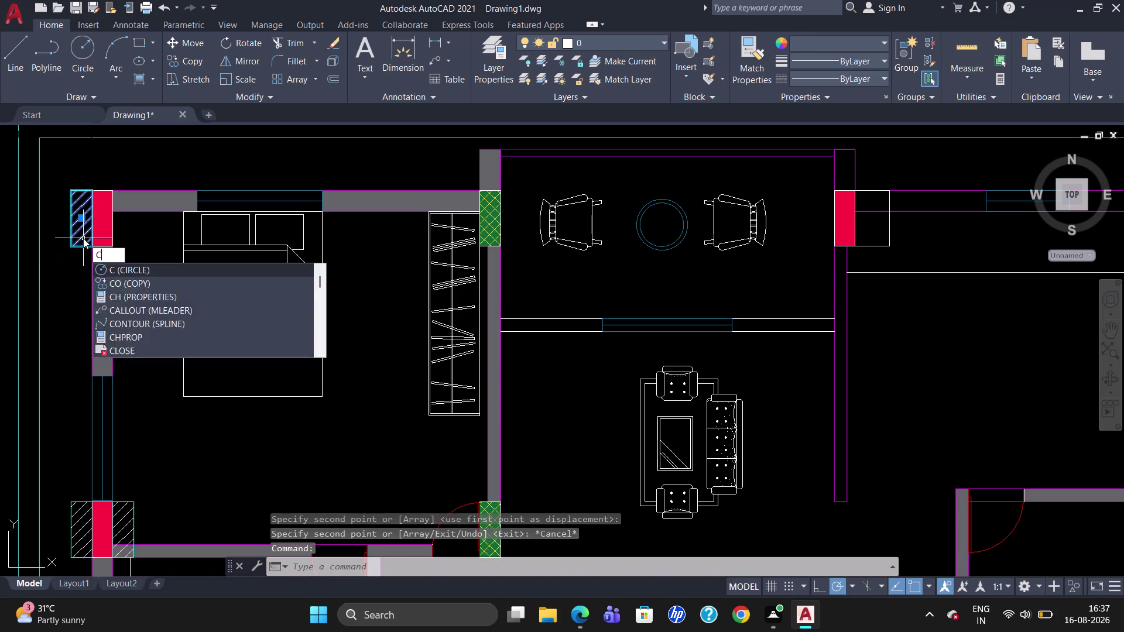
key(Return)
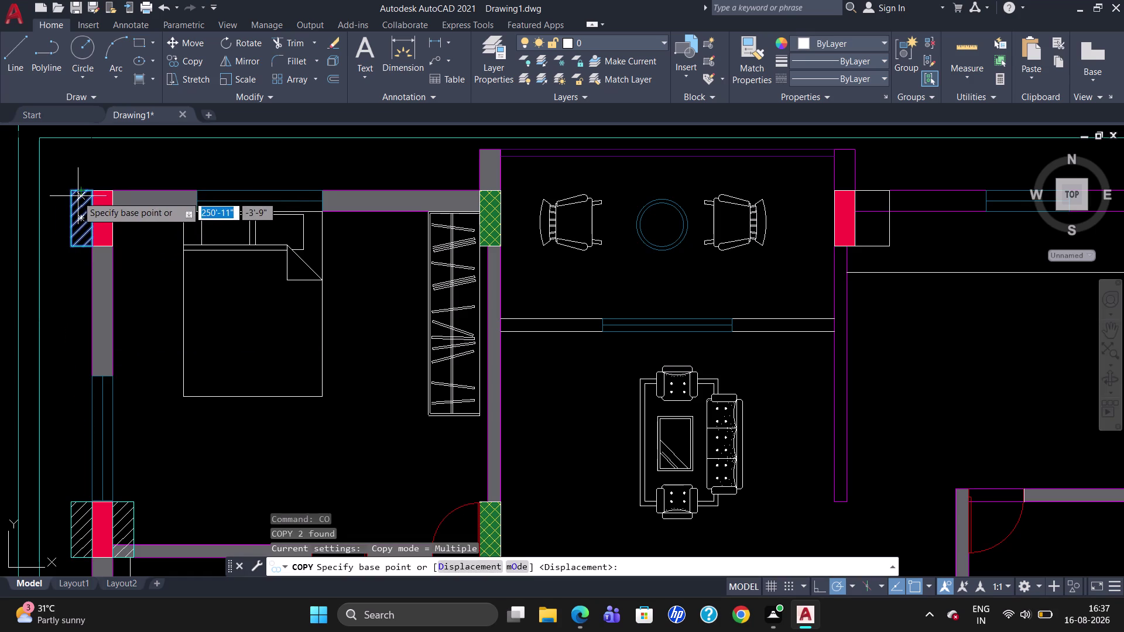
click(75, 196)
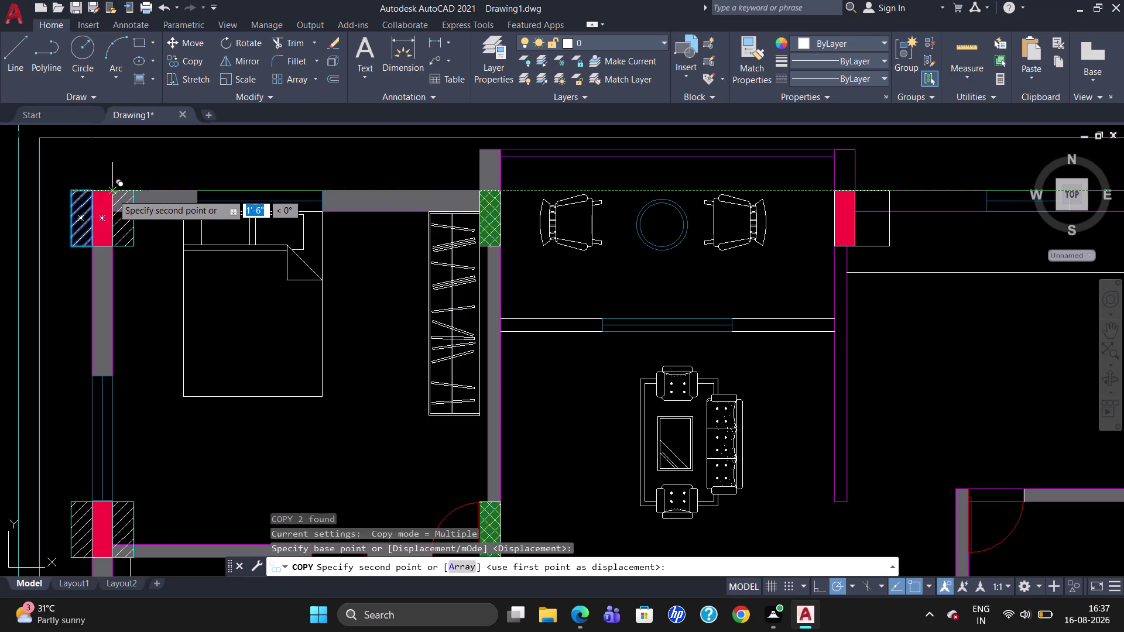
click(112, 194)
key(Escape)
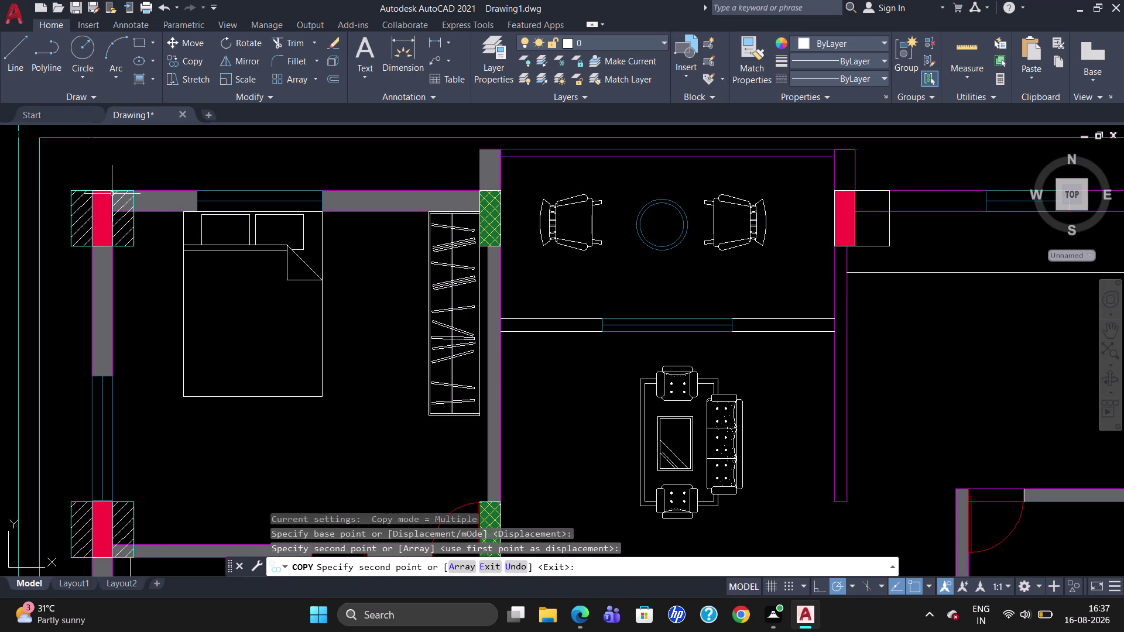
scroll(down, 3)
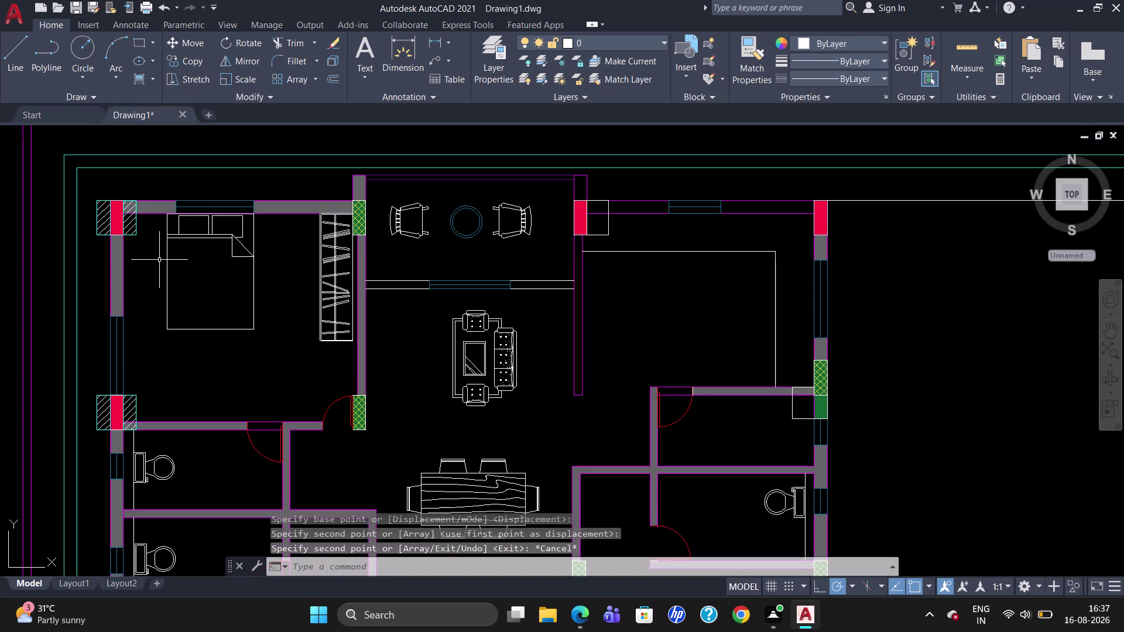
scroll(up, 3)
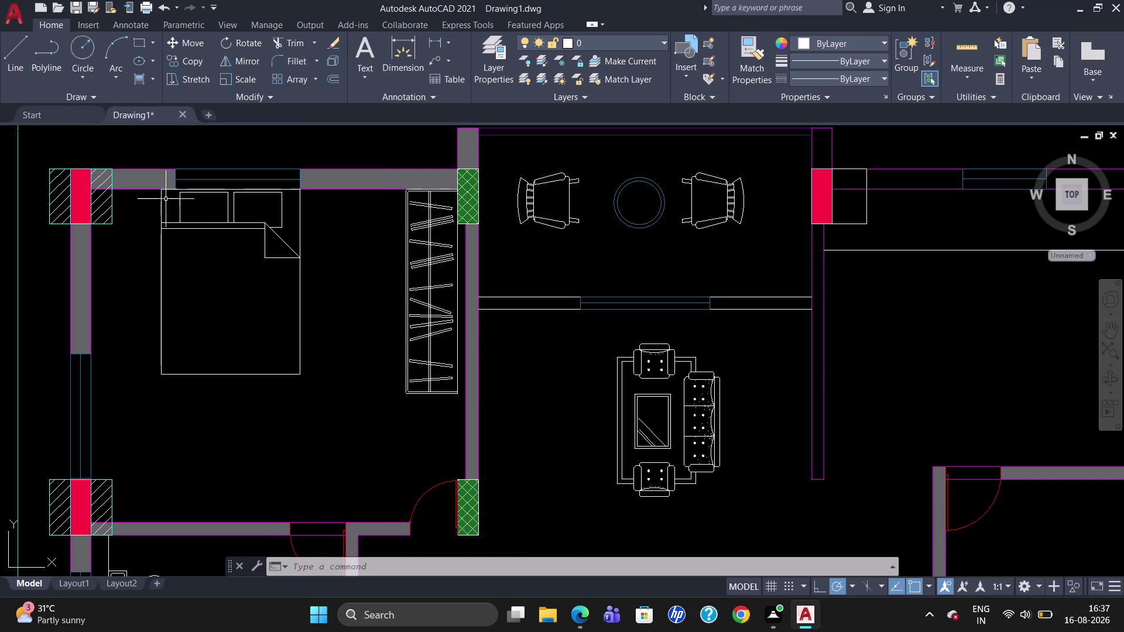
Move the top-left bedroom's bed from its corner base point into place.
click(166, 190)
key(m)
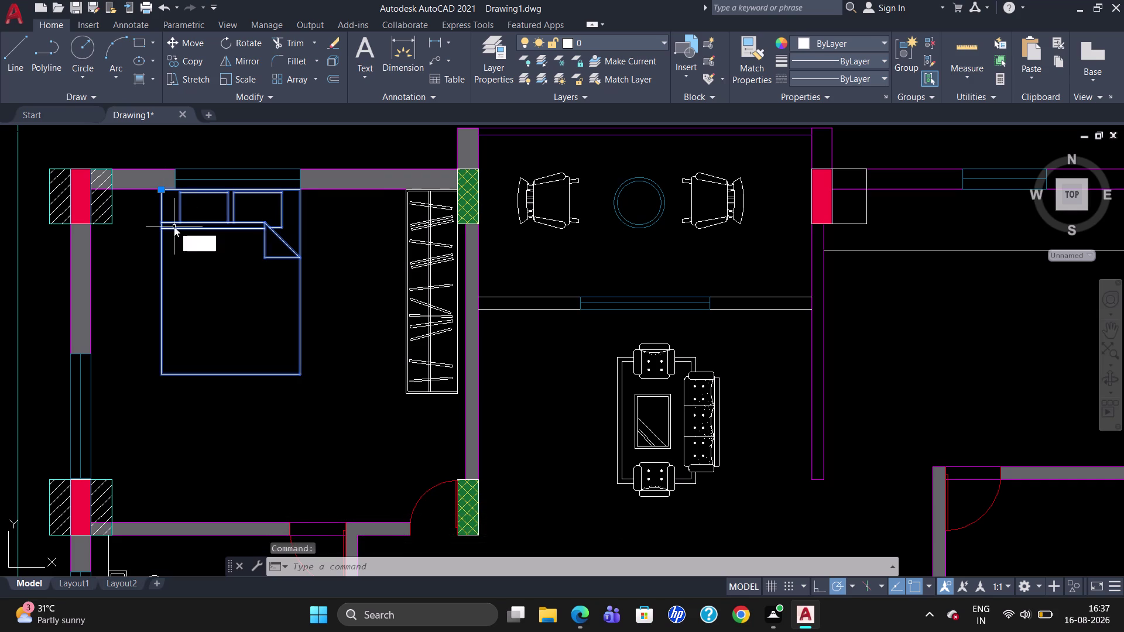
key(Return)
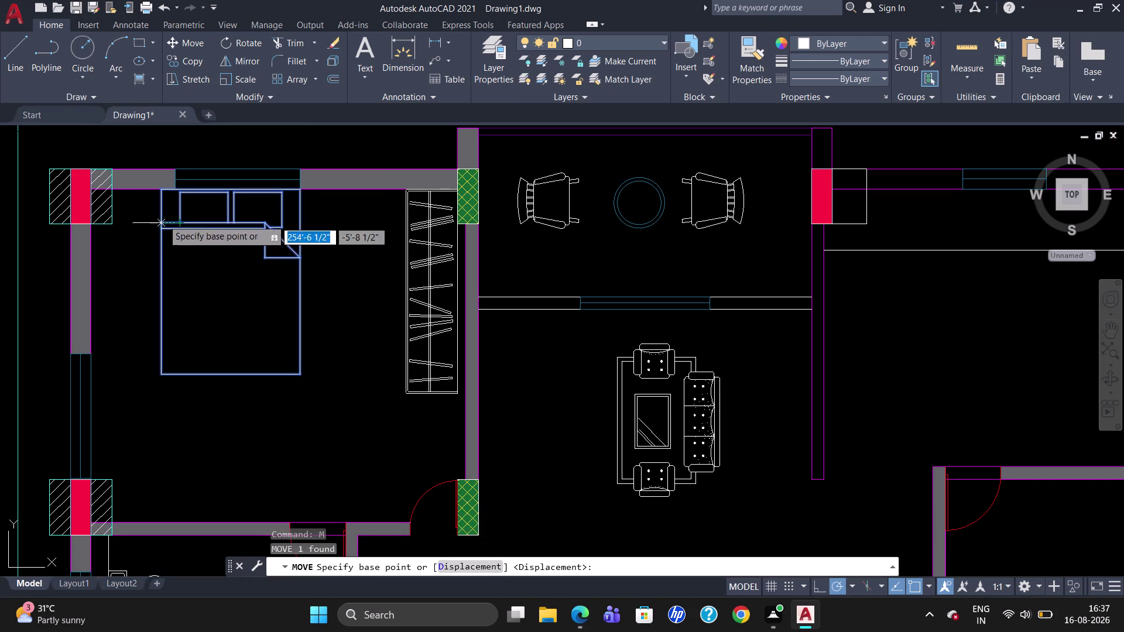
click(165, 192)
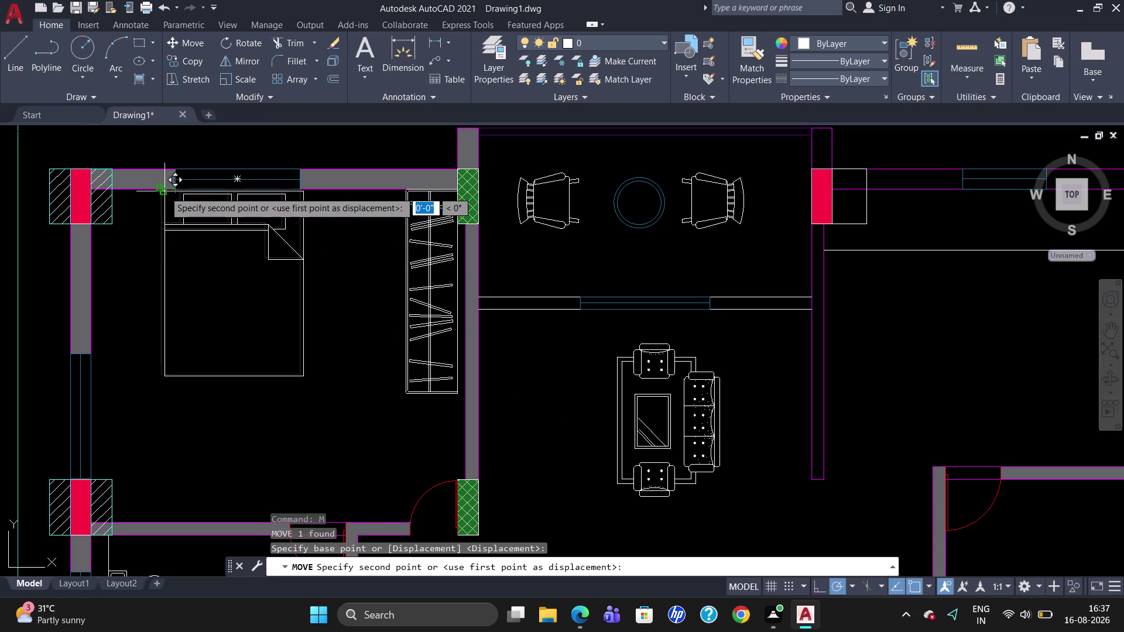
click(165, 191)
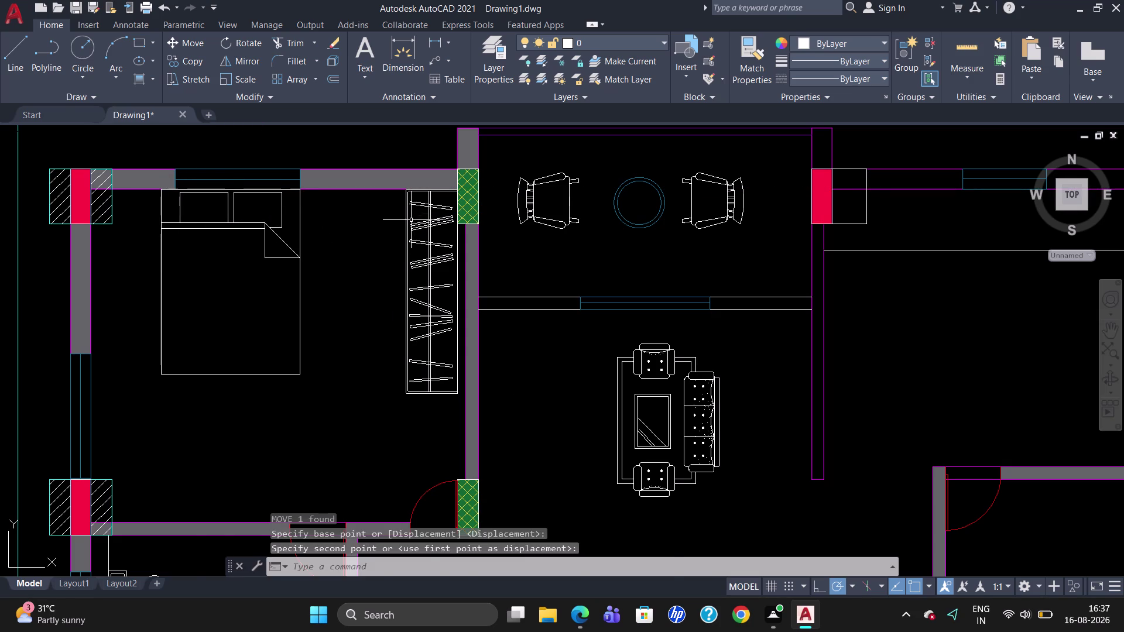
Zoom and pan down to the lower bedrooms and the entrance door.
scroll(down, 3)
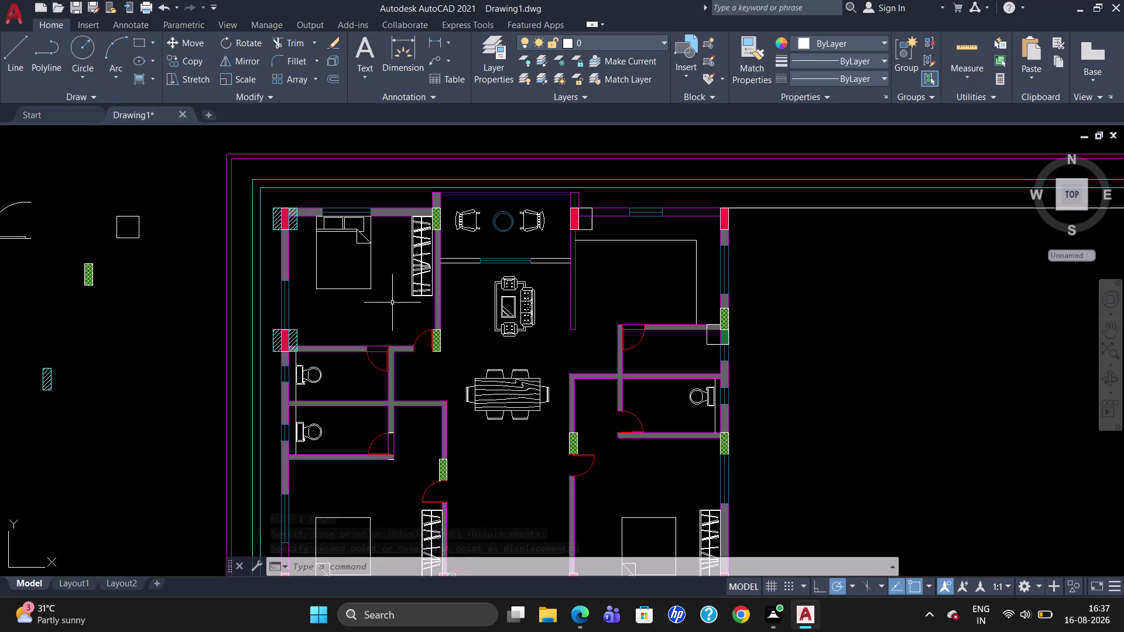
scroll(down, 3)
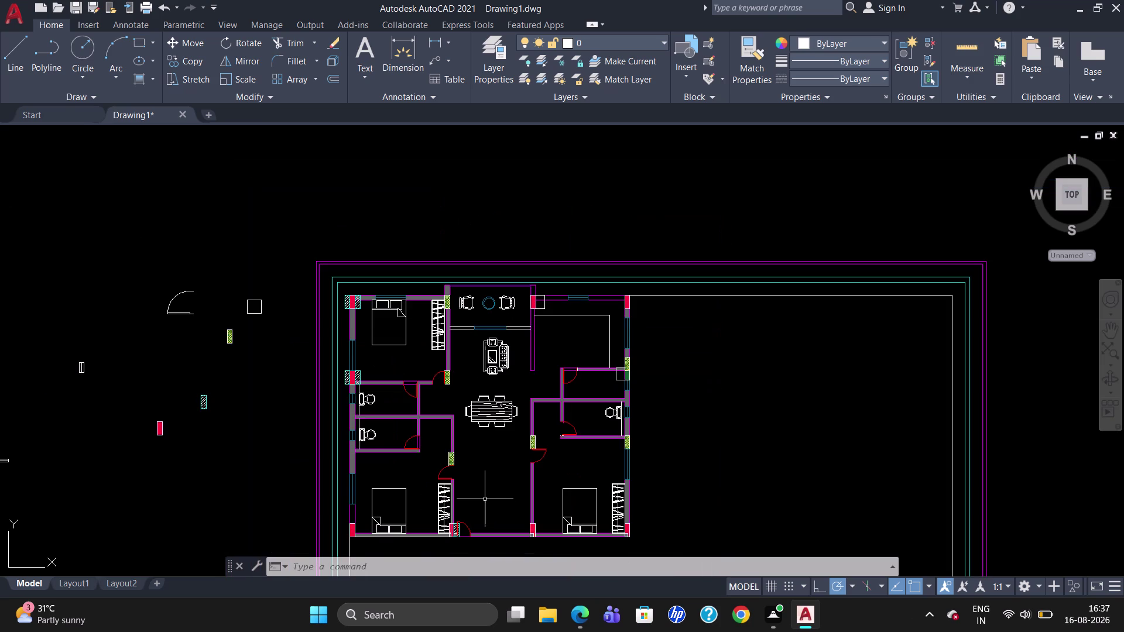
scroll(down, 3)
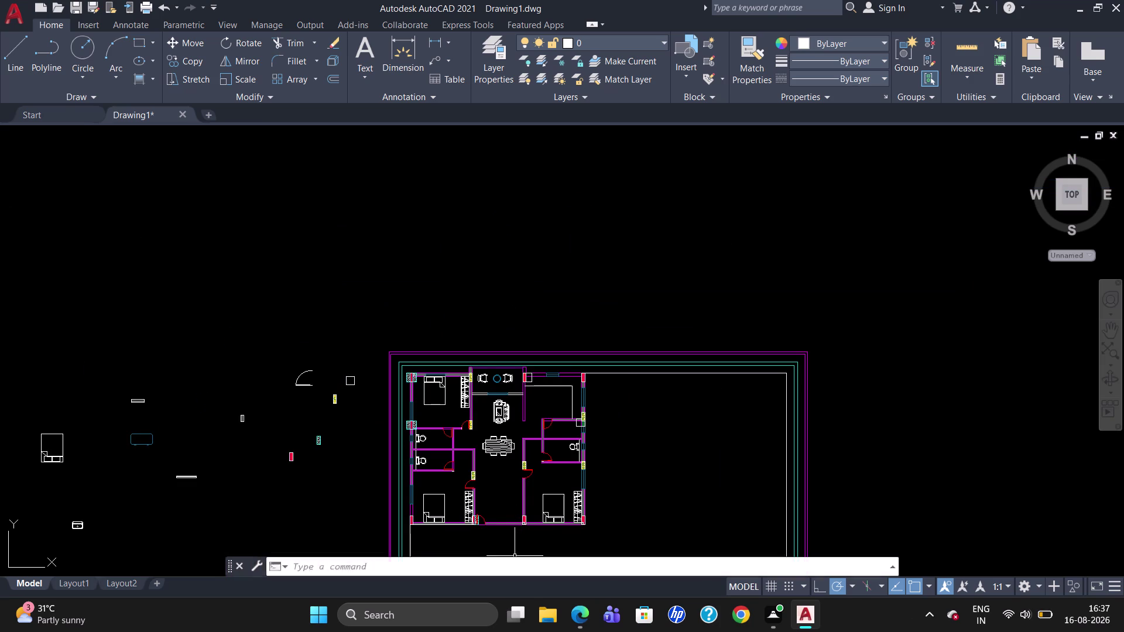
scroll(up, 3)
scroll(down, 3)
scroll(up, 3)
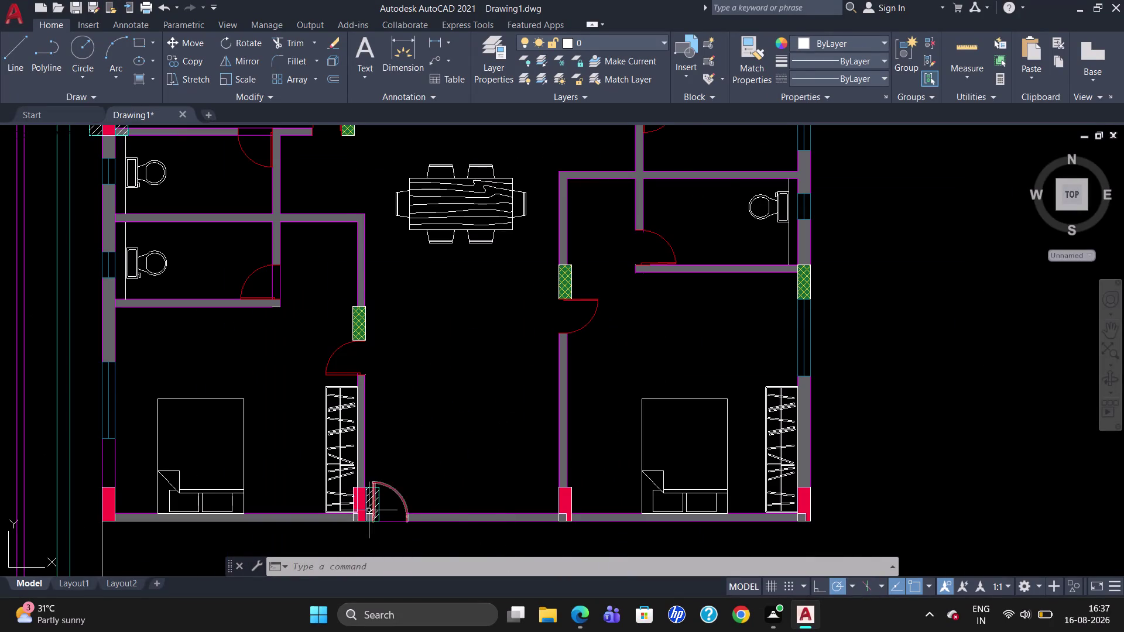
scroll(up, 3)
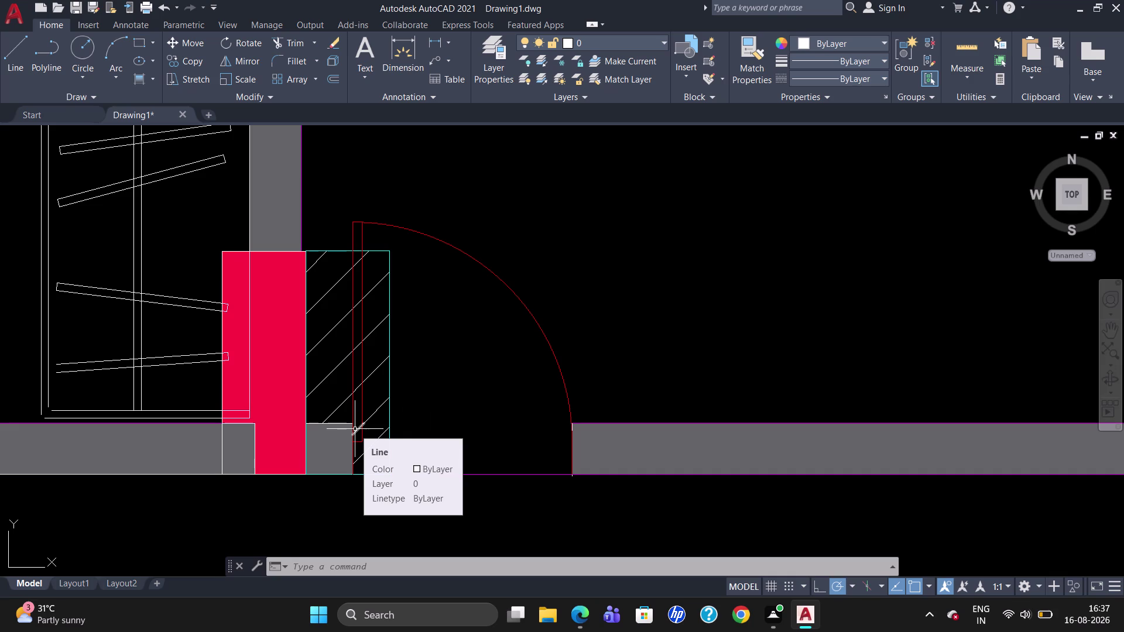
Attempt a selection of the small grey square hatch by the column base, then cancel it.
click(345, 433)
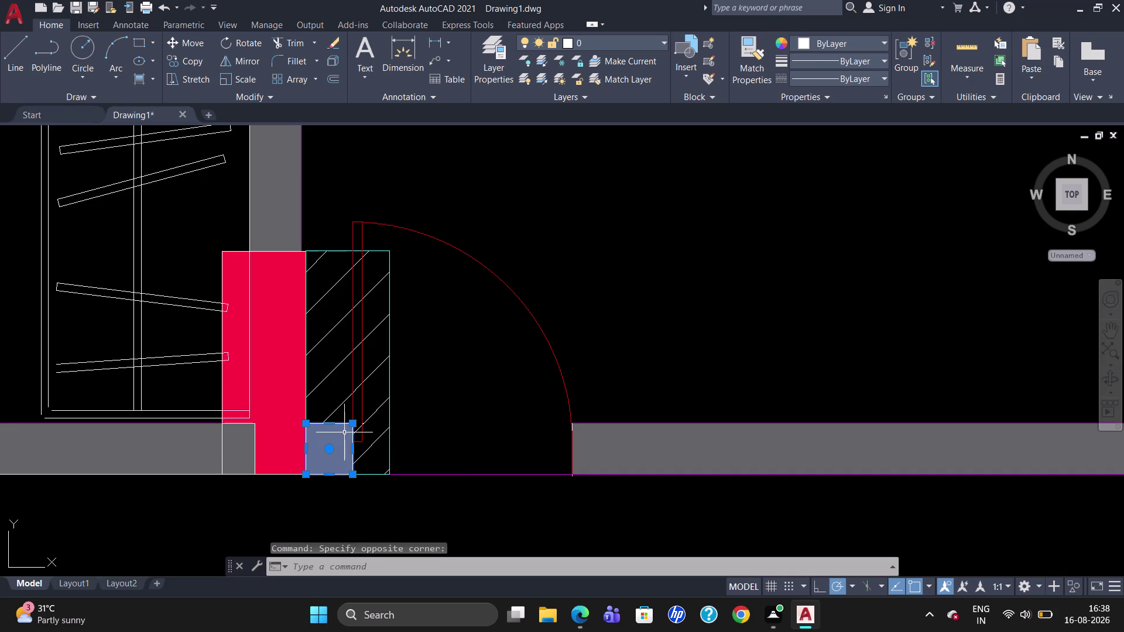
drag(397, 367, 389, 361)
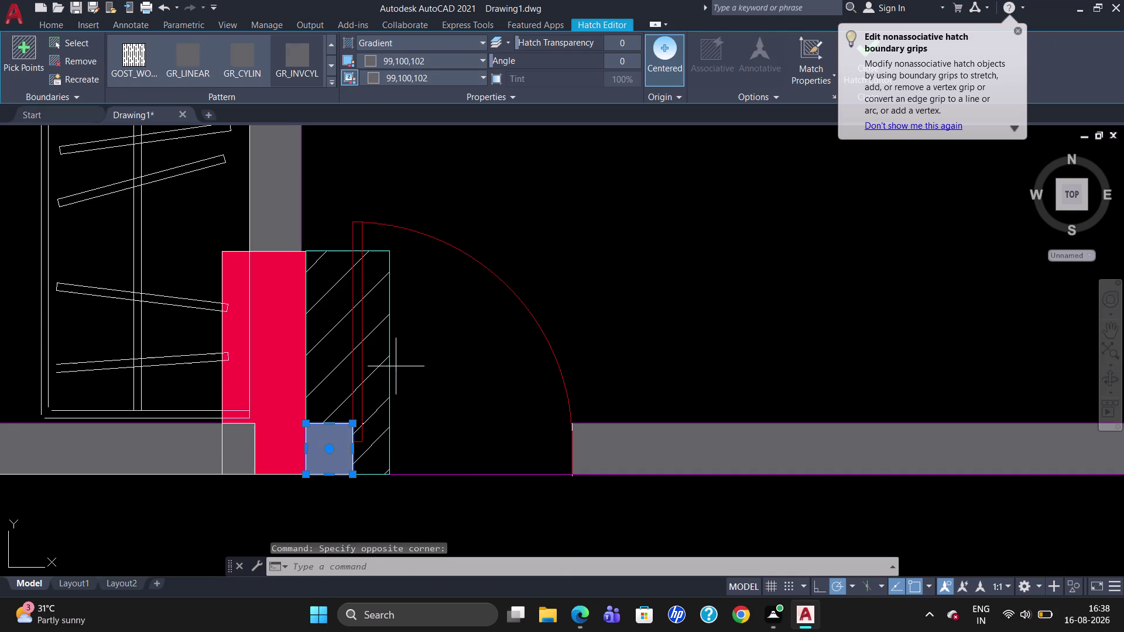
drag(389, 362, 356, 345)
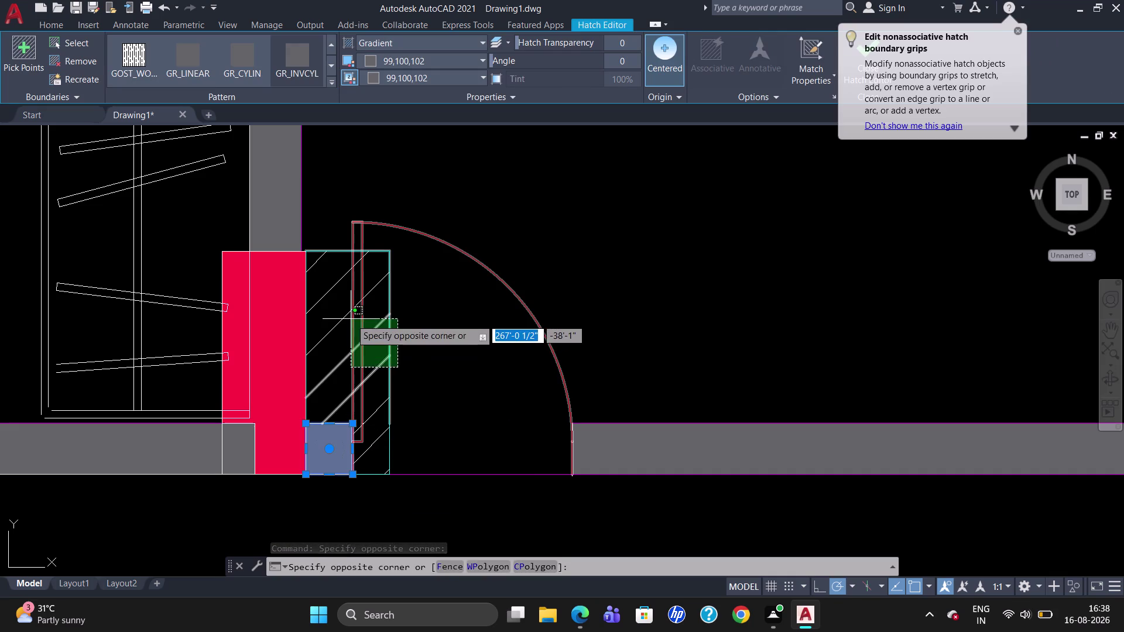
key(Escape)
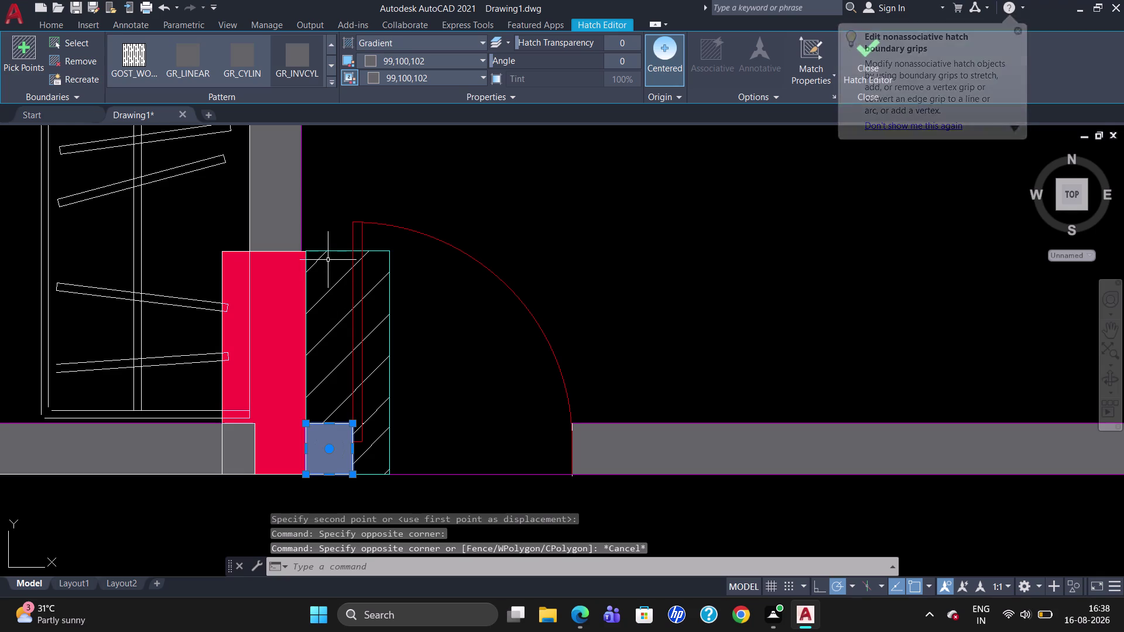
Select the hatched fill beside the door column and drag its top corner to reshape it.
click(330, 252)
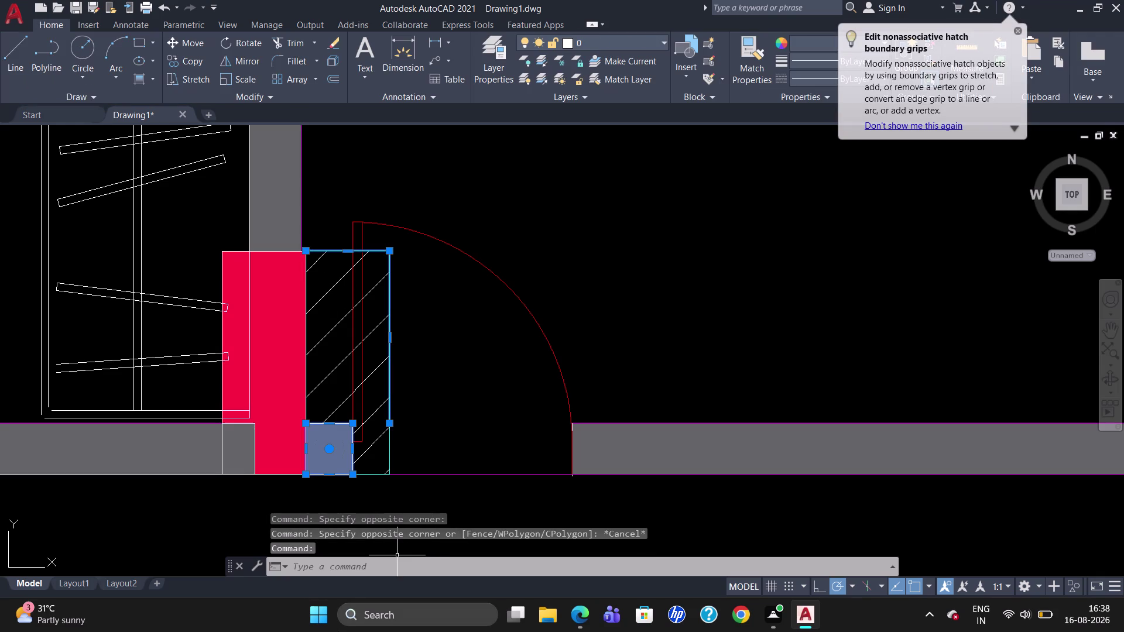
click(376, 474)
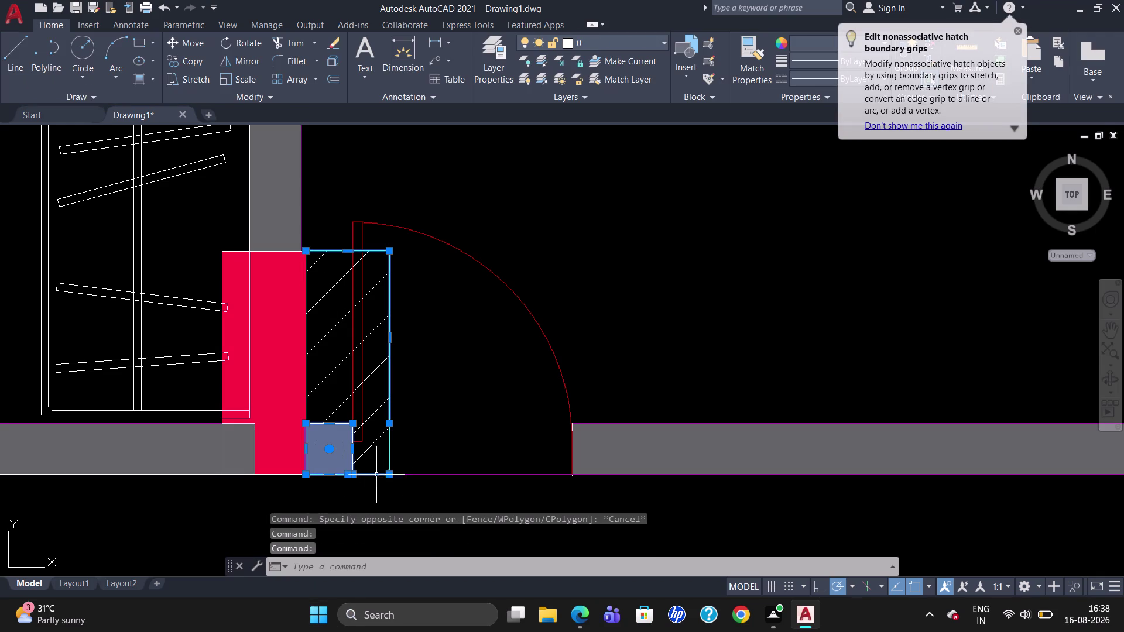
click(389, 452)
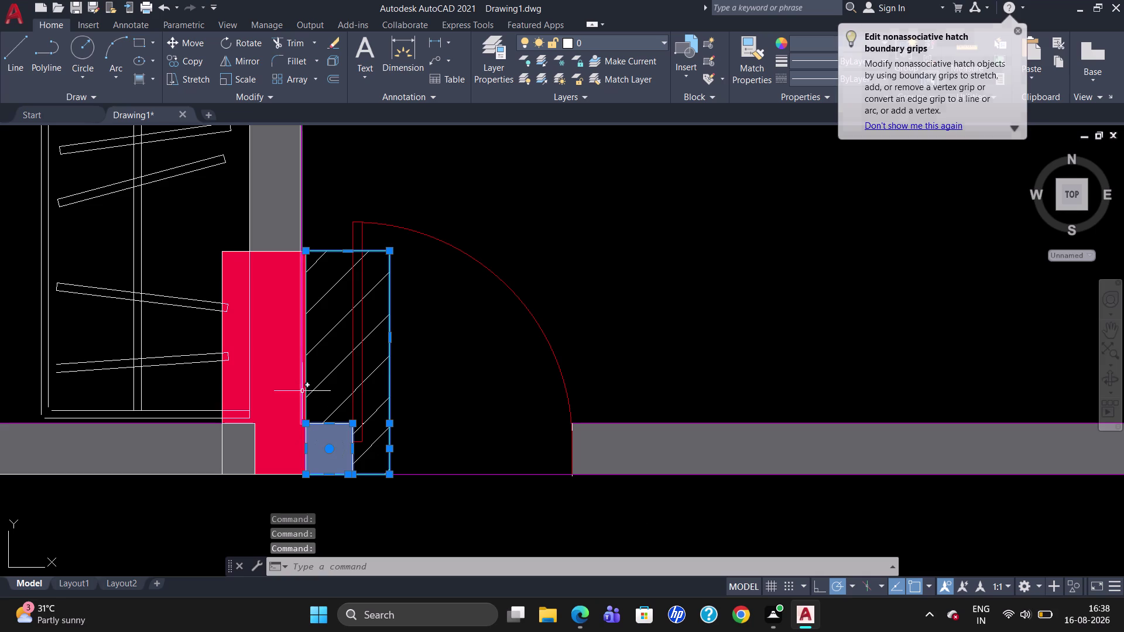
click(307, 383)
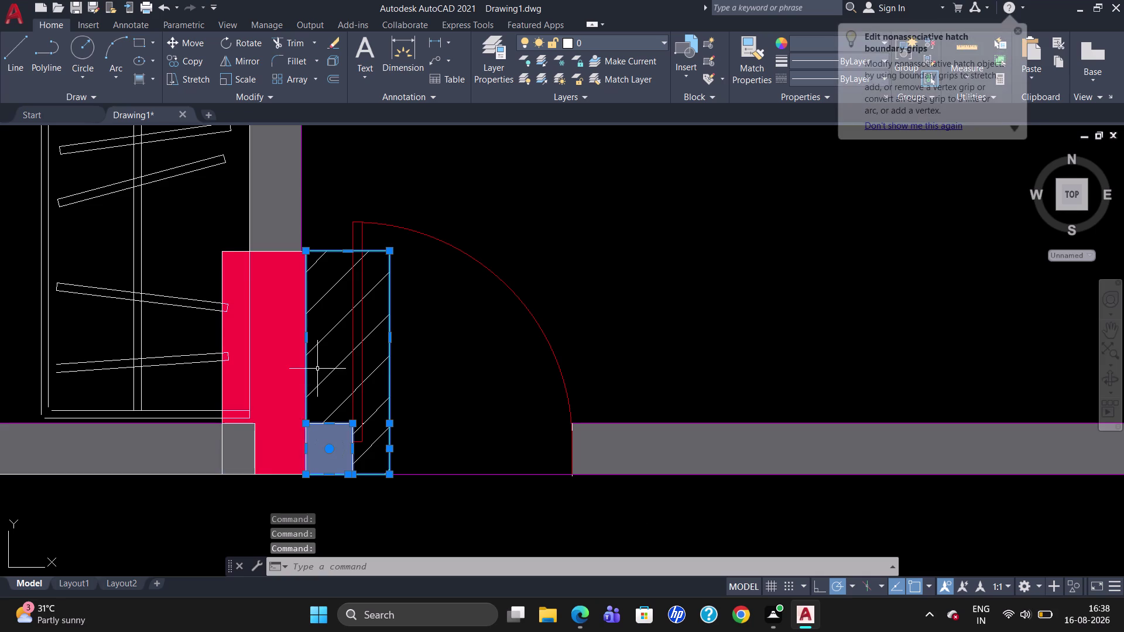
click(327, 324)
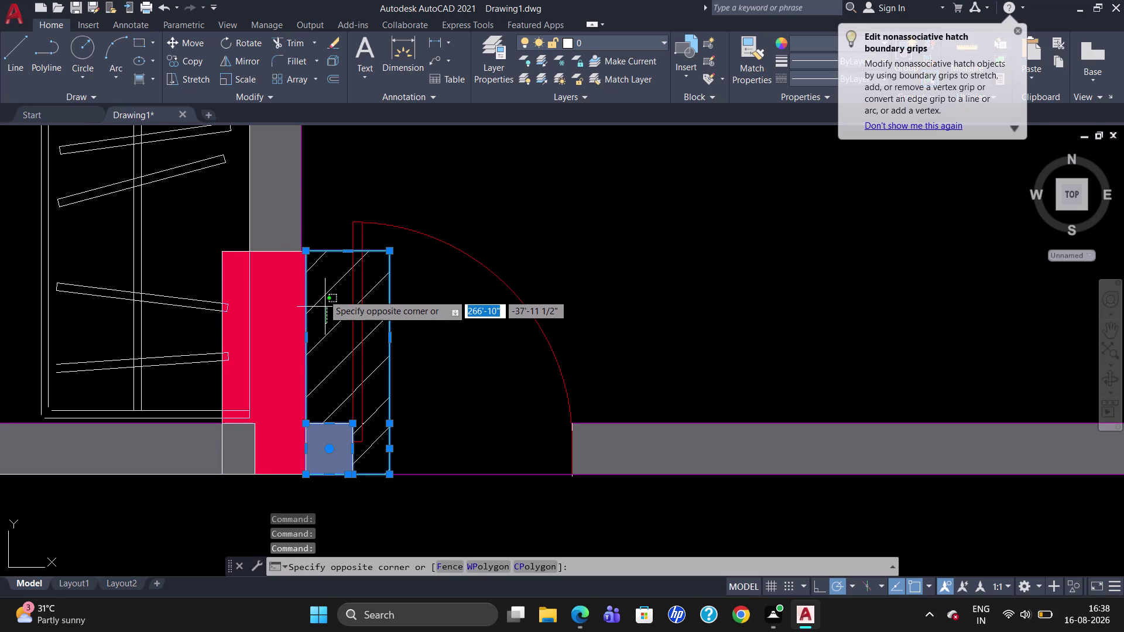
click(320, 292)
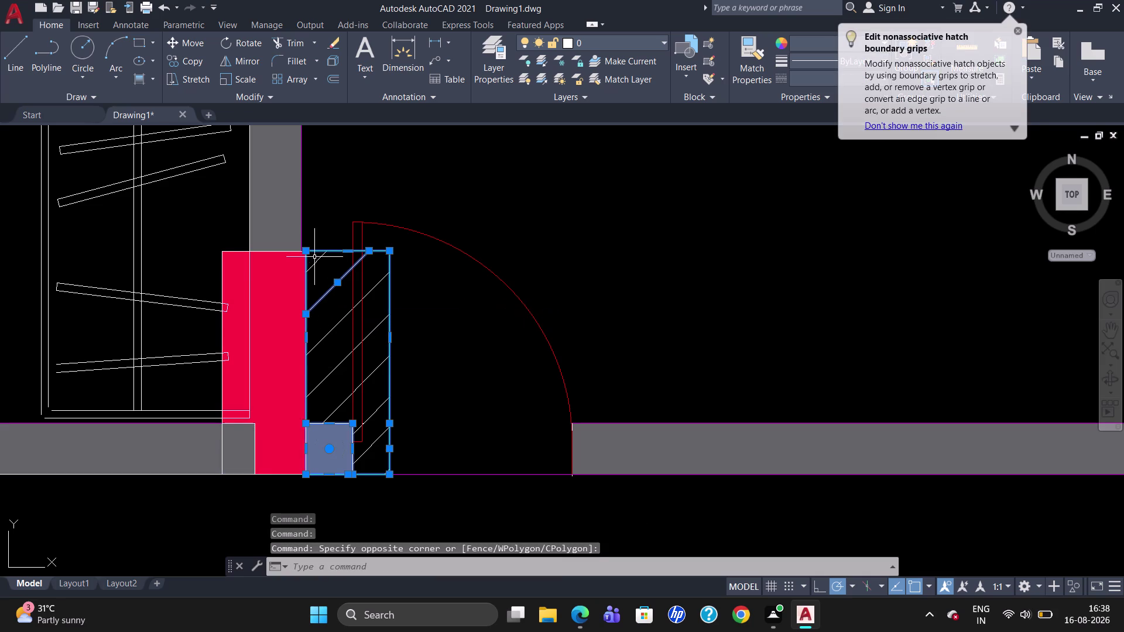